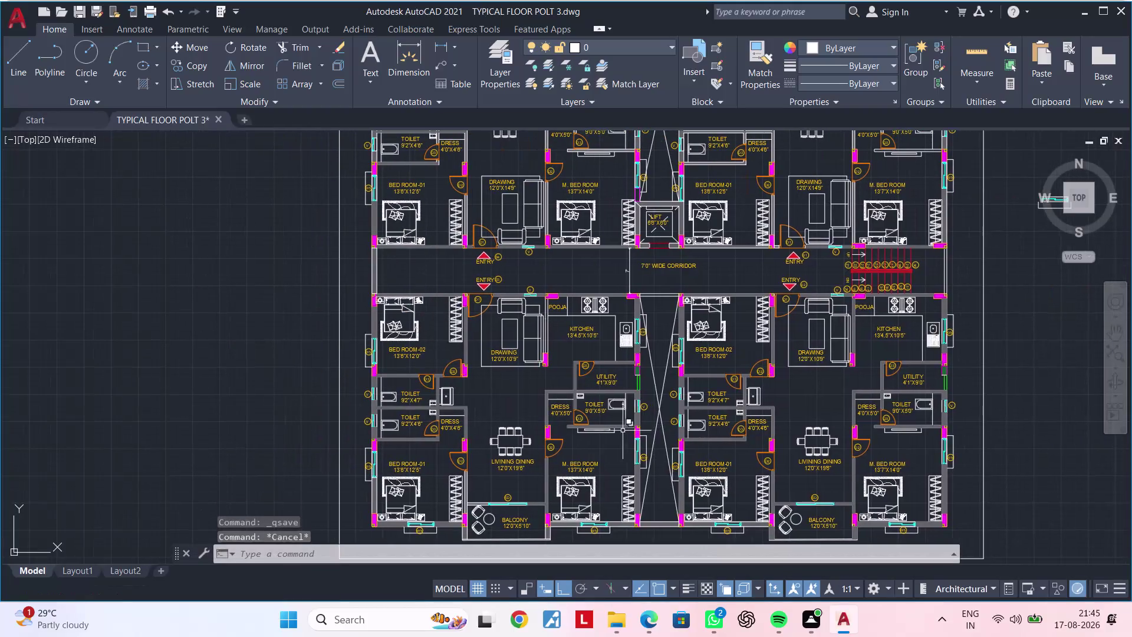
Copy the 7'0" WIDE CORRIDOR label into the empty area left of the plan.
key(Escape)
scroll(up, 3)
middle_drag(570, 430, 580, 412)
middle_drag(551, 411, 551, 406)
scroll(down, 3)
middle_drag(646, 395, 596, 429)
scroll(up, 3)
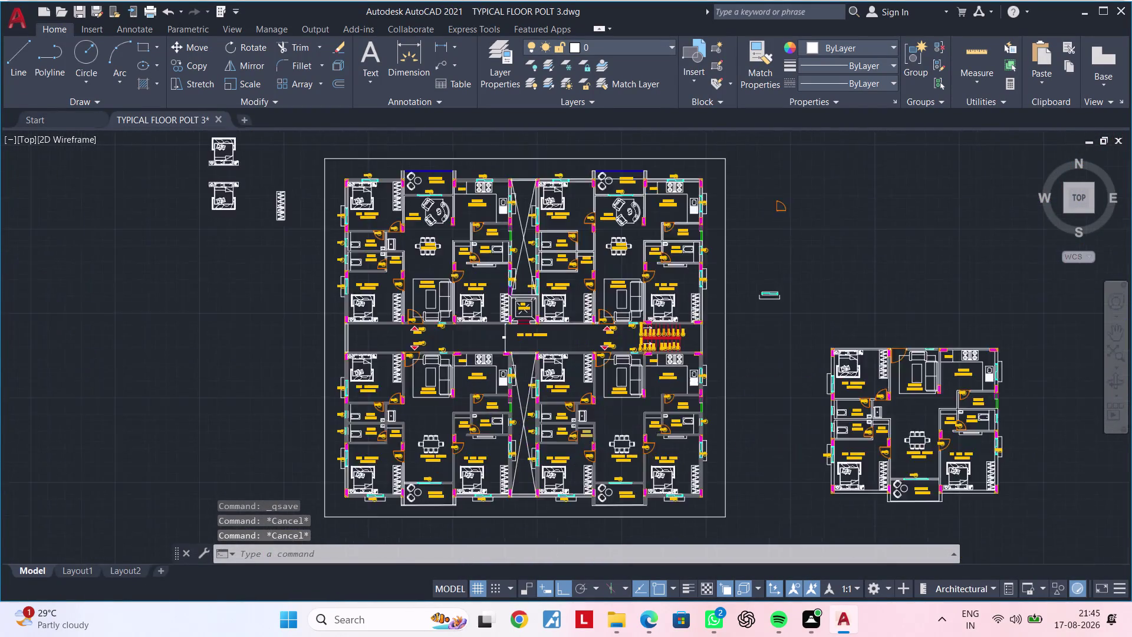
middle_drag(595, 428, 639, 452)
scroll(down, 3)
middle_drag(619, 451, 604, 451)
key(Escape)
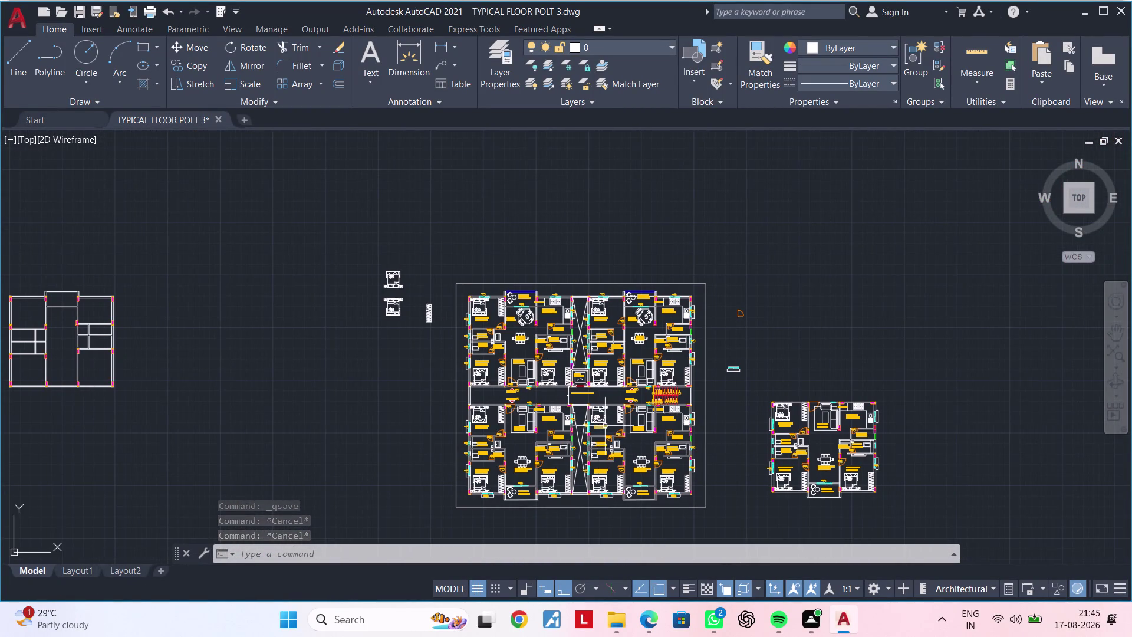
scroll(up, 3)
middle_drag(609, 412, 610, 389)
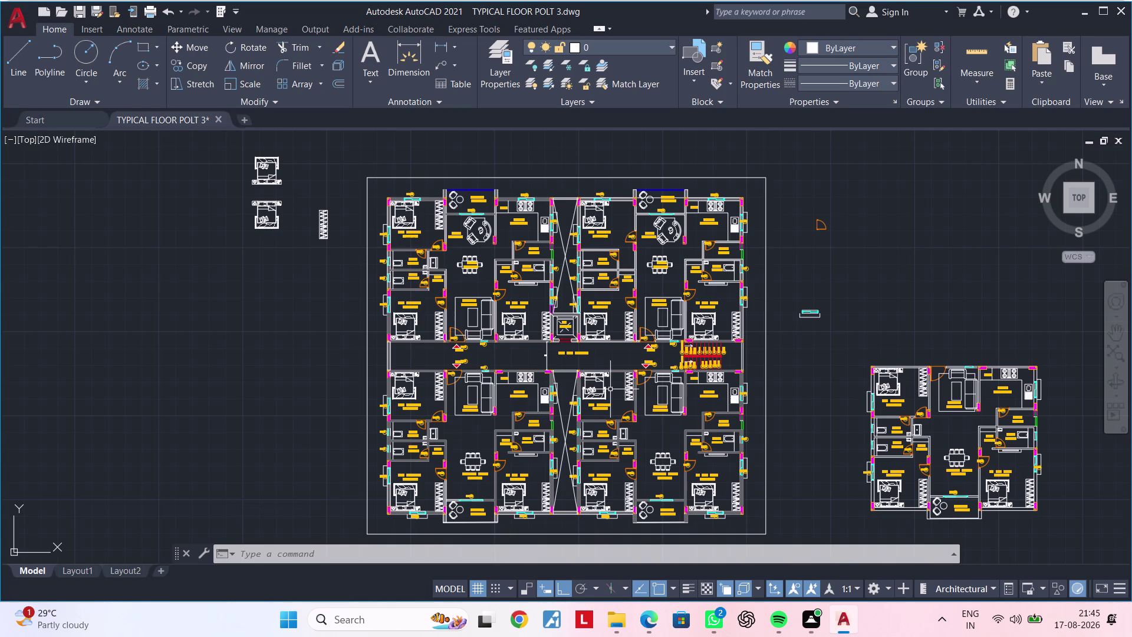
scroll(up, 3)
middle_drag(449, 465, 552, 347)
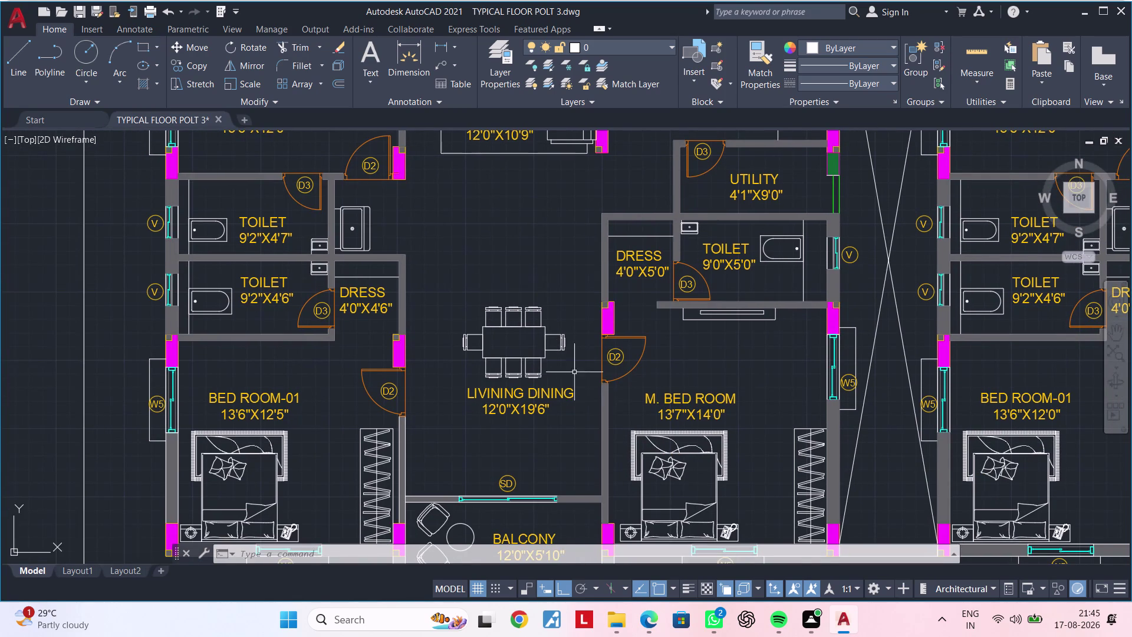
middle_drag(583, 414, 417, 452)
scroll(down, 3)
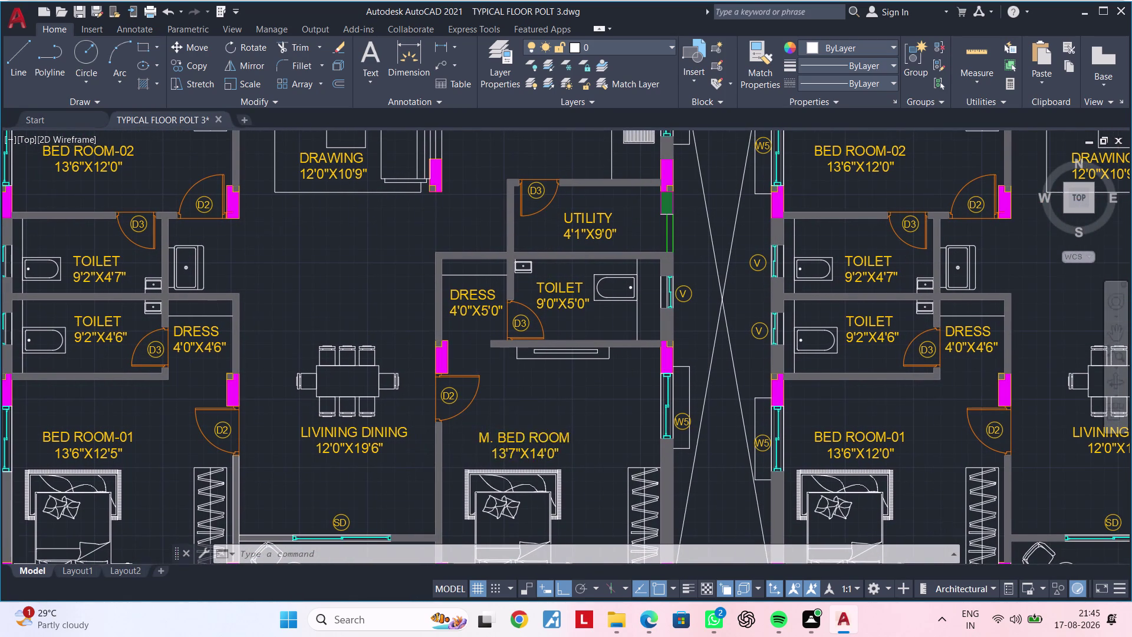
middle_drag(491, 453, 418, 546)
middle_drag(579, 263, 560, 300)
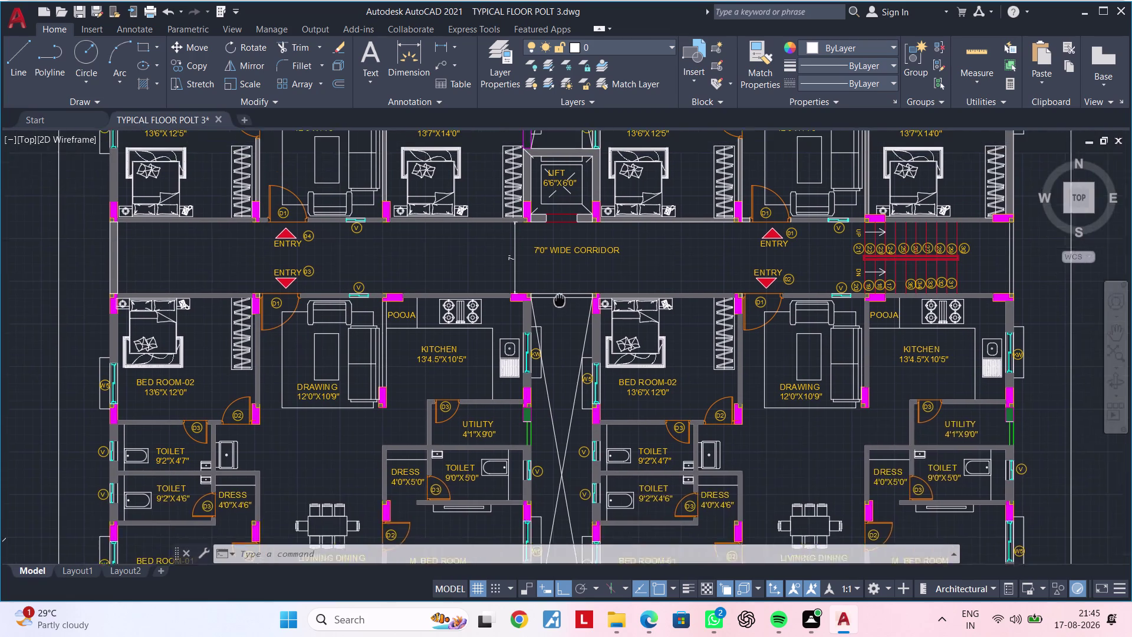
middle_drag(559, 300, 526, 359)
scroll(up, 3)
middle_drag(523, 360, 550, 372)
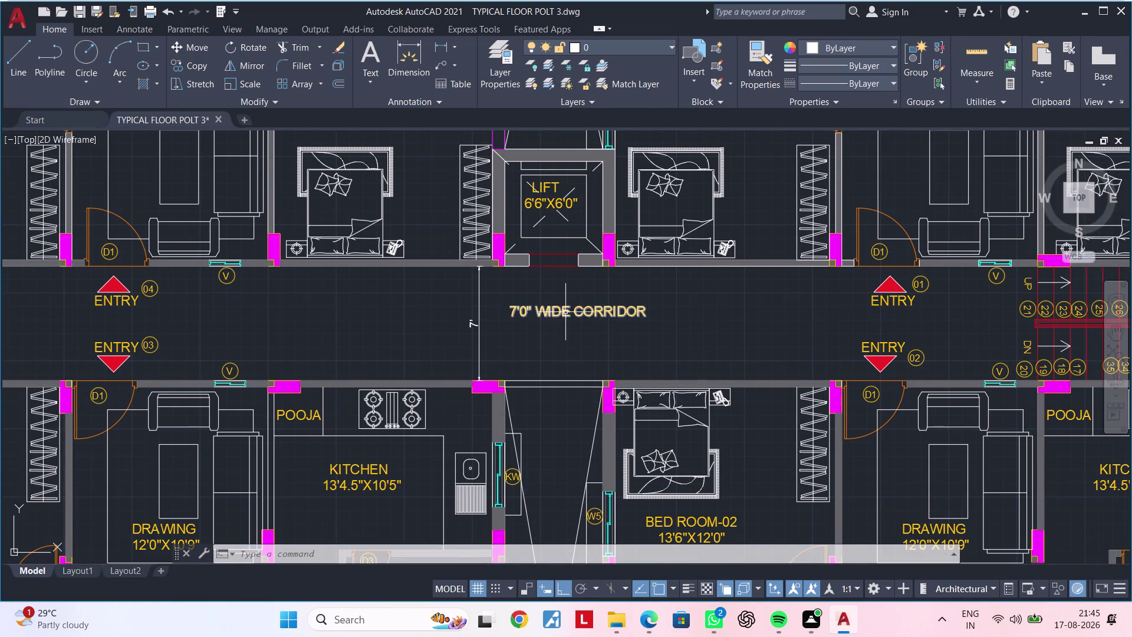
click(566, 310)
text(CO)
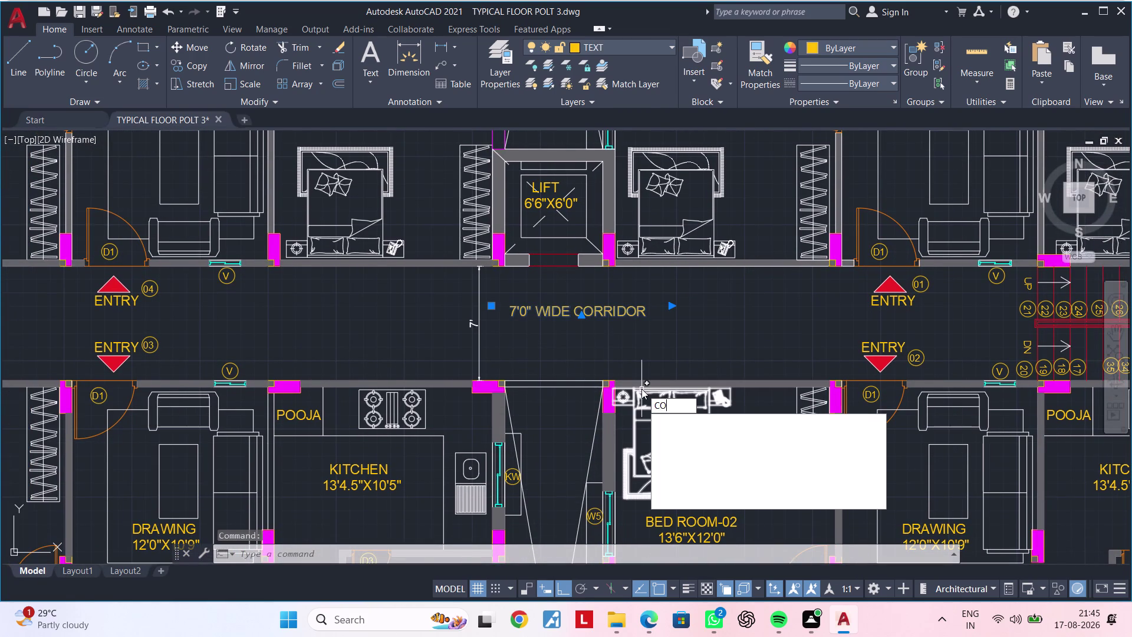
key(space)
click(605, 313)
scroll(down, 3)
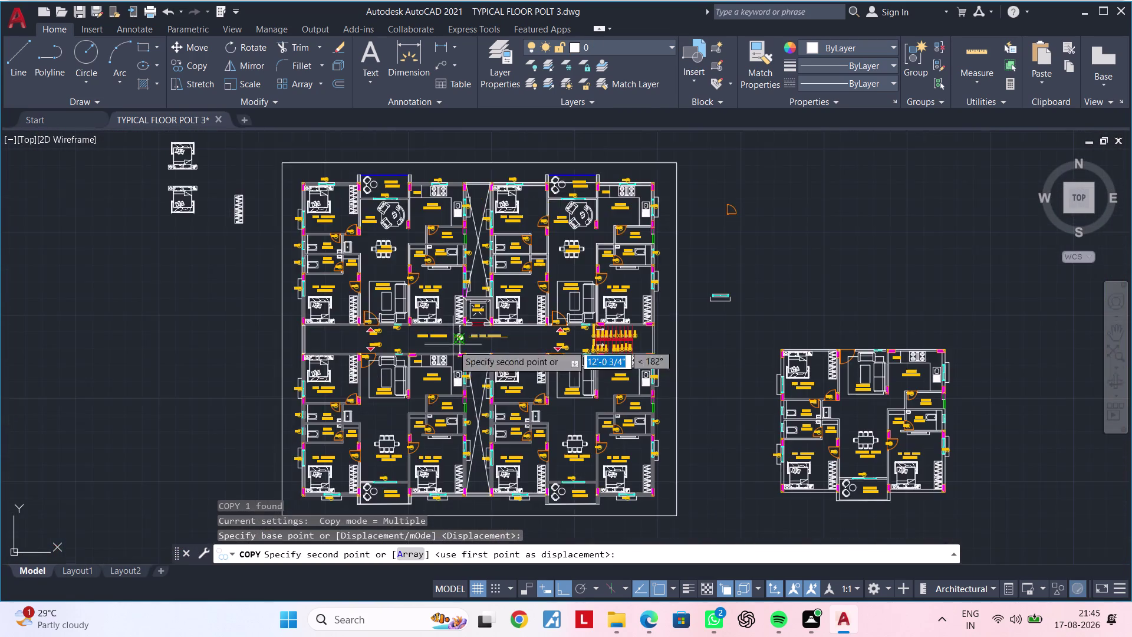
middle_drag(430, 346, 721, 346)
click(511, 328)
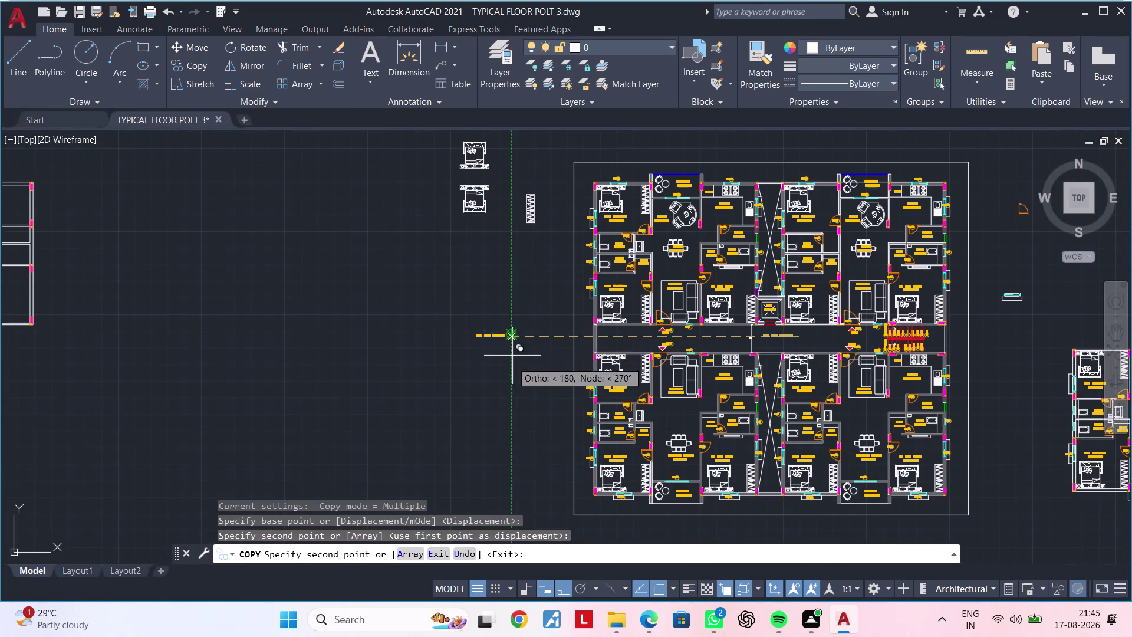
scroll(up, 3)
middle_drag(497, 364, 582, 360)
key(Escape)
key(Escape)
scroll(up, 3)
key(Escape)
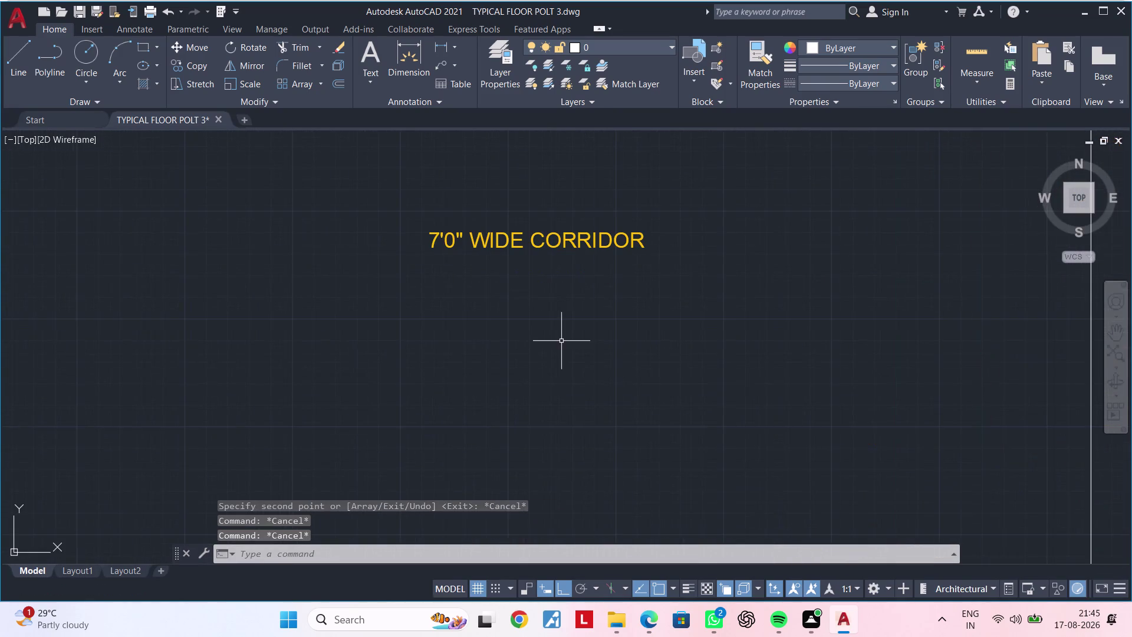
key(Escape)
key(Escape)
key(Escape)
key(Escape)
Rotate the copied corridor label 270° so it reads vertically.
click(409, 190)
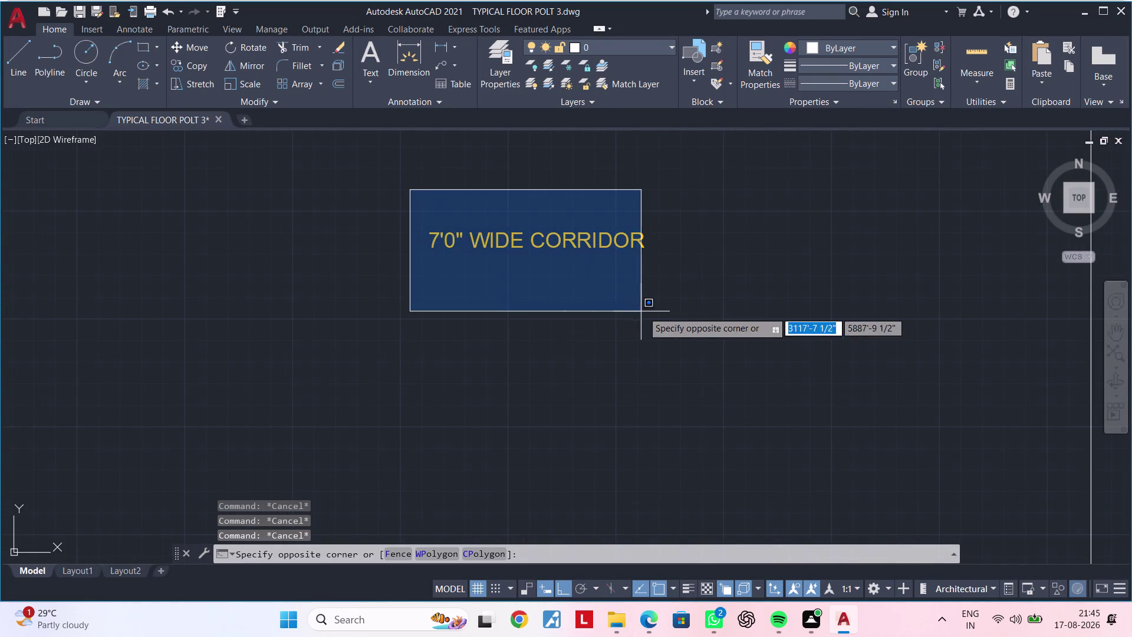
click(693, 311)
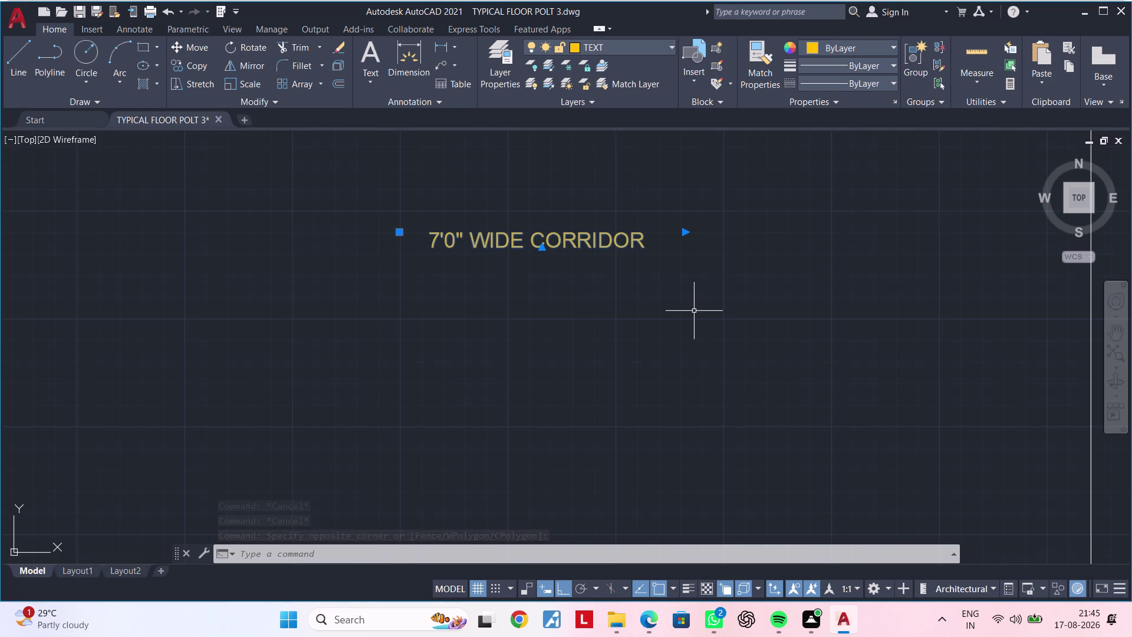
text(RO)
key(space)
drag(564, 306, 564, 307)
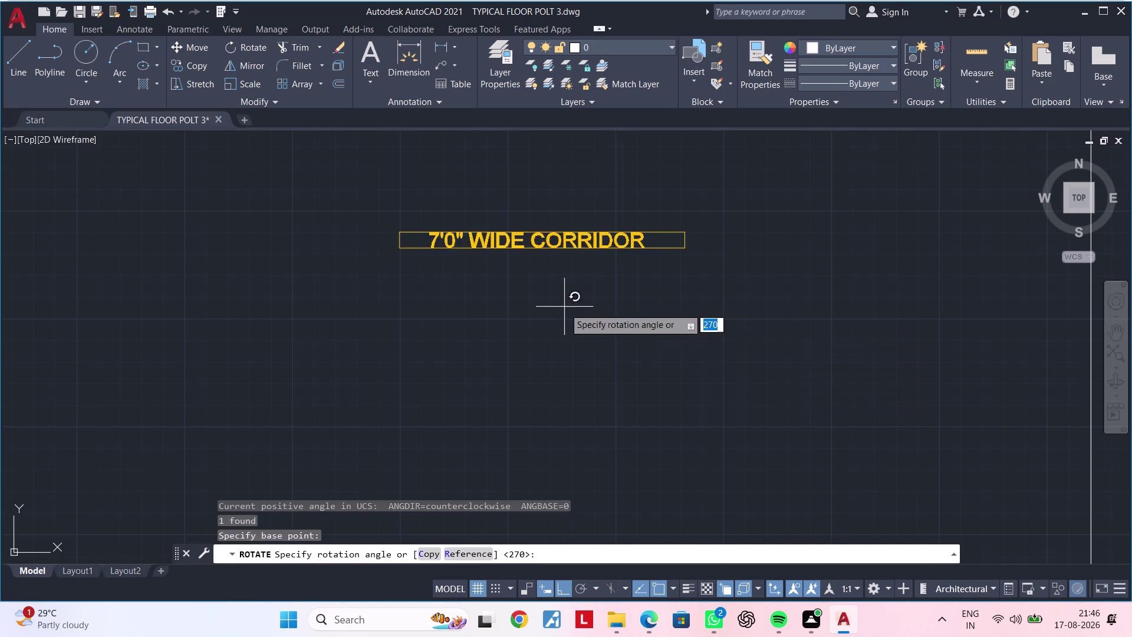
drag(564, 307, 563, 312)
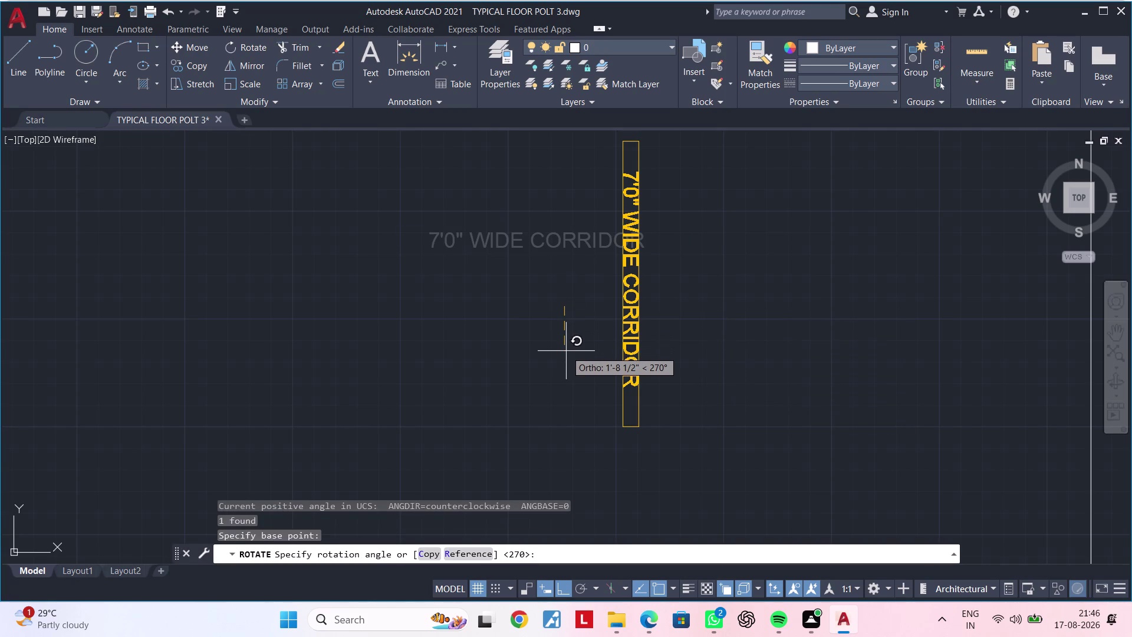
click(595, 205)
scroll(down, 3)
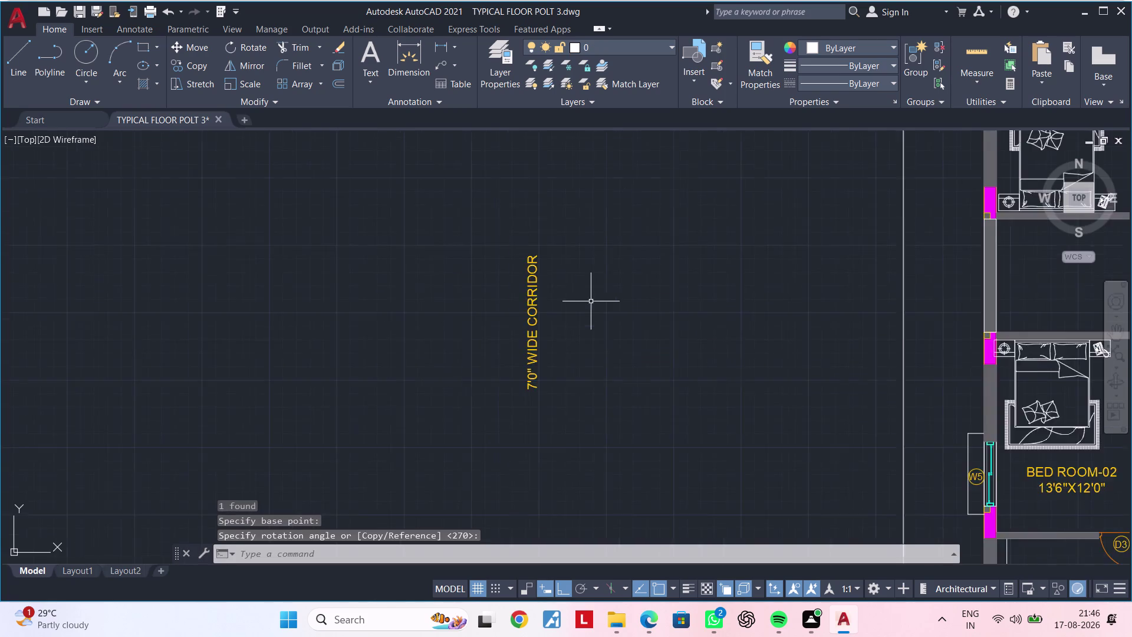
scroll(down, 3)
middle_drag(590, 312, 546, 334)
key(Escape)
Open the copied label in the Text Editor and delete the old corridor wording.
key(Escape)
double_click(510, 335)
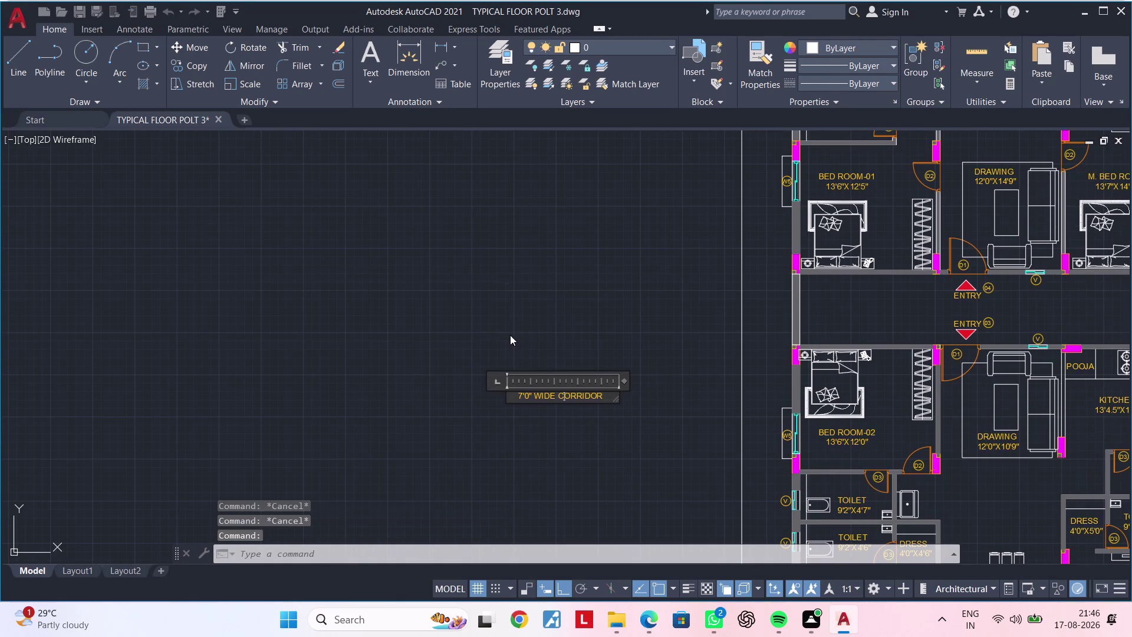
click(610, 394)
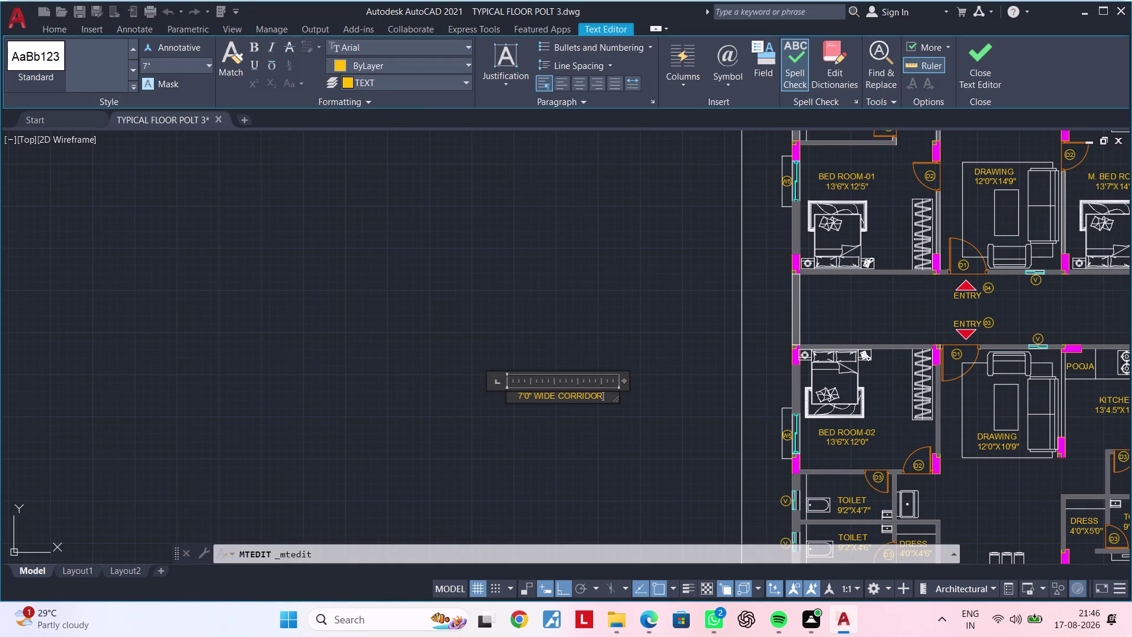
key(BackSpace)
key(BackSpace)
key(BackSpace)
key(BackSpace)
key(BackSpace)
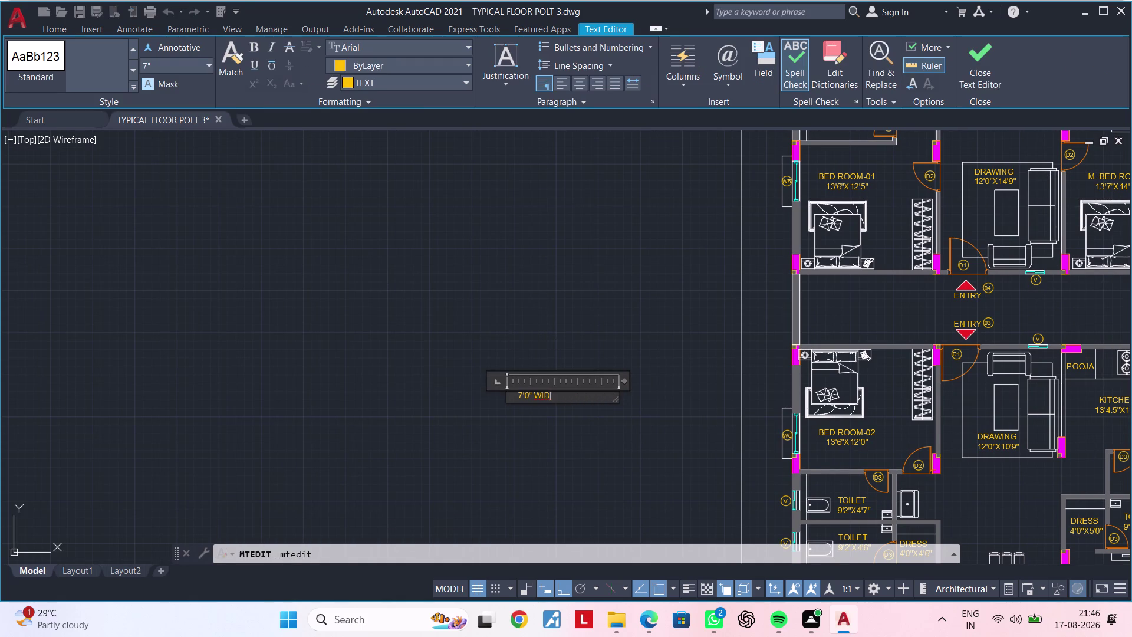
key(BackSpace)
key(BackSpace)
key(BackSpace)
key(BackSpace)
key(BackSpace)
key(BackSpace)
key(BackSpace)
key(BackSpace)
Type 'Salable area - 1905 Sft' as the new wording and close the editor.
key(s)
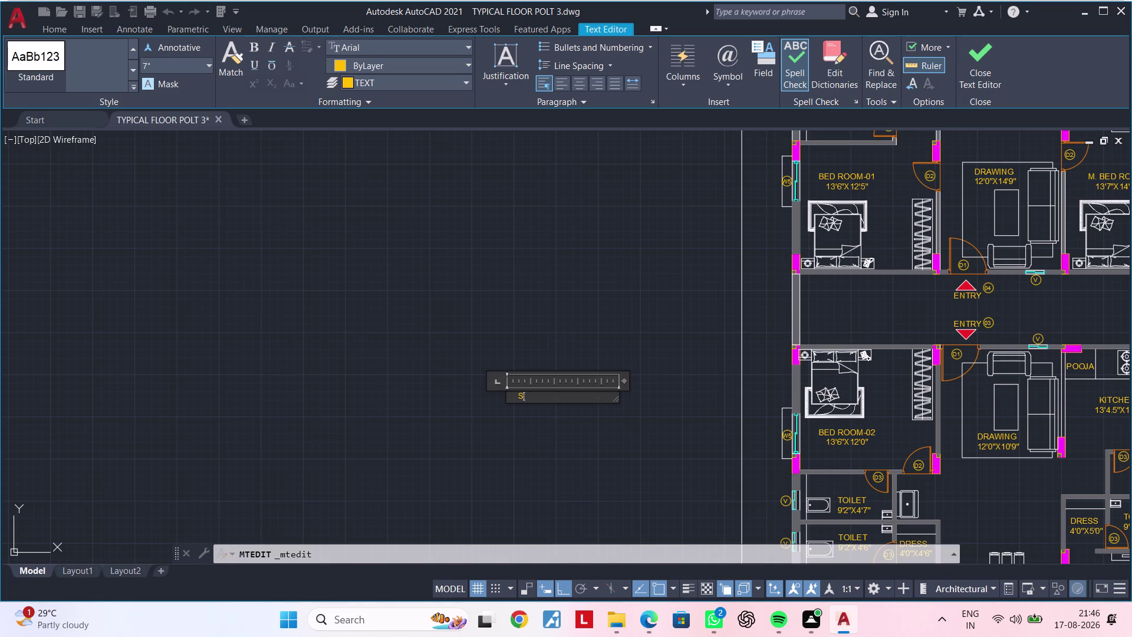
key(a)
text(la)
text(b)
text(le a)
text(rea)
key(space)
text(-)
key(space)
key(1)
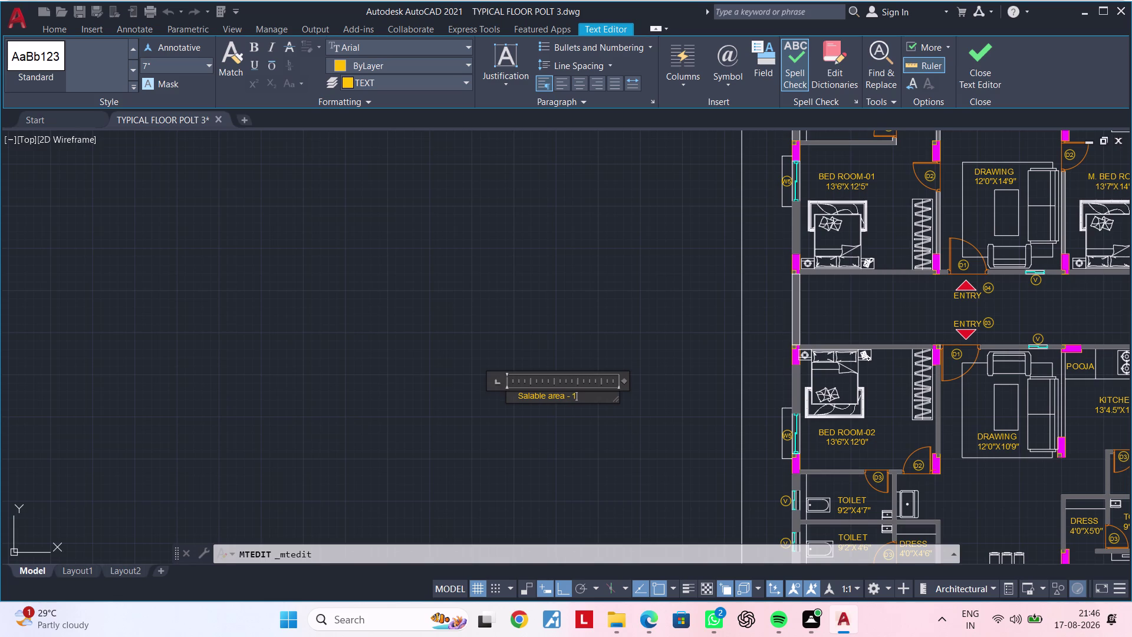
key(9)
key(5)
key(BackSpace)
text(0)
text(5)
key(space)
text(S)
text(ft)
scroll(up, 3)
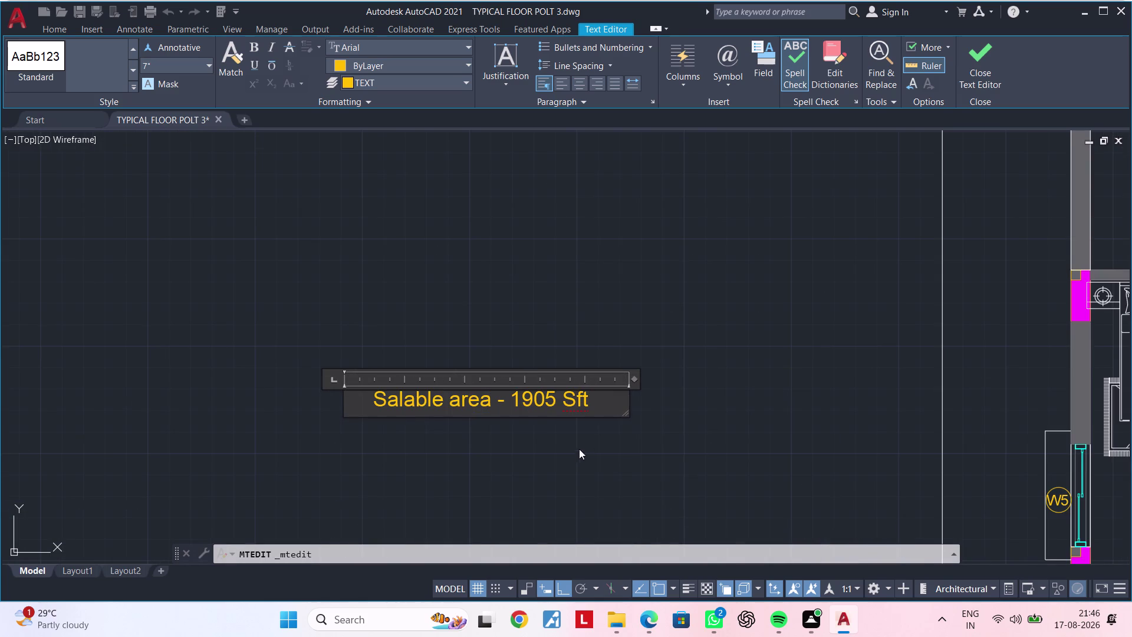
click(554, 436)
Select the 'Salable area - 1905 Sft' label and start a copy, then cancel it.
scroll(down, 3)
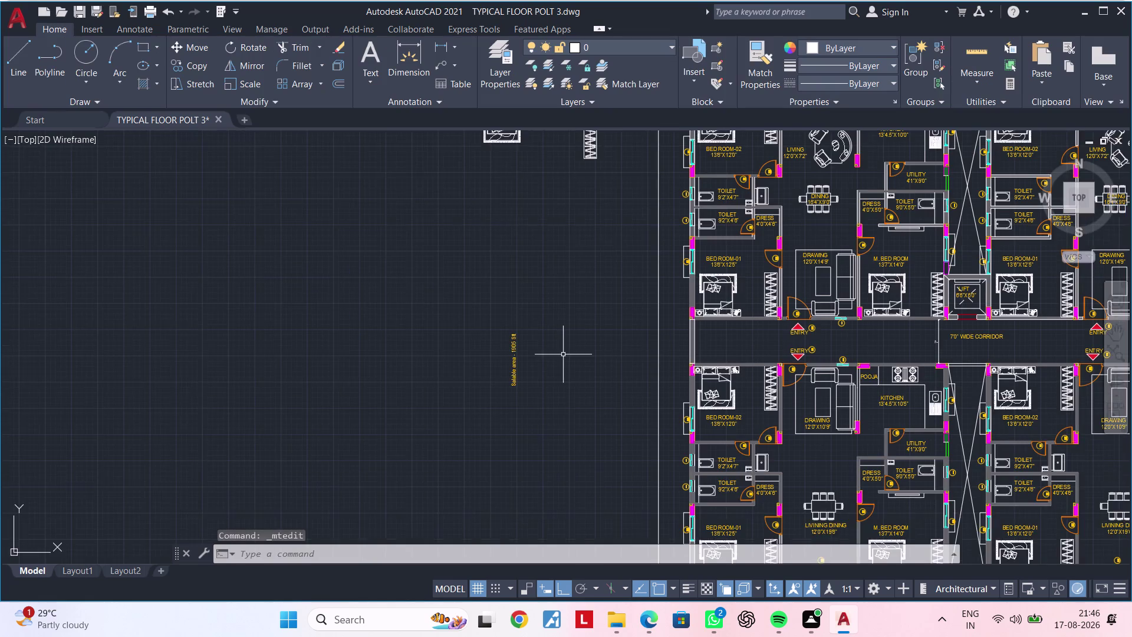
middle_drag(563, 353, 422, 397)
click(370, 409)
text(c)
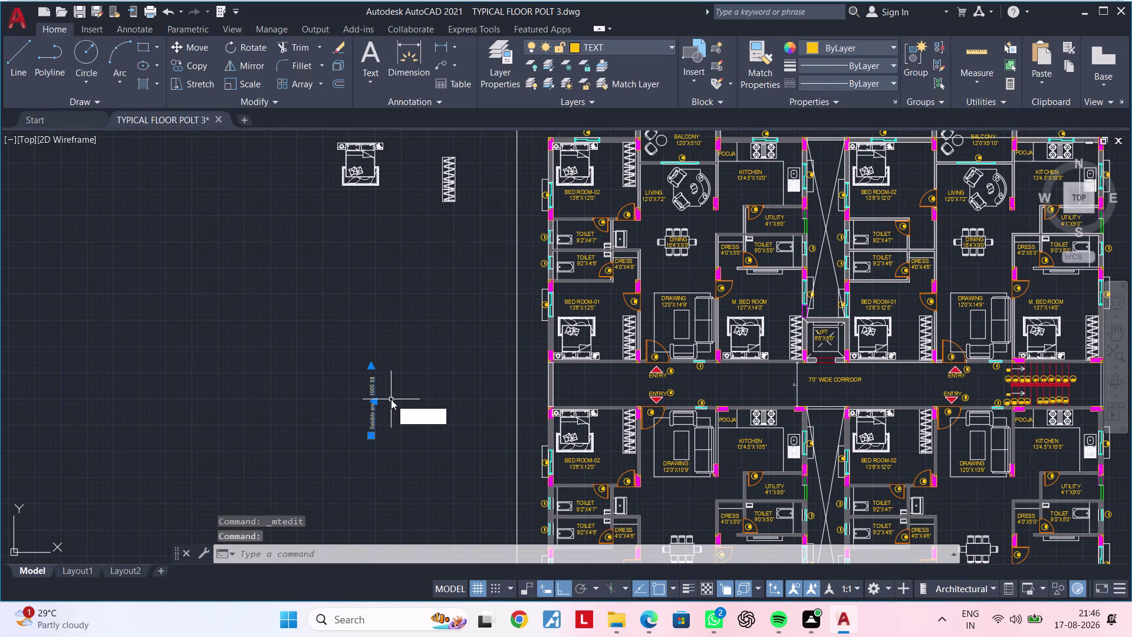
text(o)
key(space)
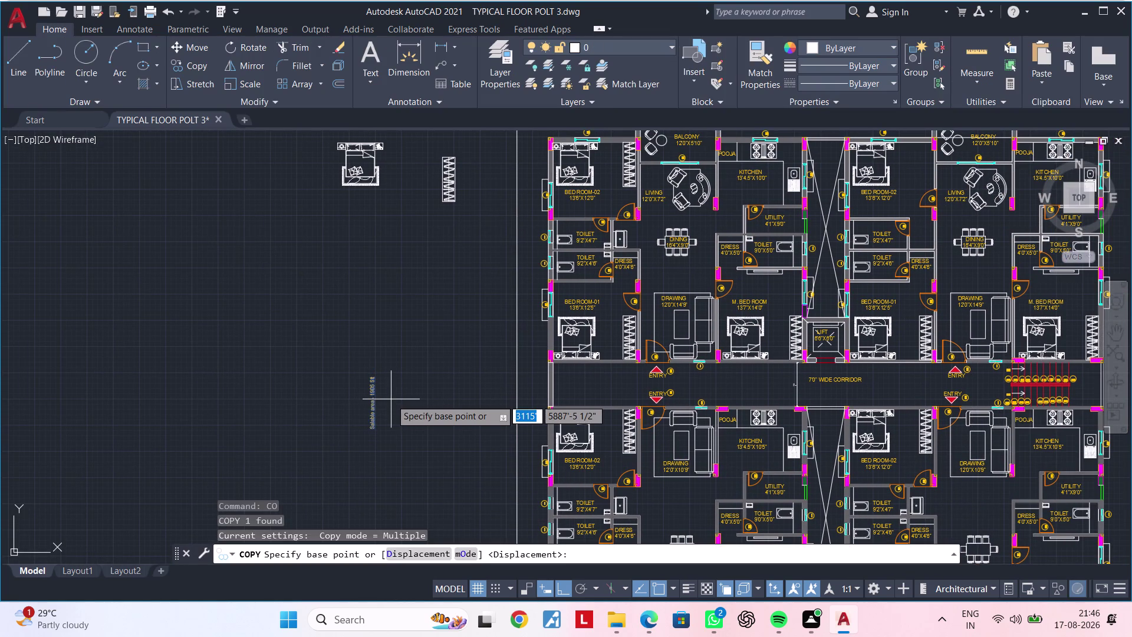
scroll(up, 3)
middle_drag(381, 405, 400, 365)
key(Escape)
key(Escape)
middle_drag(391, 370, 400, 353)
key(Escape)
key(Escape)
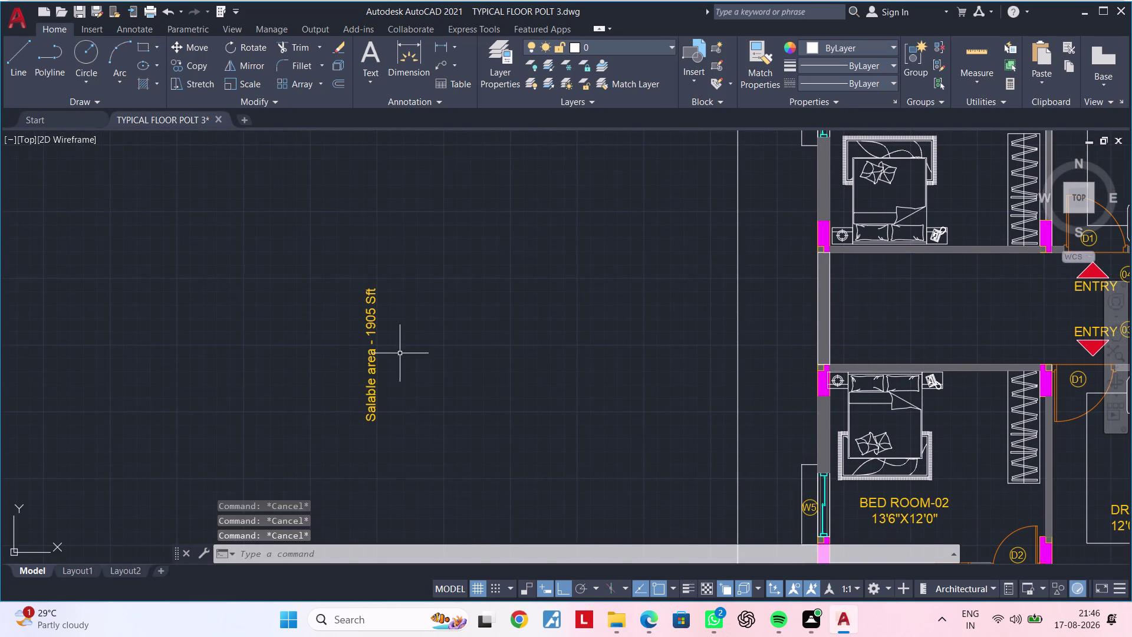
key(Escape)
Try starting a rectangle near the label with REC, cancelling the attempts.
text(rec)
key(space)
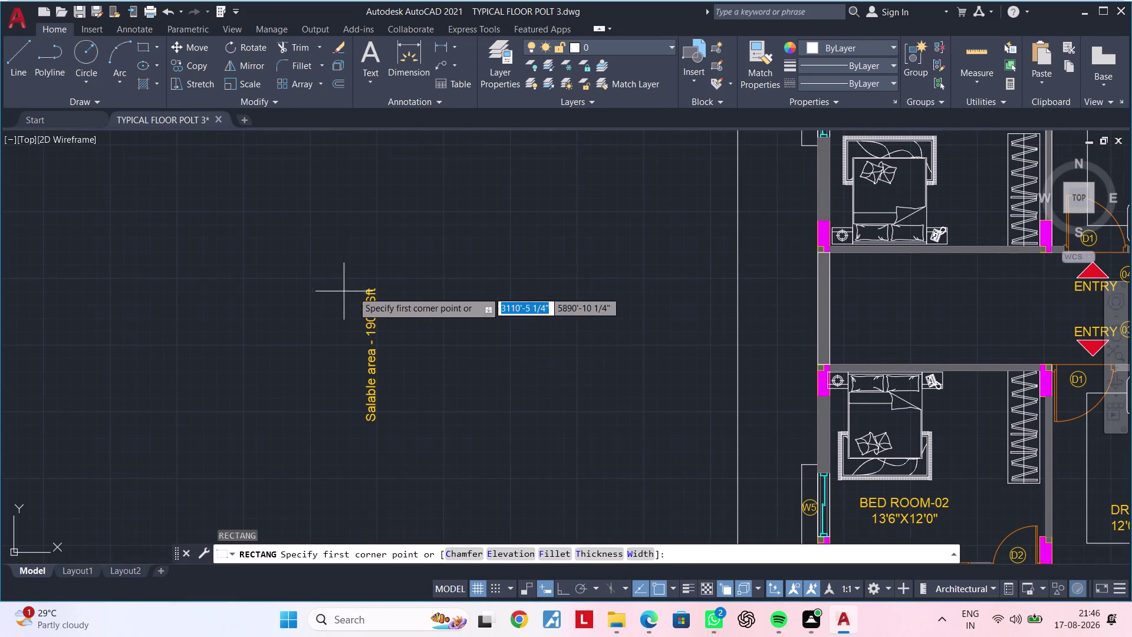
scroll(up, 3)
click(354, 298)
scroll(down, 3)
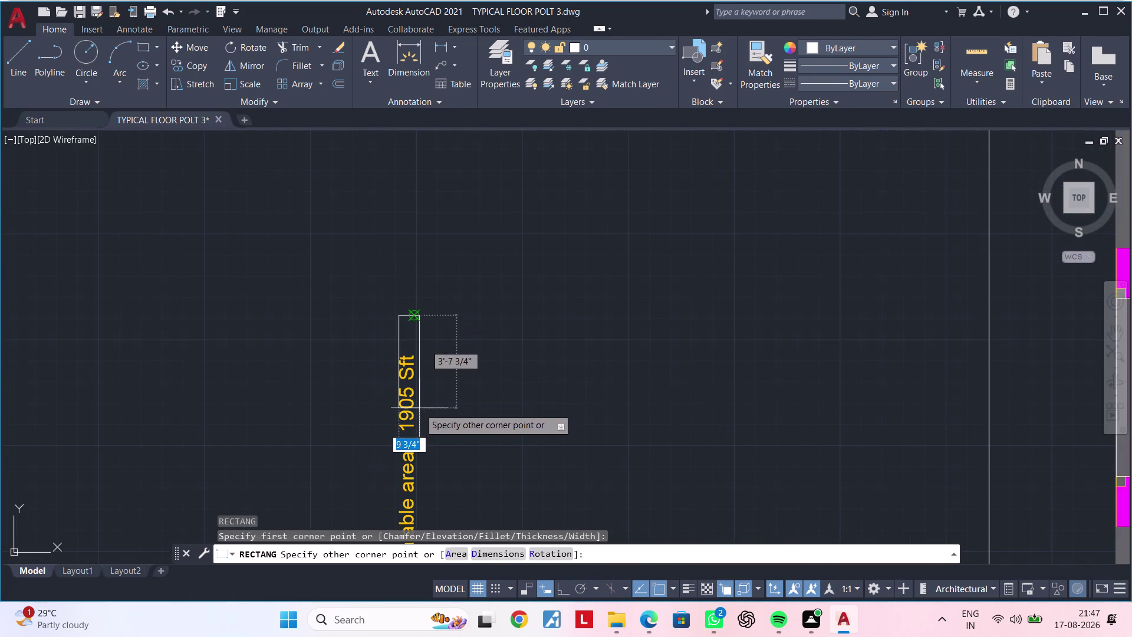
key(Escape)
key(Escape)
middle_drag(419, 410, 412, 320)
key(Escape)
key(Escape)
text(re)
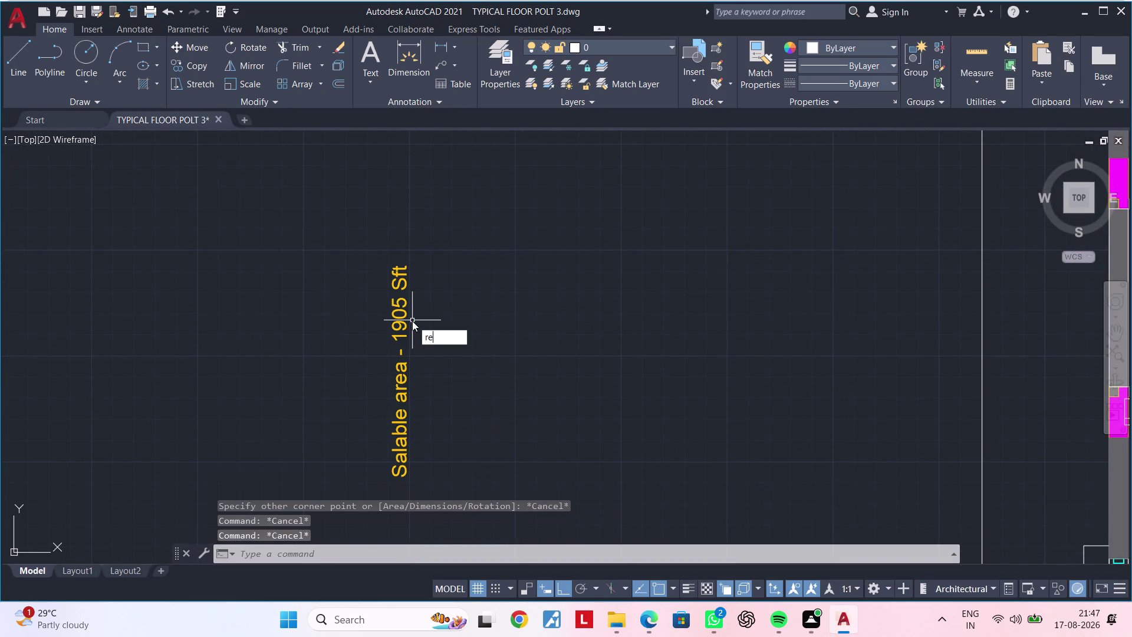
text(c)
key(space)
key(Escape)
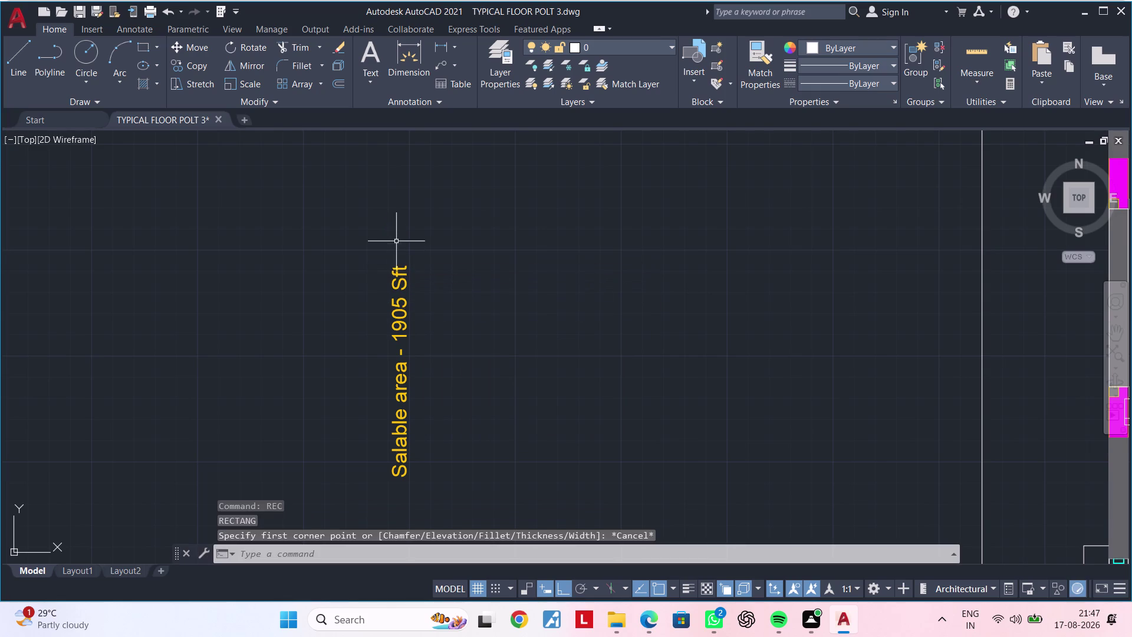
Select the label and try stretching its lower grip, then cancel the stretch.
click(404, 285)
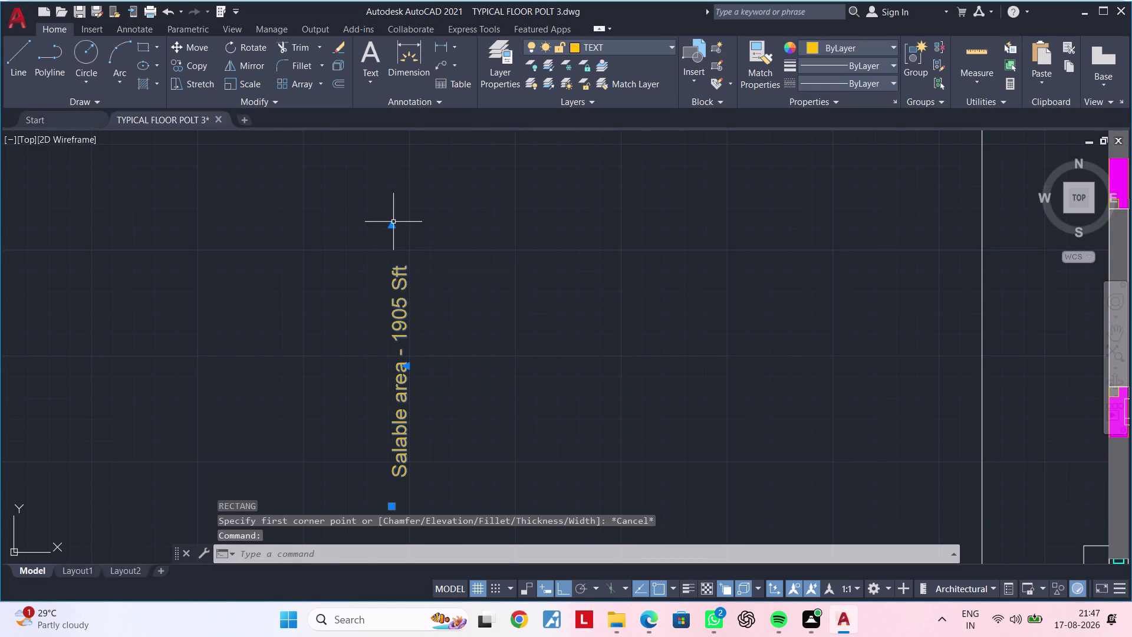
click(393, 221)
key(Escape)
click(393, 224)
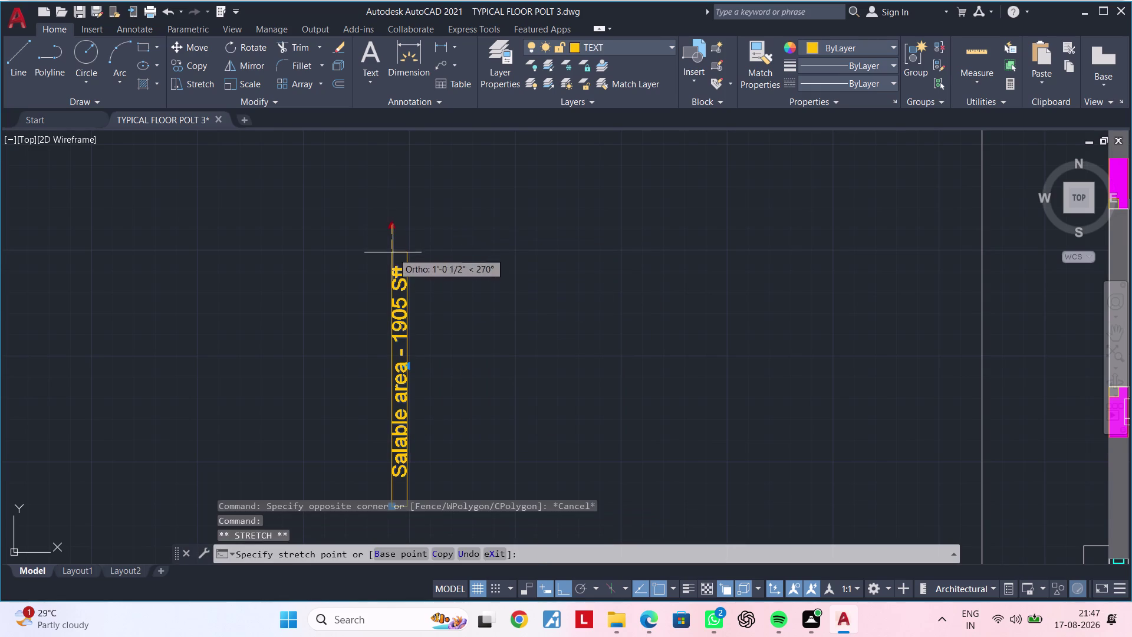
click(392, 262)
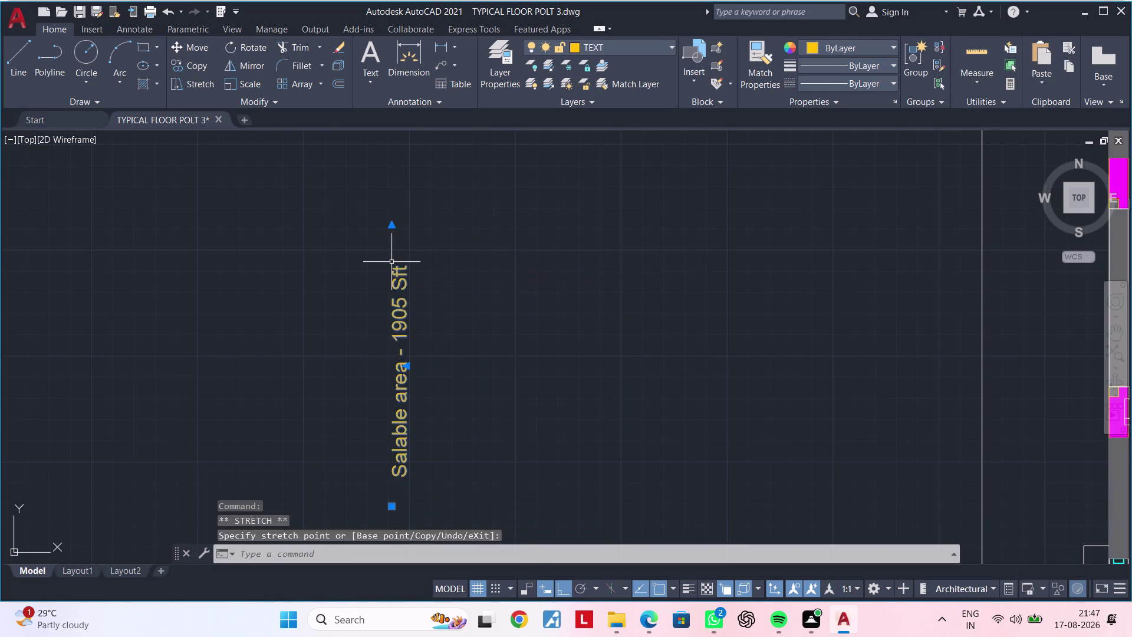
middle_drag(446, 362, 468, 262)
click(416, 406)
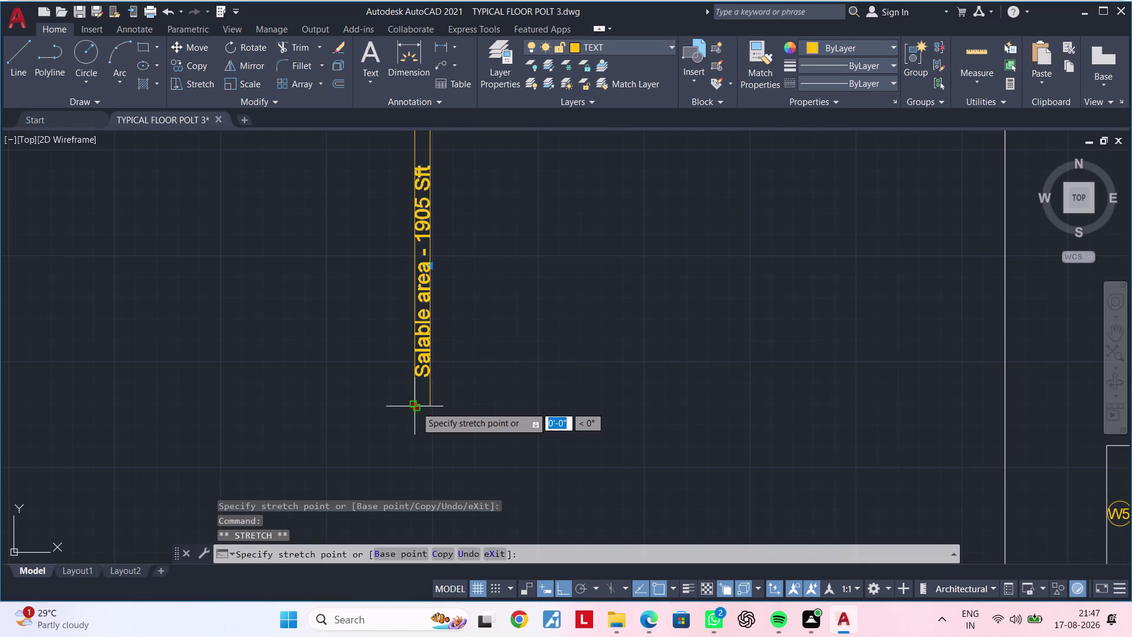
click(417, 407)
click(417, 409)
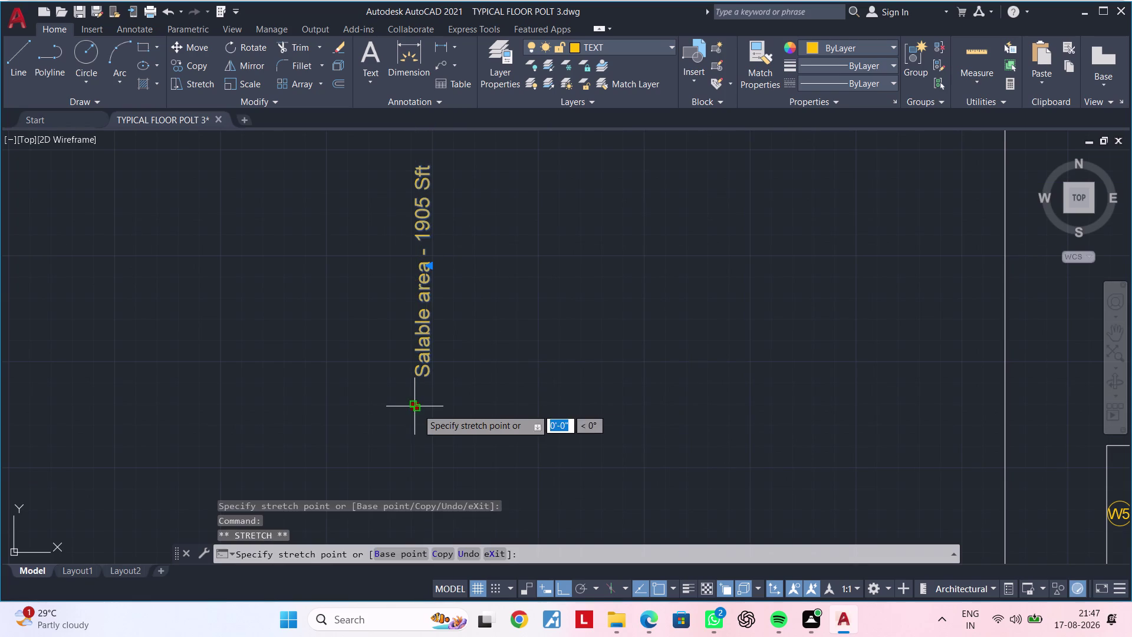
click(414, 409)
key(Escape)
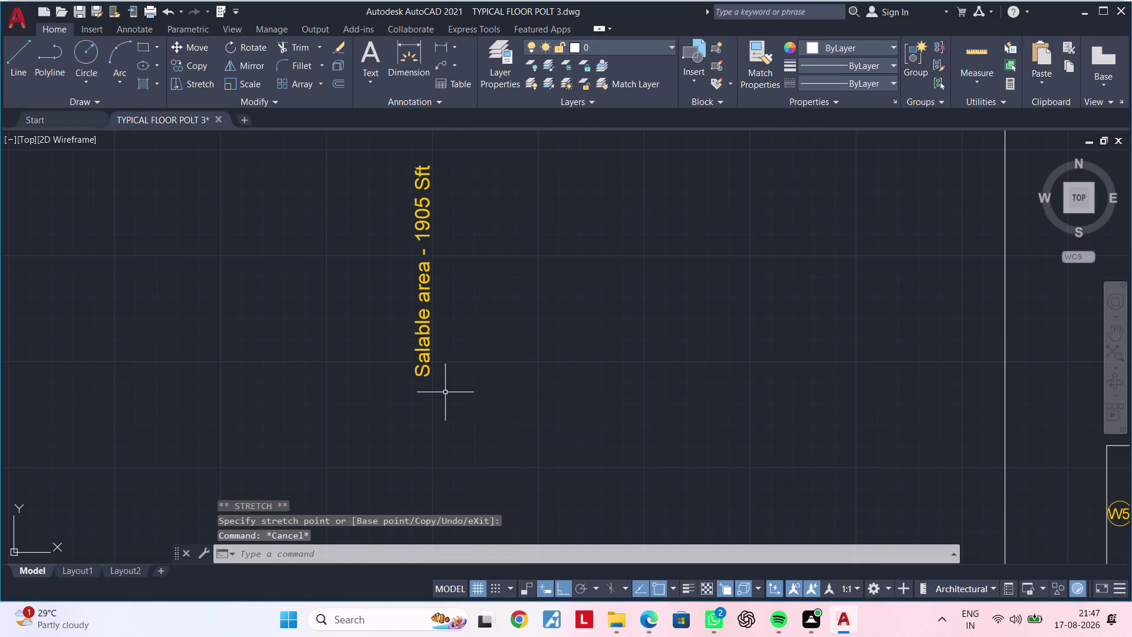
Draw a rectangle from below the label to its opposite corner, enclosing the vertical text.
scroll(down, 3)
middle_drag(447, 398, 423, 467)
key(Escape)
key(Escape)
text(r)
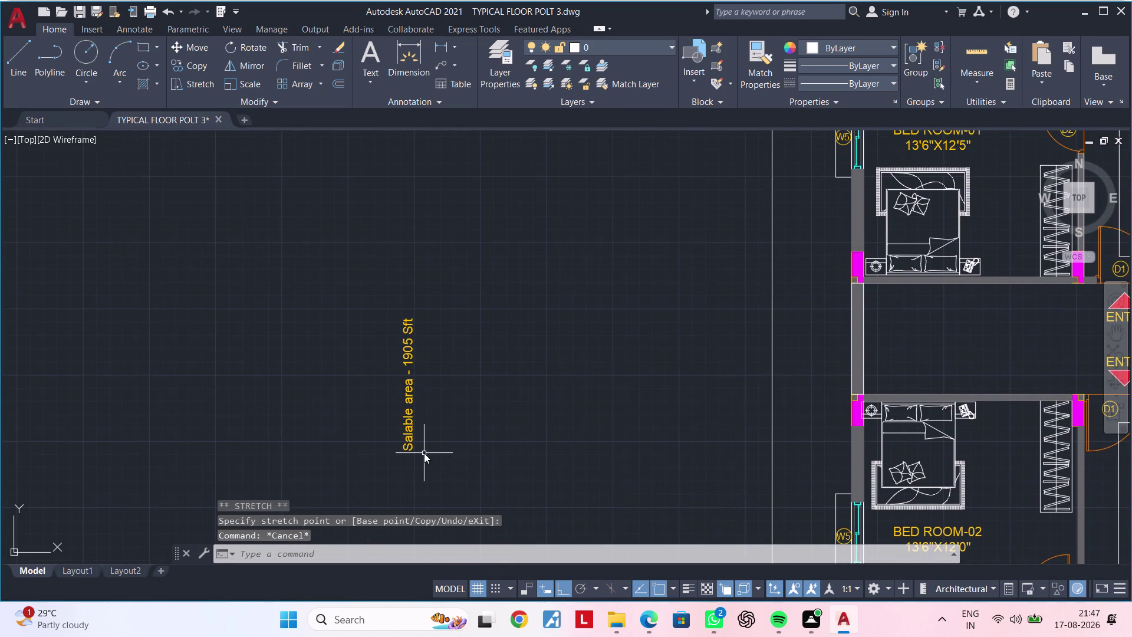
text(ec)
key(space)
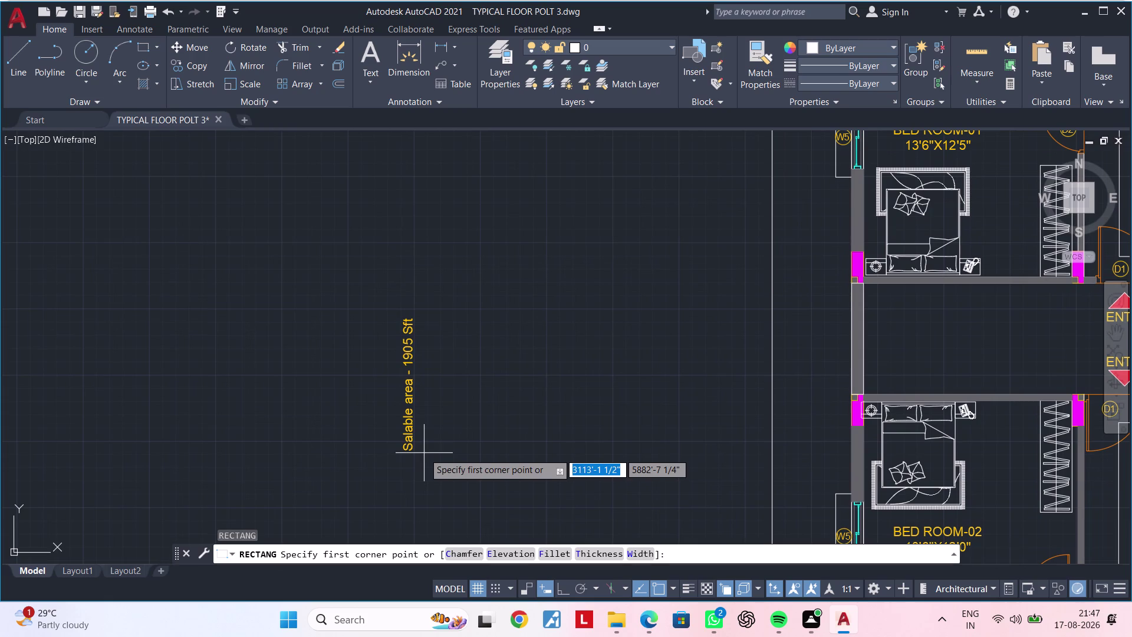
click(395, 310)
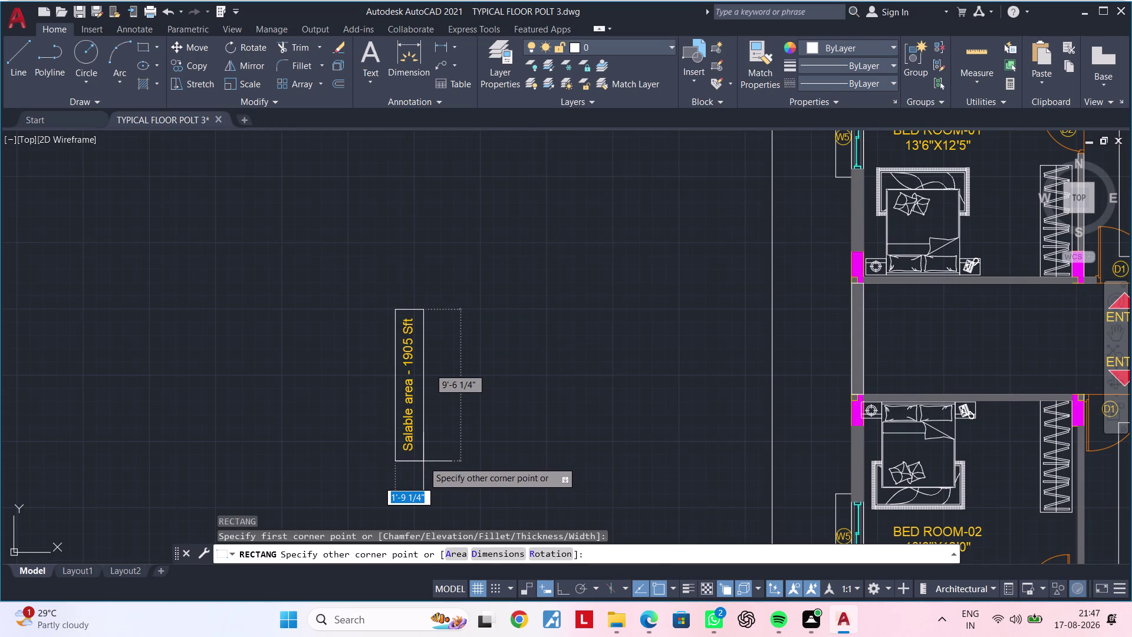
click(424, 461)
Center the boxed label in view, select the new border, then deselect it.
scroll(down, 3)
middle_drag(426, 461, 360, 457)
scroll(up, 3)
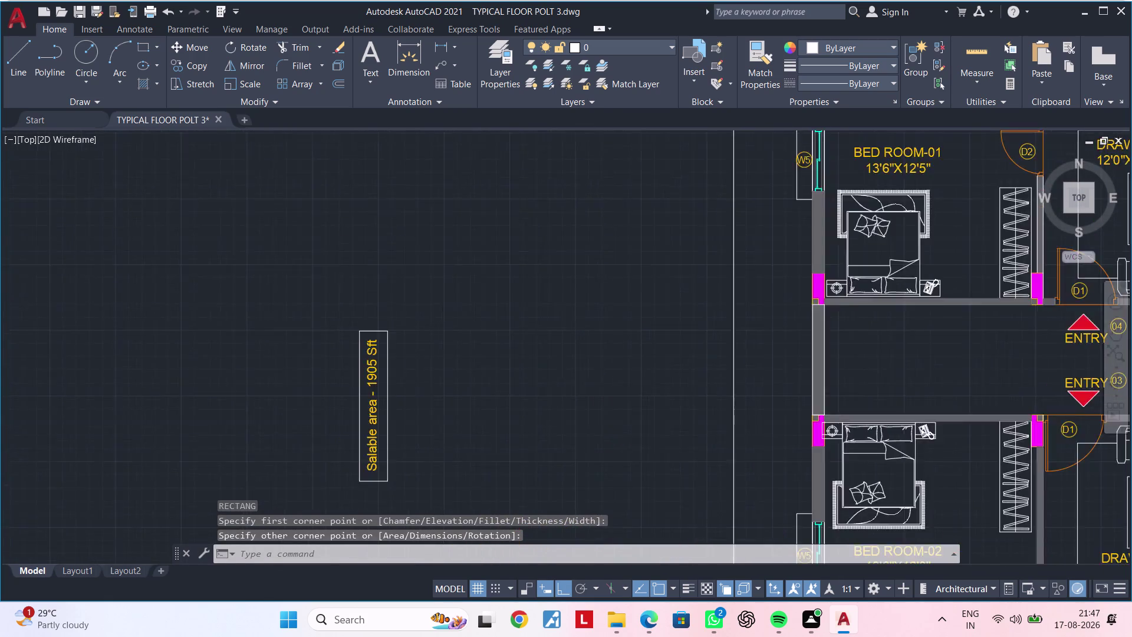
middle_drag(397, 463, 320, 441)
key(Escape)
key(Escape)
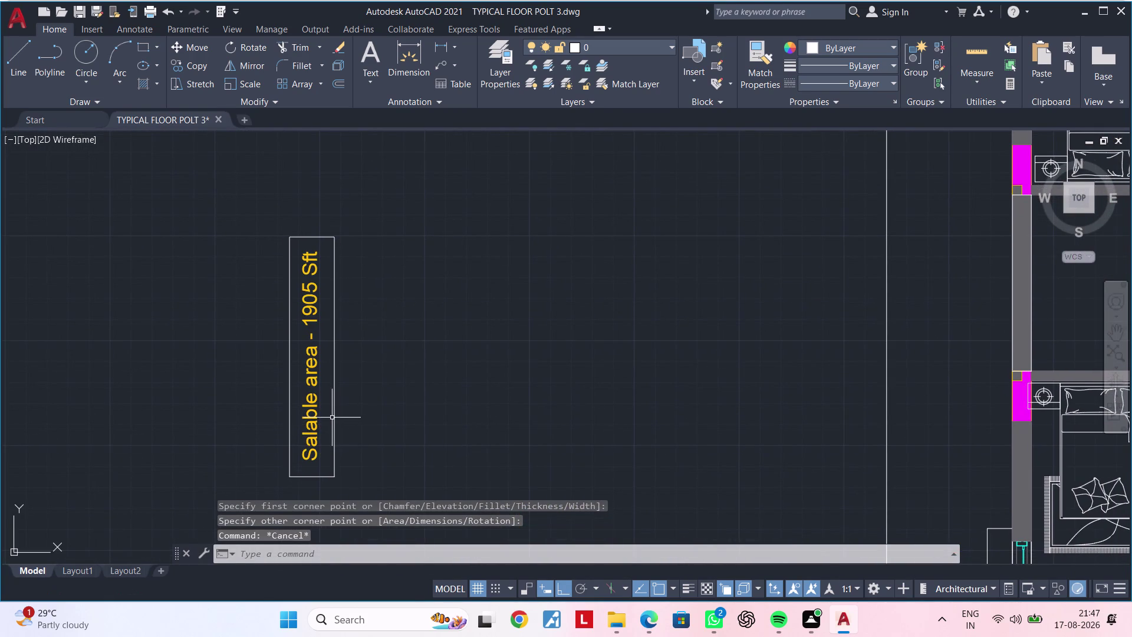
click(333, 416)
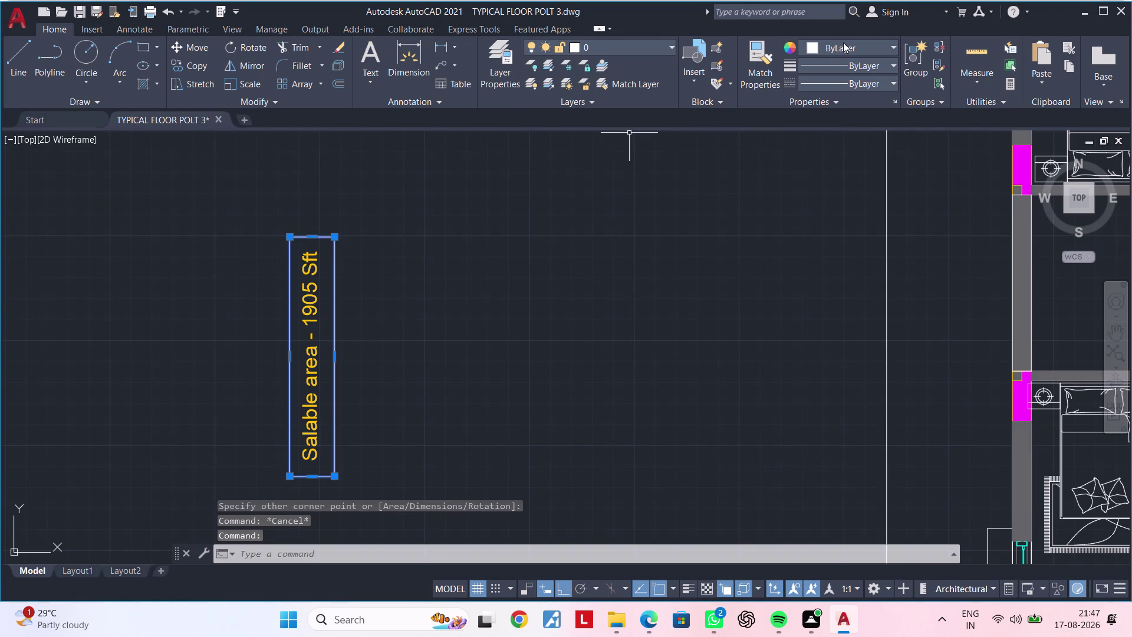
click(843, 42)
click(856, 108)
key(Escape)
Window-select the label together with its border and start COPY.
scroll(down, 3)
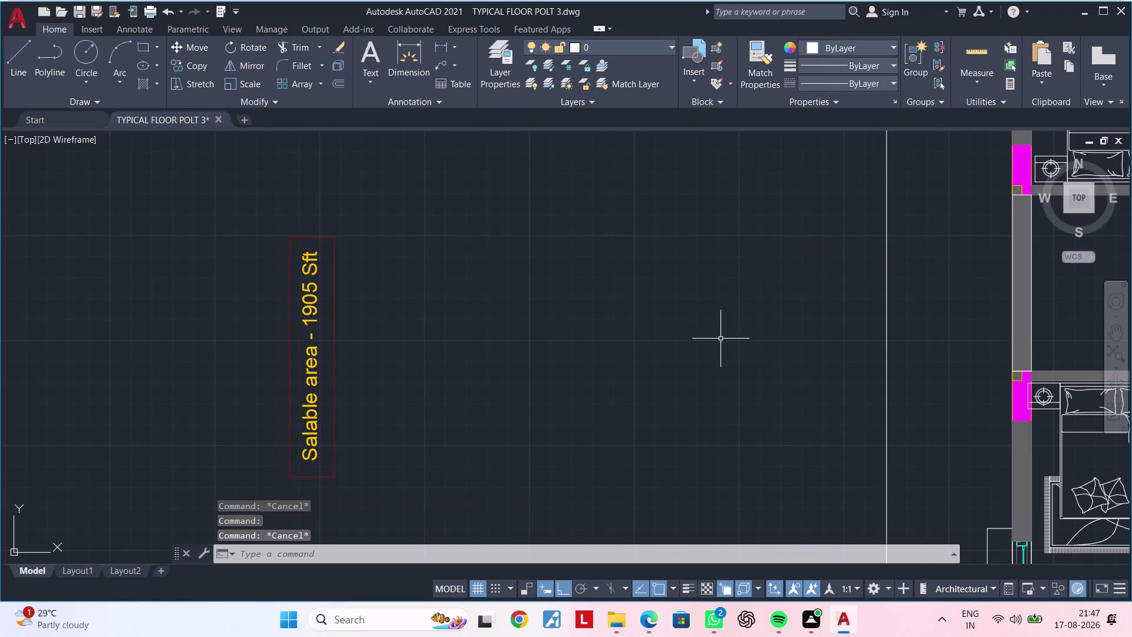
scroll(down, 3)
middle_drag(702, 340, 562, 329)
key(Escape)
drag(354, 245, 373, 267)
click(476, 398)
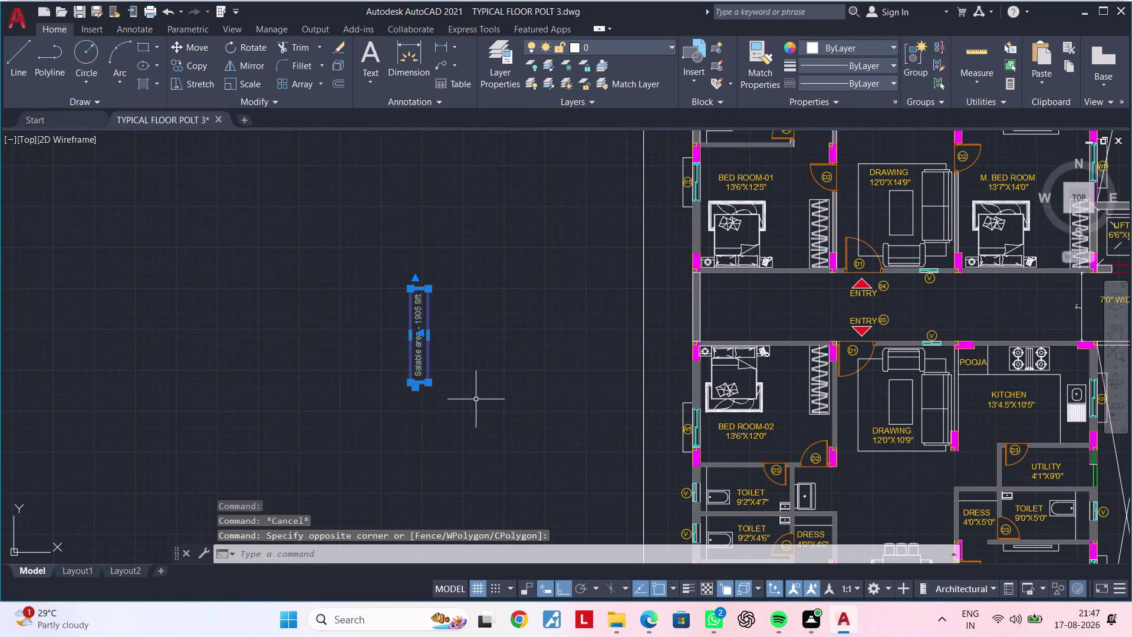
text(c)
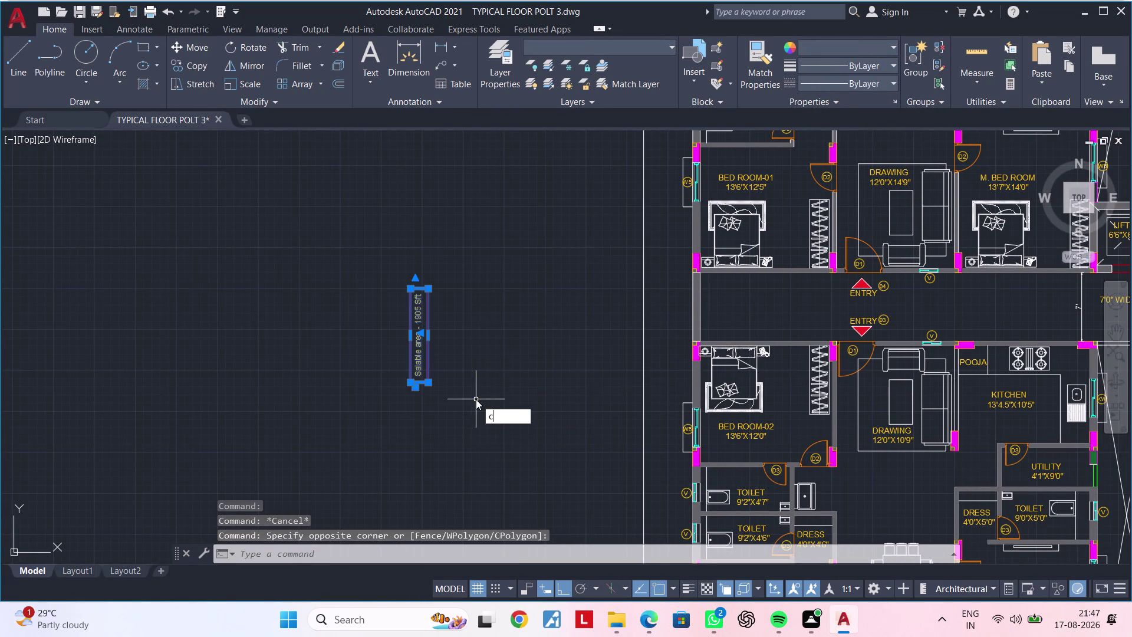
text(o)
key(space)
Pick the copy base point, turn Ortho off, and place a copy beside BED ROOM-02.
scroll(down, 3)
middle_drag(496, 395, 144, 456)
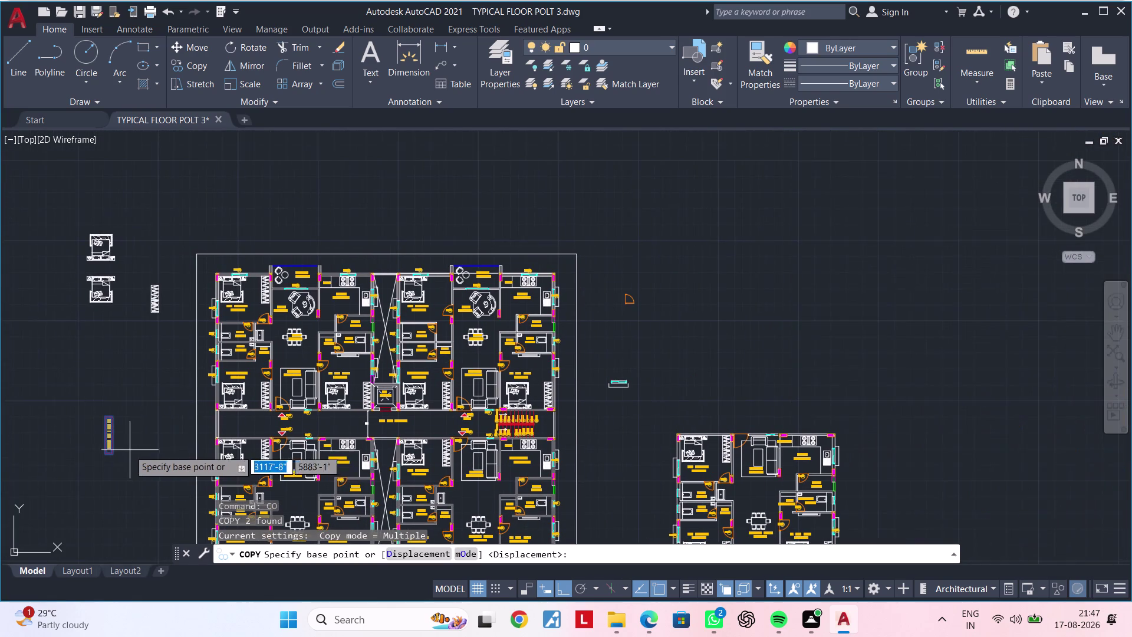
click(116, 443)
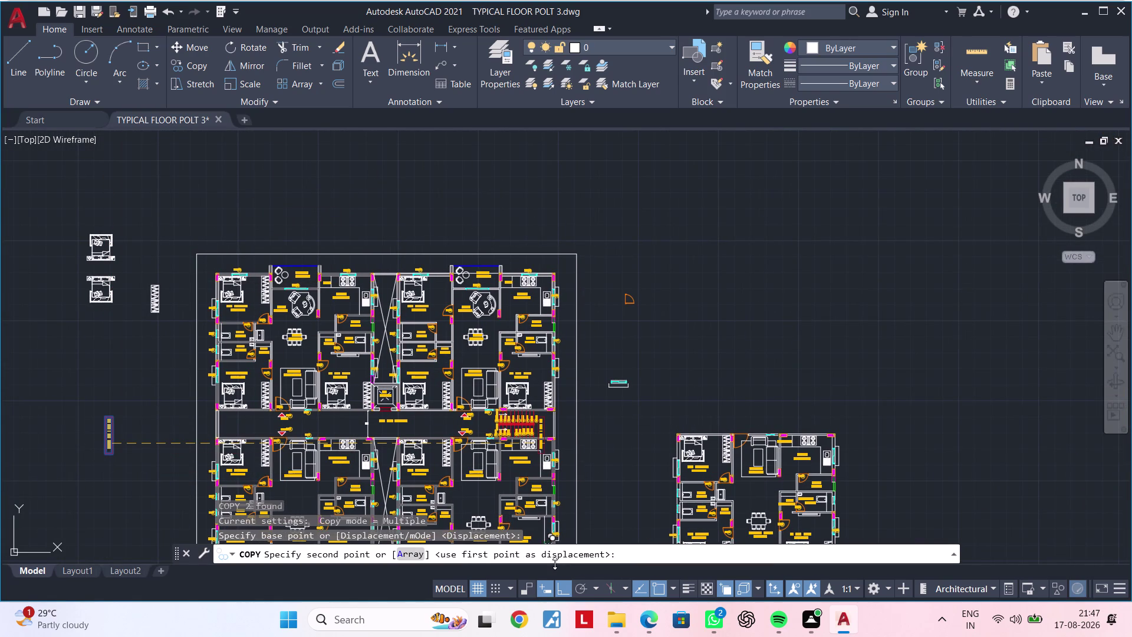
click(569, 585)
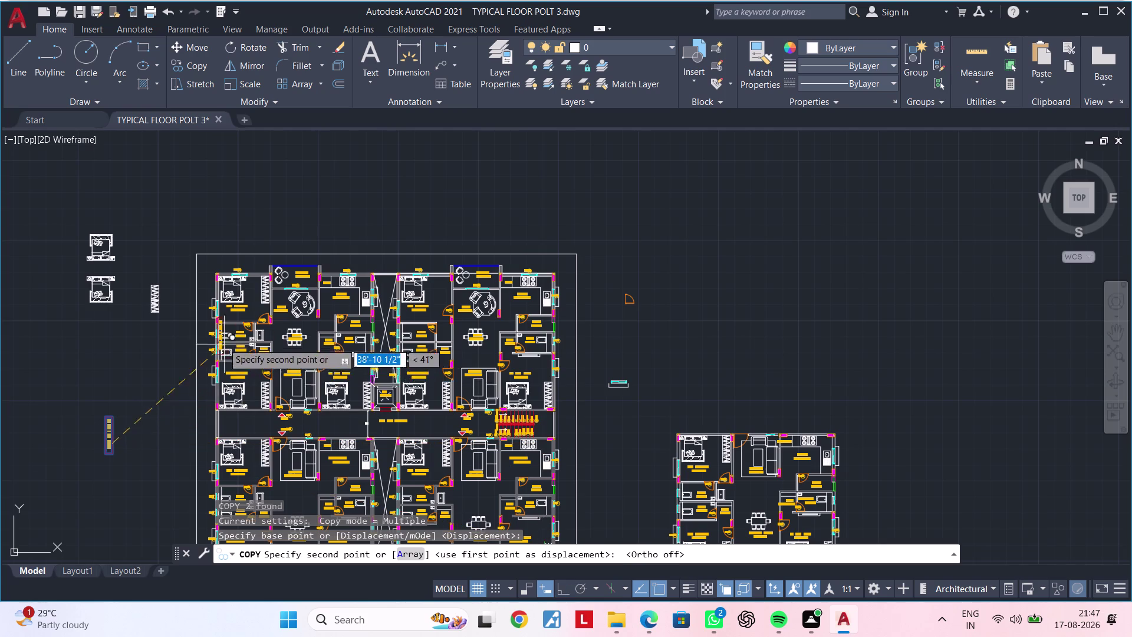
scroll(up, 3)
middle_drag(181, 275, 175, 346)
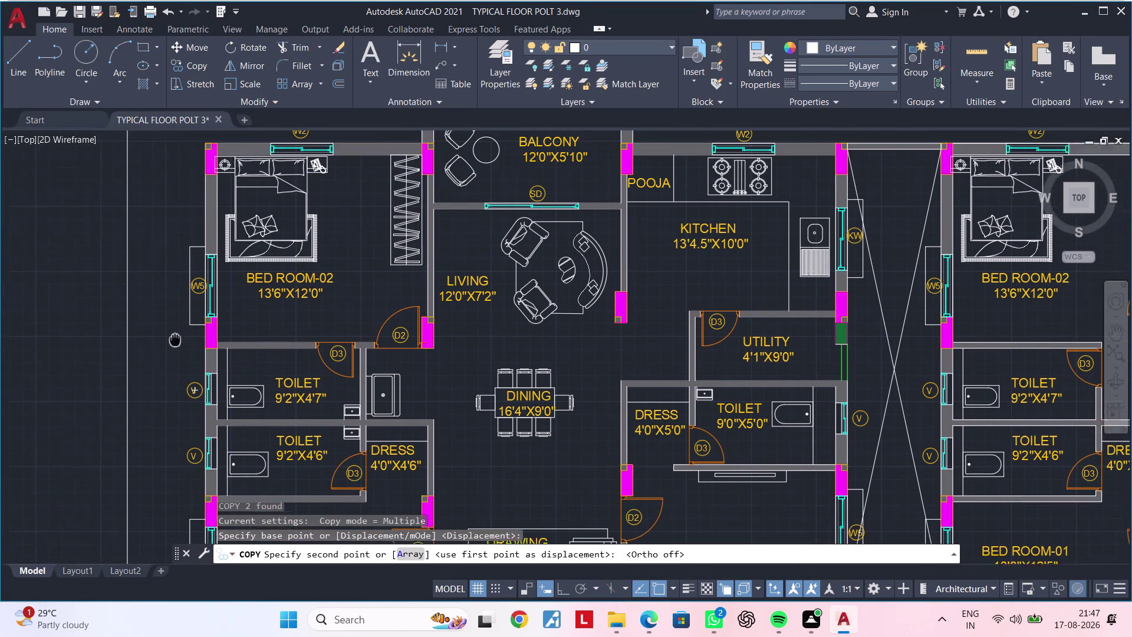
middle_drag(175, 346, 174, 362)
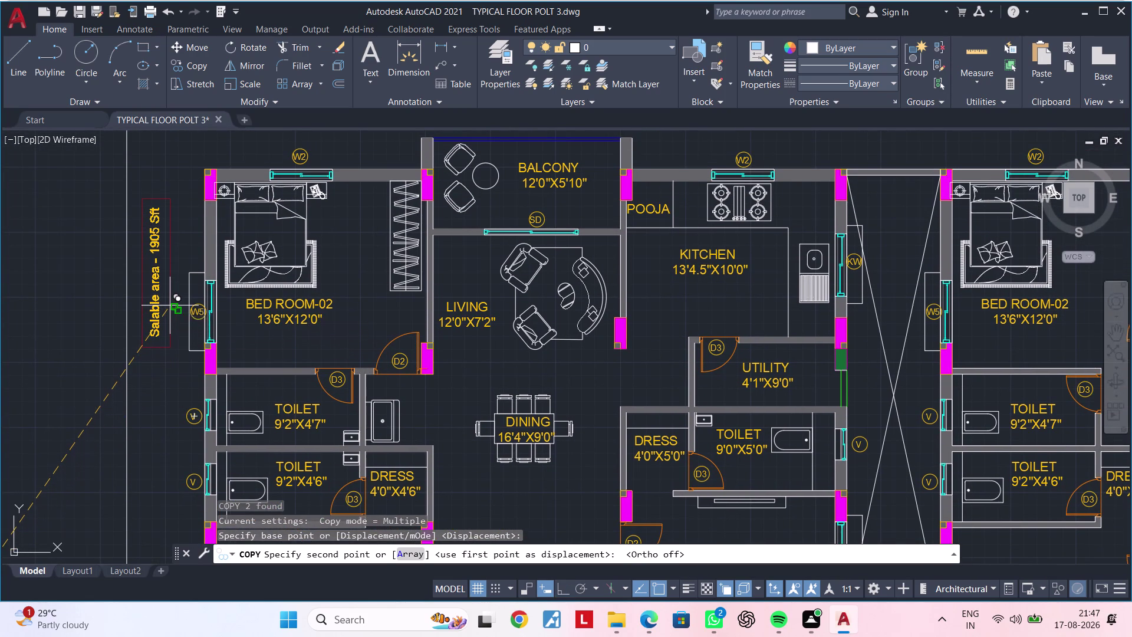
click(170, 299)
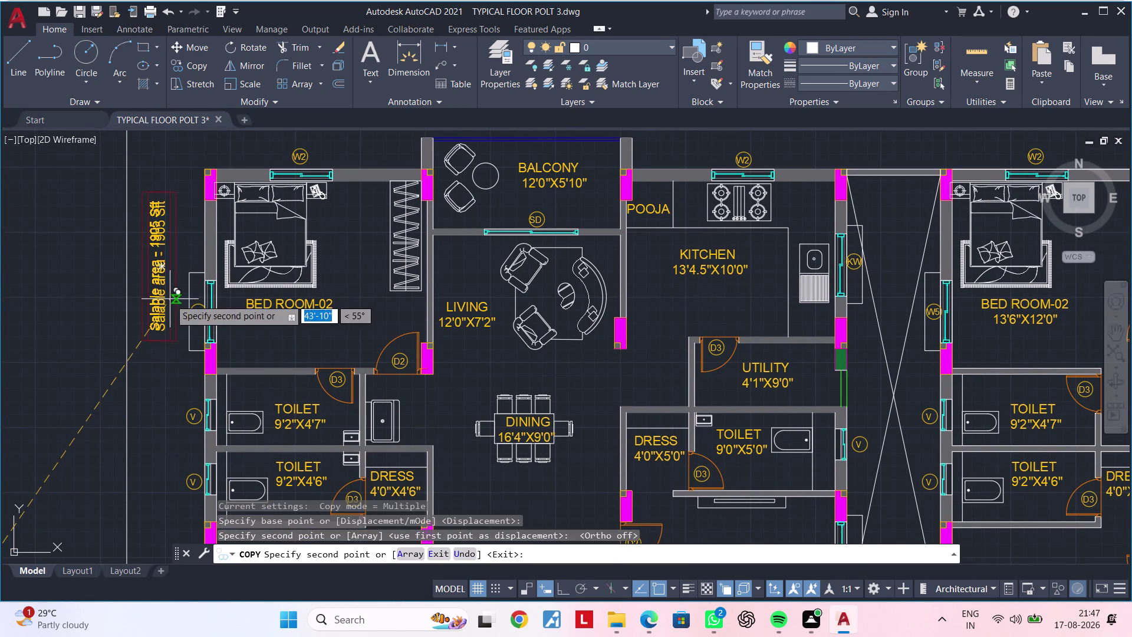
Place label copies beside the kitchen and utility and beside the M. BED ROOM.
scroll(down, 3)
middle_drag(454, 300, 219, 311)
scroll(up, 3)
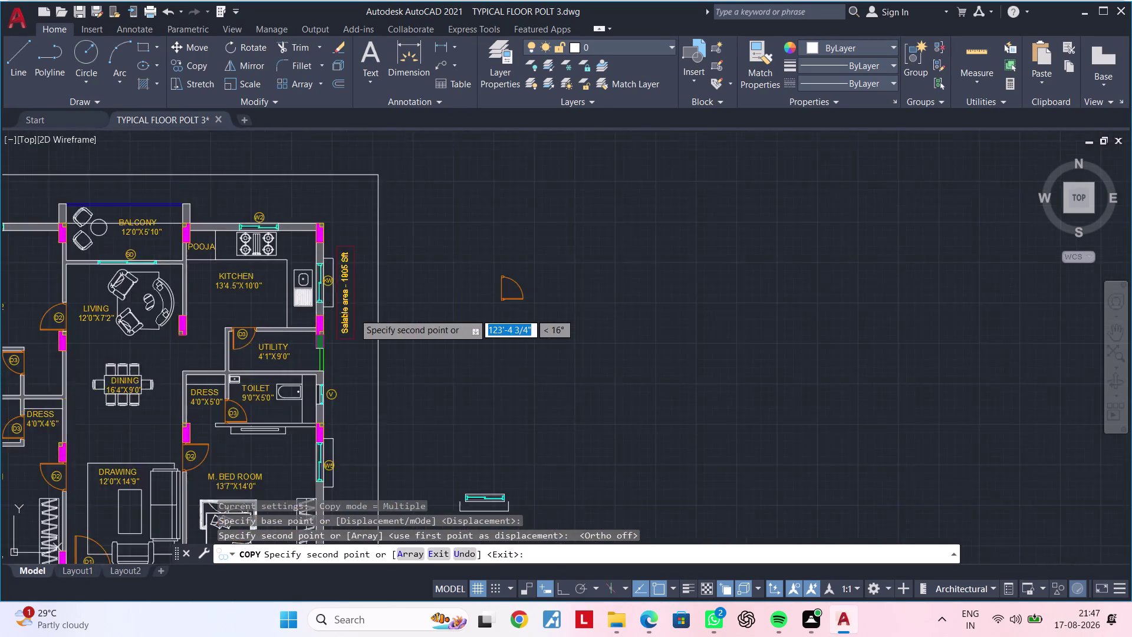
scroll(up, 3)
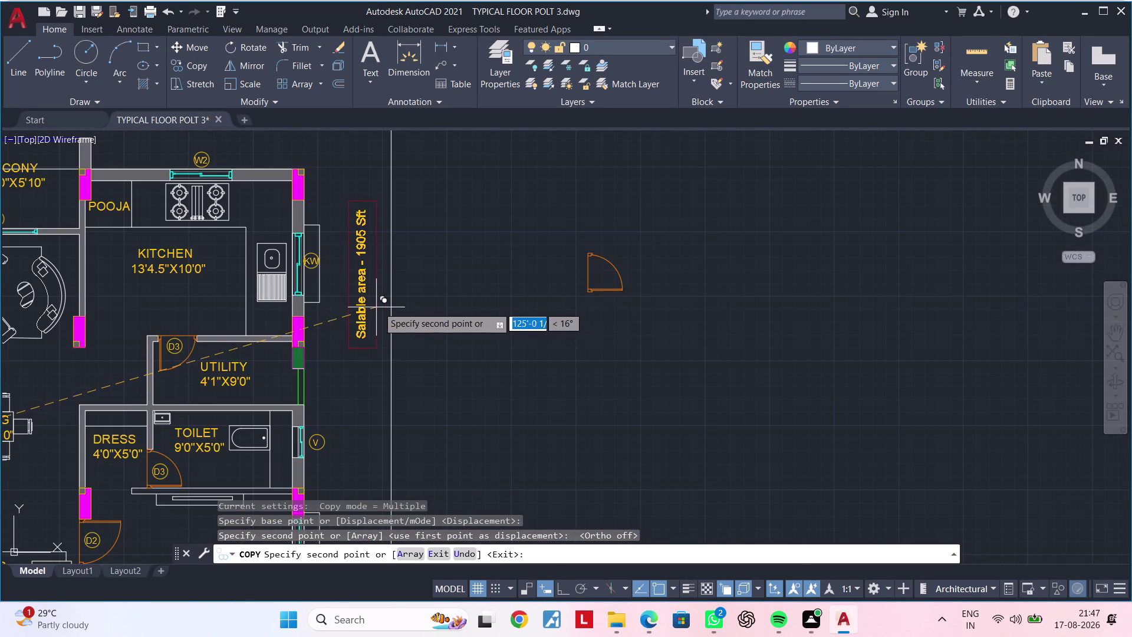
click(378, 304)
scroll(down, 3)
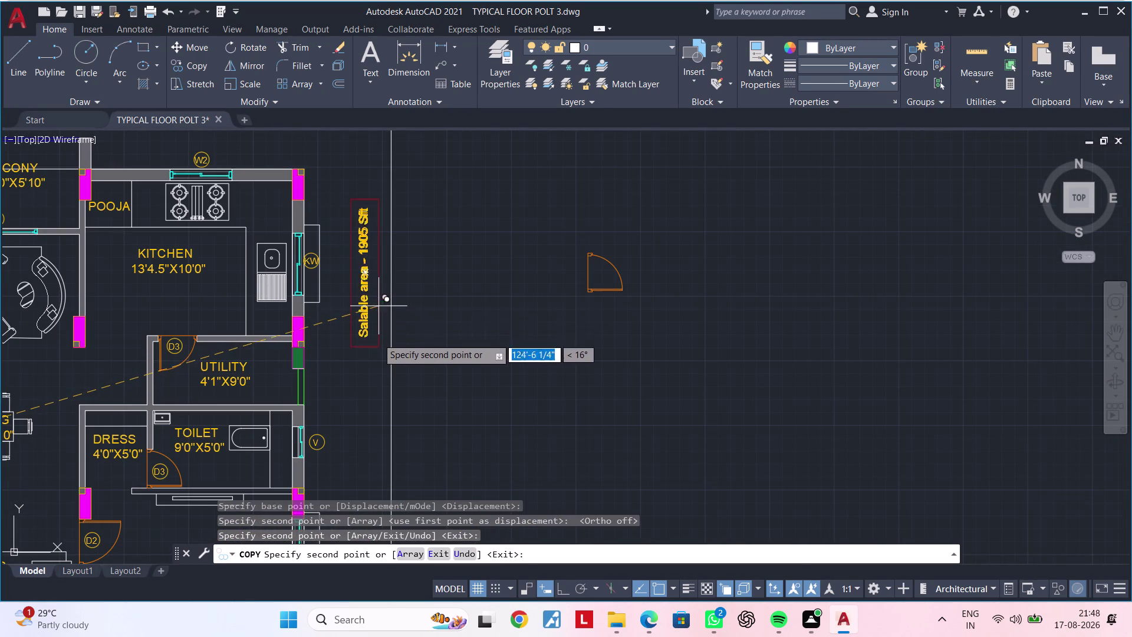
scroll(down, 3)
middle_drag(378, 353, 441, 70)
middle_drag(437, 192, 425, 252)
scroll(up, 3)
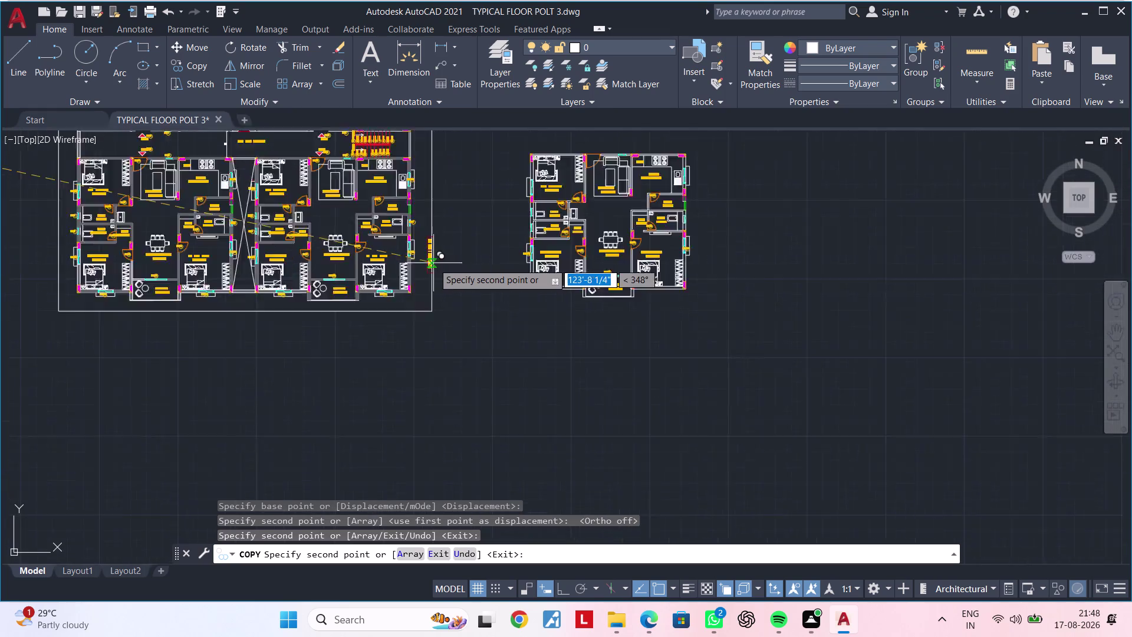
scroll(up, 3)
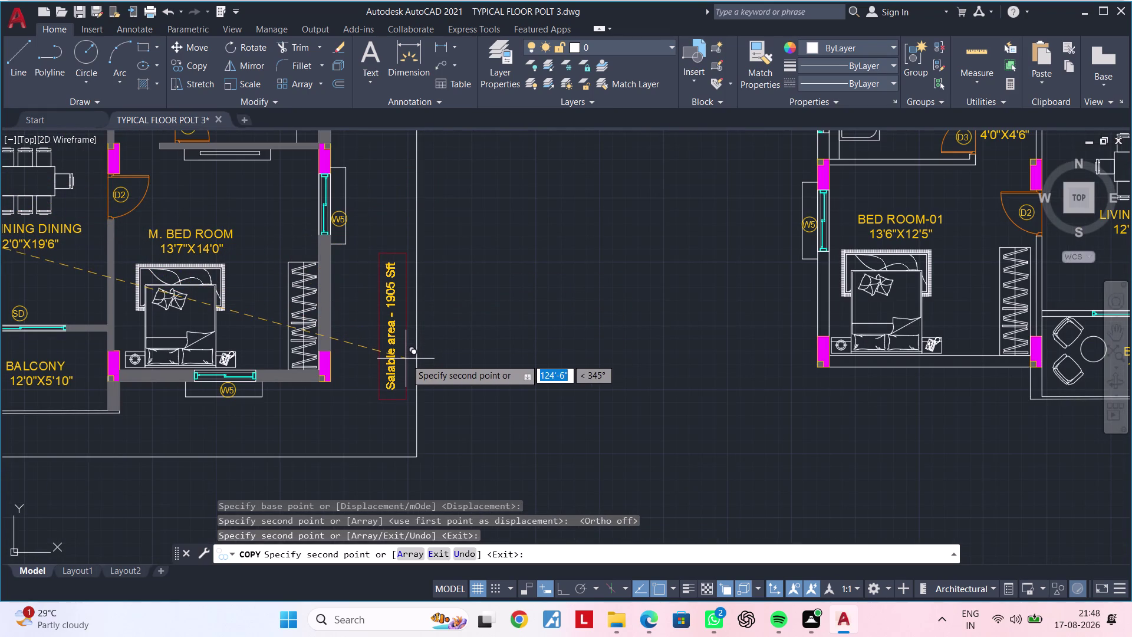
click(406, 356)
Place a last copy beside BED ROOM-01 and end the copy command.
scroll(down, 3)
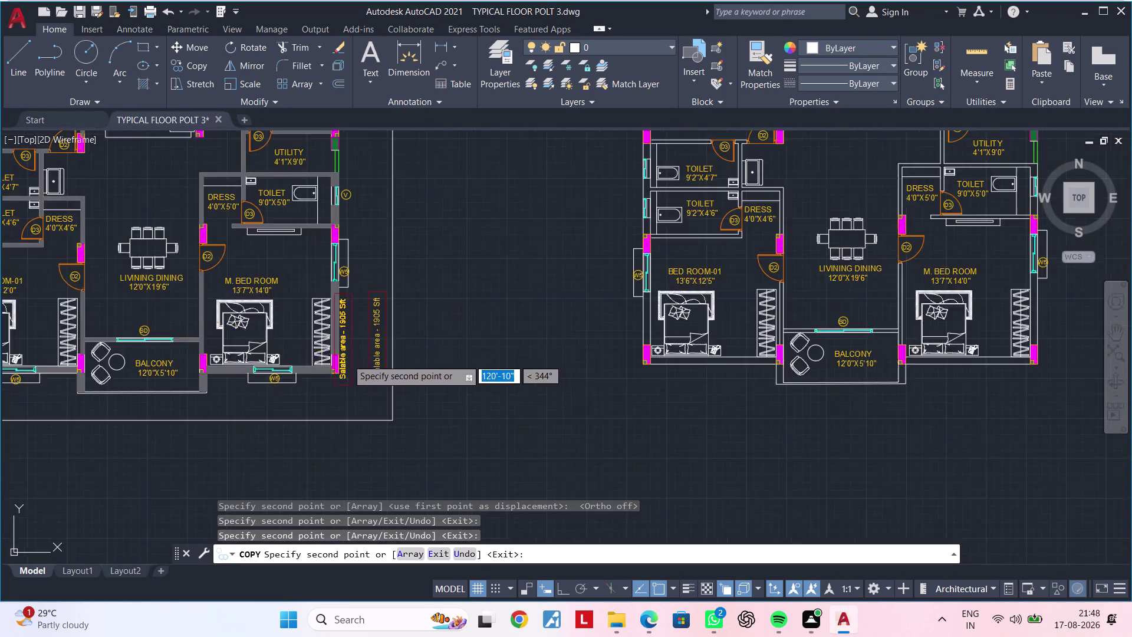
middle_drag(350, 359, 722, 345)
middle_drag(162, 338, 747, 340)
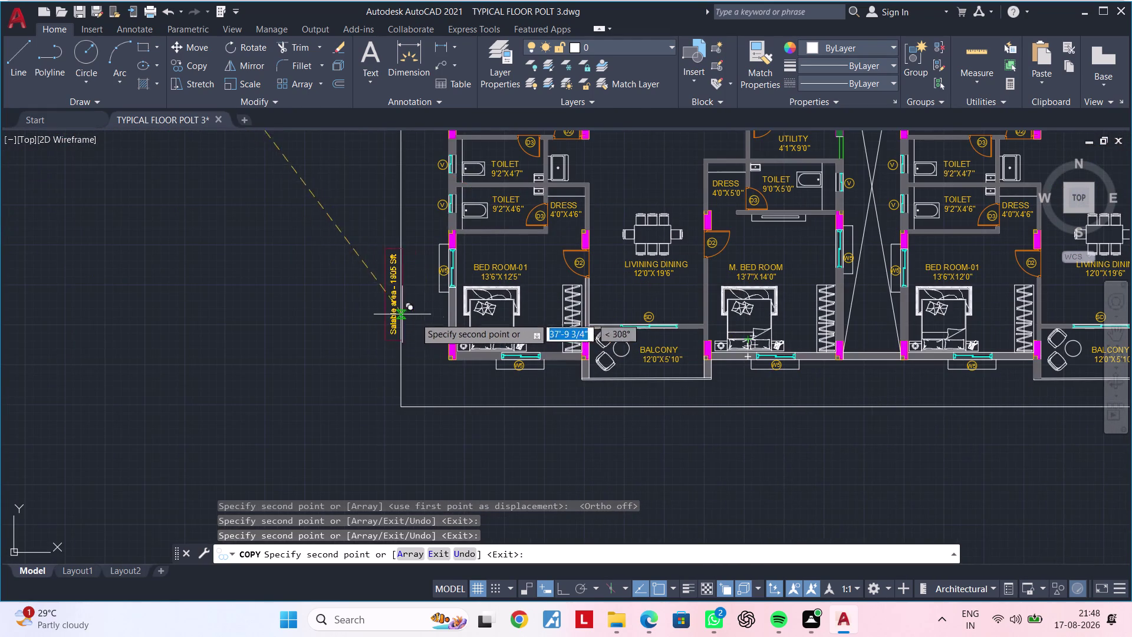
scroll(up, 3)
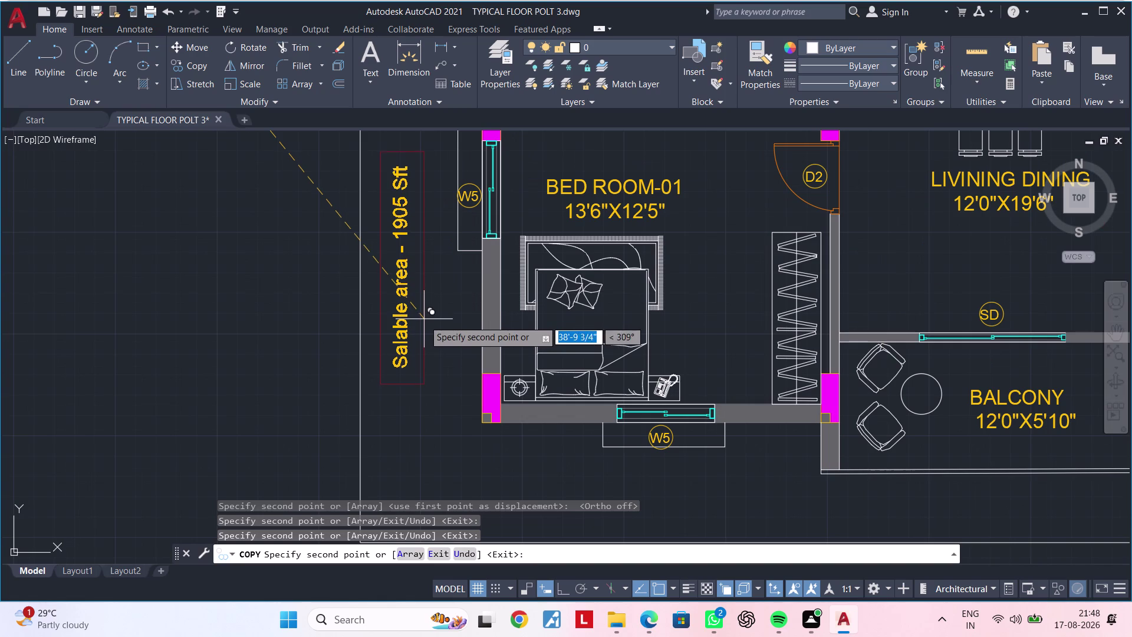
click(424, 323)
key(Escape)
scroll(down, 3)
middle_drag(430, 325, 317, 339)
key(Escape)
key(Escape)
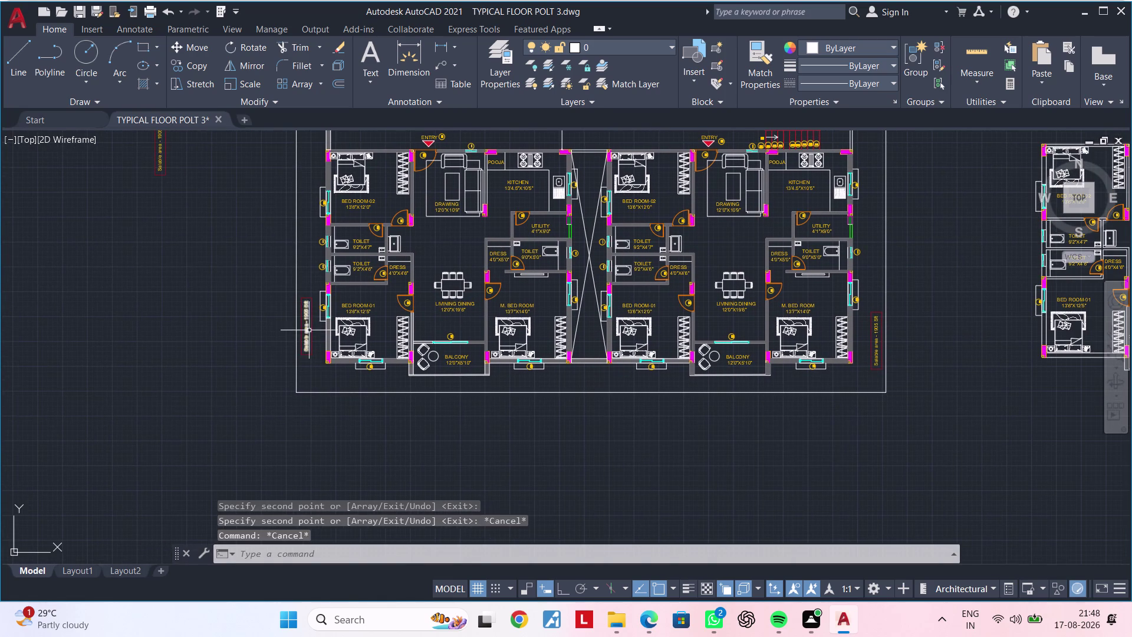
Clear active commands and zoom in on the boxed label near BED ROOM-01.
key(Escape)
key(Escape)
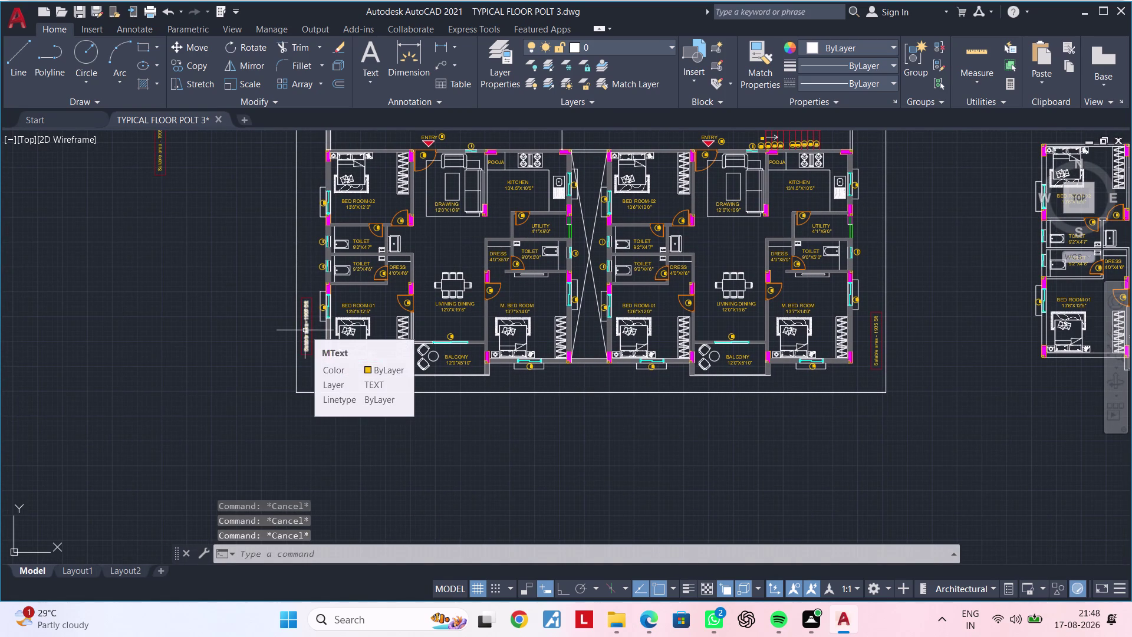
key(Escape)
key(Escape)
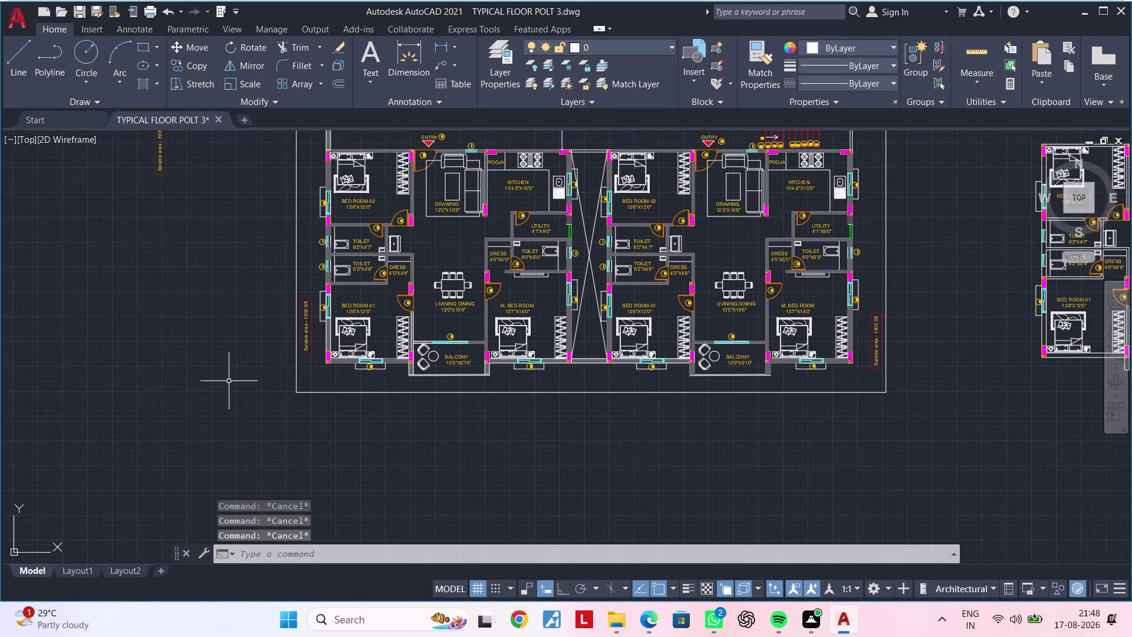
scroll(up, 3)
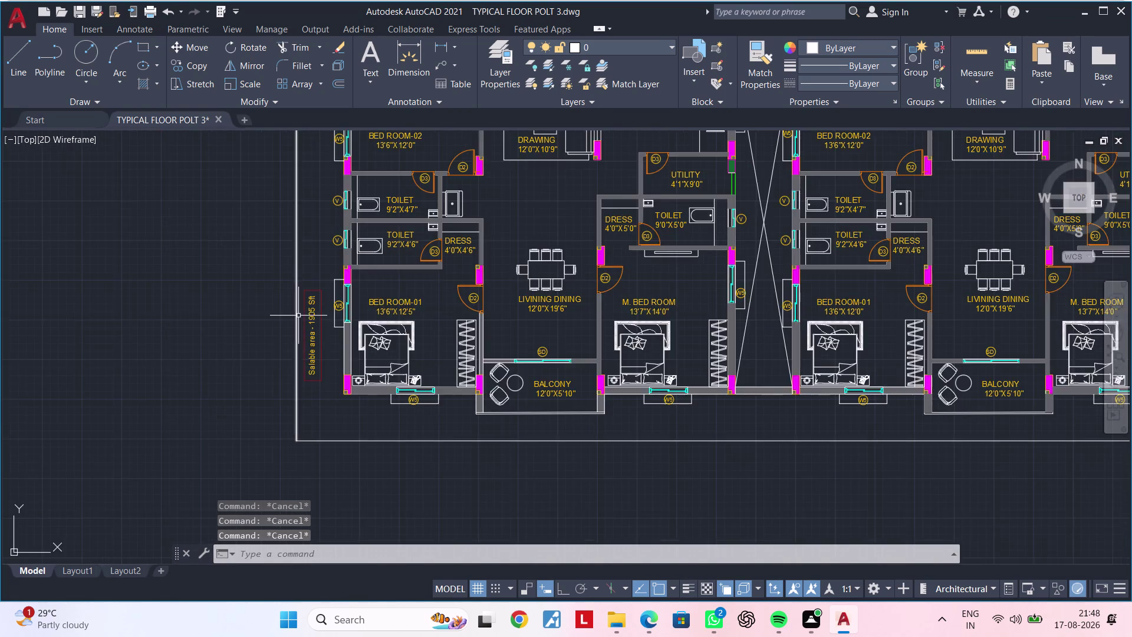
scroll(up, 3)
scroll(down, 3)
scroll(up, 3)
middle_click(311, 336)
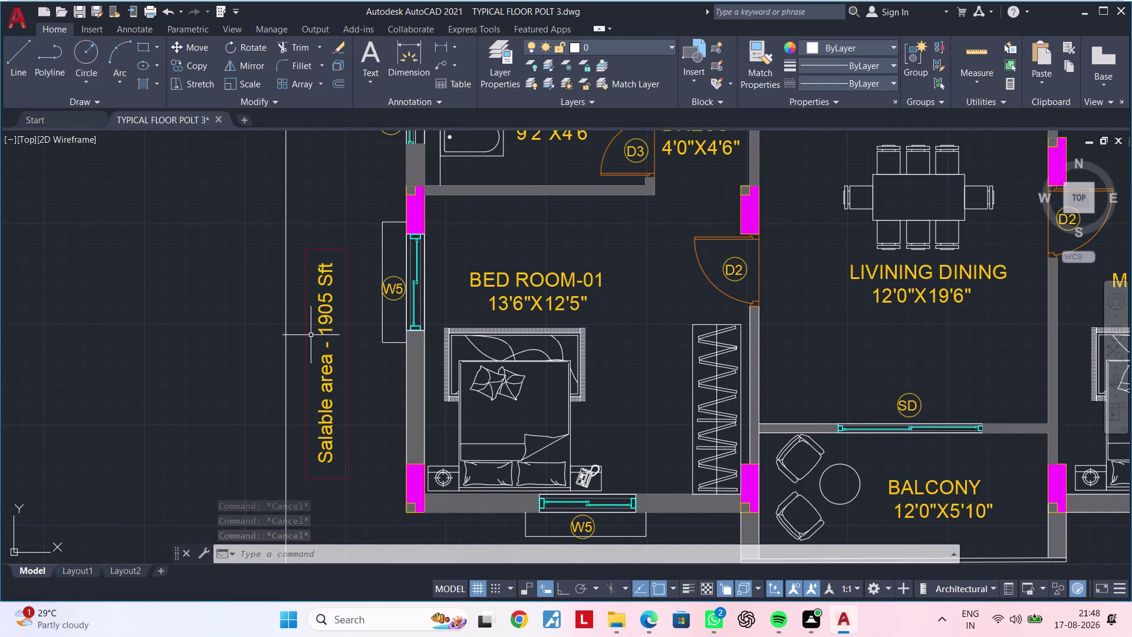
Move the Salable area label and its frame slightly right, toward the bedroom wall.
click(307, 335)
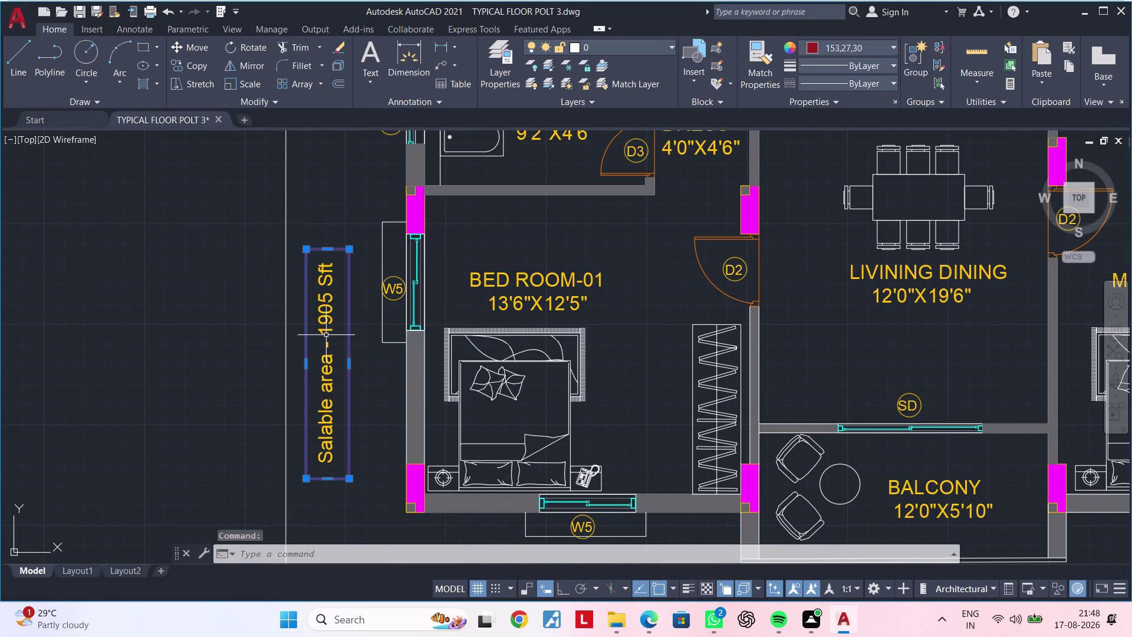
click(328, 321)
text(m)
key(space)
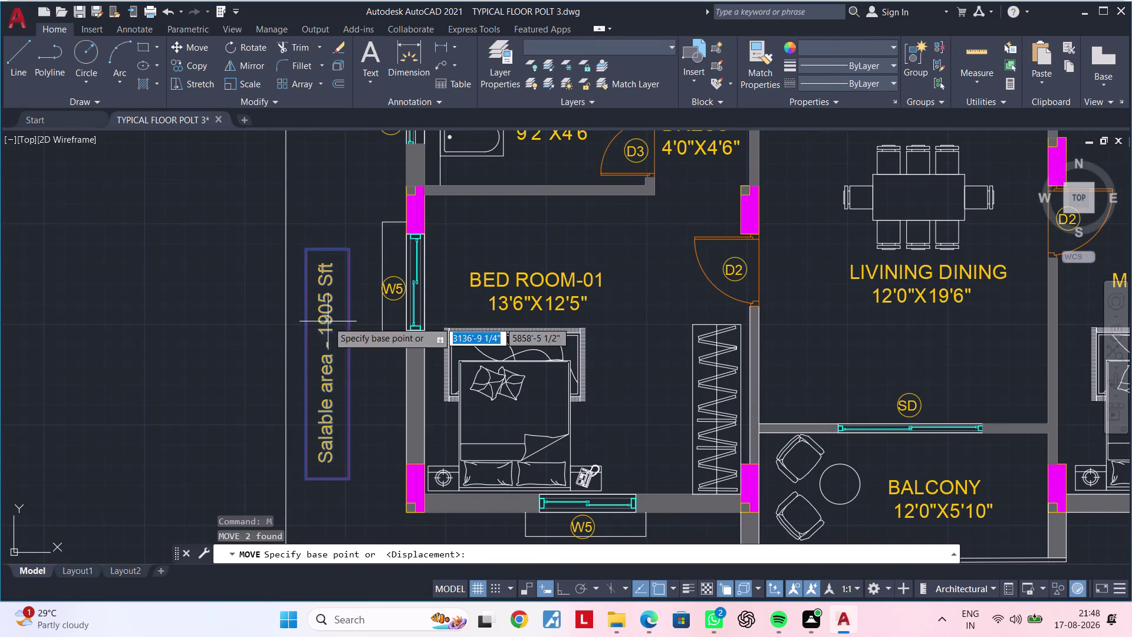
click(327, 322)
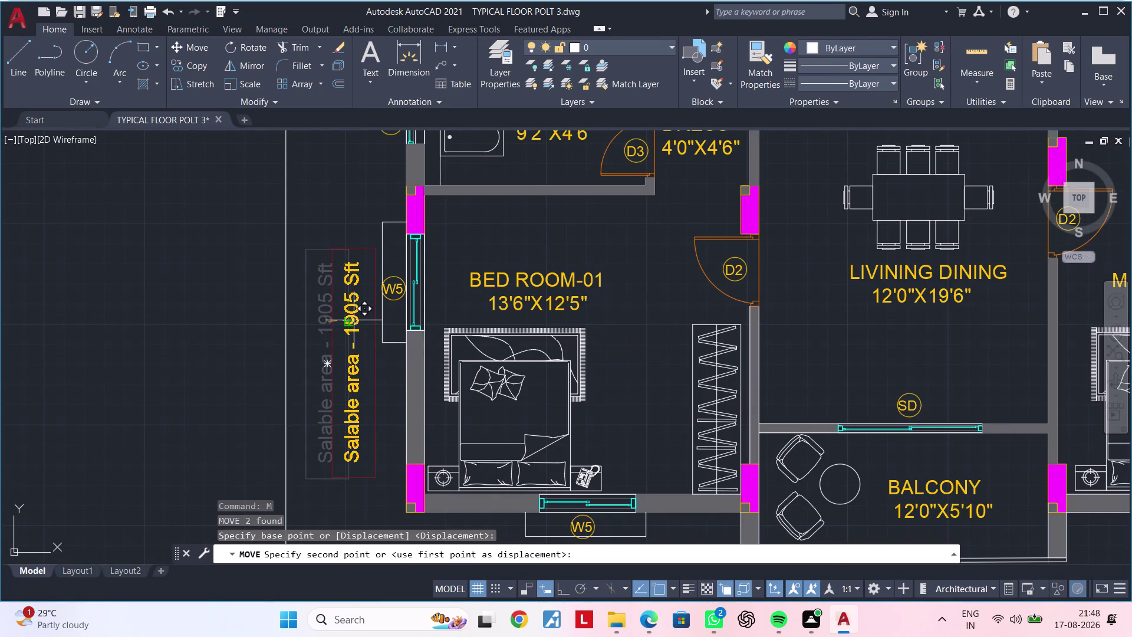
click(354, 320)
key(Escape)
Pan to the upper part of the plan and select the POOJA label.
scroll(down, 3)
middle_drag(353, 323, 293, 331)
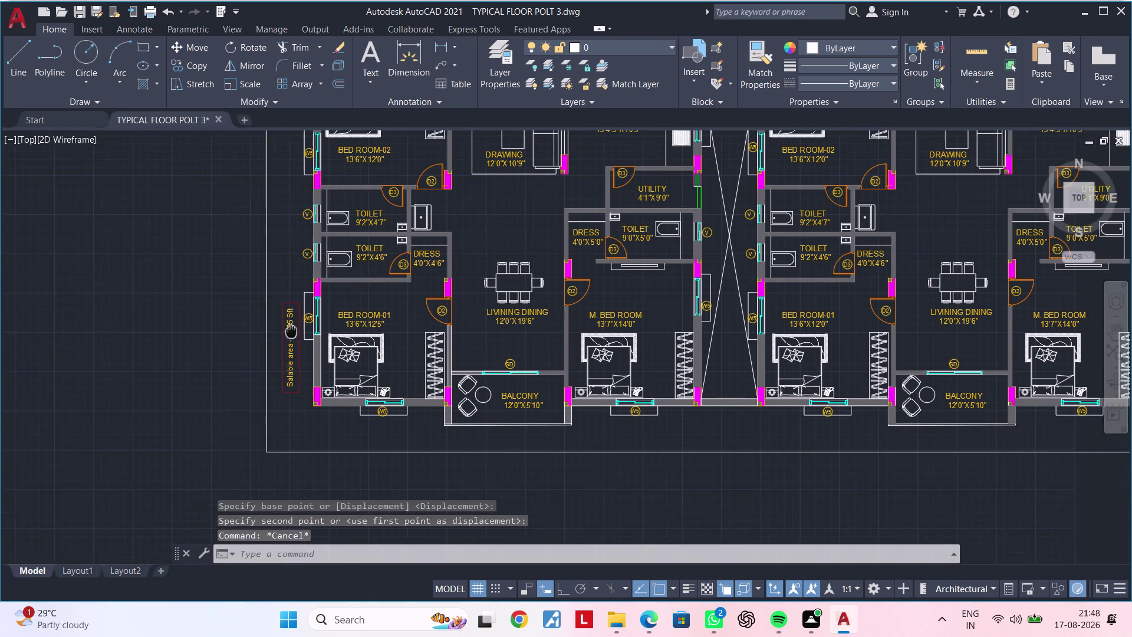
middle_drag(294, 331, 287, 331)
key(Escape)
middle_drag(496, 338, 357, 470)
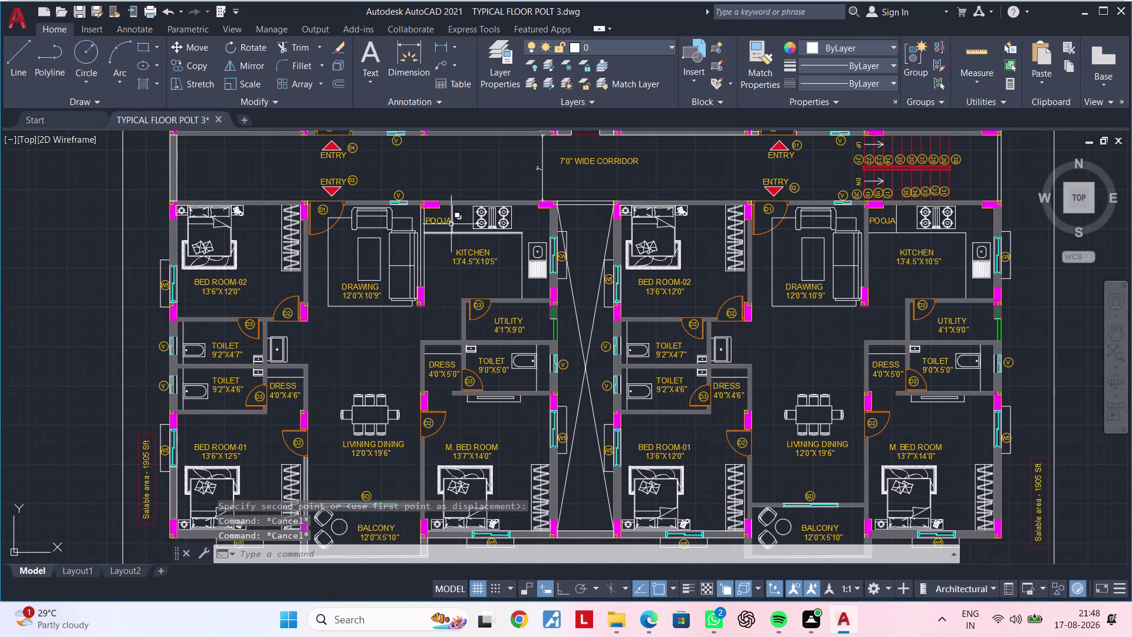
scroll(up, 3)
click(445, 221)
Copy the POOJA label to the empty area left of the building.
text(c)
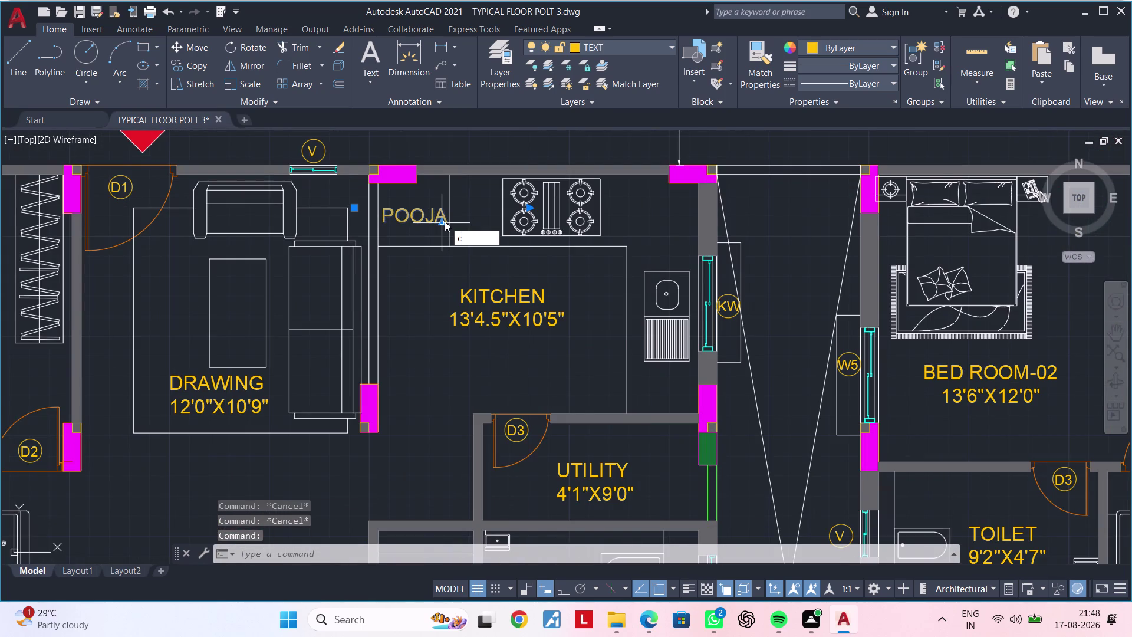
text(o)
key(space)
click(434, 224)
scroll(down, 3)
middle_drag(397, 328, 476, 160)
scroll(up, 3)
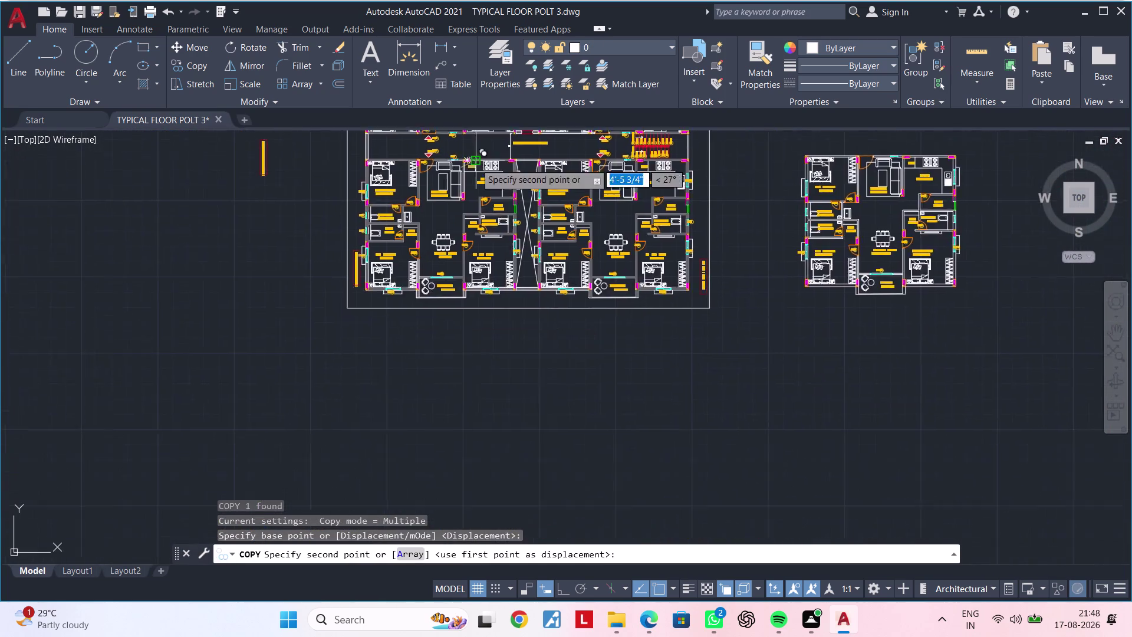
click(191, 331)
key(Escape)
scroll(up, 3)
key(Escape)
Rotate the POOJA copy 90 degrees with Ortho on, then open it for editing.
drag(219, 258, 212, 263)
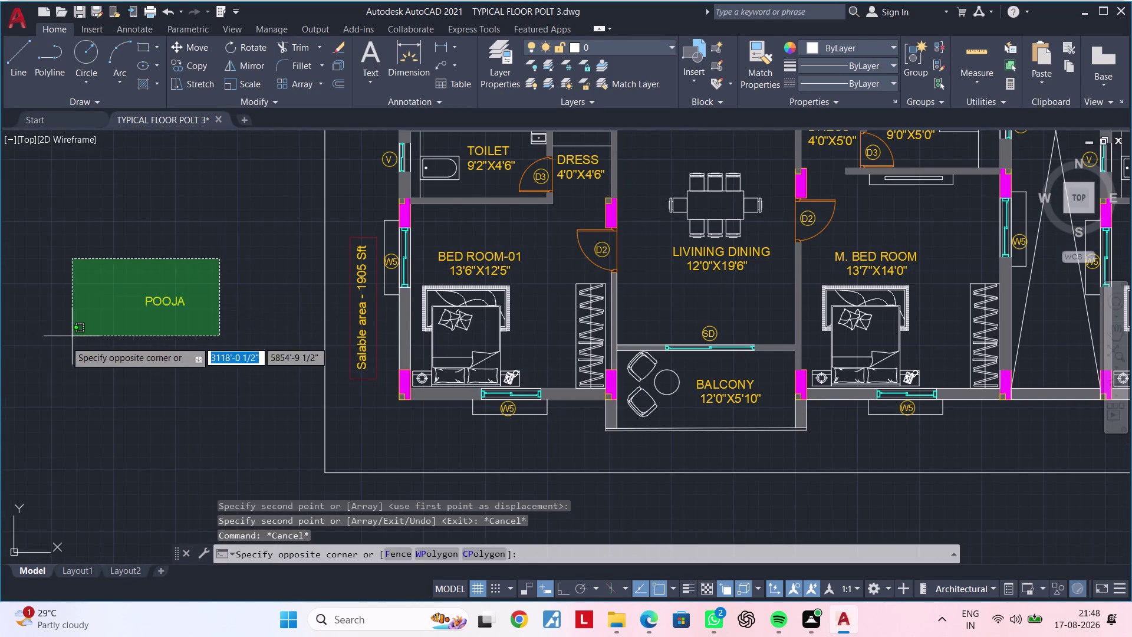
drag(49, 373, 58, 374)
key(r)
key(o)
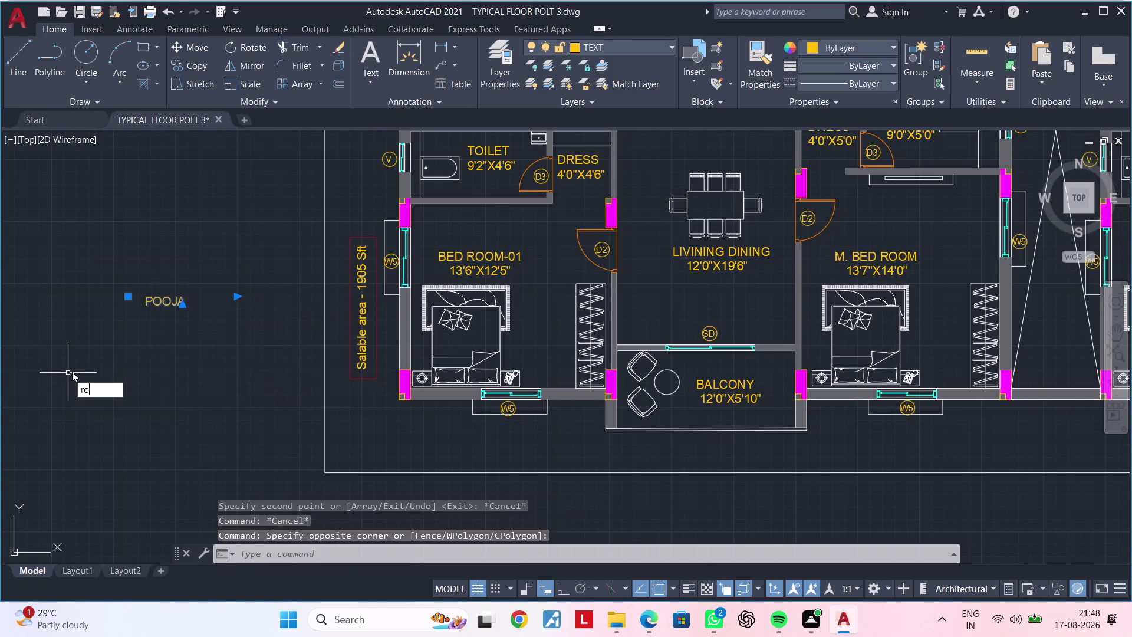
key(space)
double_click(162, 338)
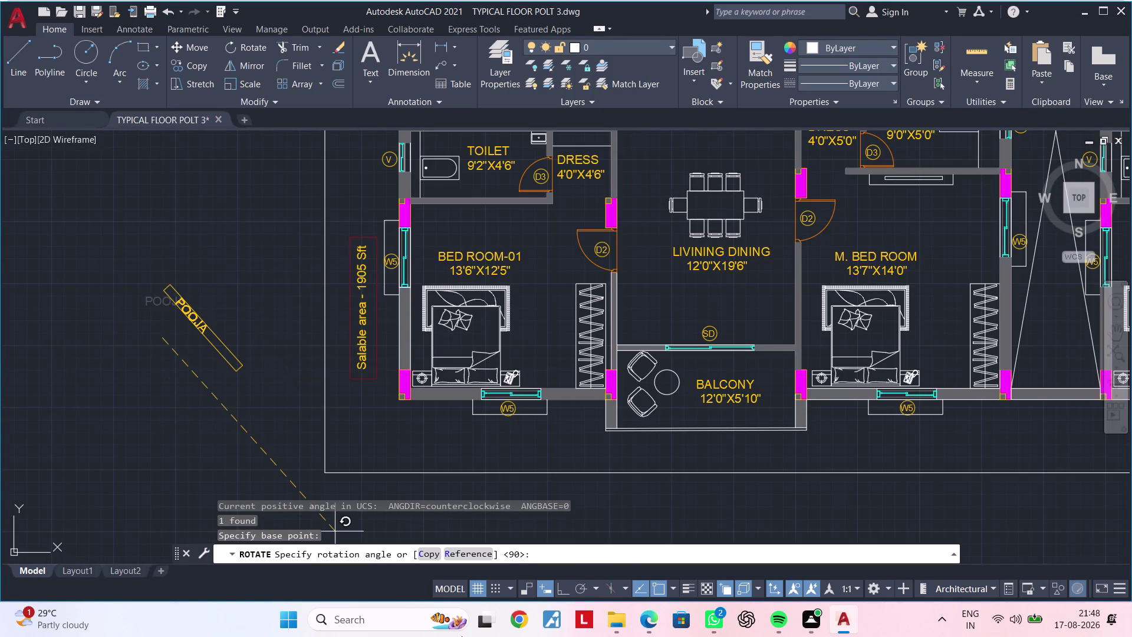
click(565, 586)
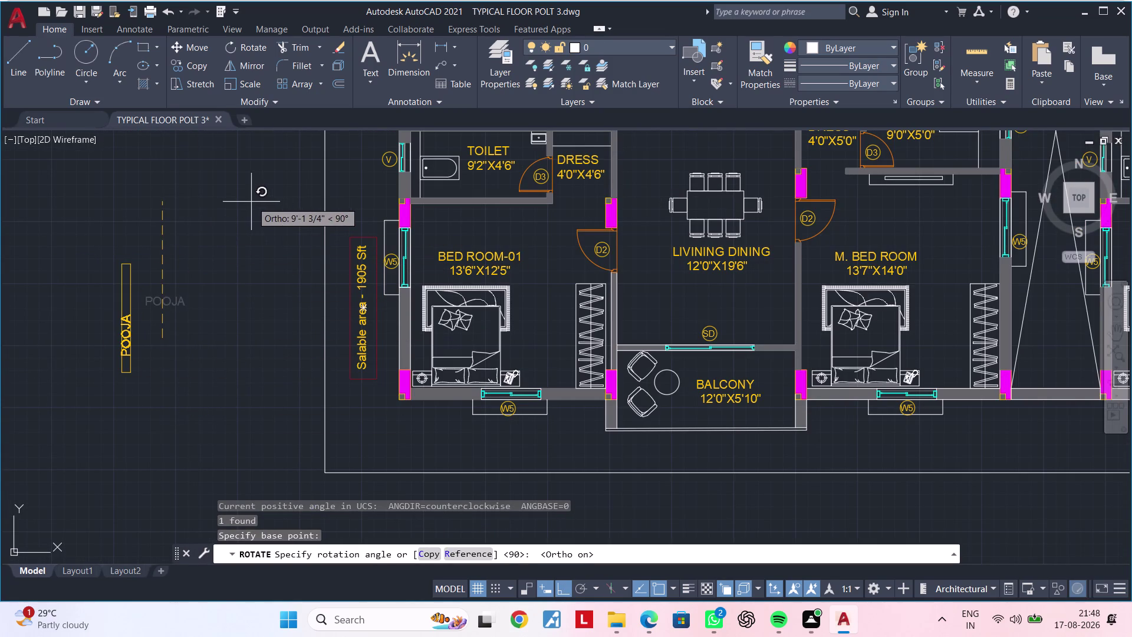
click(247, 202)
middle_drag(163, 314, 276, 293)
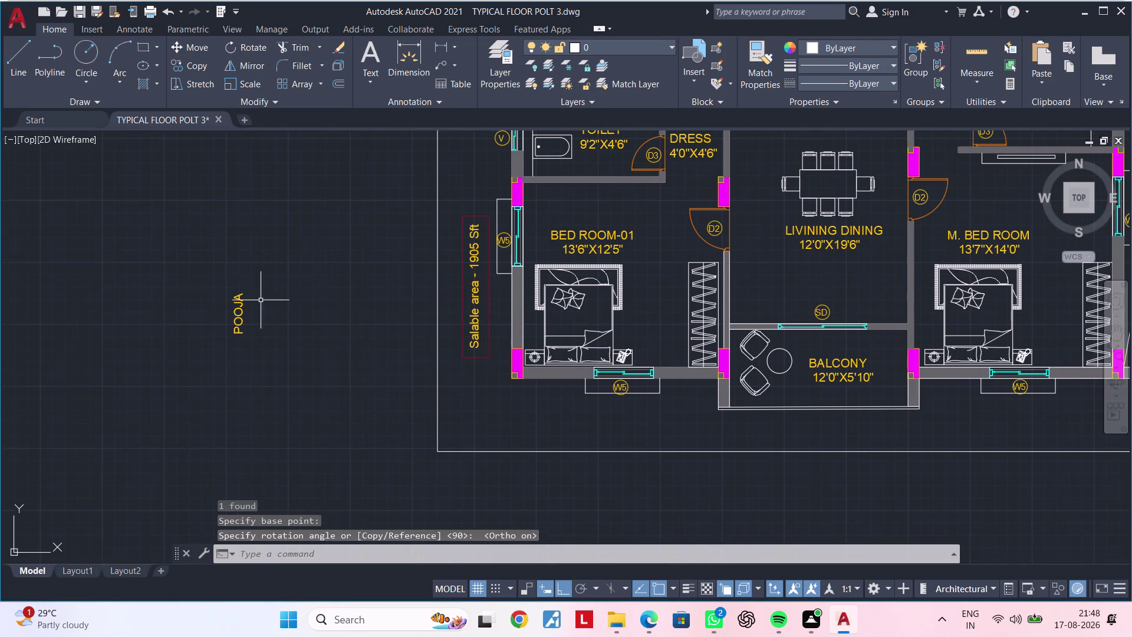
scroll(up, 3)
scroll(up, 3)
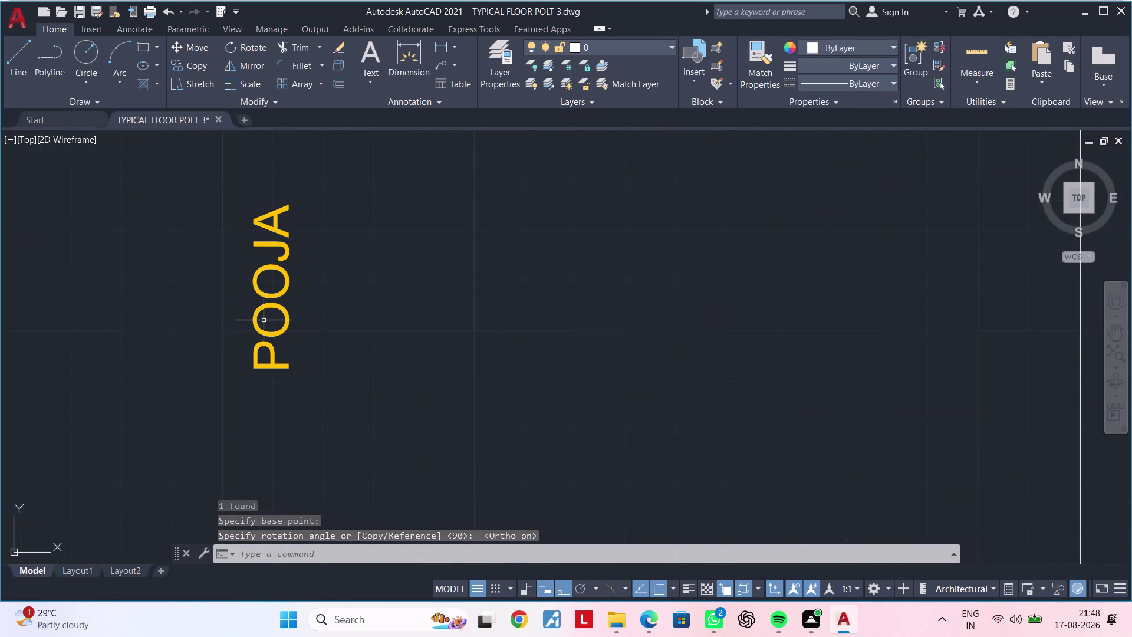
double_click(263, 320)
Replace the copied label's text POOJA with EAST and close the text editor.
double_click(255, 320)
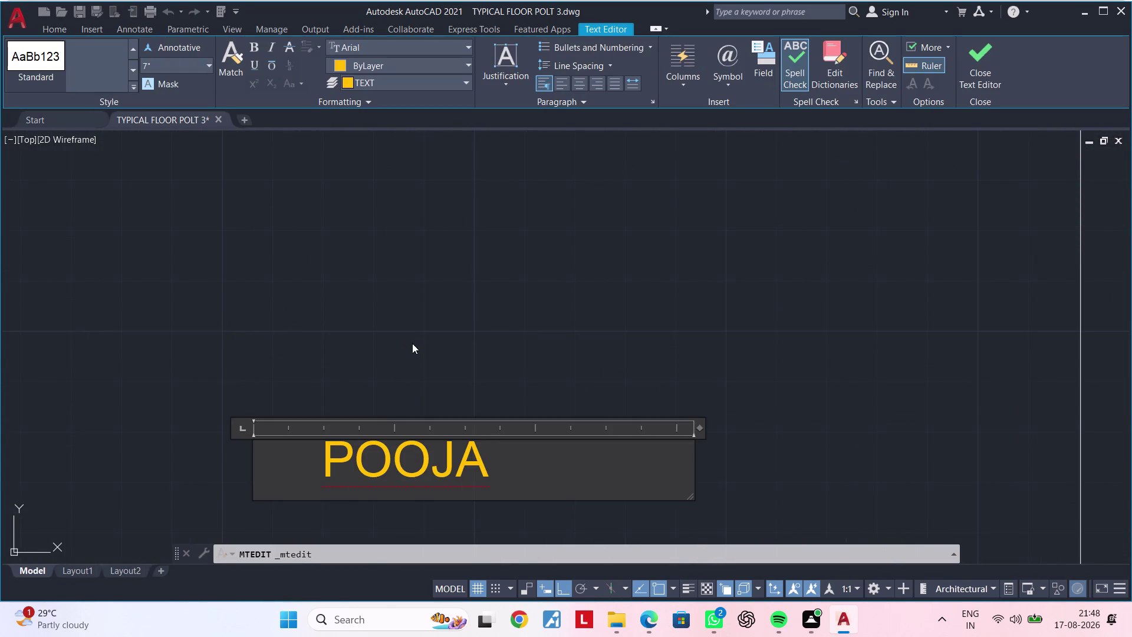
click(536, 455)
key(BackSpace)
key(BackSpace)
key(BackSpace)
key(BackSpace)
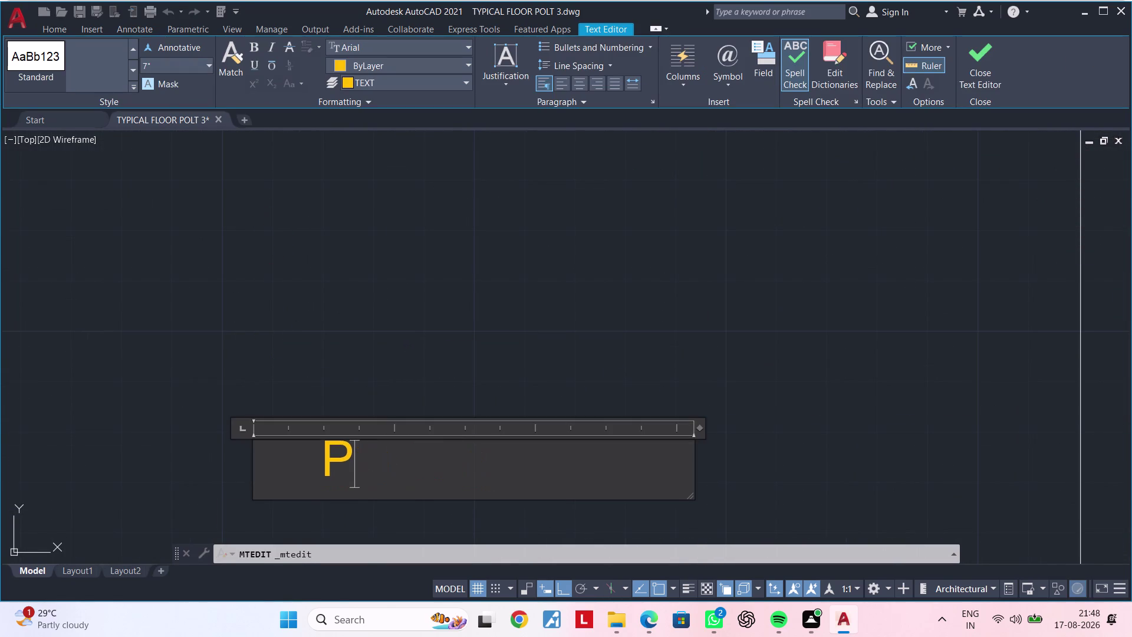
key(BackSpace)
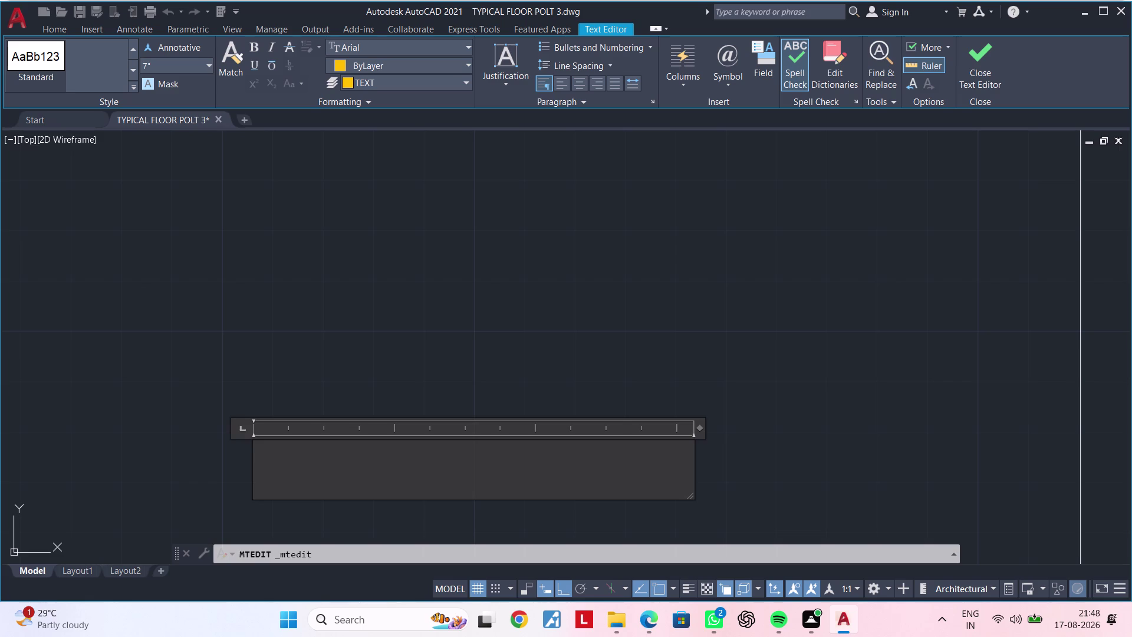
key(e)
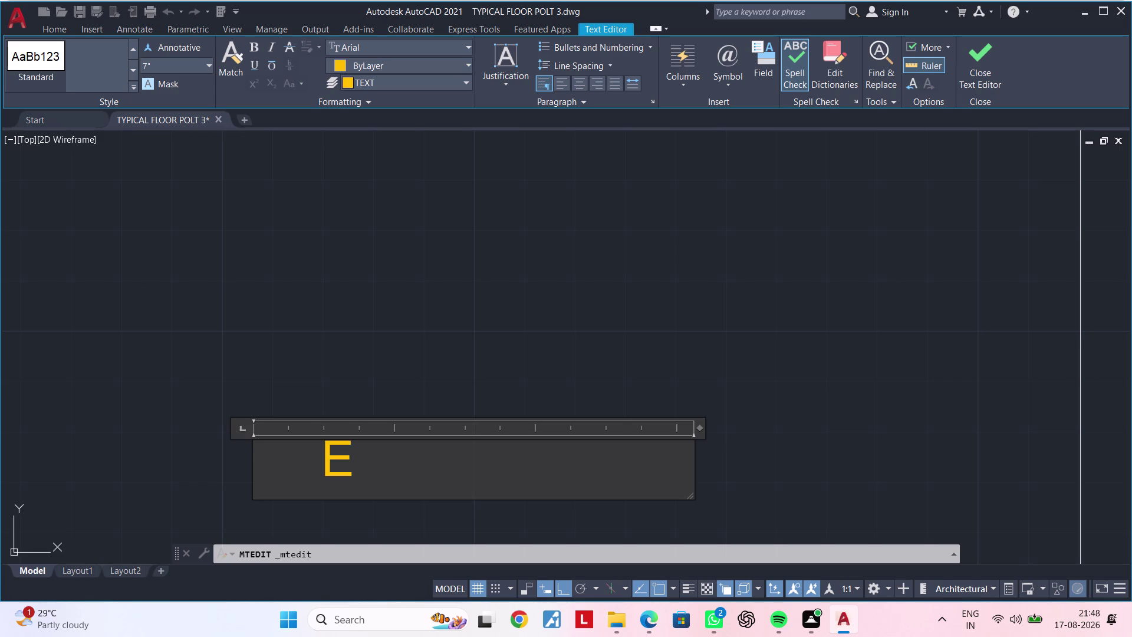
text(AST)
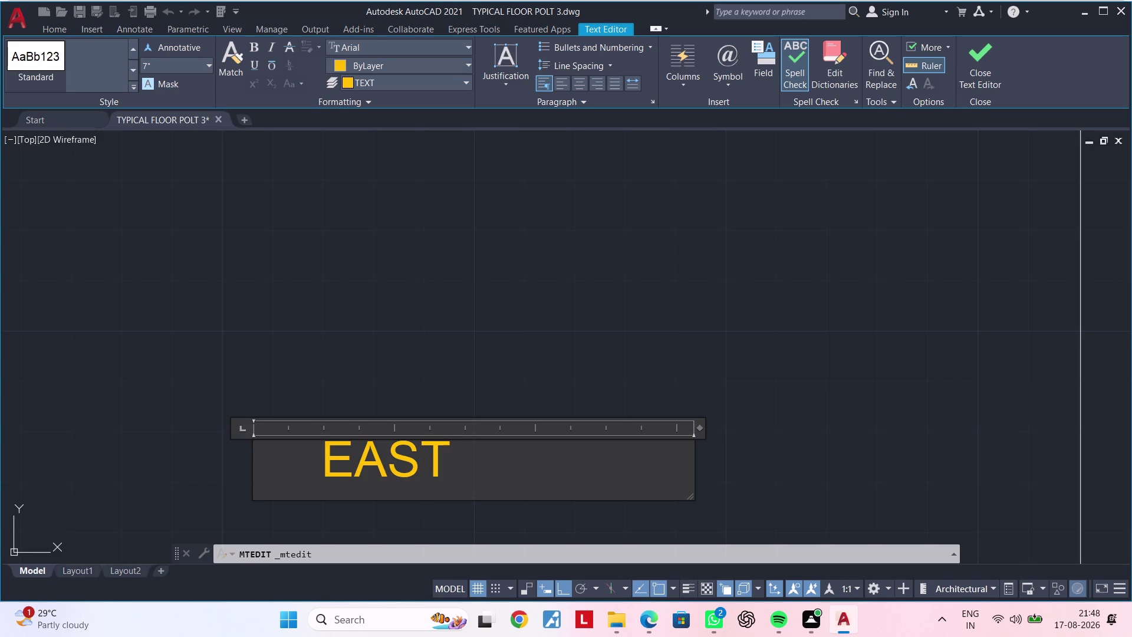
click(452, 520)
scroll(down, 3)
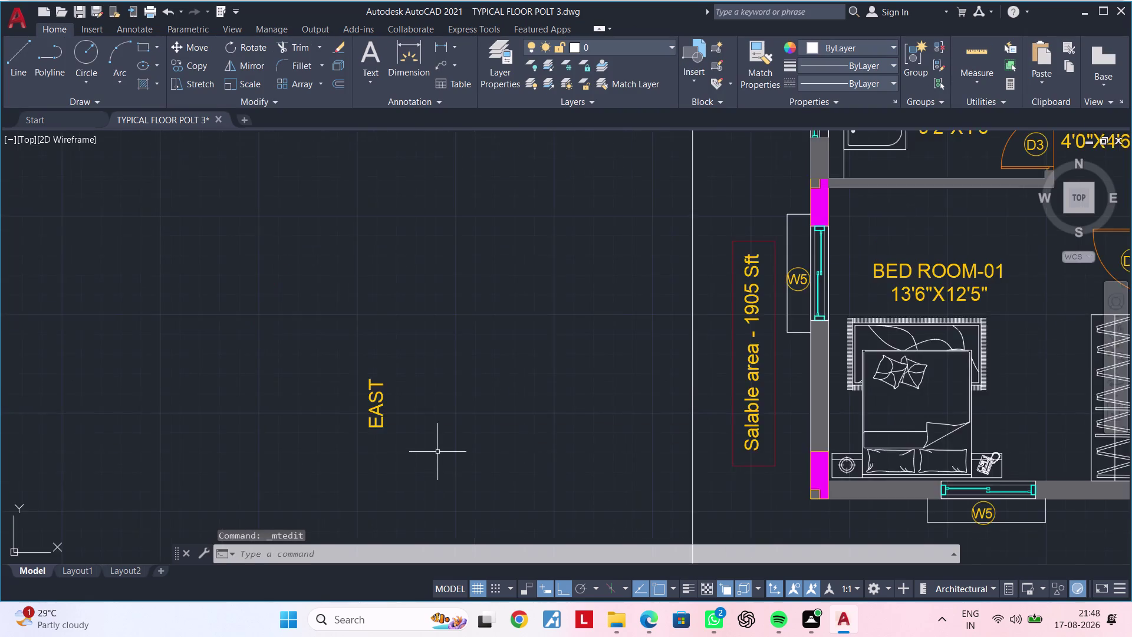
Copy the EAST label, with Ortho off, beside the first Salable area label.
scroll(down, 3)
middle_drag(433, 449, 306, 431)
click(275, 403)
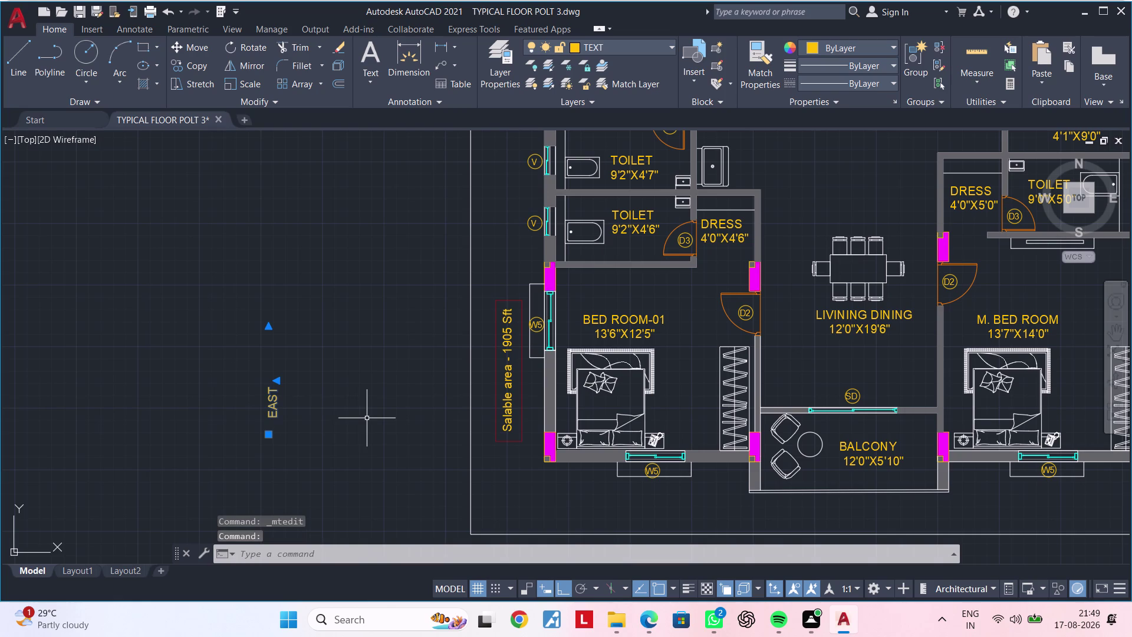
key(c)
key(o)
key(space)
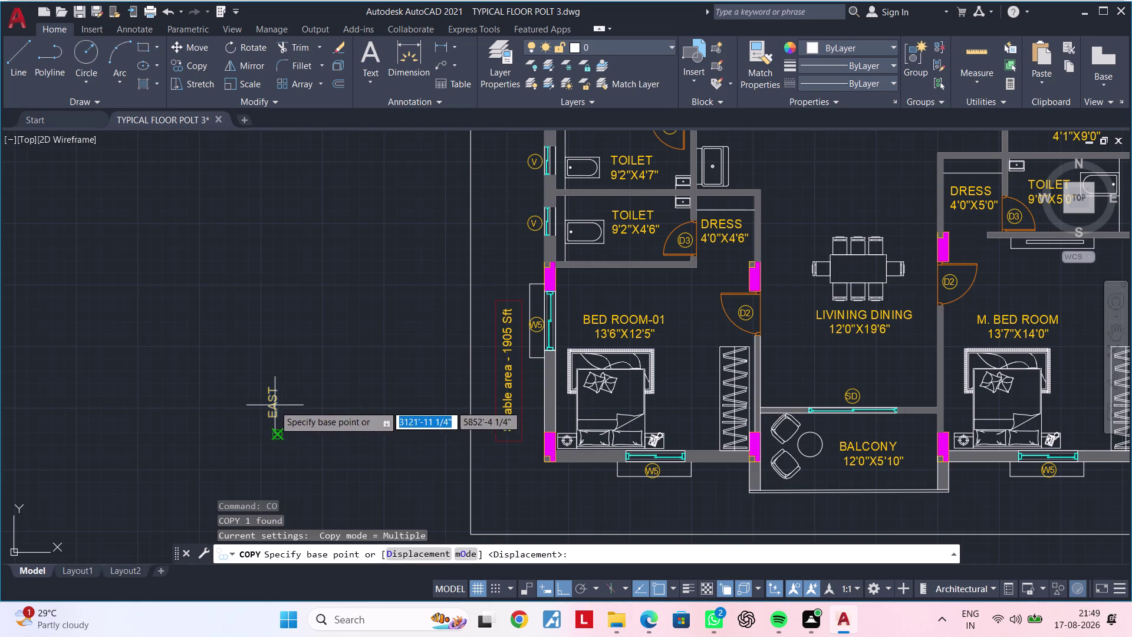
click(274, 405)
scroll(up, 3)
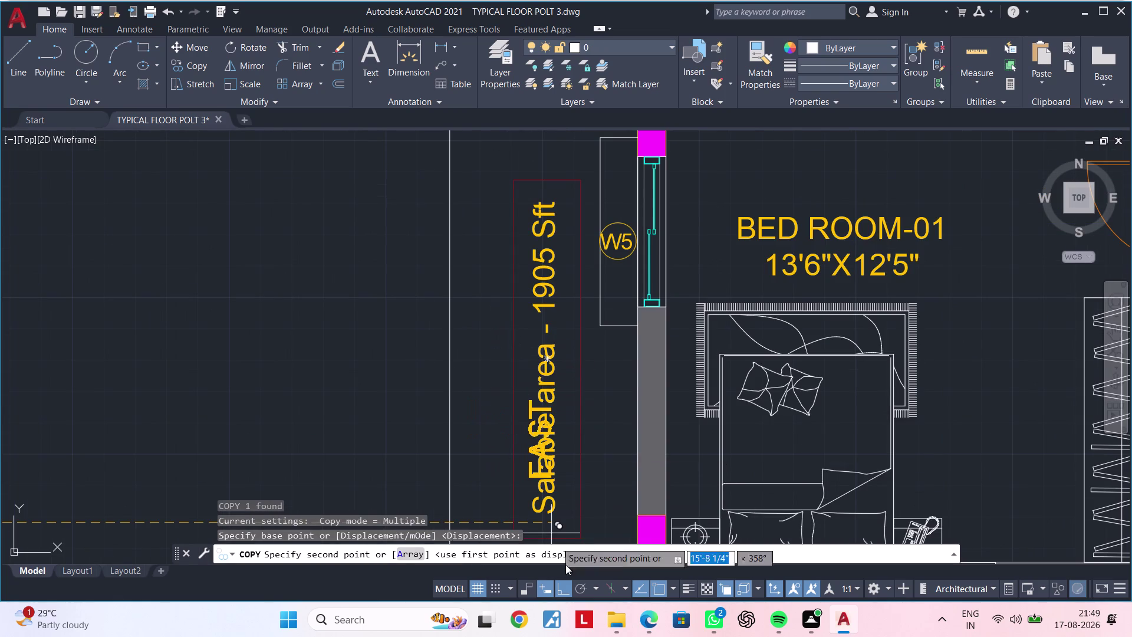
click(560, 586)
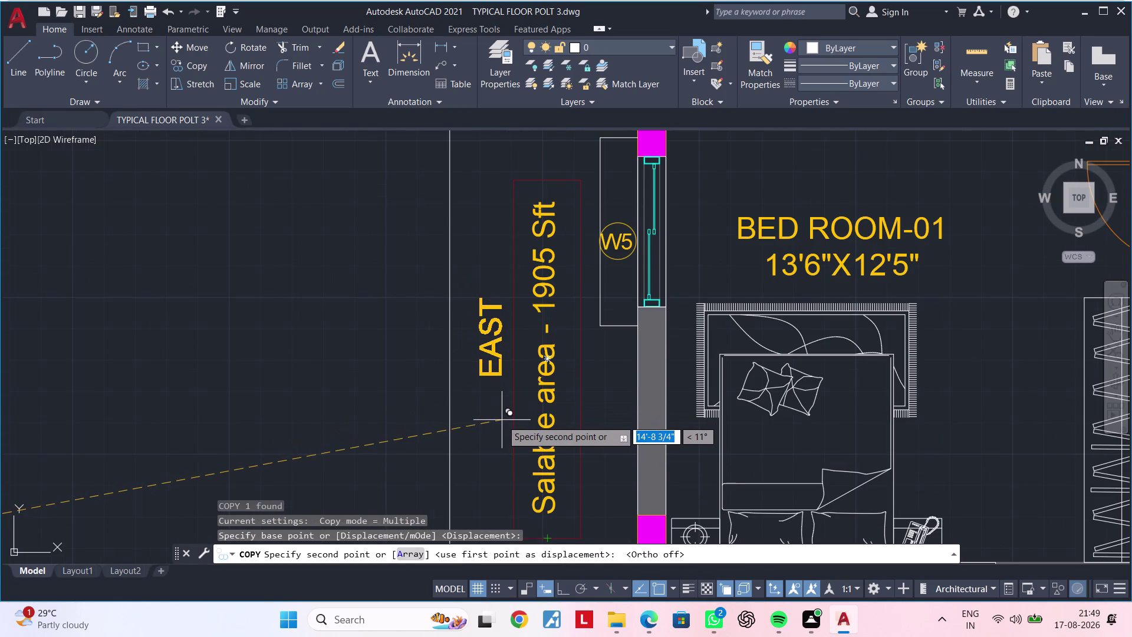
click(502, 420)
Place two more EAST copies beside Salable area labels, including one near the kitchen.
scroll(down, 3)
middle_drag(831, 433, 7, 442)
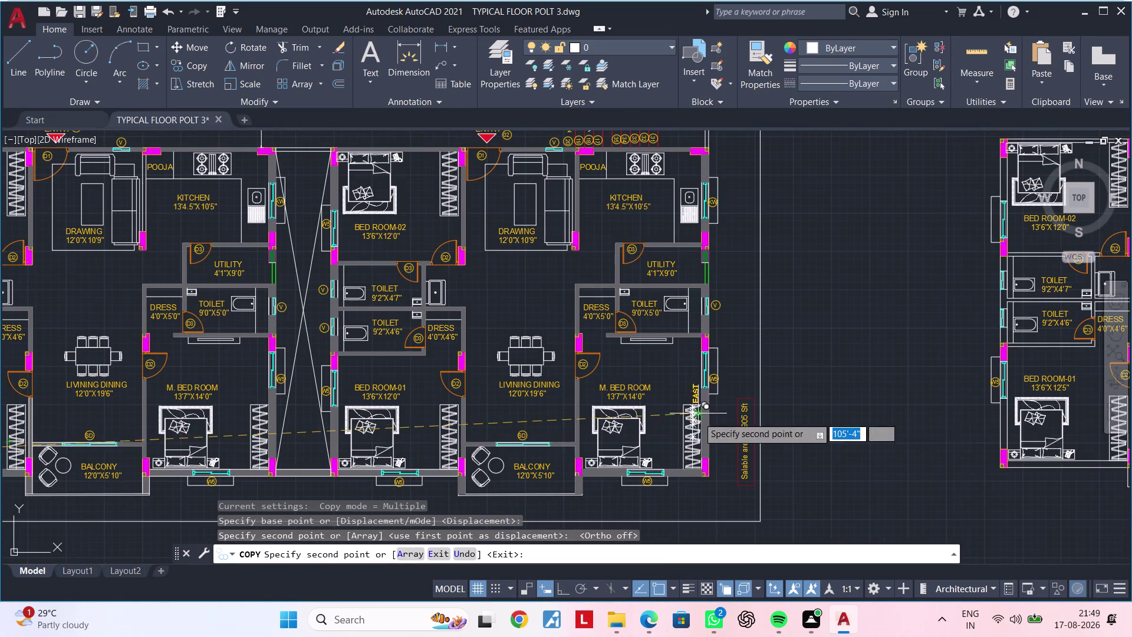
scroll(up, 3)
scroll(up, 3)
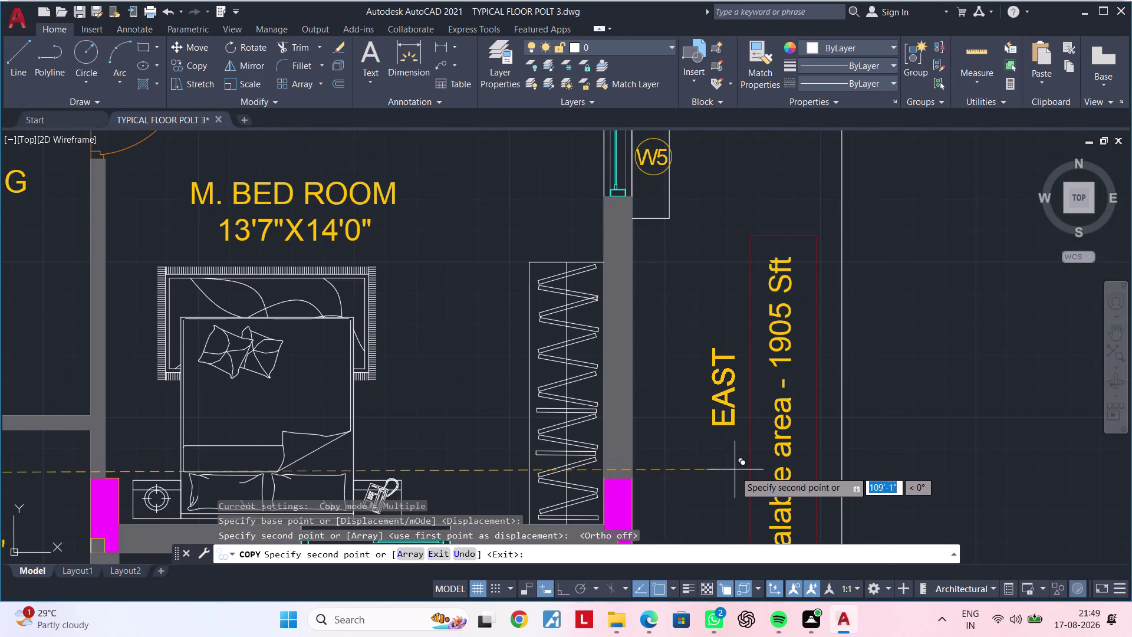
click(738, 493)
scroll(down, 3)
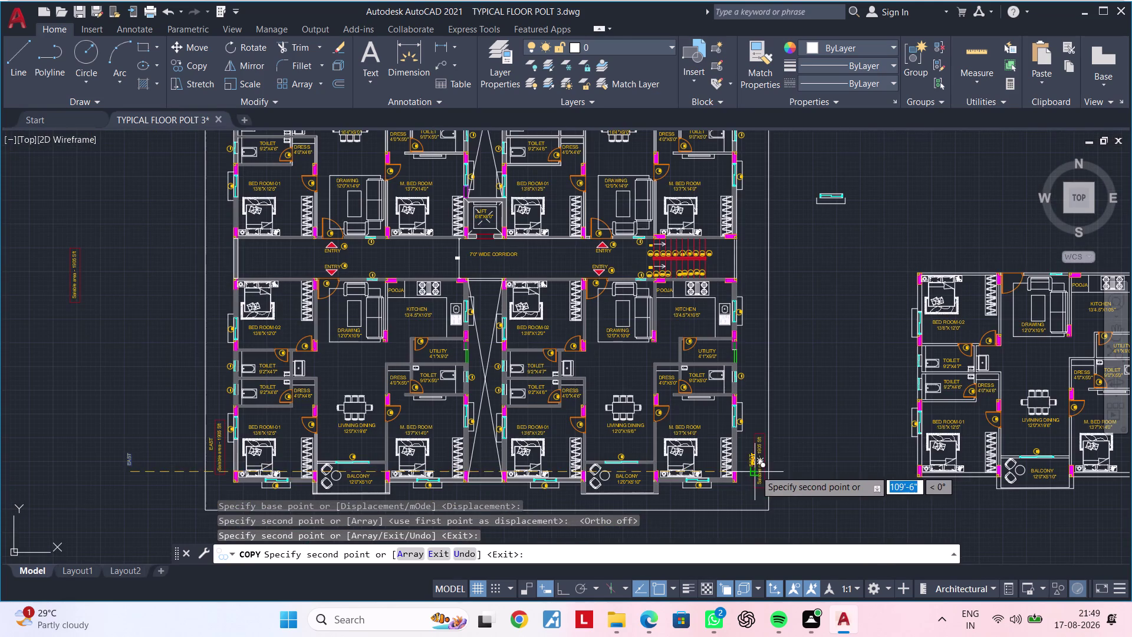
middle_drag(725, 413, 692, 614)
scroll(up, 3)
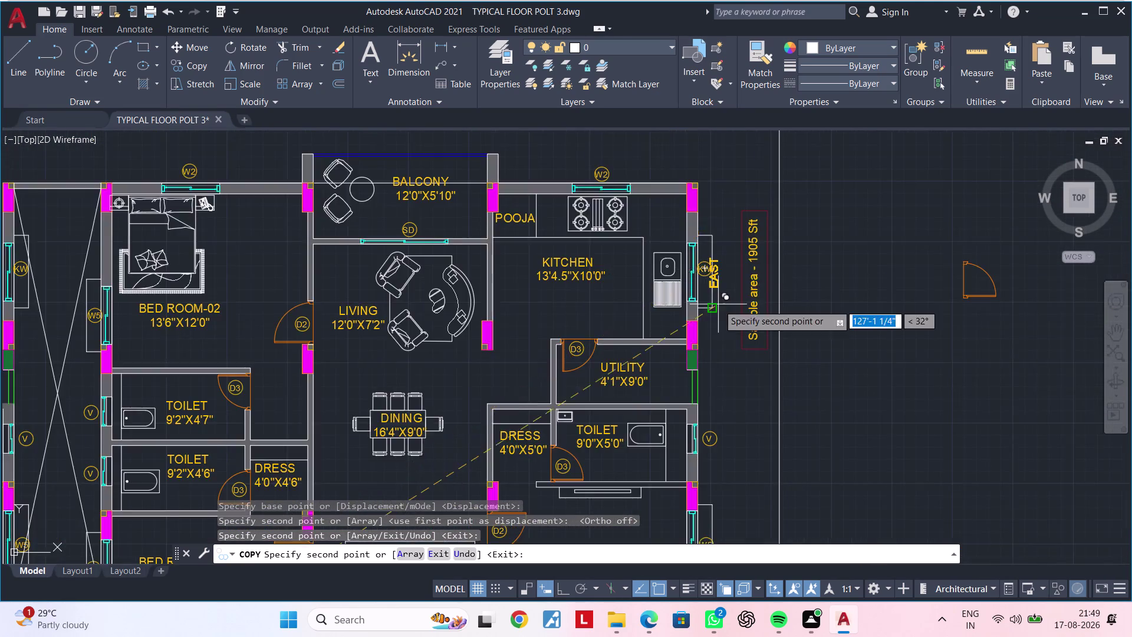
scroll(up, 3)
click(758, 308)
Change the EAST label near the kitchen to read WEST.
key(Escape)
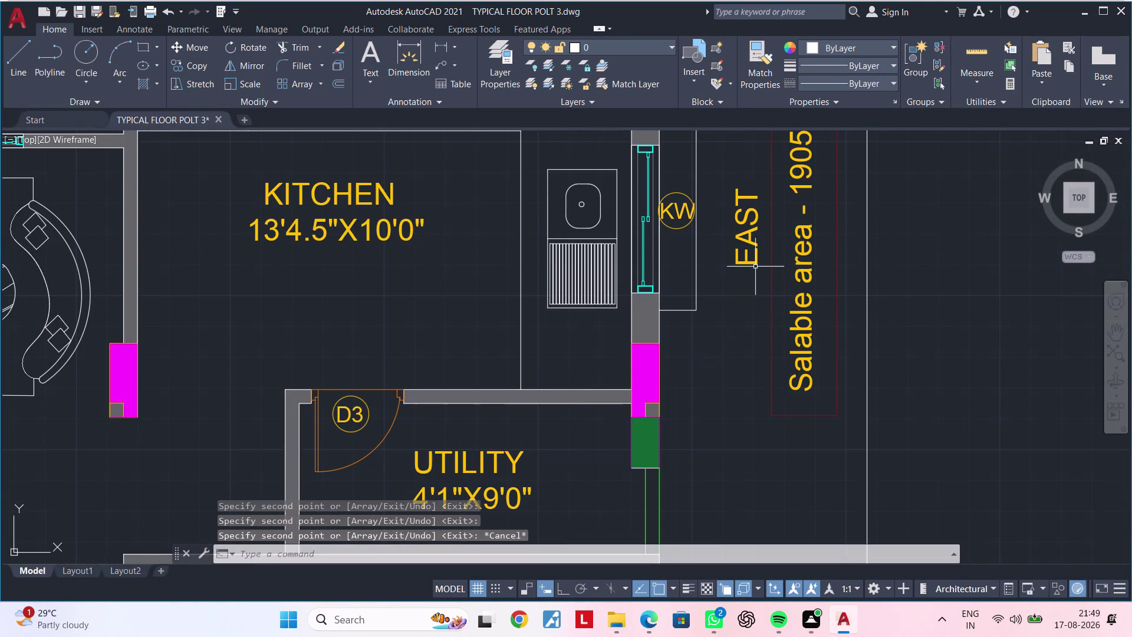
double_click(751, 259)
click(862, 307)
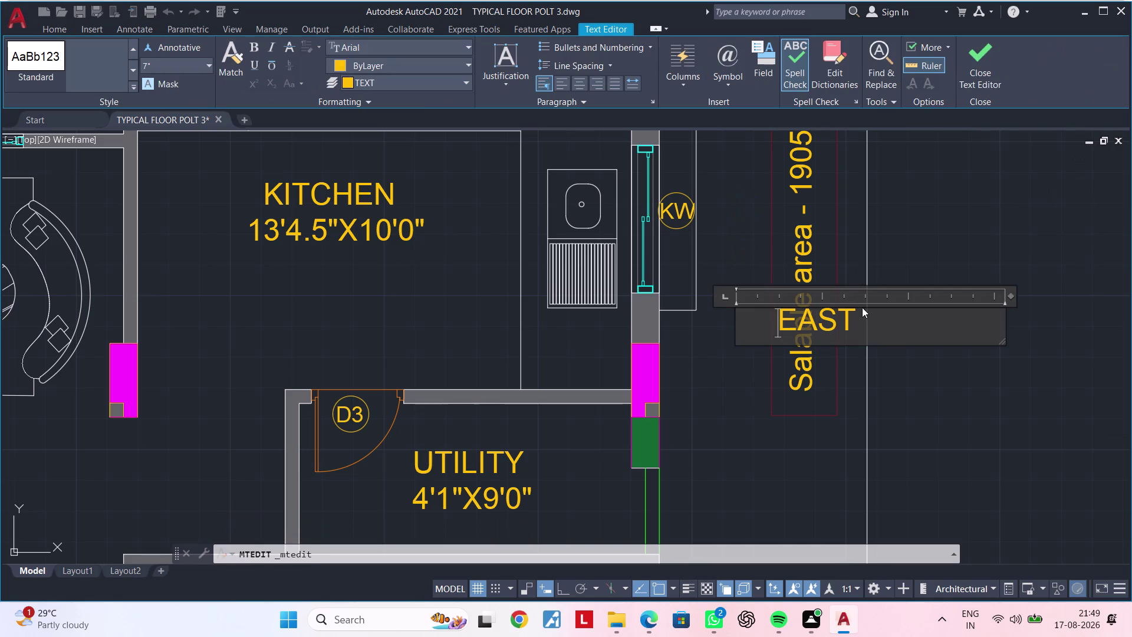
click(862, 325)
key(BackSpace)
key(BackSpace)
key(BackSpace)
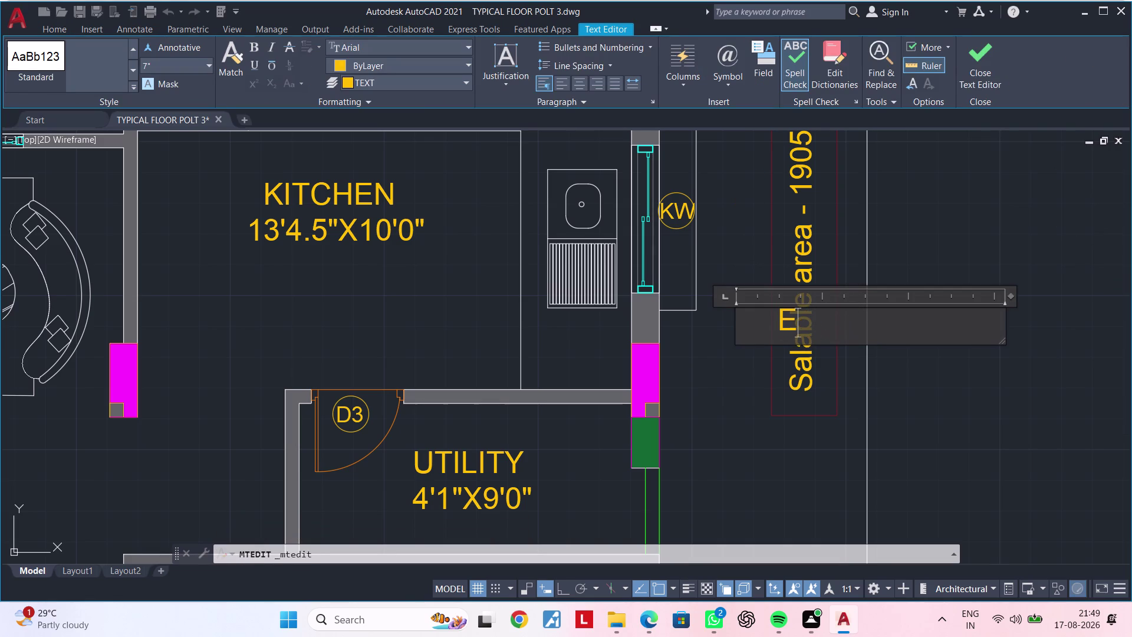
key(BackSpace)
text(WES)
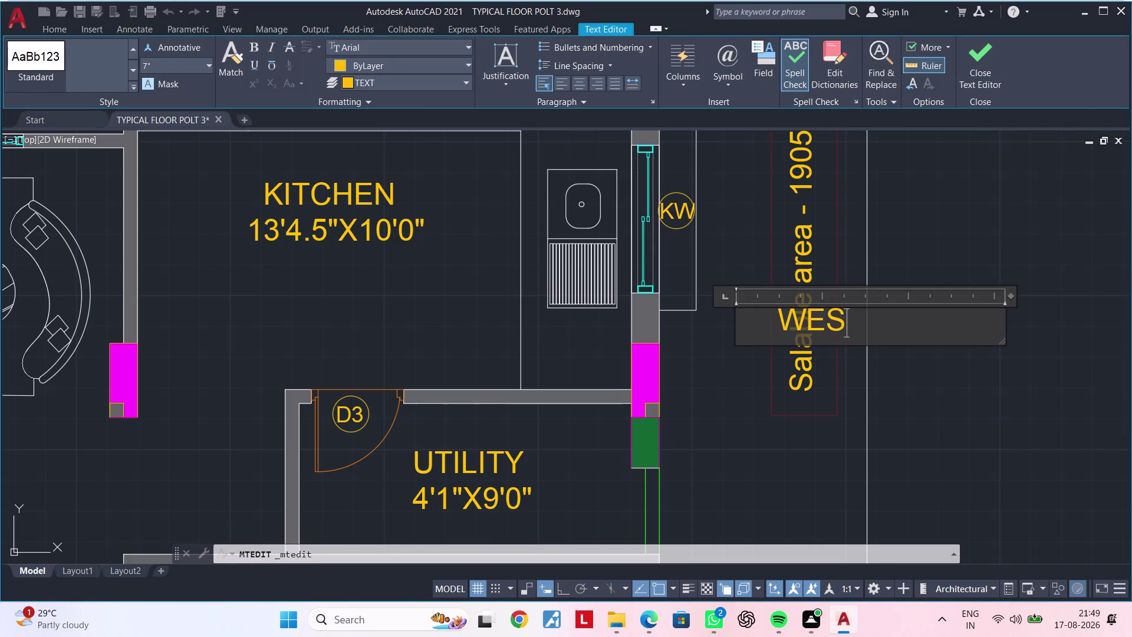
key(t)
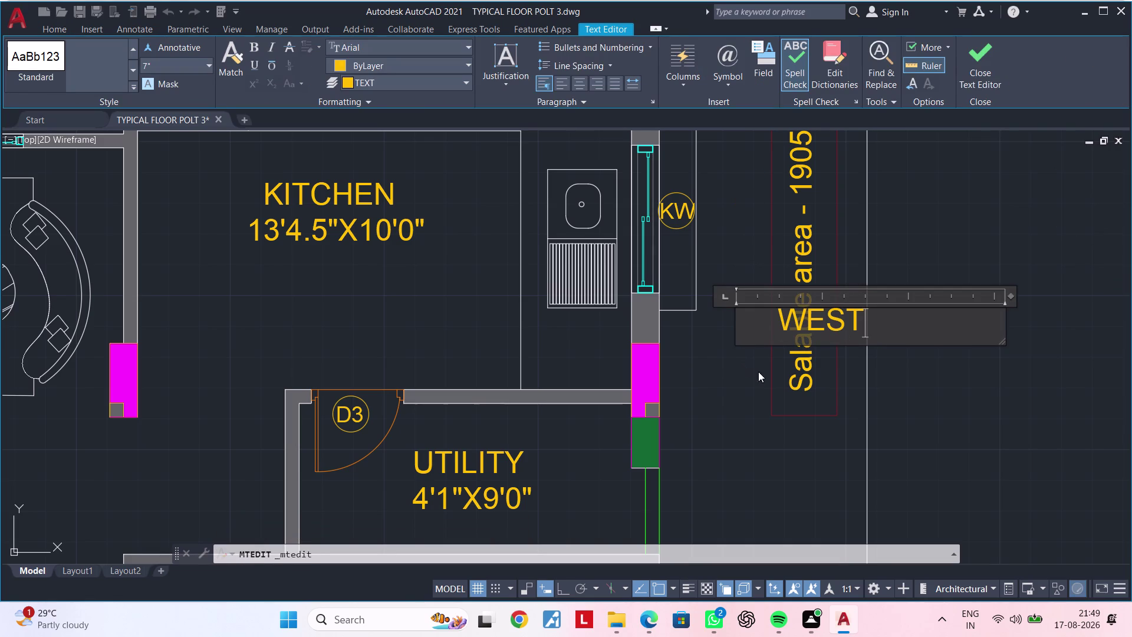
click(757, 377)
Copy the direction and salable area labels beside the left outer wall.
click(746, 234)
text(C)
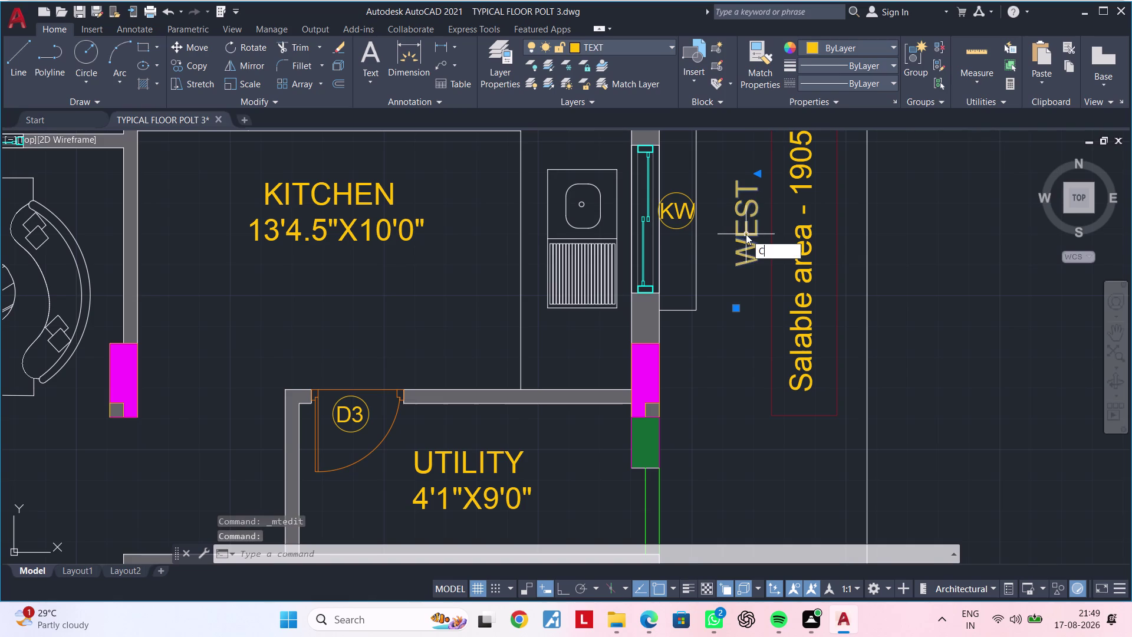
text(O)
key(space)
scroll(down, 3)
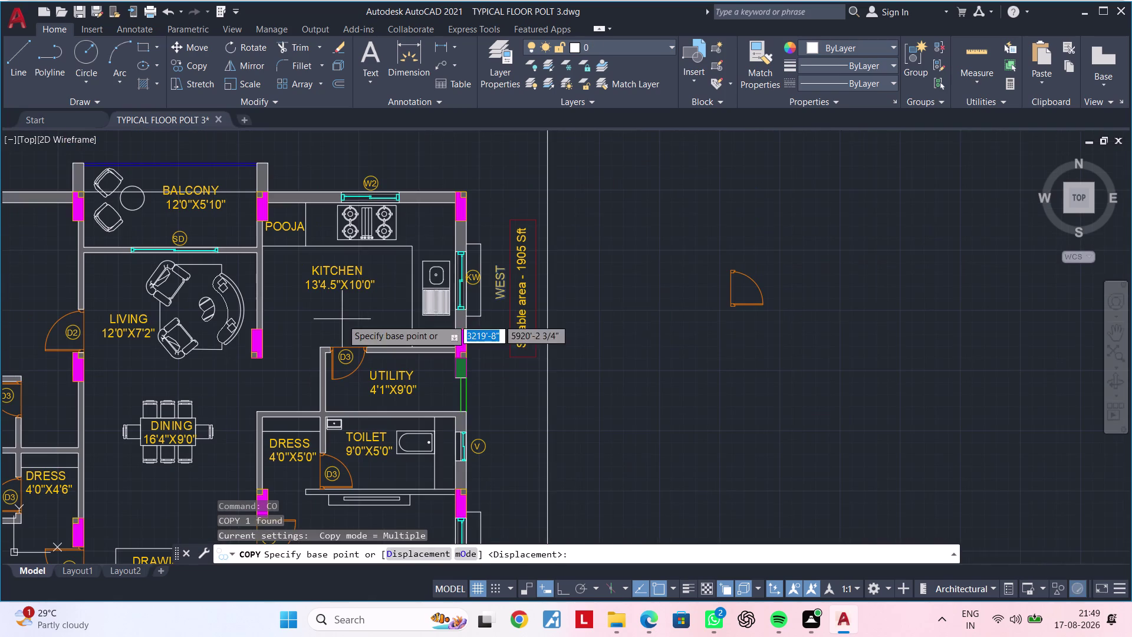
click(498, 286)
scroll(down, 3)
middle_drag(213, 298, 928, 299)
scroll(up, 3)
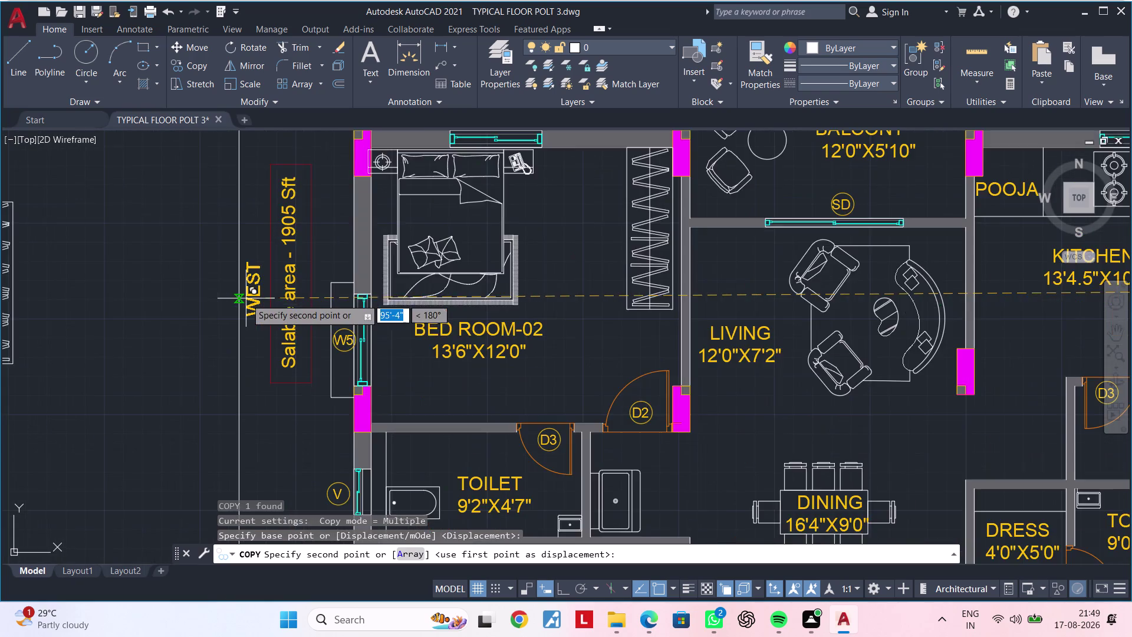
scroll(up, 3)
click(245, 273)
scroll(down, 3)
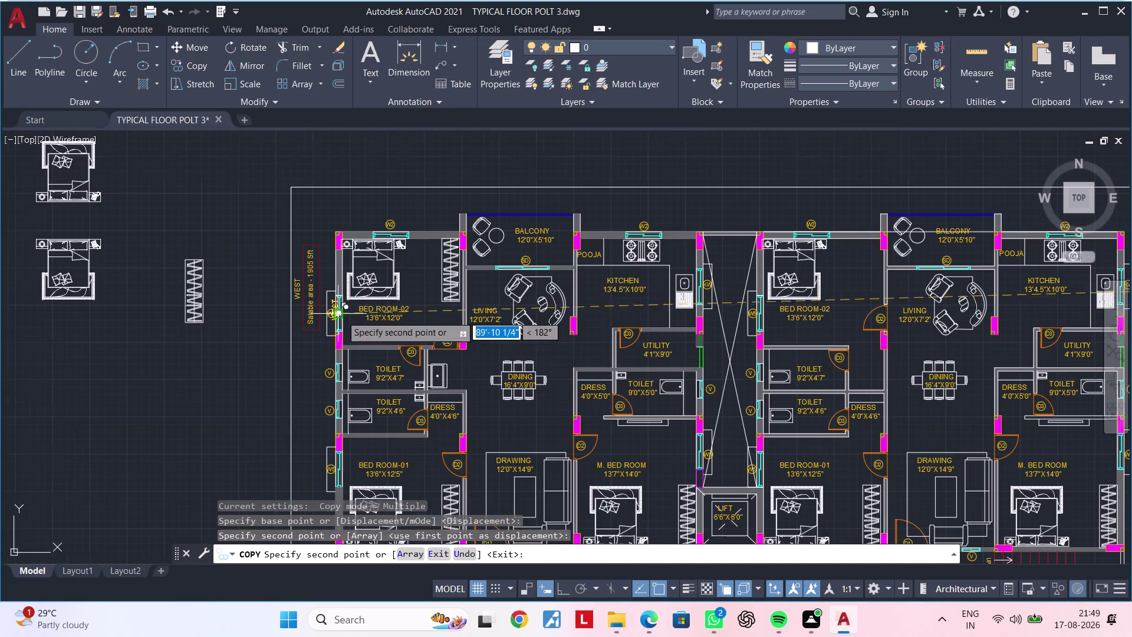
key(Escape)
Pan over the copied WEST label and the EAST label by BED ROOM-01.
key(Escape)
key(Escape)
key(Escape)
scroll(down, 3)
scroll(down, 3)
scroll(up, 3)
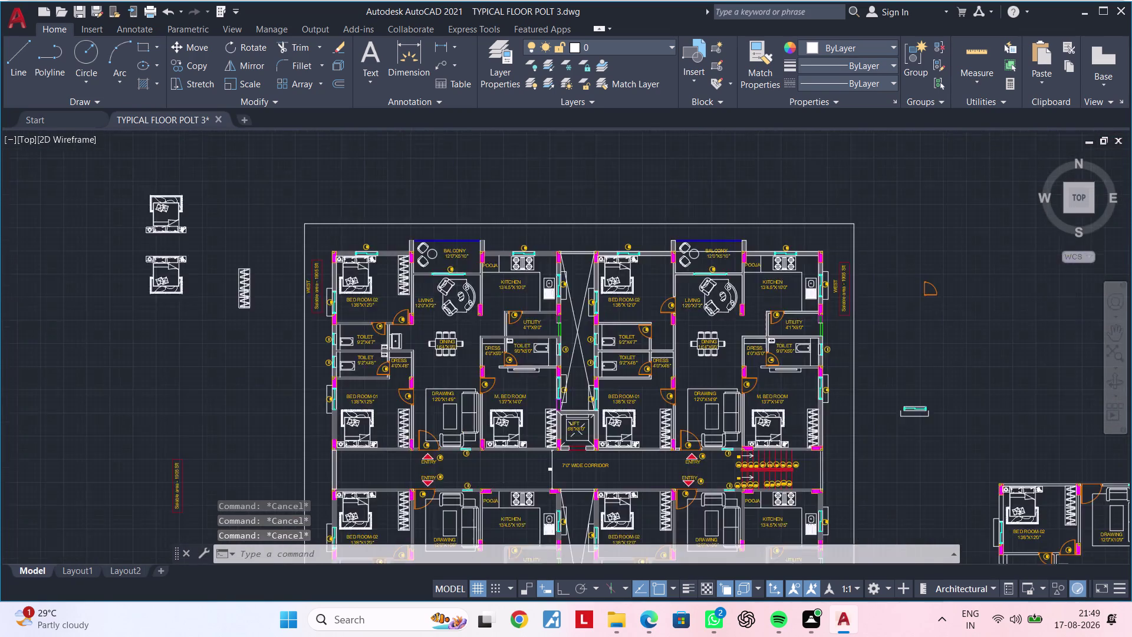
middle_drag(390, 343, 318, 375)
scroll(up, 3)
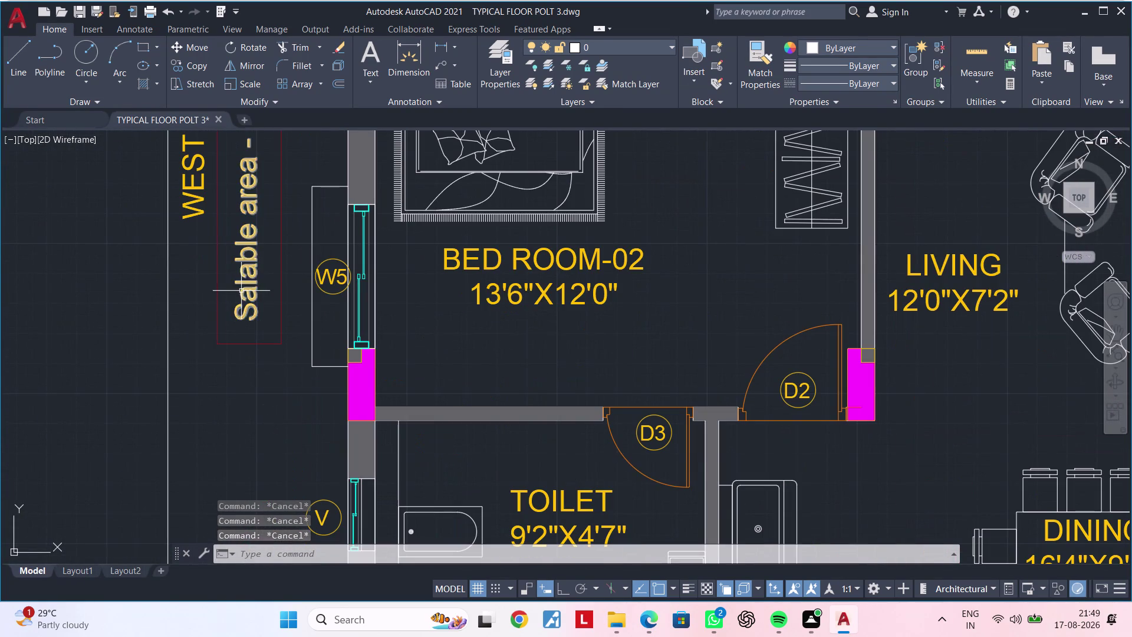
click(242, 289)
scroll(down, 3)
middle_drag(277, 348, 299, 238)
middle_drag(310, 434, 354, 267)
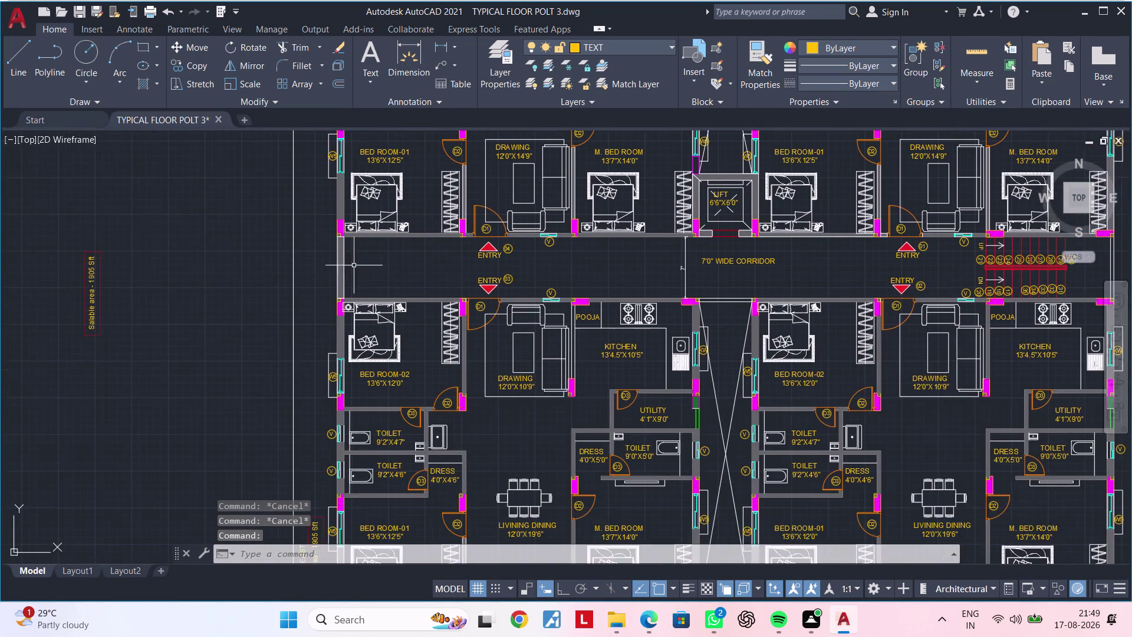
middle_drag(358, 397, 399, 238)
scroll(up, 3)
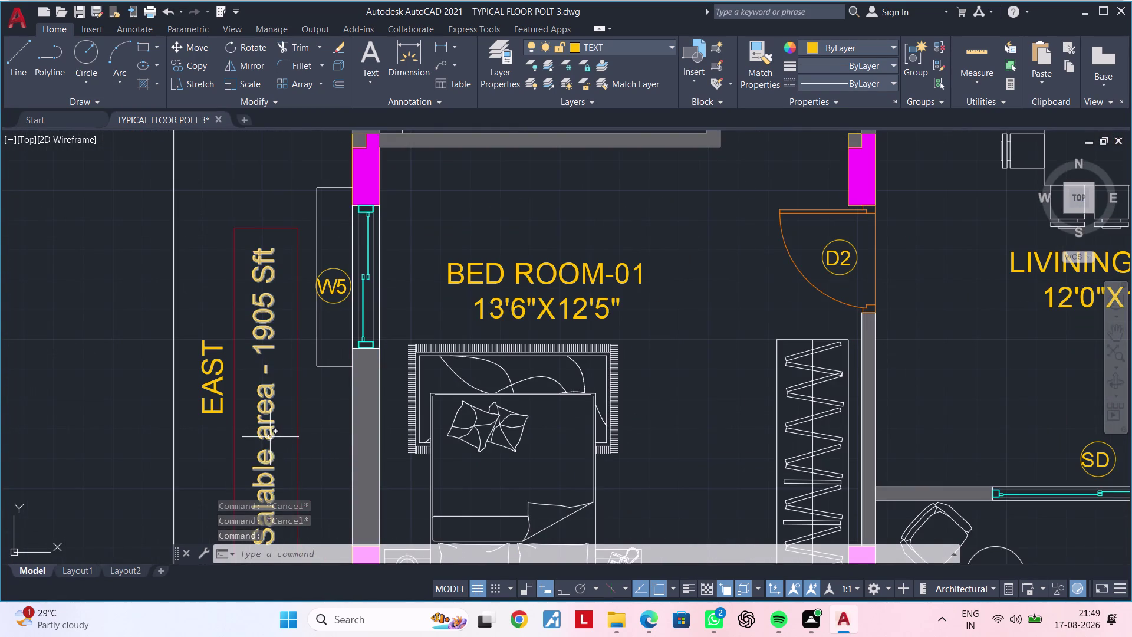
click(270, 437)
Make the salable area note beside the kitchen red.
scroll(down, 3)
middle_drag(692, 413, 246, 418)
scroll(up, 3)
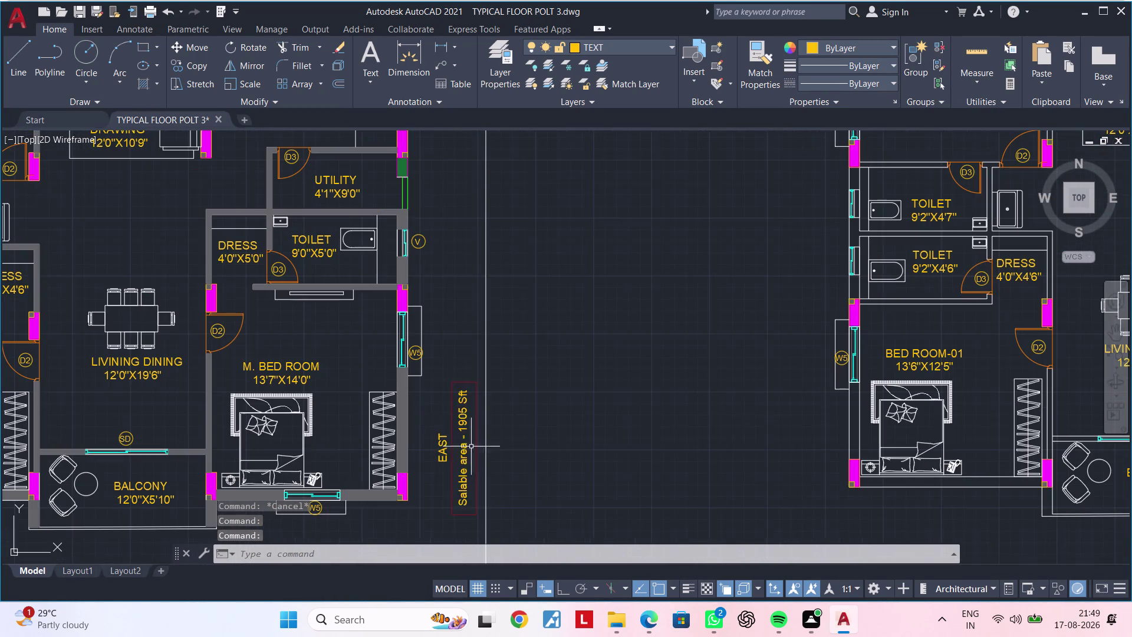
click(464, 450)
middle_drag(474, 360, 504, 636)
scroll(down, 3)
scroll(up, 3)
middle_drag(487, 294, 498, 455)
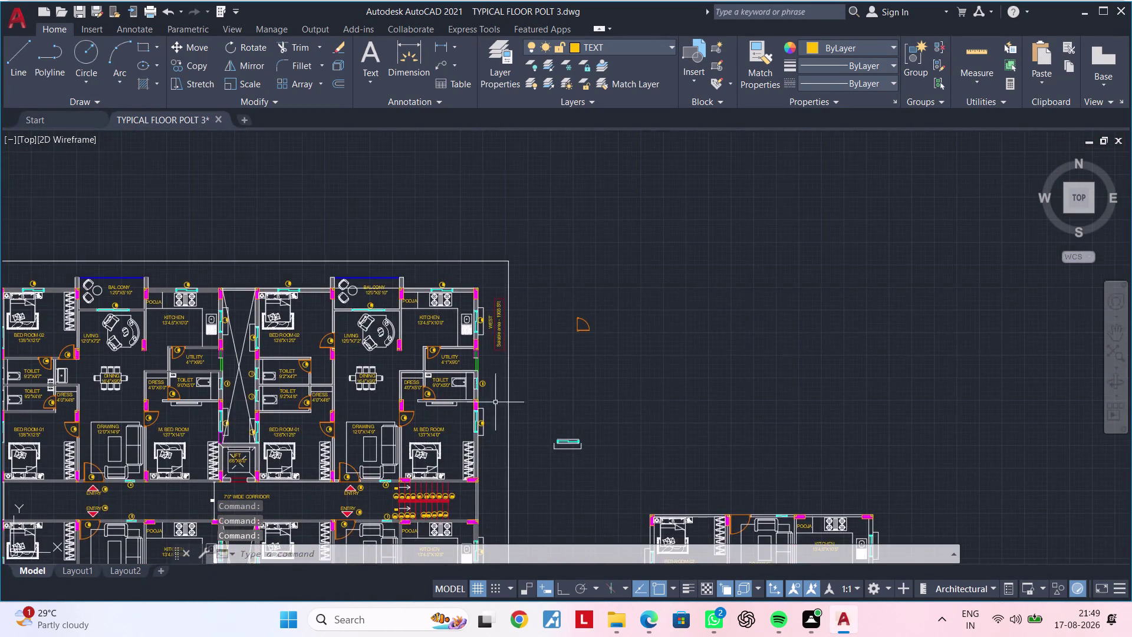
scroll(up, 3)
click(528, 313)
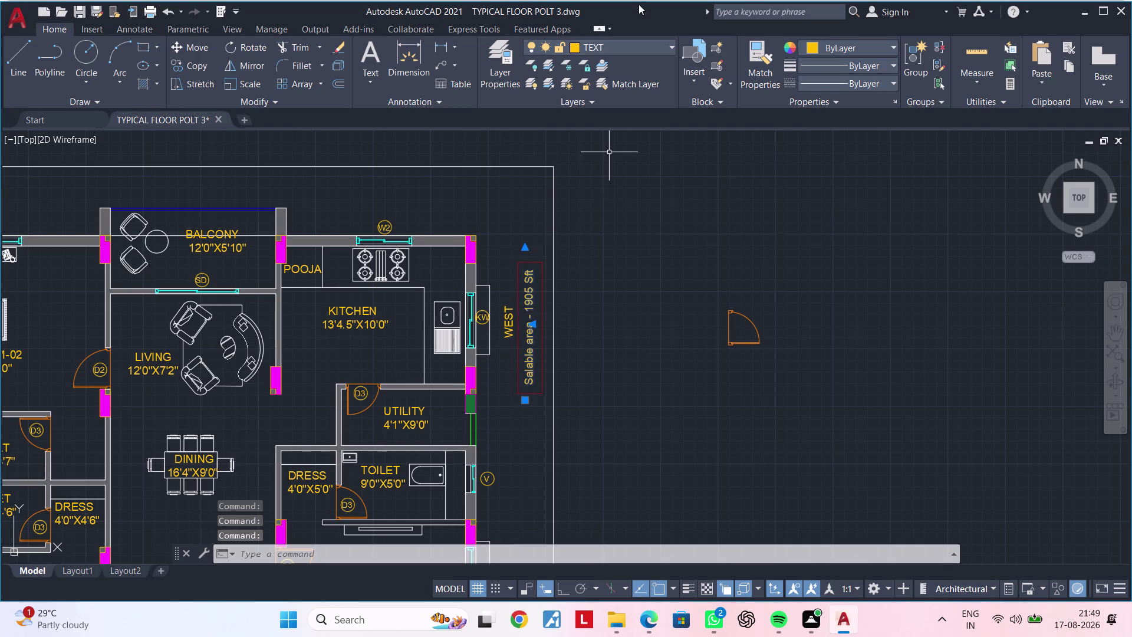
click(832, 47)
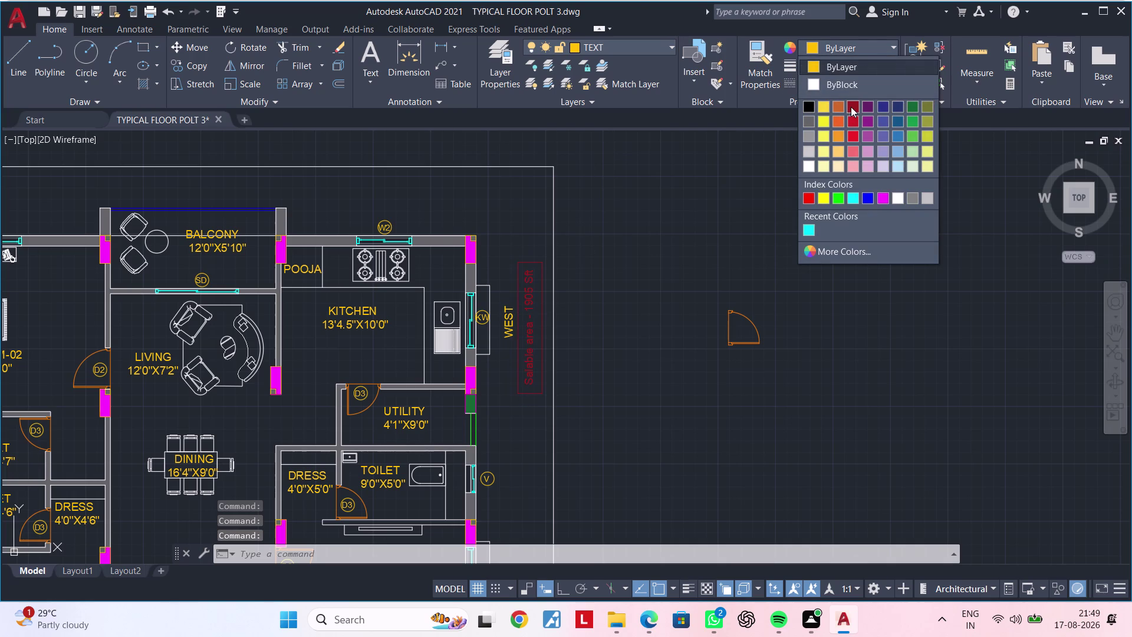
click(854, 136)
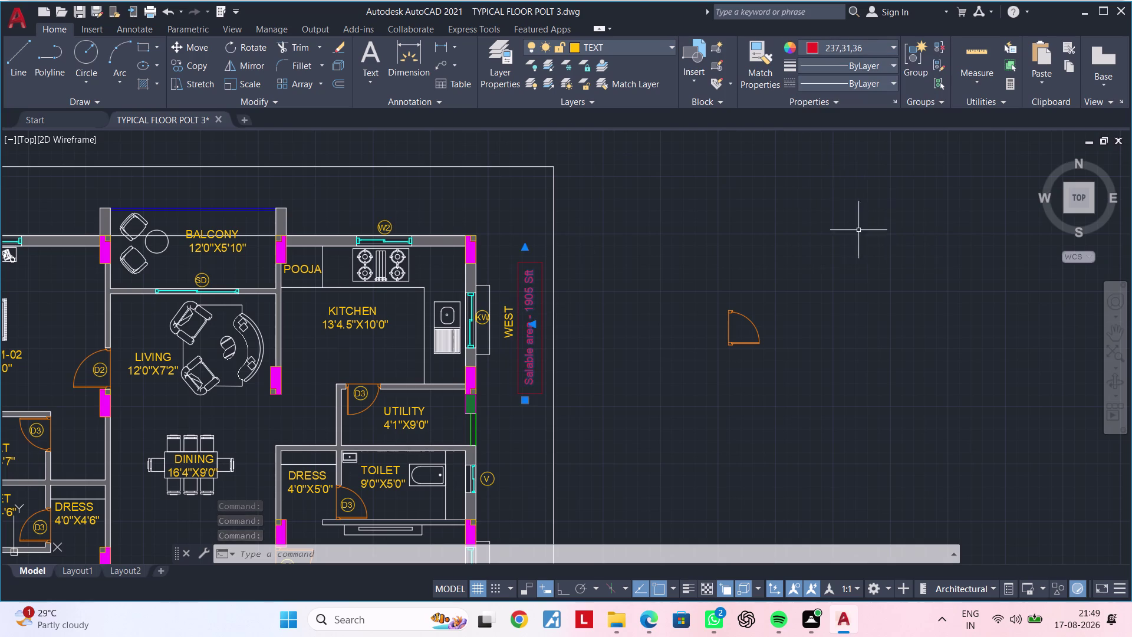
Pan along the corridor and across the middle of the plan, clearing any selection.
key(Escape)
scroll(down, 3)
scroll(up, 3)
scroll(down, 3)
middle_drag(718, 338, 397, 206)
middle_drag(311, 305, 459, 301)
scroll(up, 3)
middle_drag(356, 282, 496, 289)
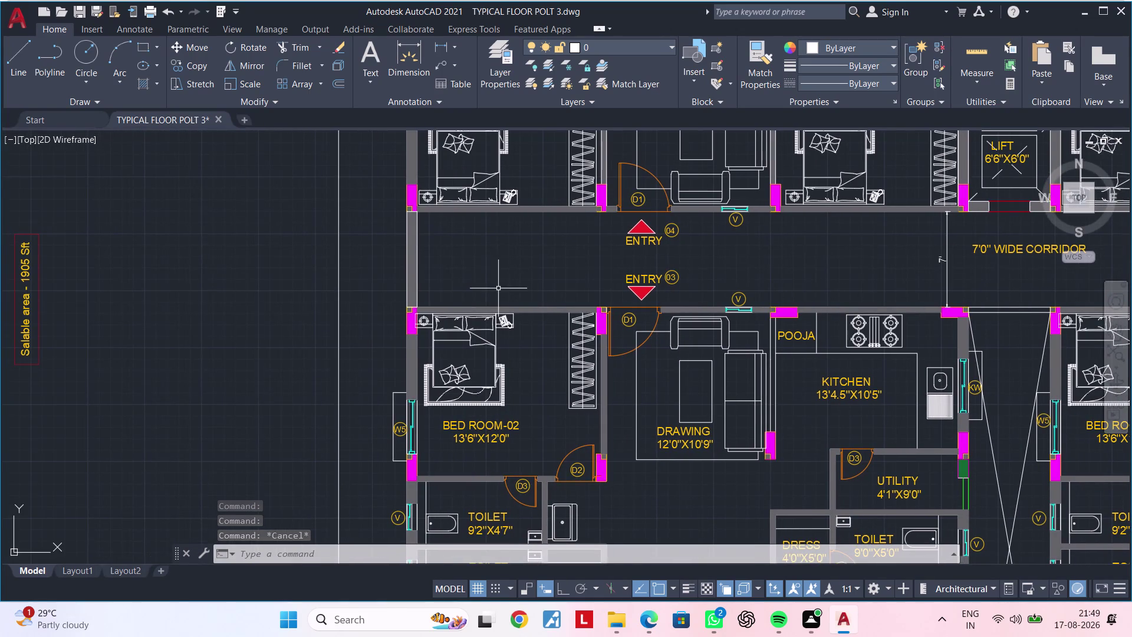
key(Escape)
key(Escape)
scroll(up, 3)
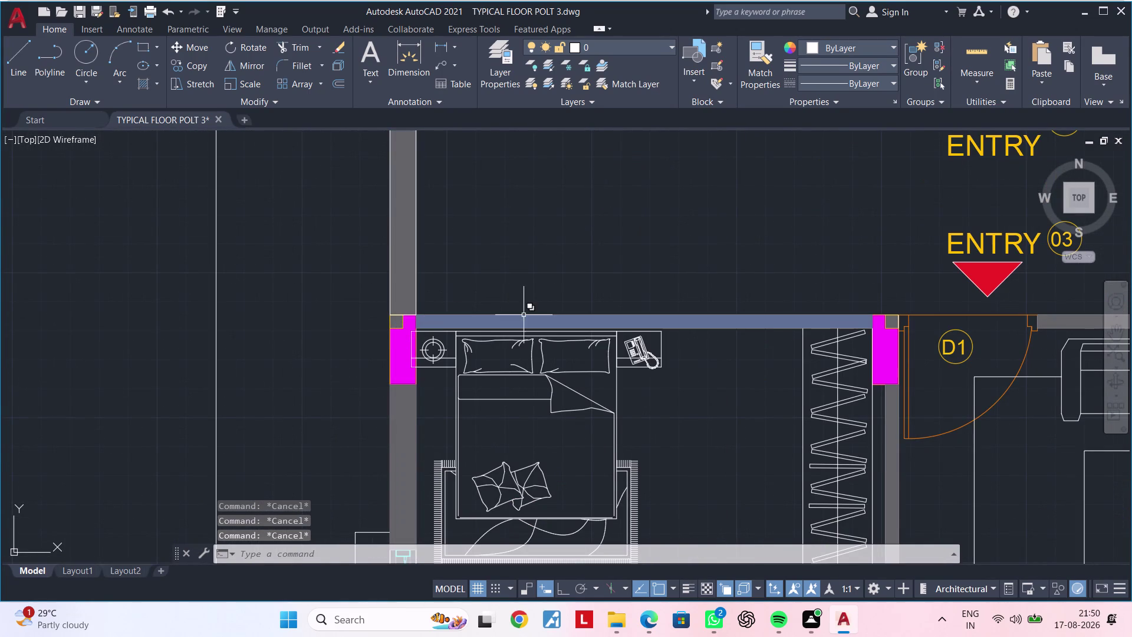
middle_drag(764, 252, 447, 268)
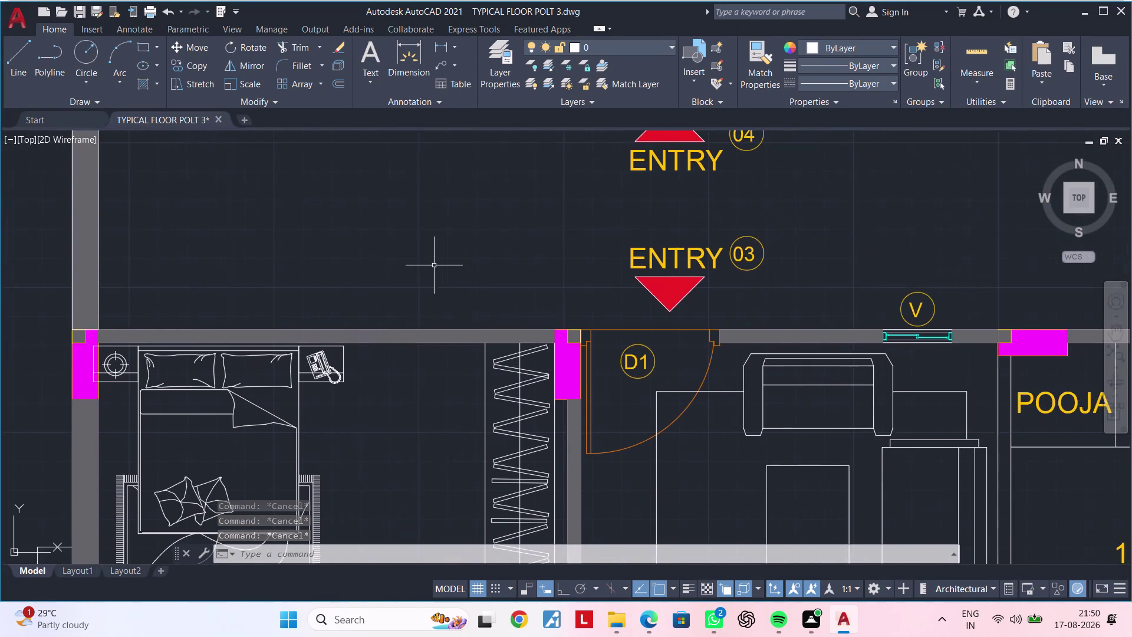
scroll(down, 3)
middle_drag(438, 265, 503, 253)
scroll(down, 3)
middle_drag(509, 256, 277, 320)
key(Escape)
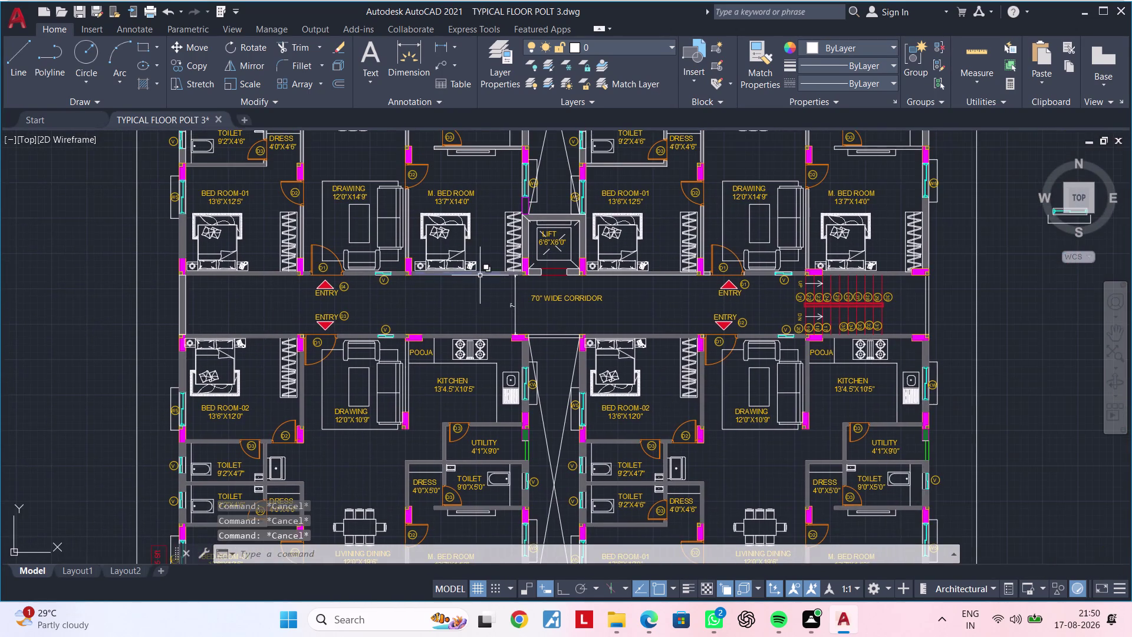
middle_drag(466, 284, 674, 260)
middle_drag(645, 277, 412, 311)
key(Escape)
key(Escape)
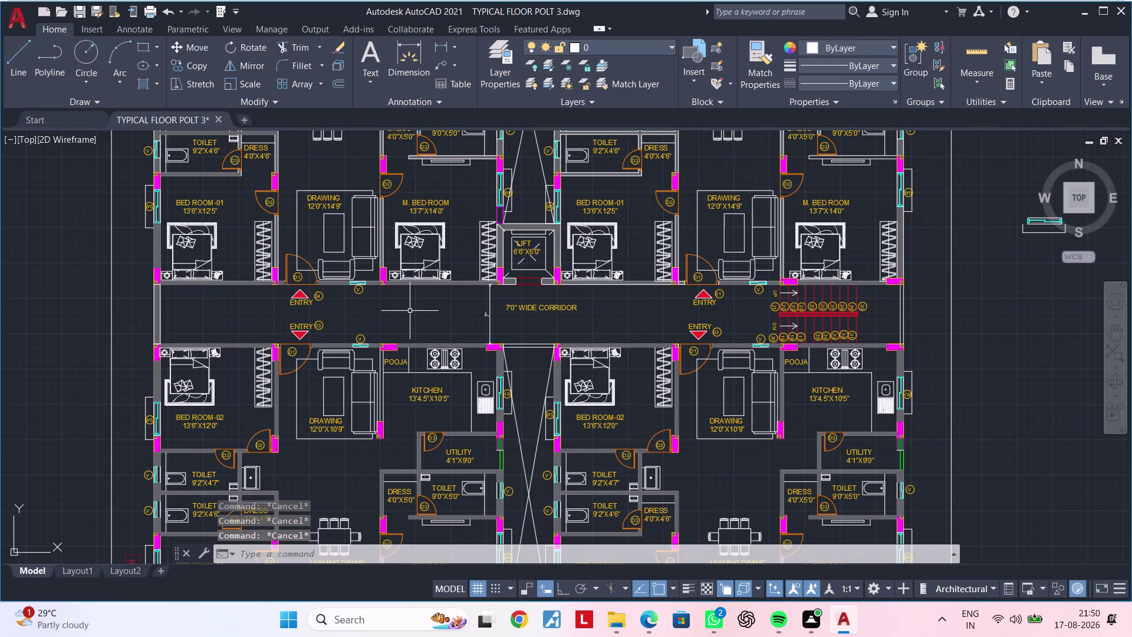
key(Escape)
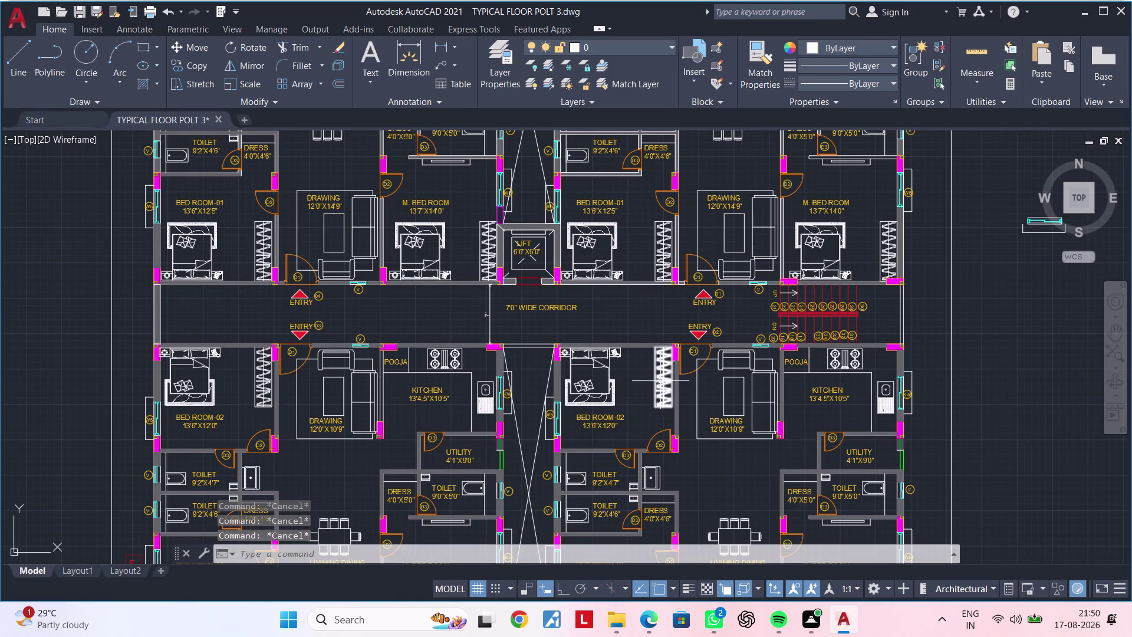
Select the right, top, bottom and left boundary lines around the plan.
click(952, 353)
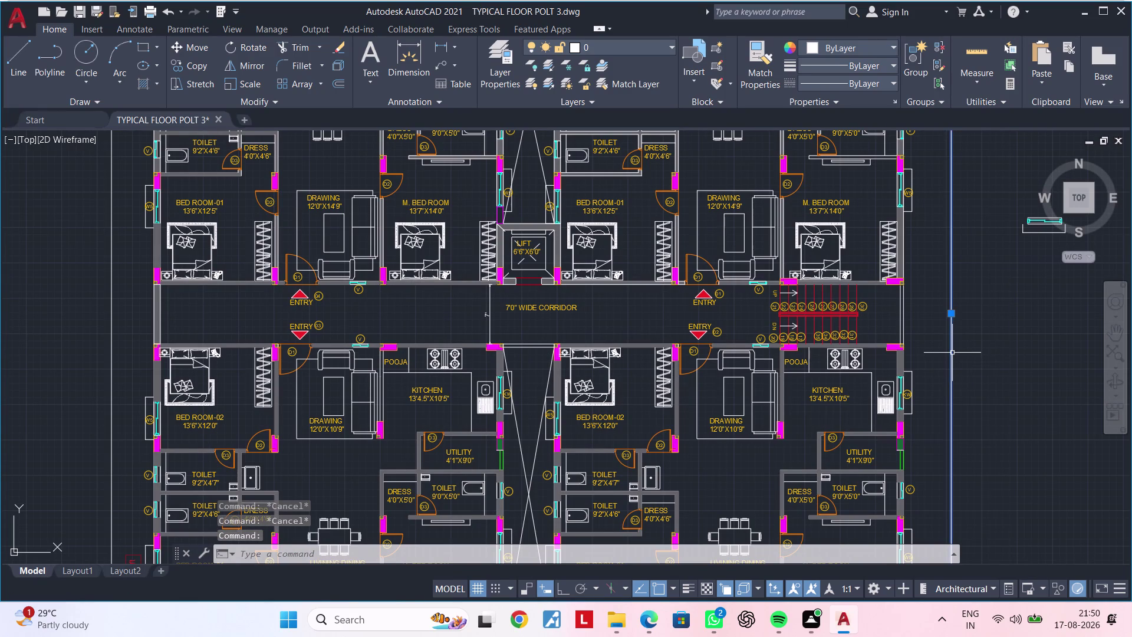
scroll(down, 3)
scroll(up, 3)
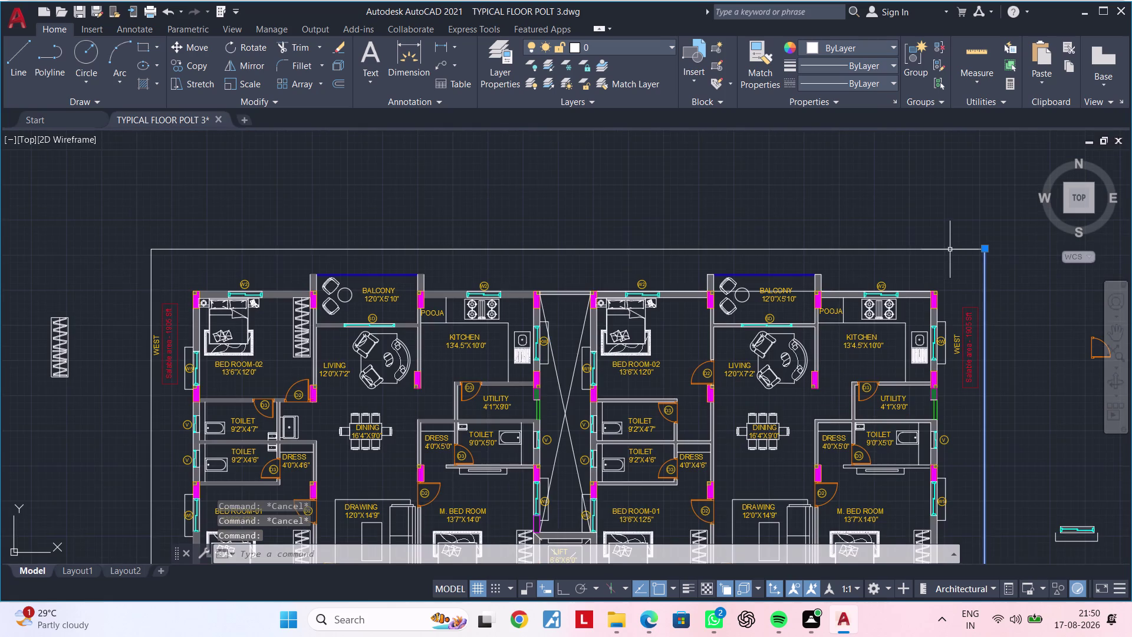
click(949, 249)
scroll(down, 3)
middle_drag(1050, 332, 998, 158)
scroll(up, 3)
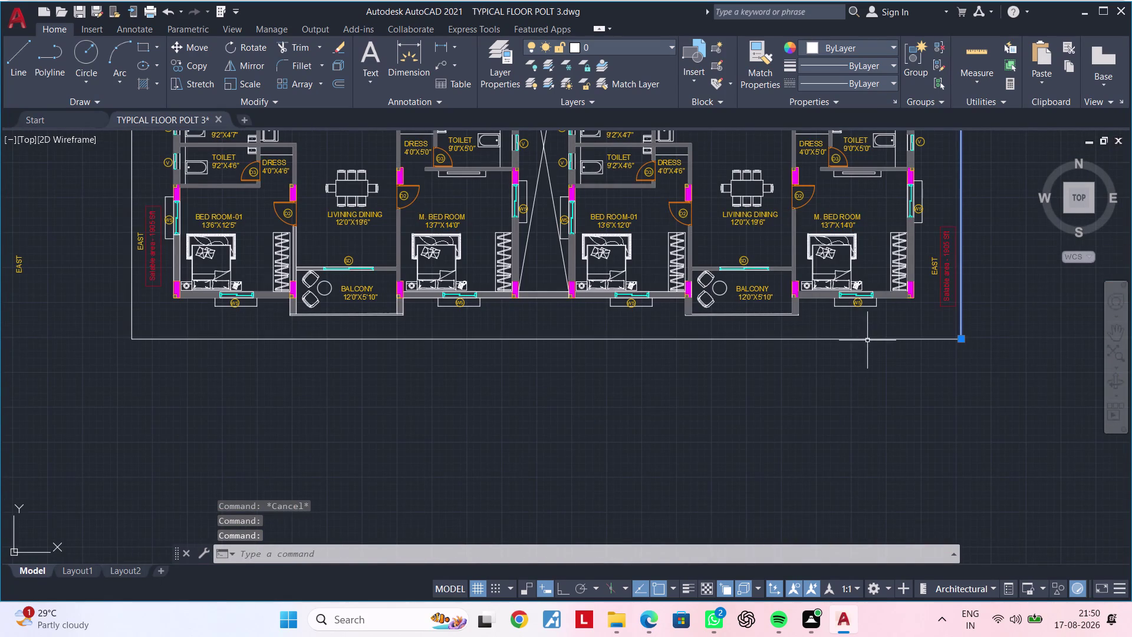
click(867, 341)
scroll(down, 3)
middle_drag(925, 418, 1054, 439)
scroll(up, 3)
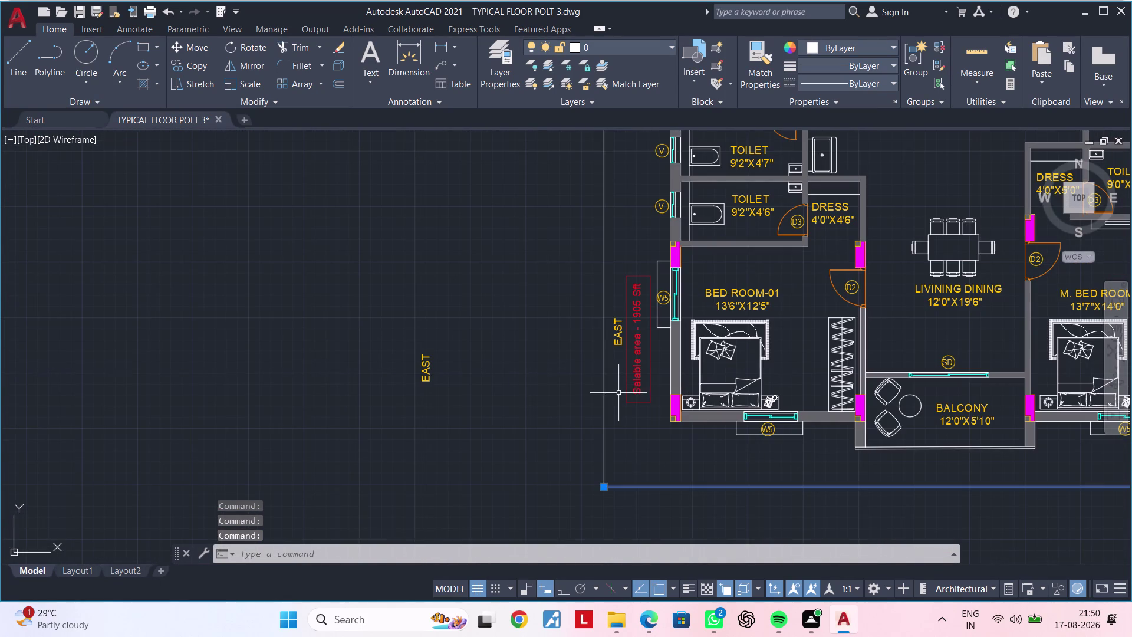
click(606, 401)
Join the four selected boundary lines into one polyline with J.
key(j)
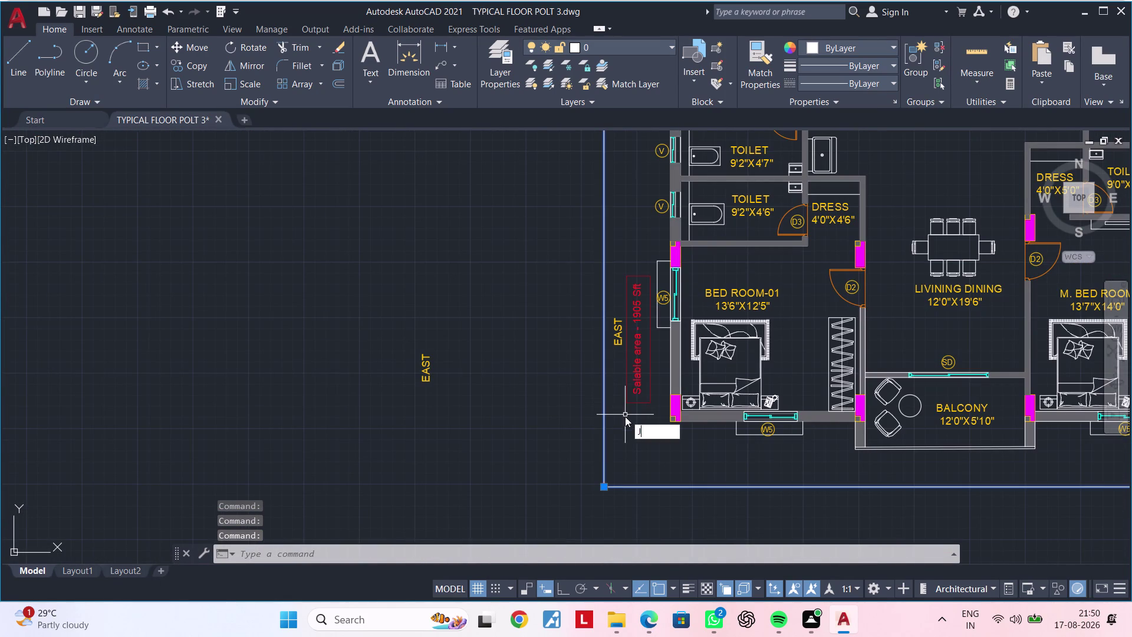
key(space)
scroll(down, 3)
middle_drag(774, 471, 671, 479)
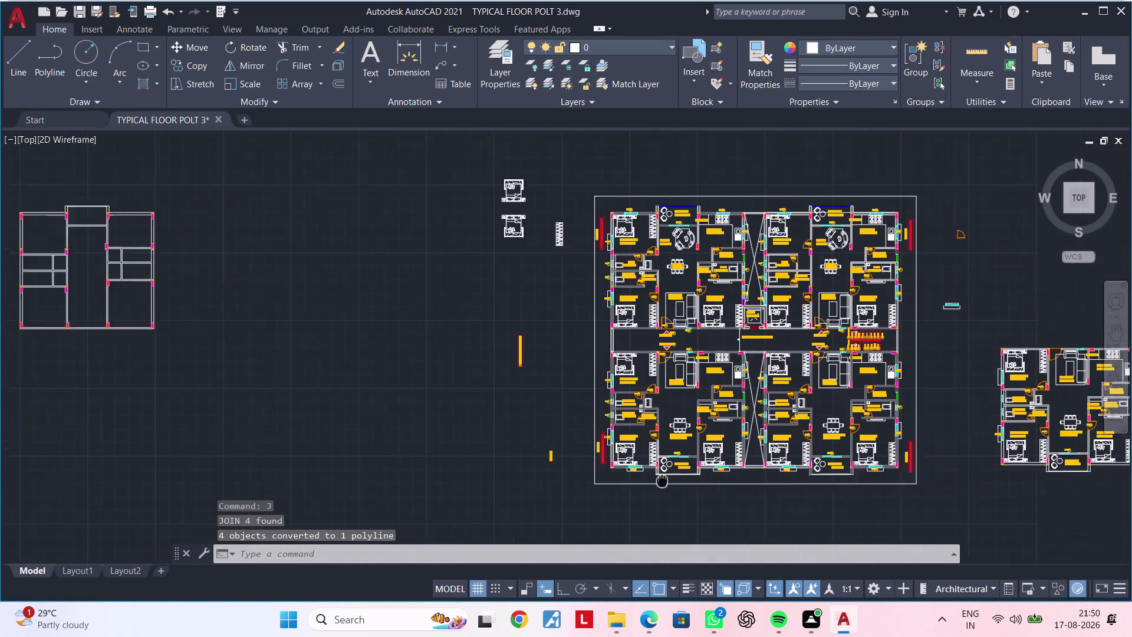
middle_drag(670, 479, 516, 496)
scroll(up, 3)
Create a new layer named 'Dimension' in the layer manager.
click(502, 63)
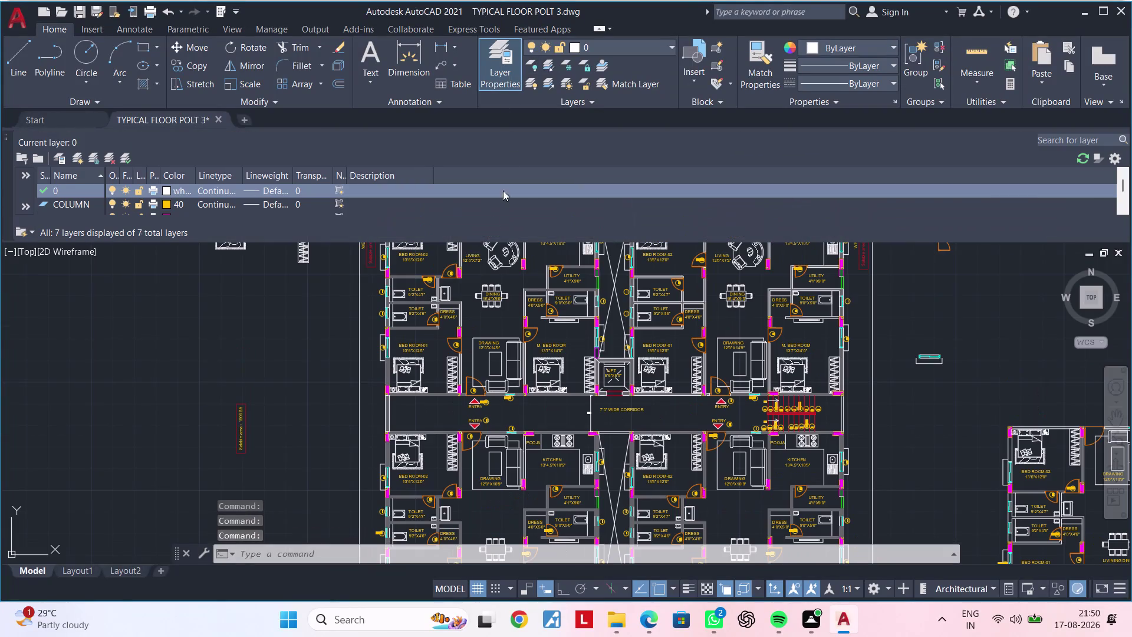
click(83, 156)
drag(97, 201, 38, 210)
key(BackSpace)
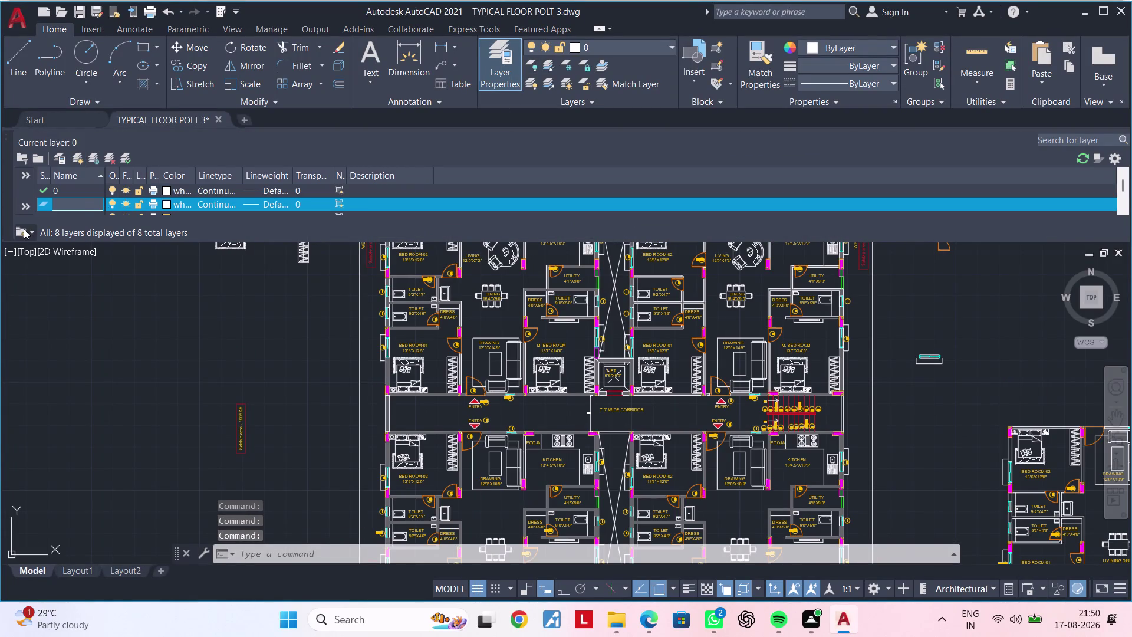
key(d)
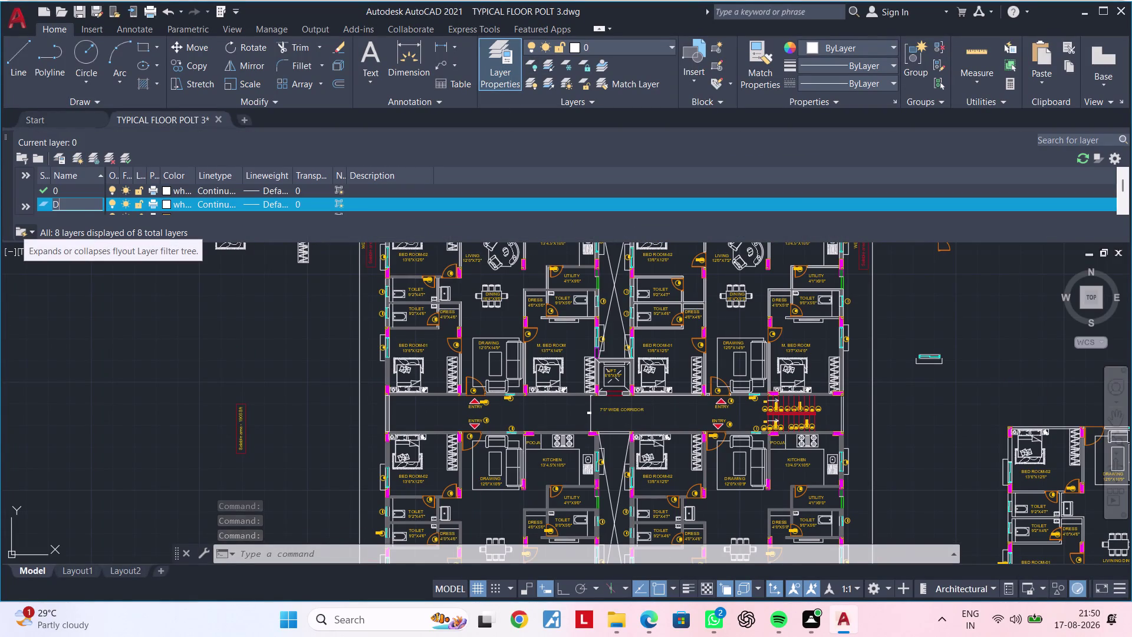
text(ime)
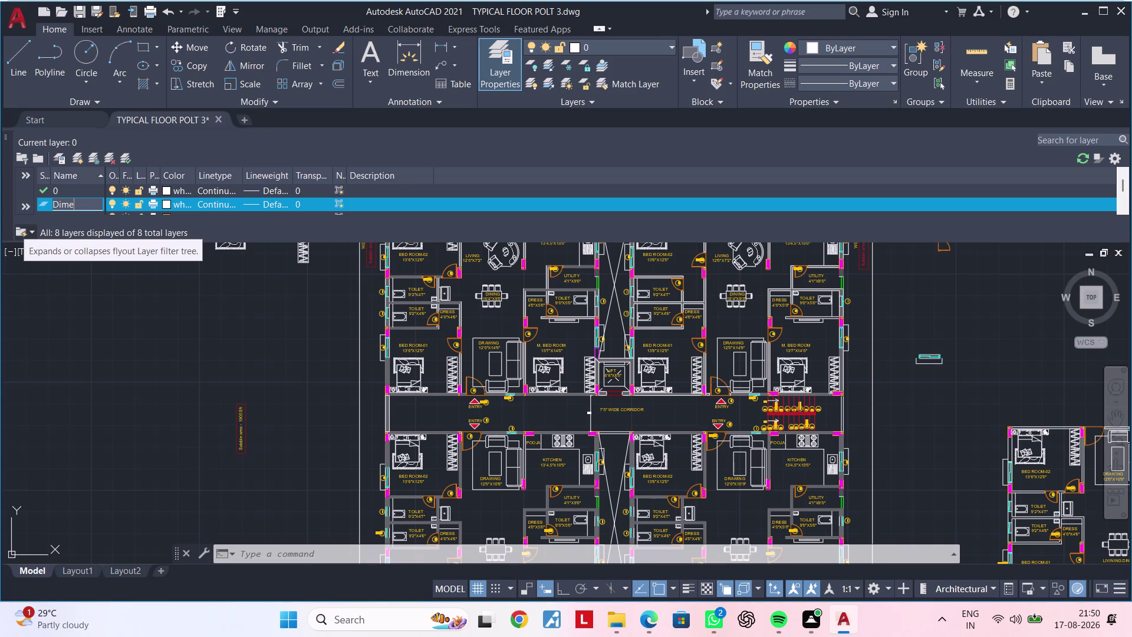
text(nsio)
text(n)
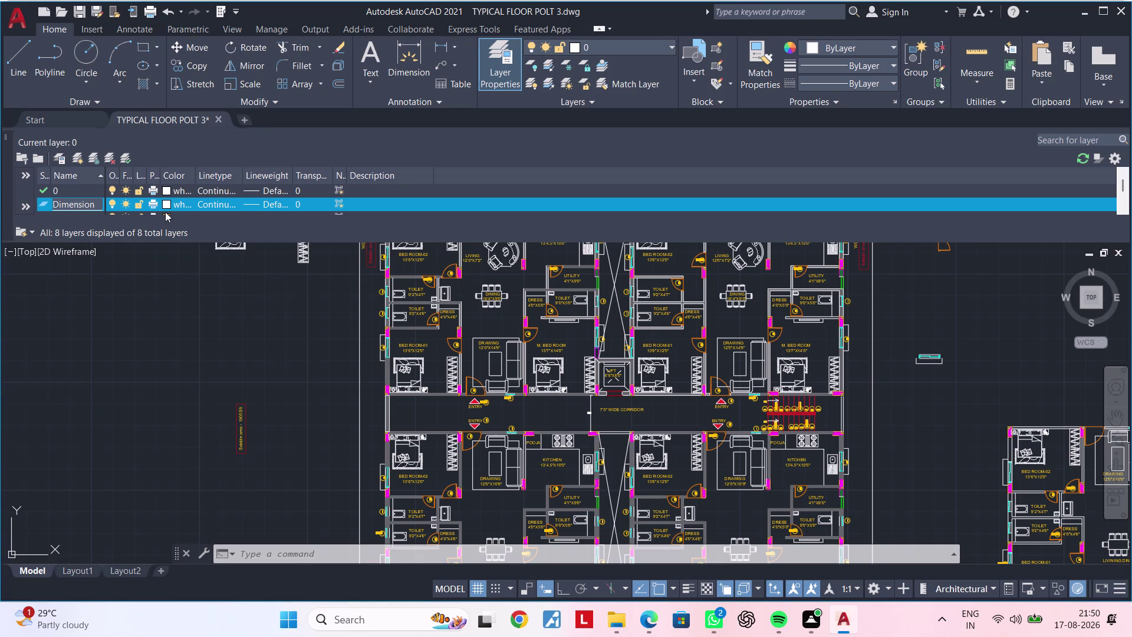
Set the Dimension layer's colour to green 100.
click(166, 204)
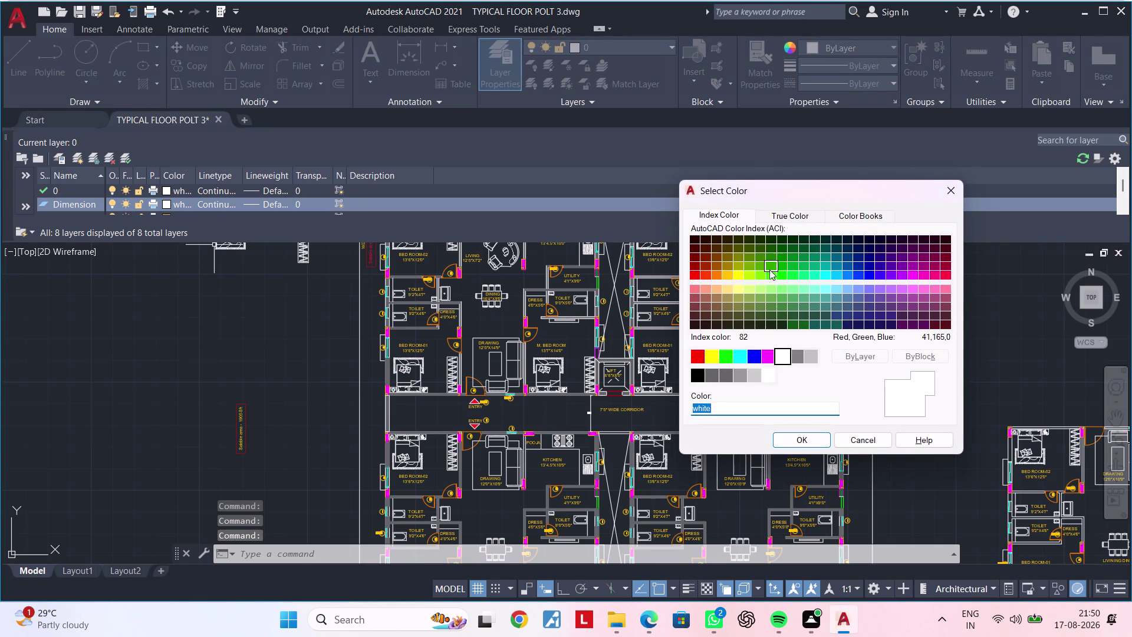
click(794, 274)
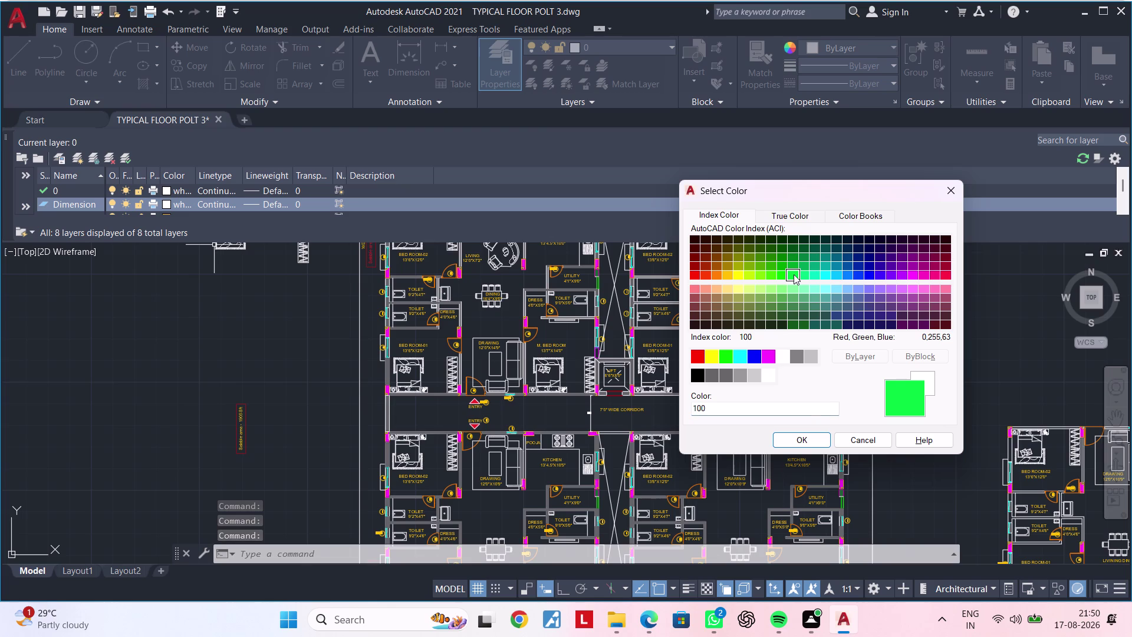
click(802, 434)
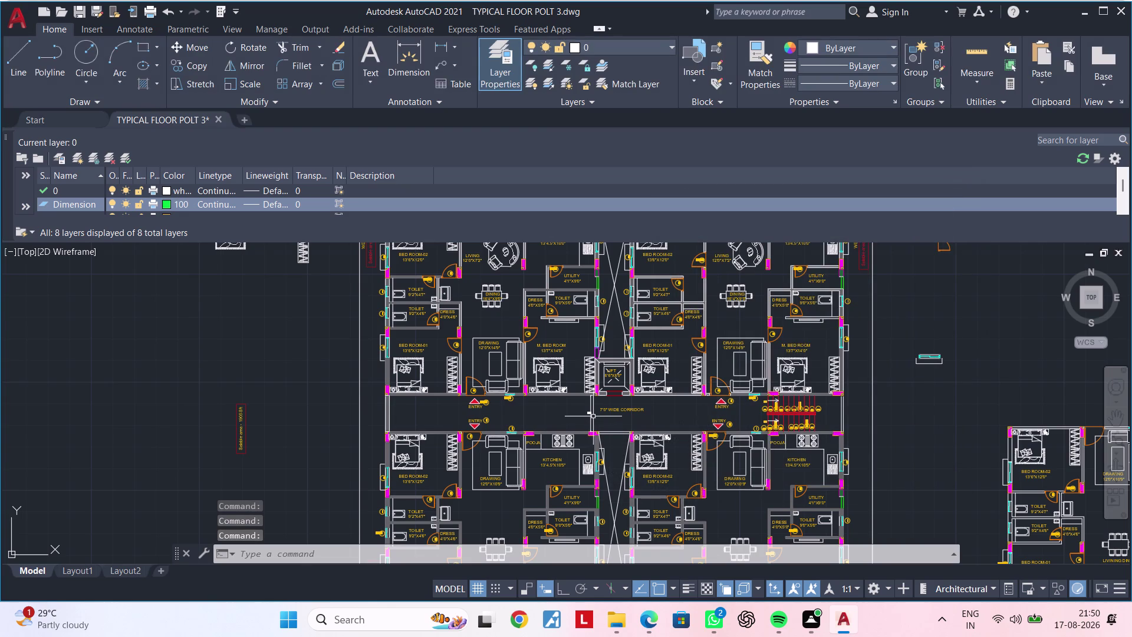
scroll(up, 3)
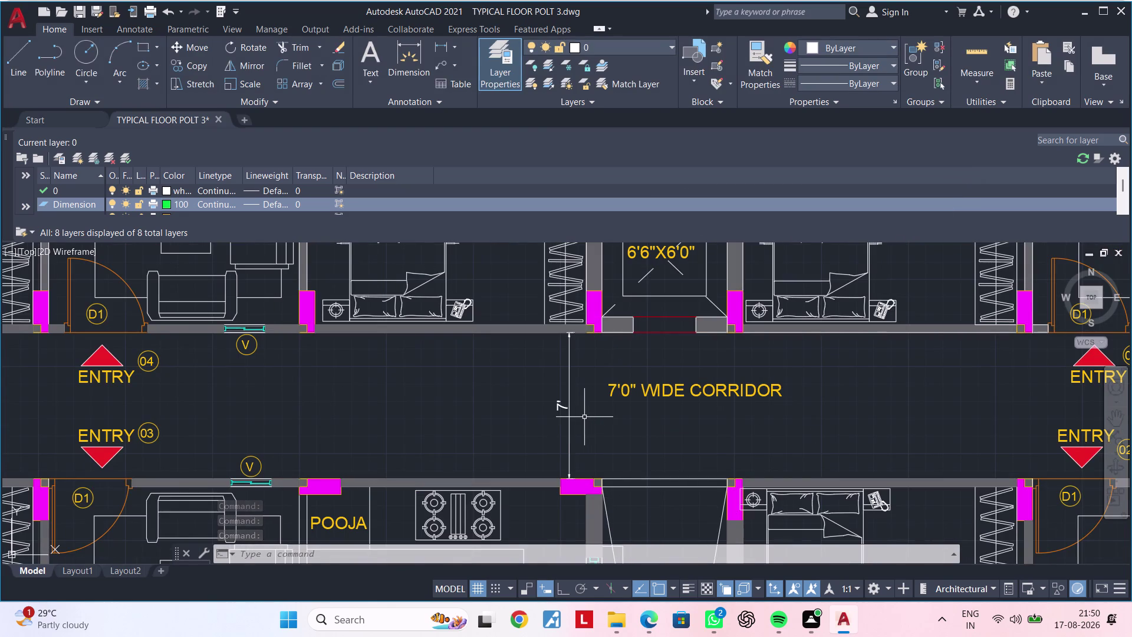
Move the corridor dimension onto the Dimension layer.
click(567, 416)
click(642, 43)
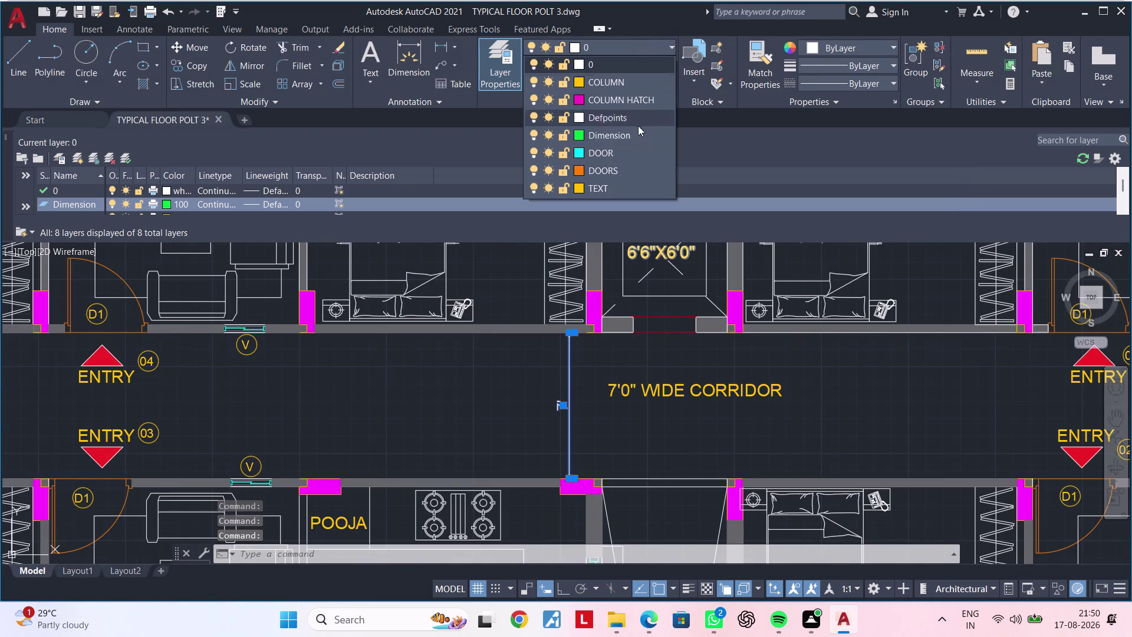
click(627, 137)
key(Escape)
scroll(down, 3)
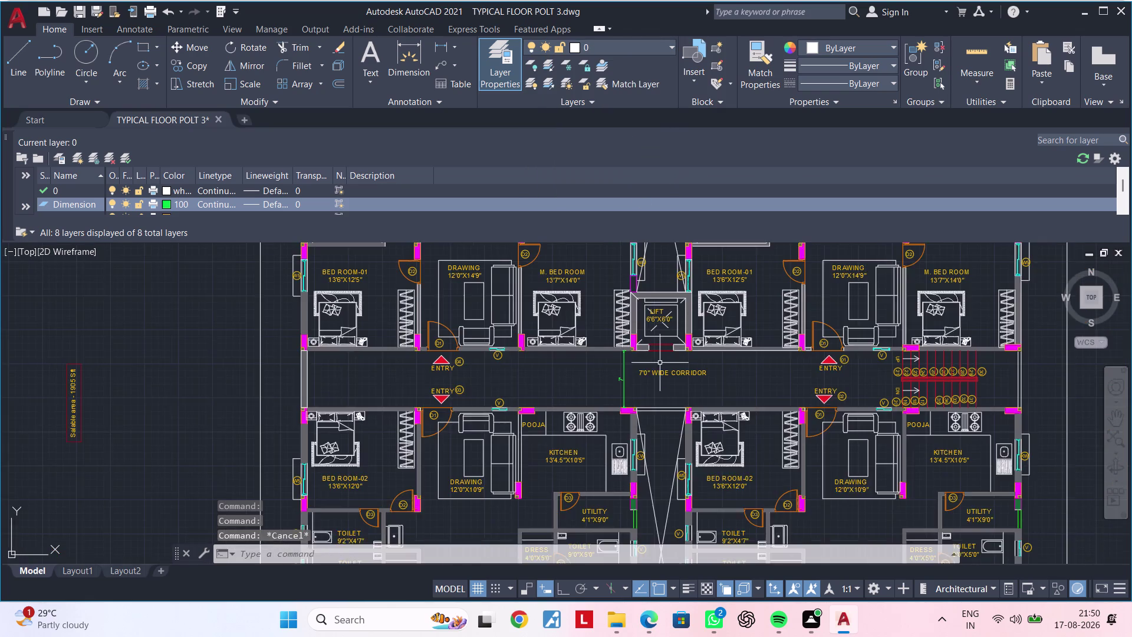
middle_drag(659, 362, 439, 464)
key(Escape)
key(Escape)
key(Escape)
scroll(down, 3)
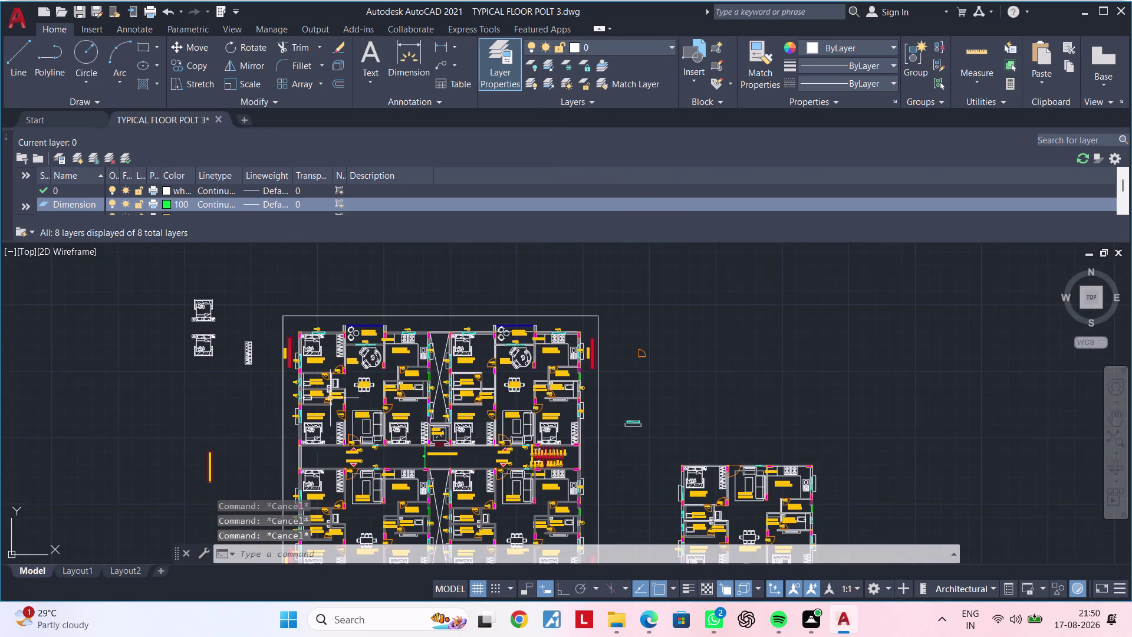
scroll(up, 3)
middle_drag(285, 334, 277, 454)
key(Escape)
key(Escape)
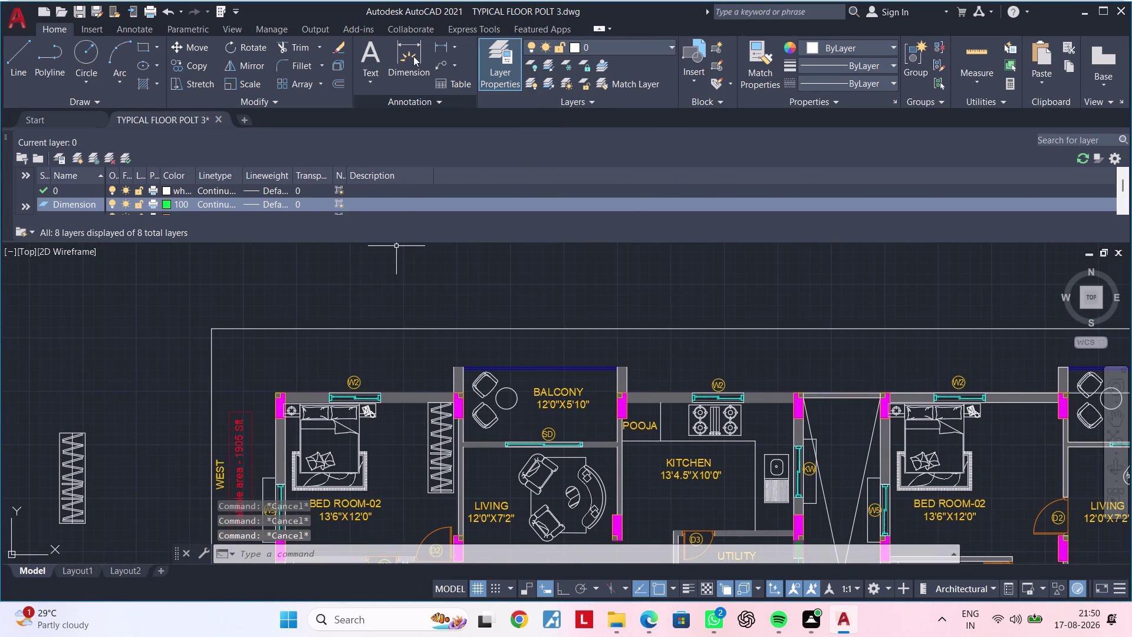
With Ortho on, dimension 5' from the outer wall corner to the plot boundary.
click(440, 46)
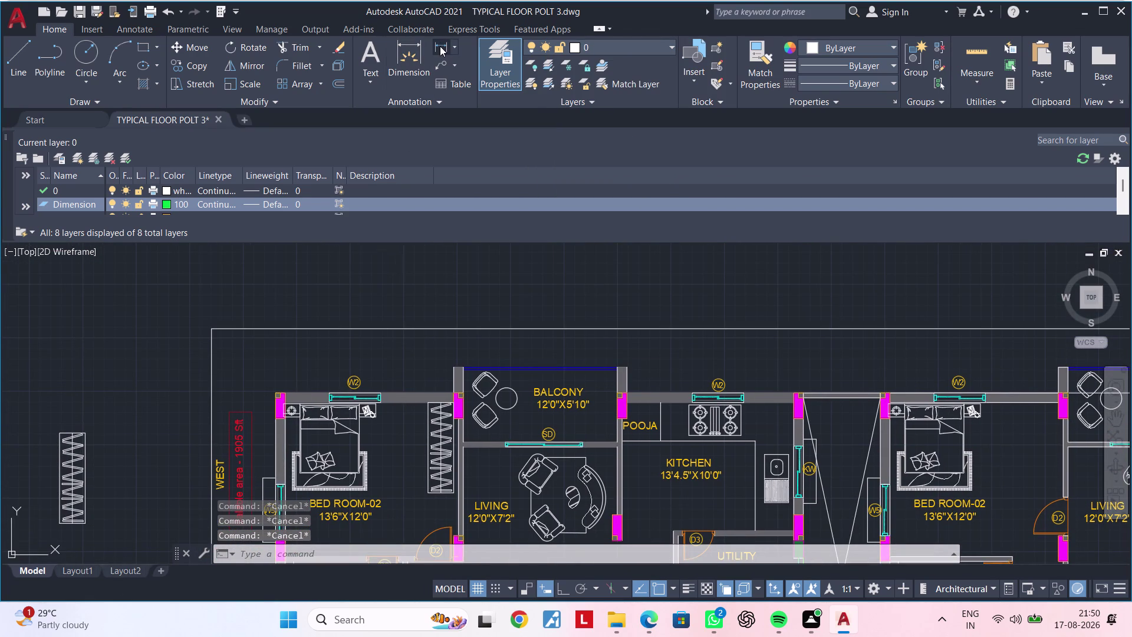
scroll(up, 3)
click(246, 390)
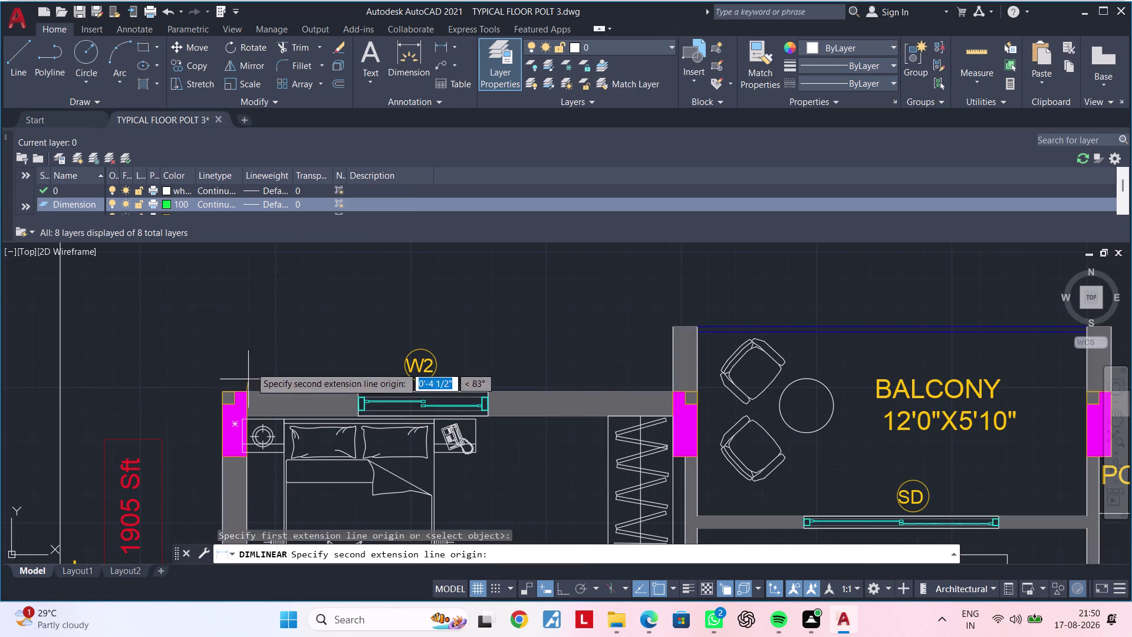
scroll(down, 3)
middle_drag(255, 296, 268, 424)
scroll(up, 3)
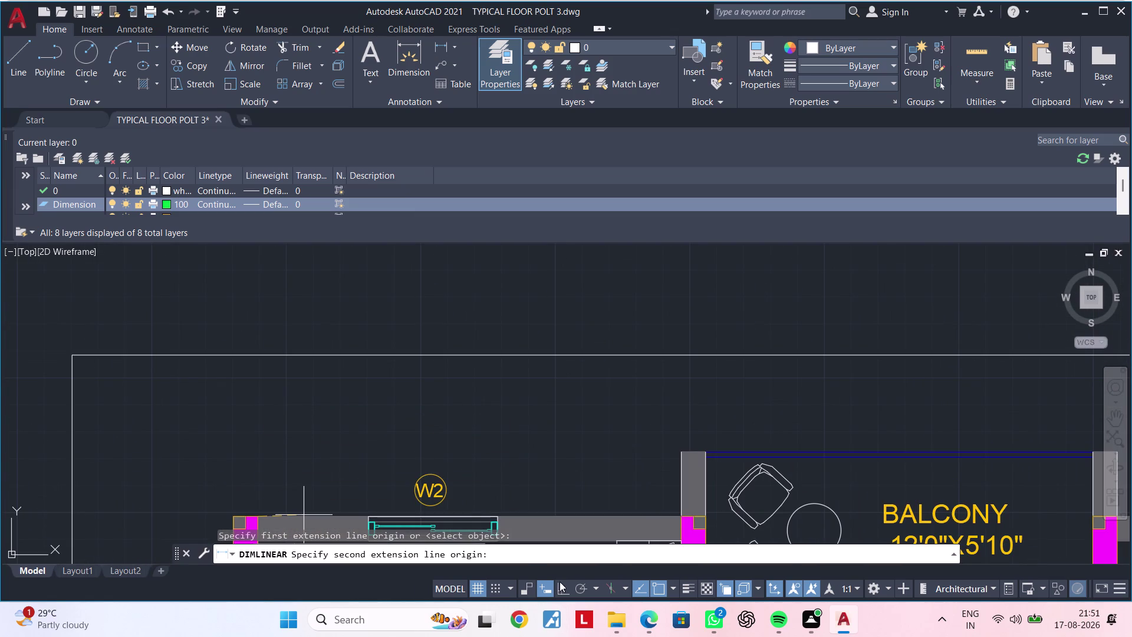
click(560, 581)
click(258, 352)
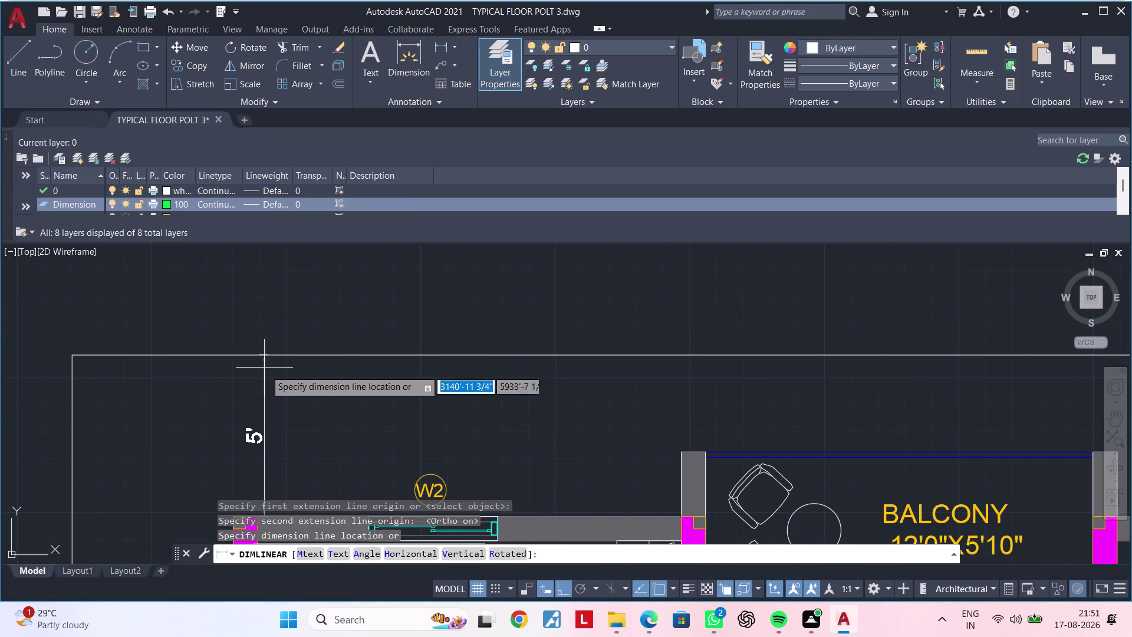
click(266, 375)
scroll(down, 3)
middle_drag(279, 387, 292, 328)
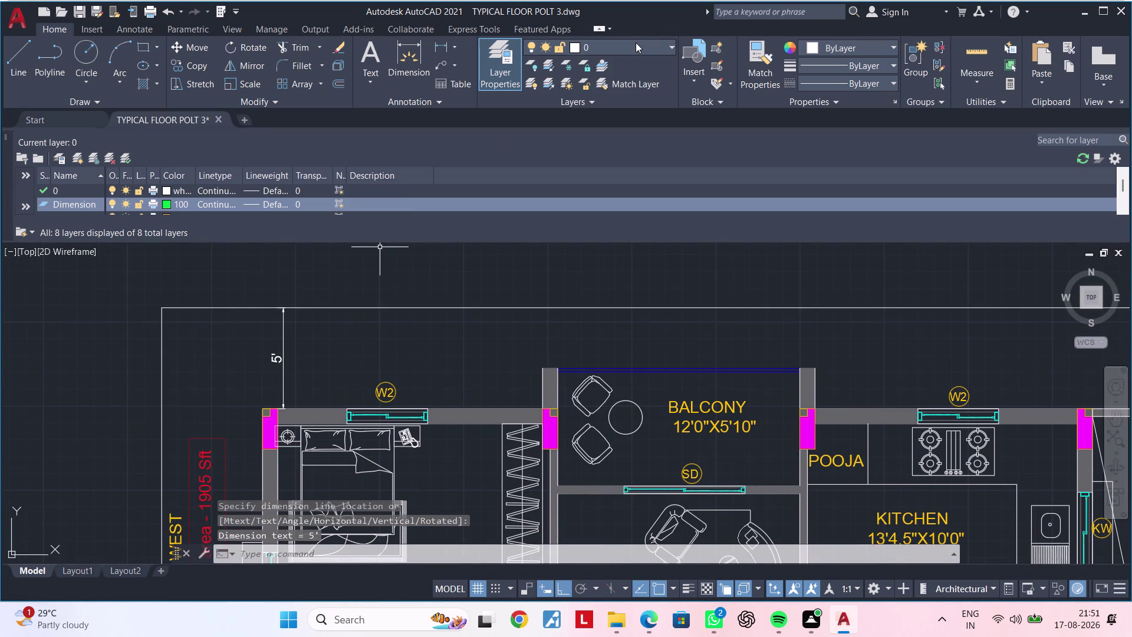
Make Dimension the current layer and move the new 5' dimension onto it.
click(636, 43)
click(627, 141)
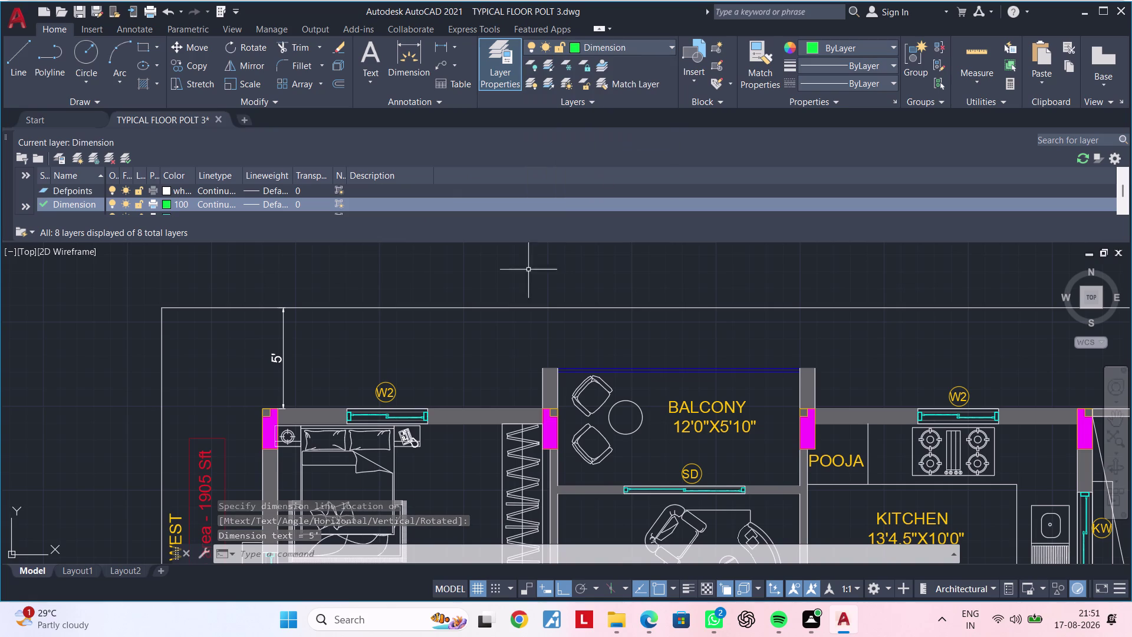
click(282, 348)
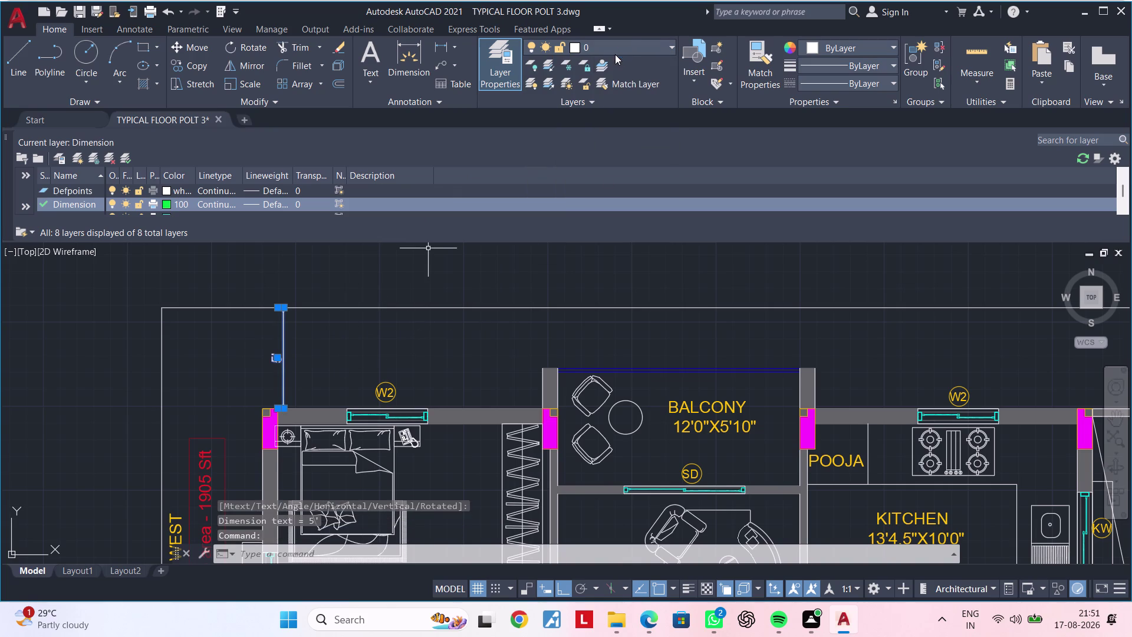
click(615, 54)
click(612, 135)
key(Escape)
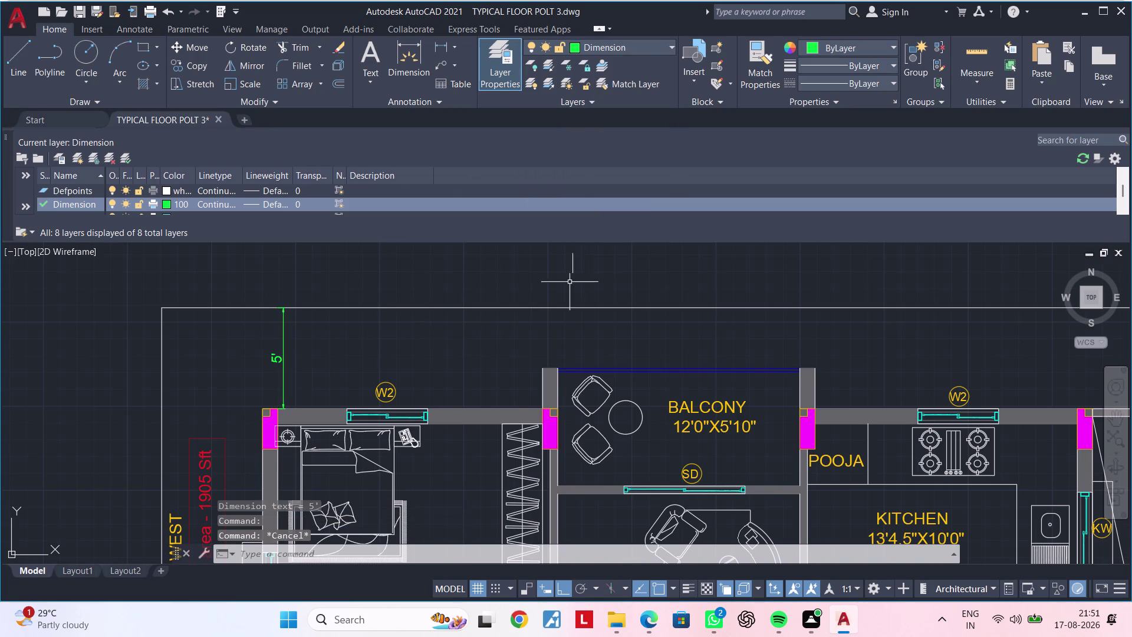
Add a horizontal 5' dimension from the left wall corner to the plot boundary.
scroll(down, 3)
middle_drag(536, 283, 544, 260)
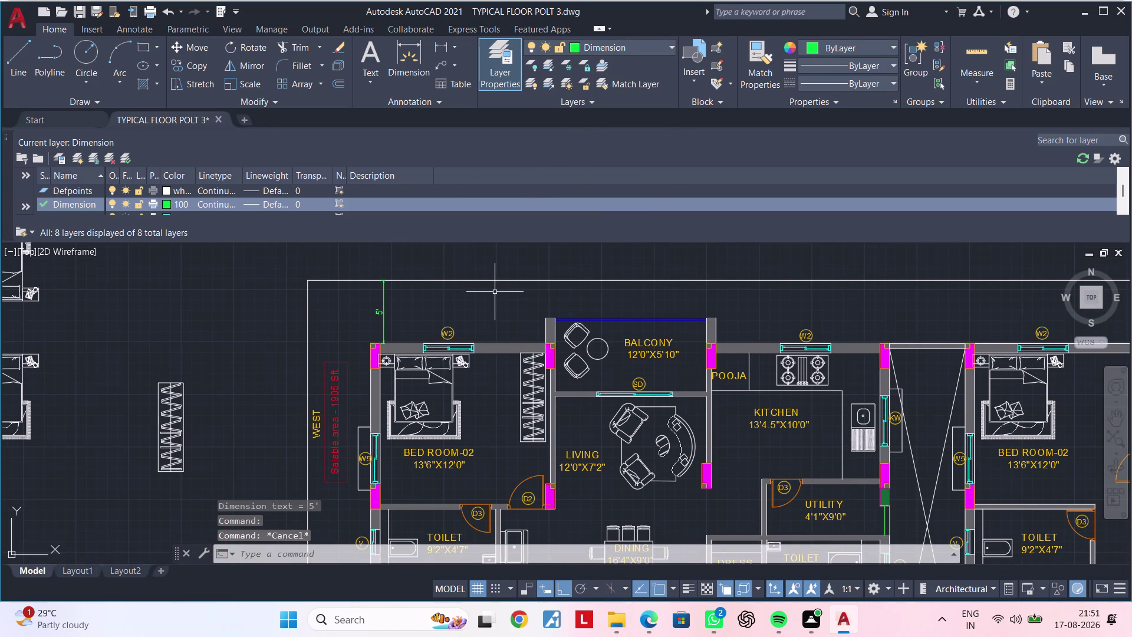
key(space)
middle_drag(426, 298, 447, 269)
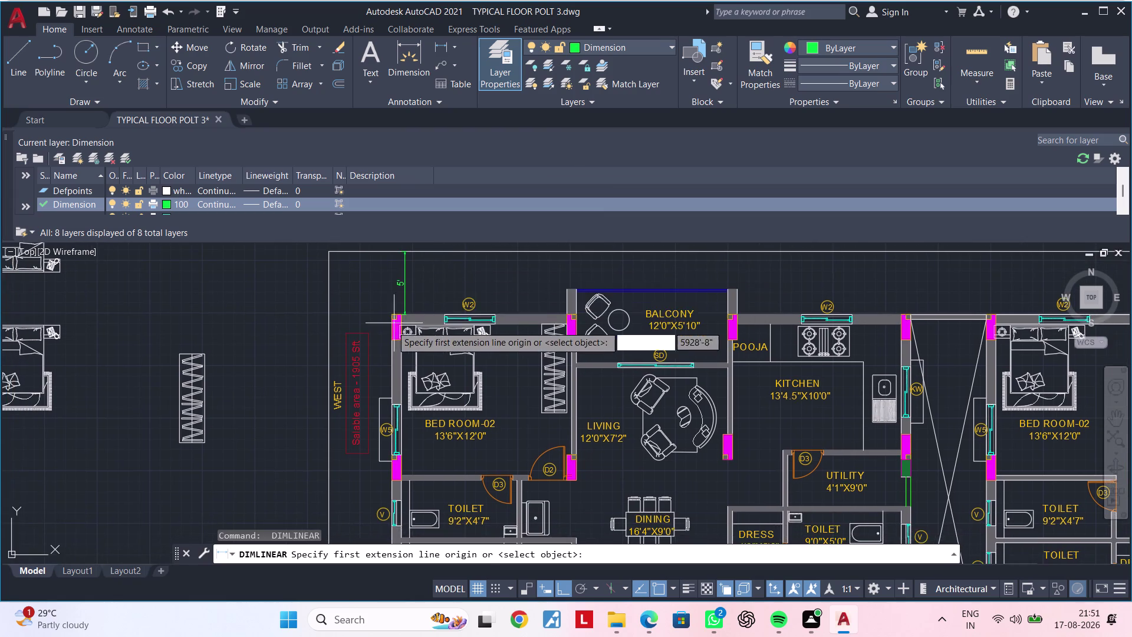
scroll(up, 3)
scroll(up, 3)
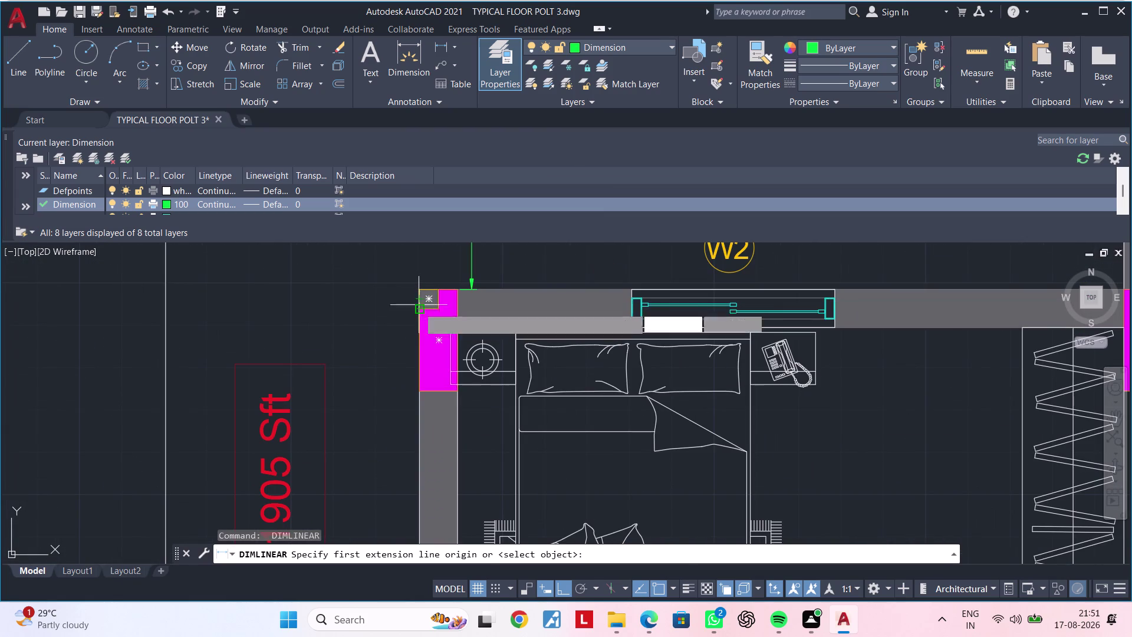
click(420, 317)
click(168, 314)
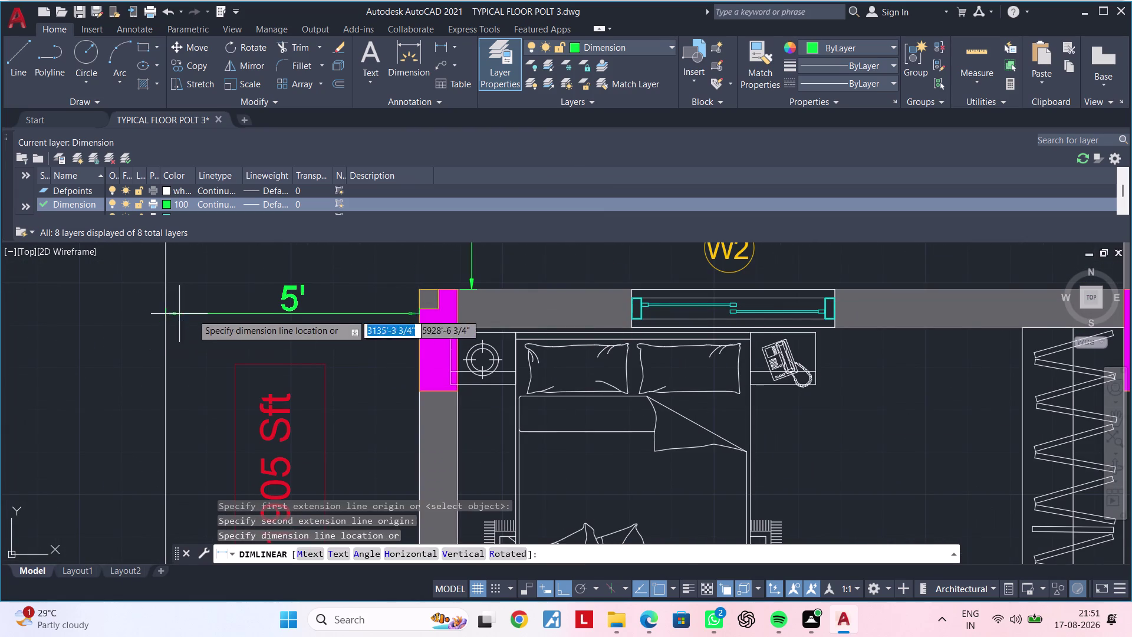
click(250, 317)
Add a vertical 5' dimension from the kitchen wall corner to the top boundary.
scroll(down, 3)
middle_drag(836, 313, 827, 313)
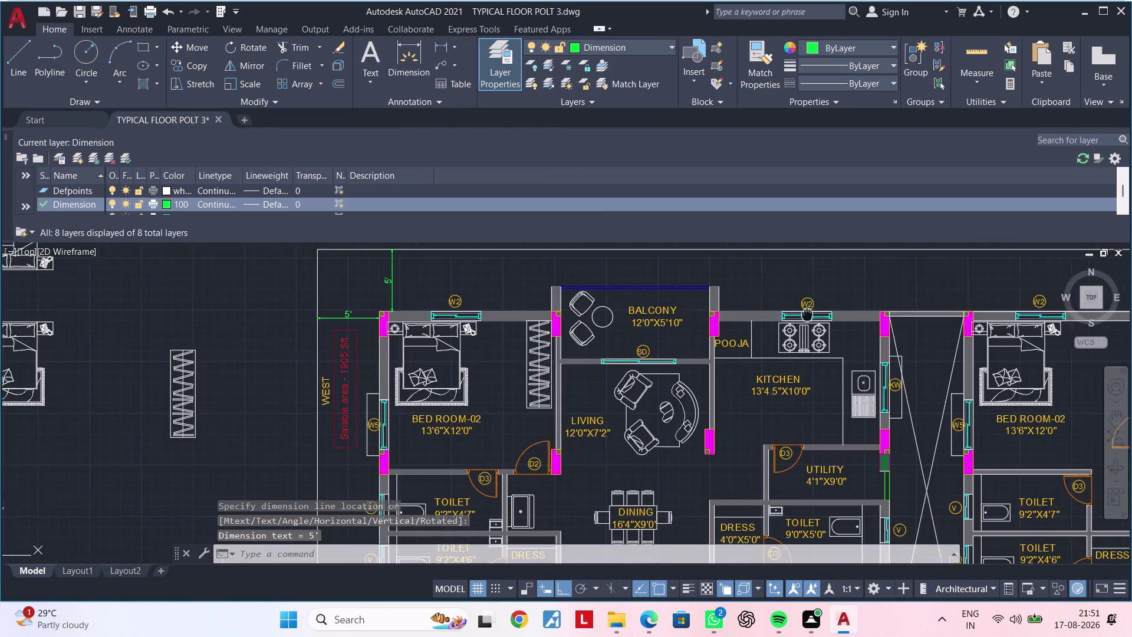
middle_drag(827, 313, 21, 317)
middle_drag(697, 302, 519, 301)
key(space)
middle_drag(529, 328, 530, 353)
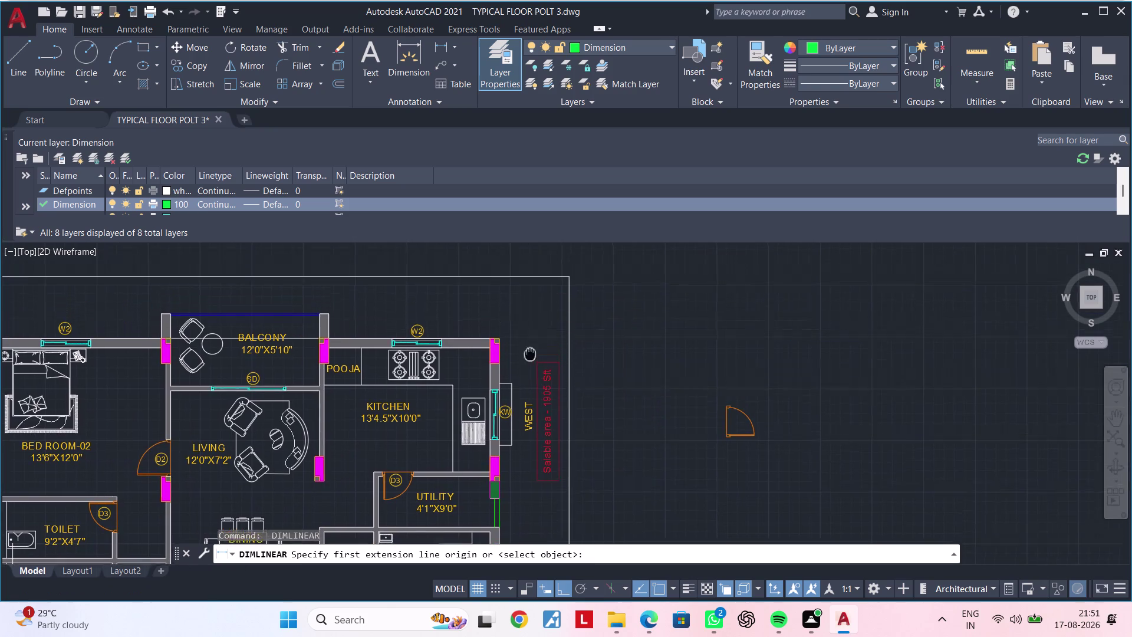
middle_drag(530, 353, 531, 354)
scroll(up, 3)
click(470, 322)
middle_drag(471, 316, 469, 432)
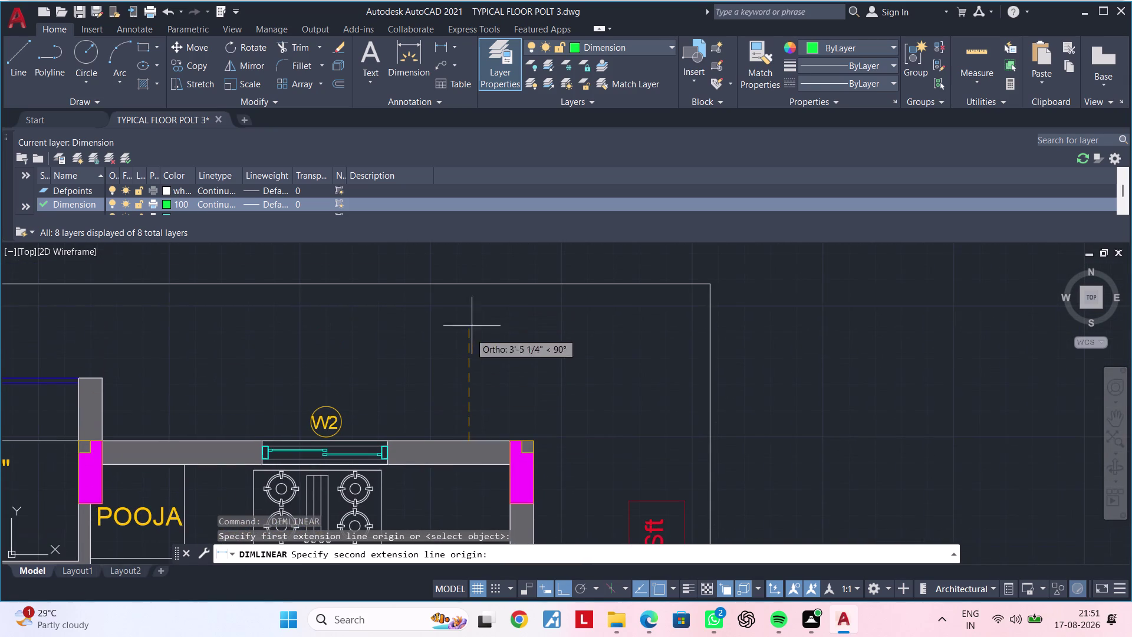
click(463, 282)
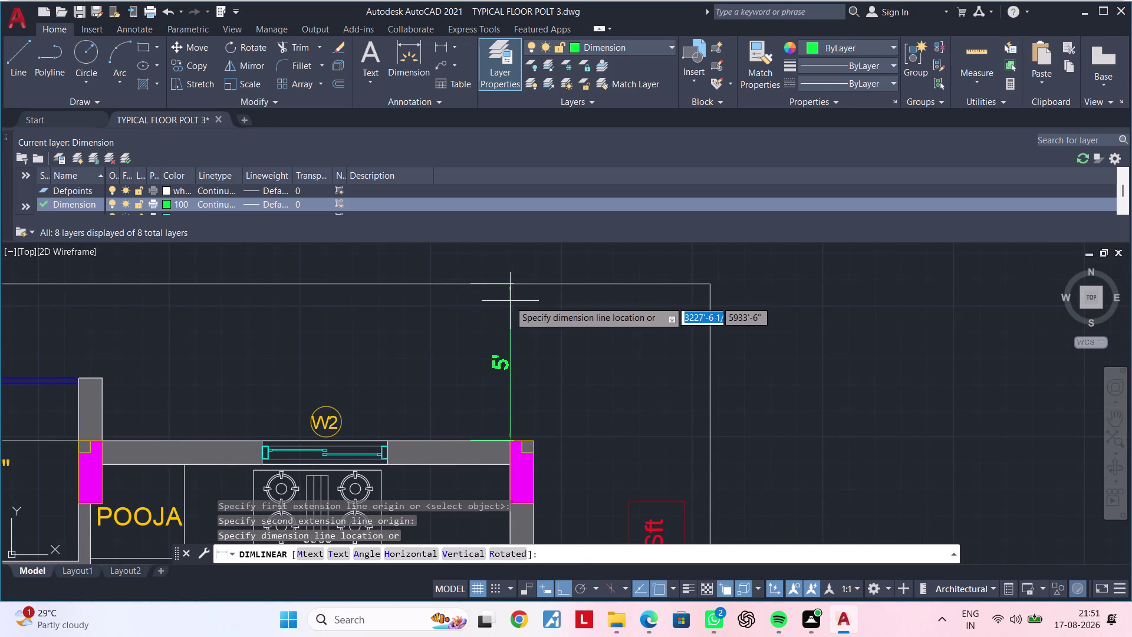
click(488, 300)
Add a 5'-7 1/2" dimension from the right wall corner to the right boundary.
key(space)
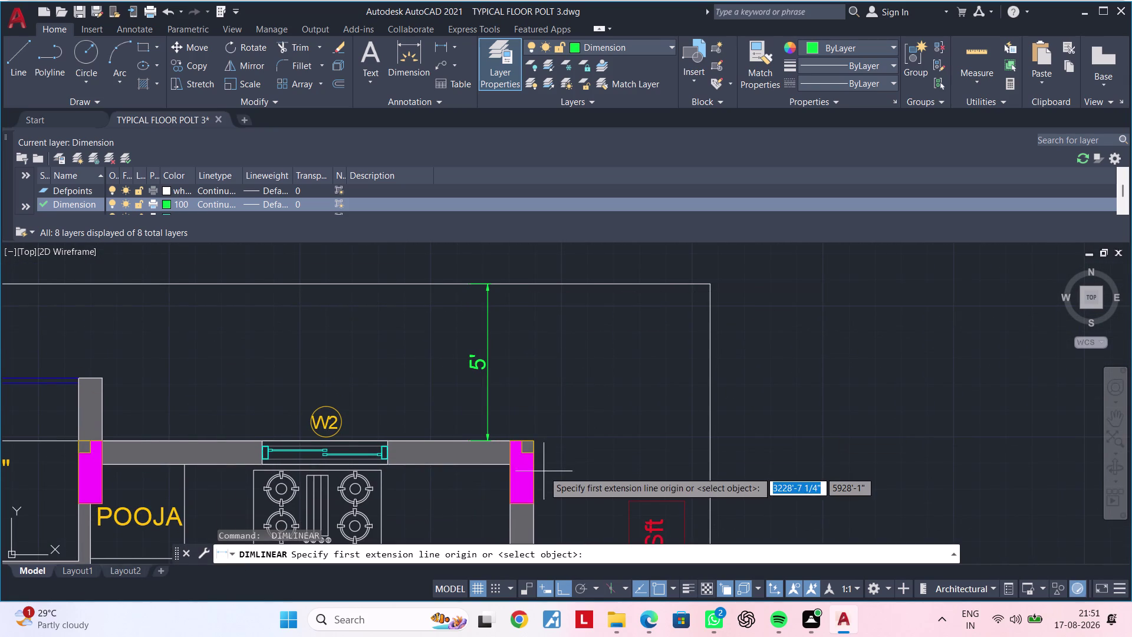
click(529, 472)
click(711, 469)
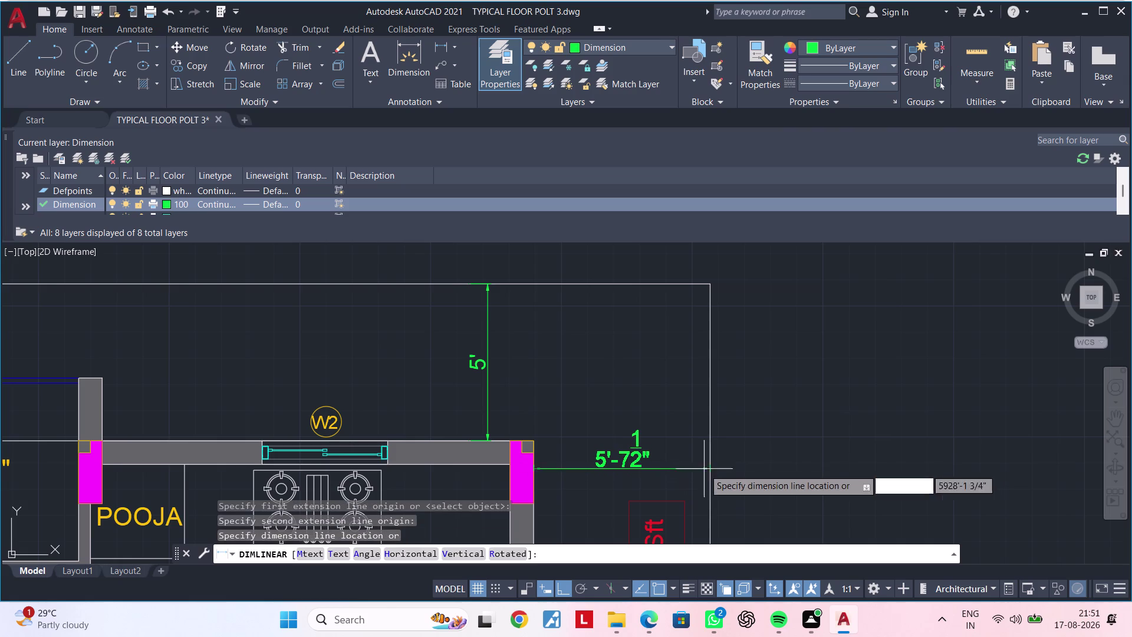
scroll(down, 3)
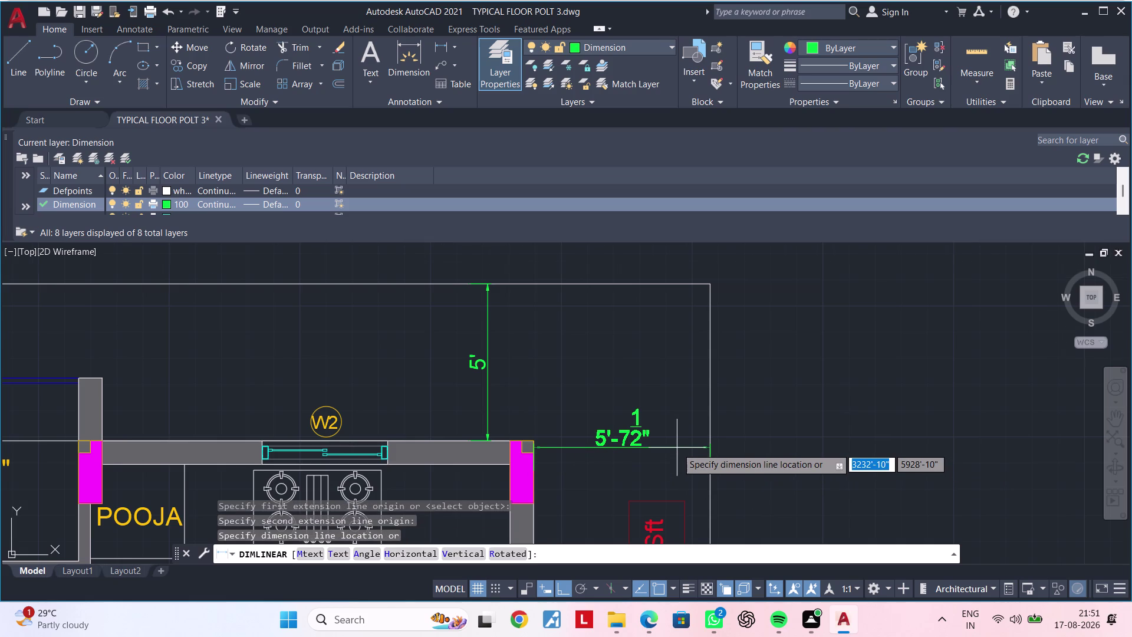
scroll(down, 3)
middle_drag(681, 423, 682, 321)
scroll(down, 3)
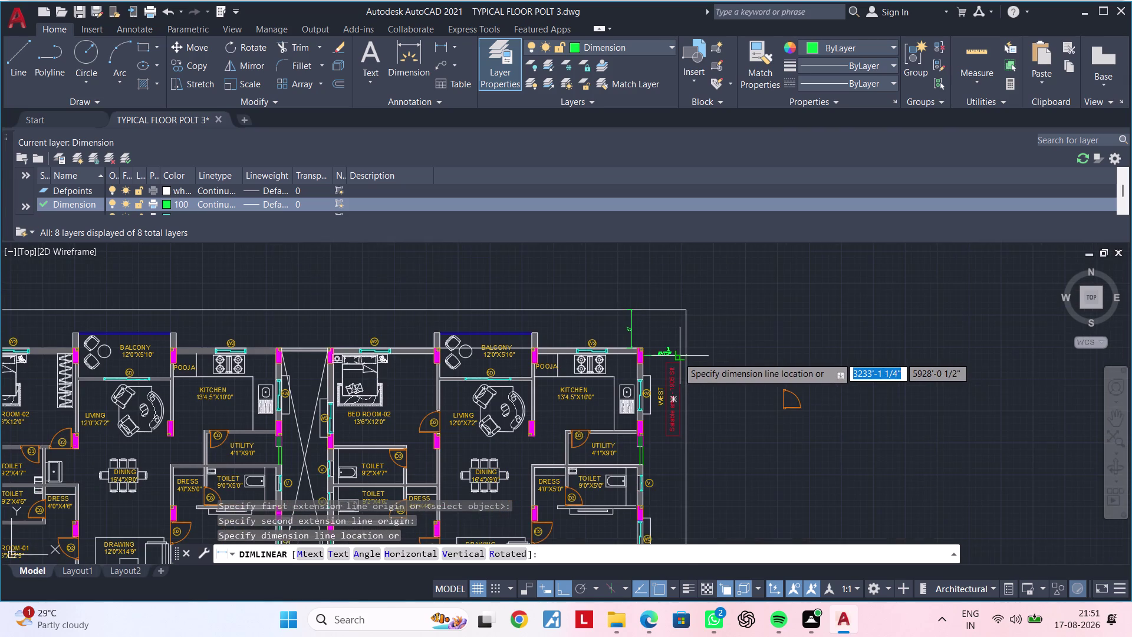
middle_drag(681, 353, 698, 326)
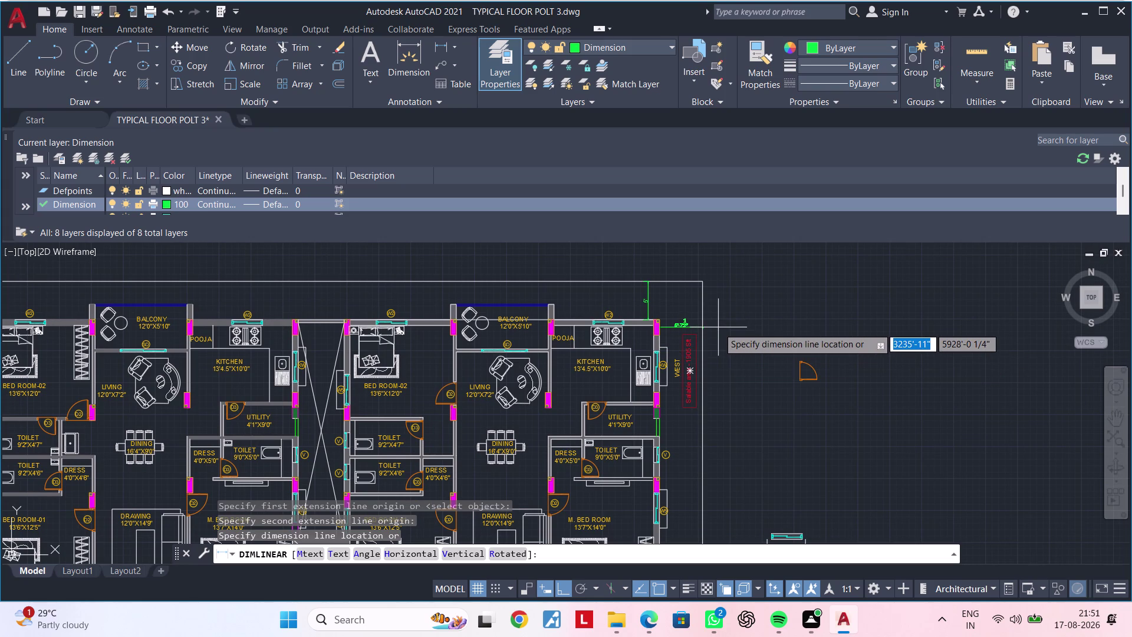
click(718, 327)
scroll(up, 3)
middle_drag(689, 329, 719, 270)
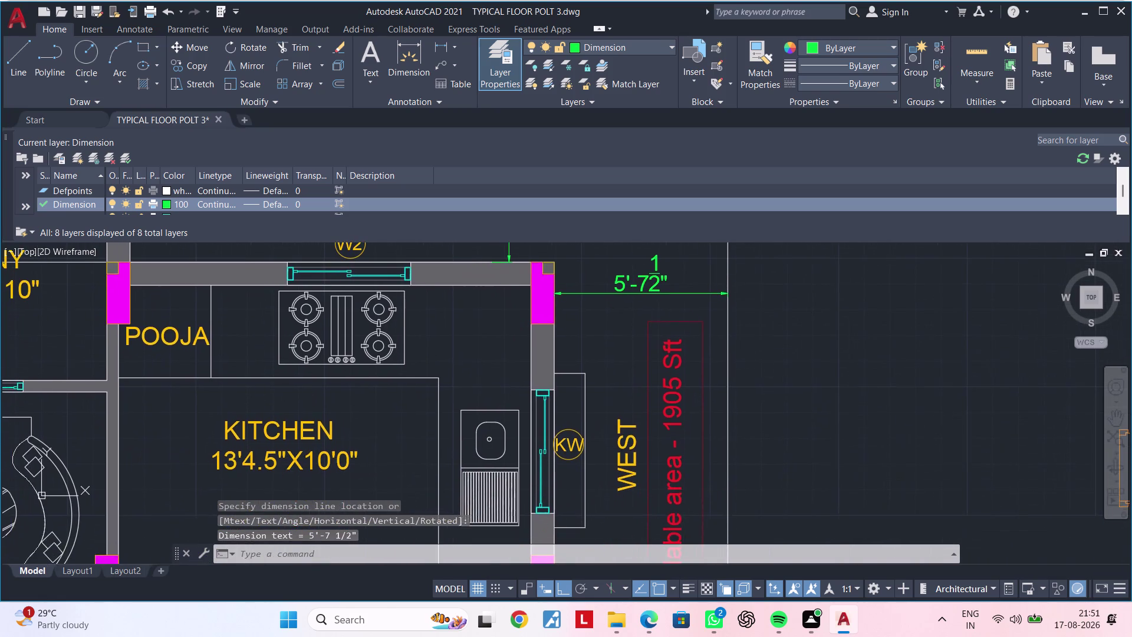
key(Escape)
scroll(down, 3)
middle_drag(721, 334, 688, 182)
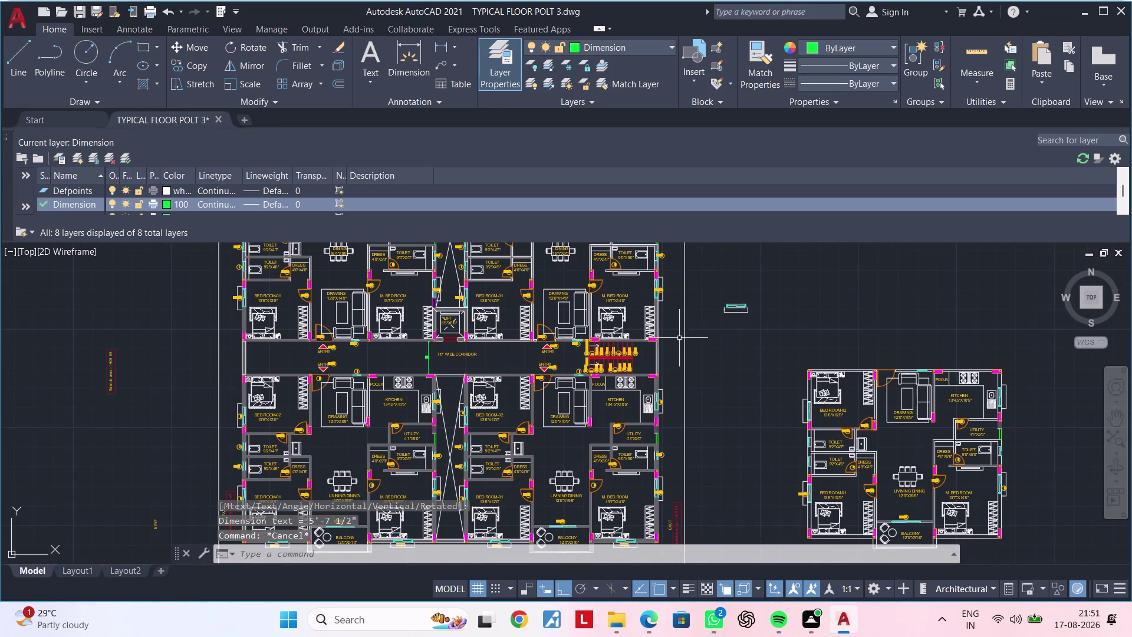
Zoom in on the plan's top-right corner and erase the stray dimension there.
click(686, 339)
scroll(up, 3)
middle_drag(717, 362, 722, 406)
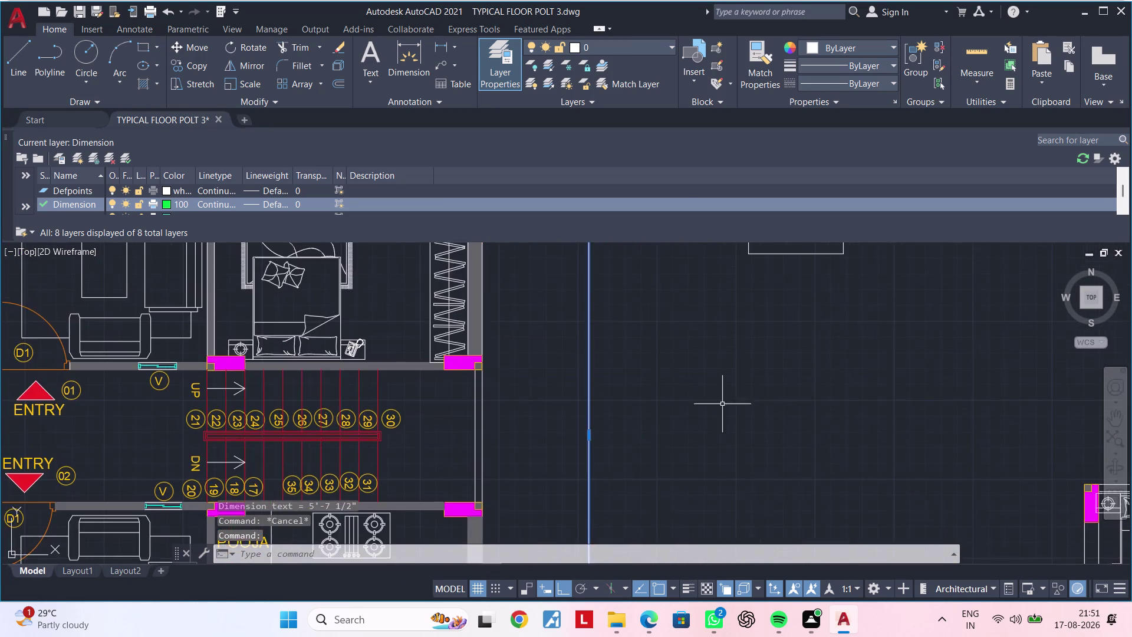
scroll(down, 3)
middle_drag(685, 345, 729, 498)
scroll(up, 3)
scroll(down, 3)
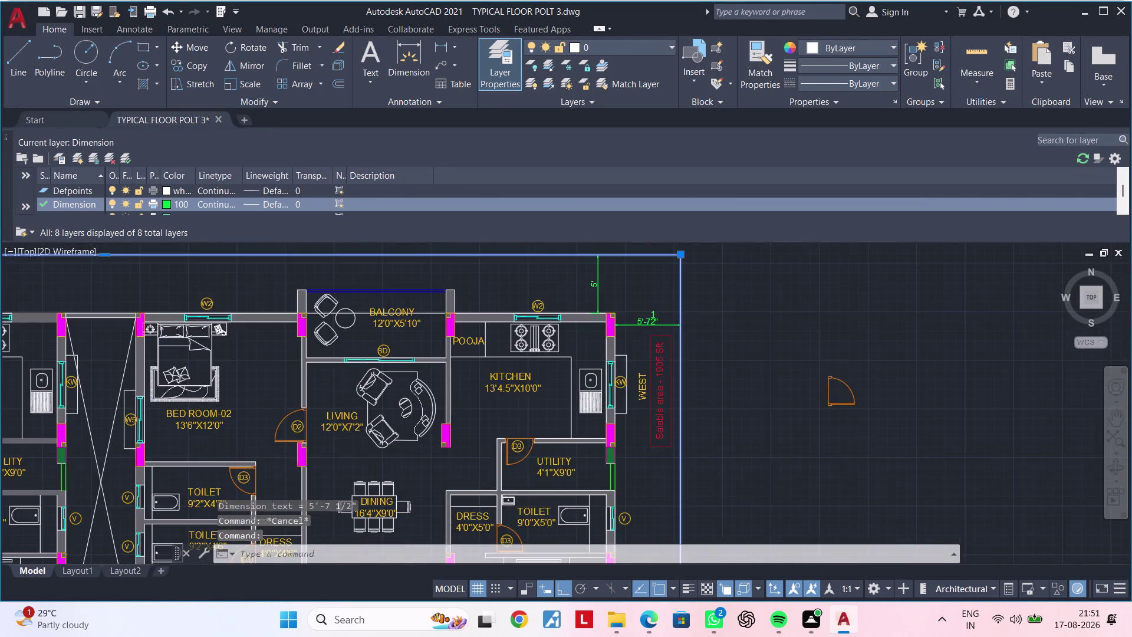
middle_drag(716, 337, 737, 319)
scroll(up, 3)
scroll(down, 3)
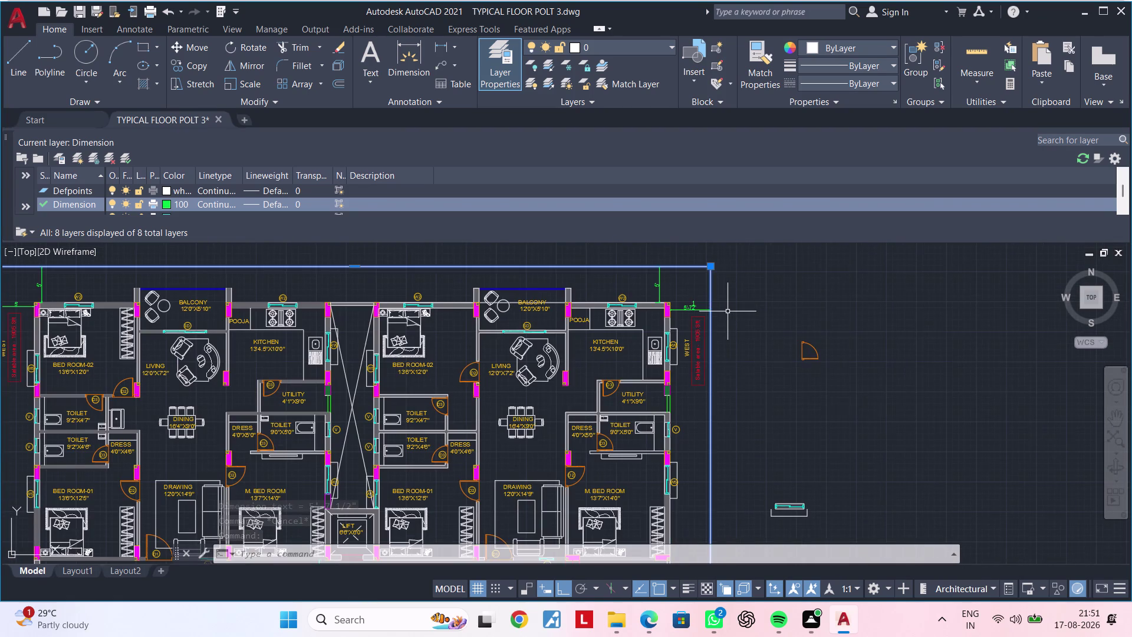
key(Escape)
click(696, 309)
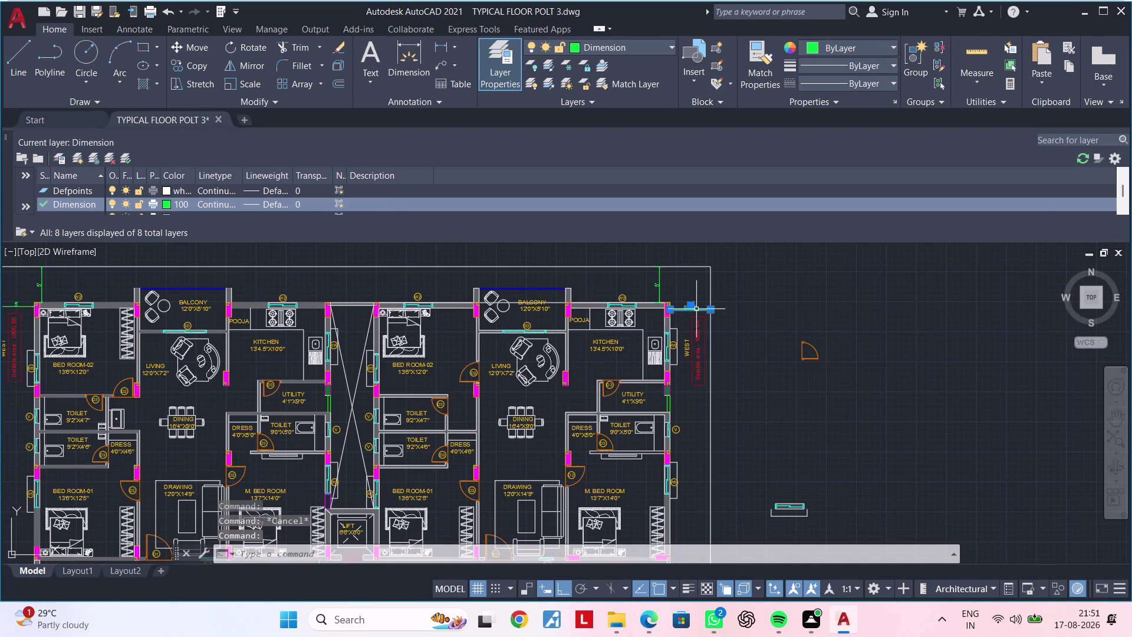
key(Delete)
Pan and zoom across the apartment units until the whole floor plan is in view.
scroll(down, 3)
middle_drag(698, 309, 694, 271)
key(Escape)
key(Escape)
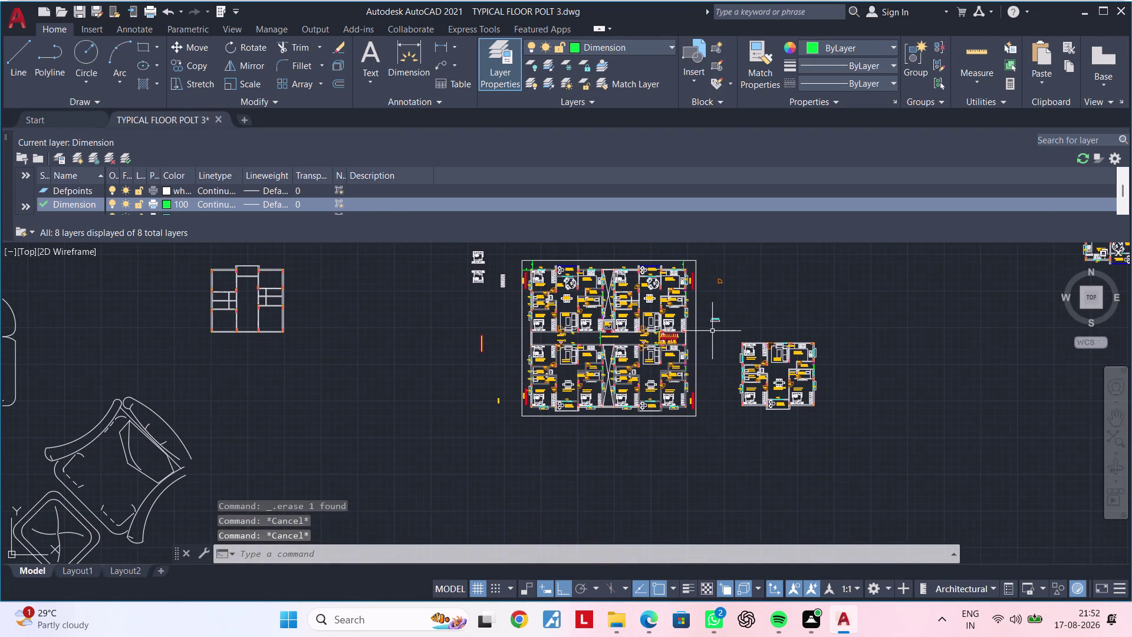
key(Escape)
key(Escape)
scroll(up, 3)
middle_drag(694, 382, 652, 385)
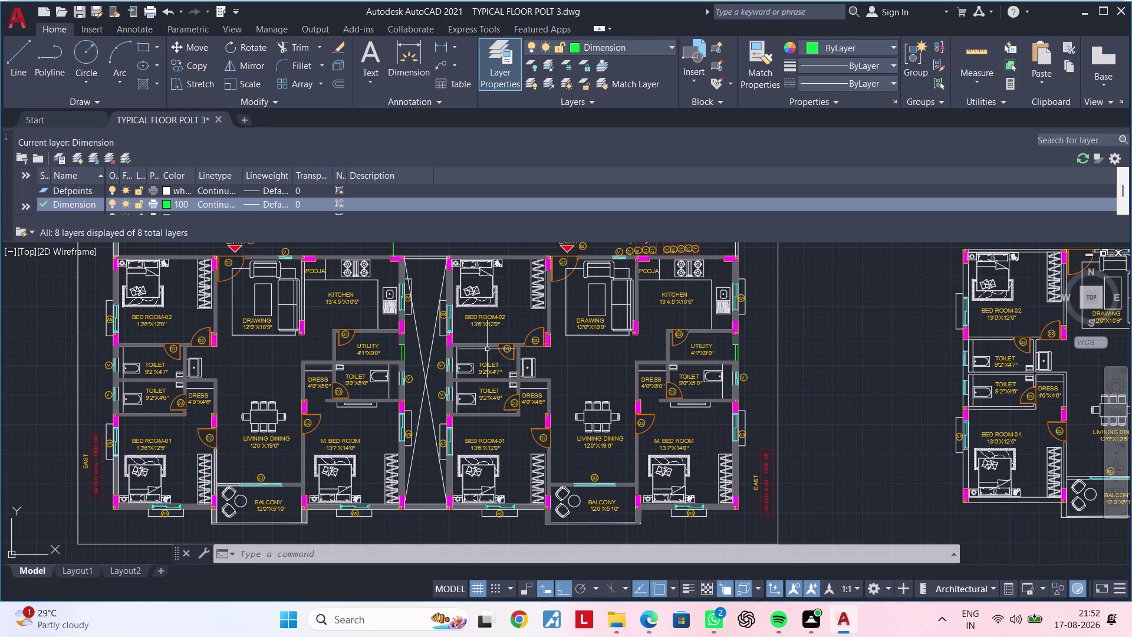
middle_drag(322, 417, 412, 381)
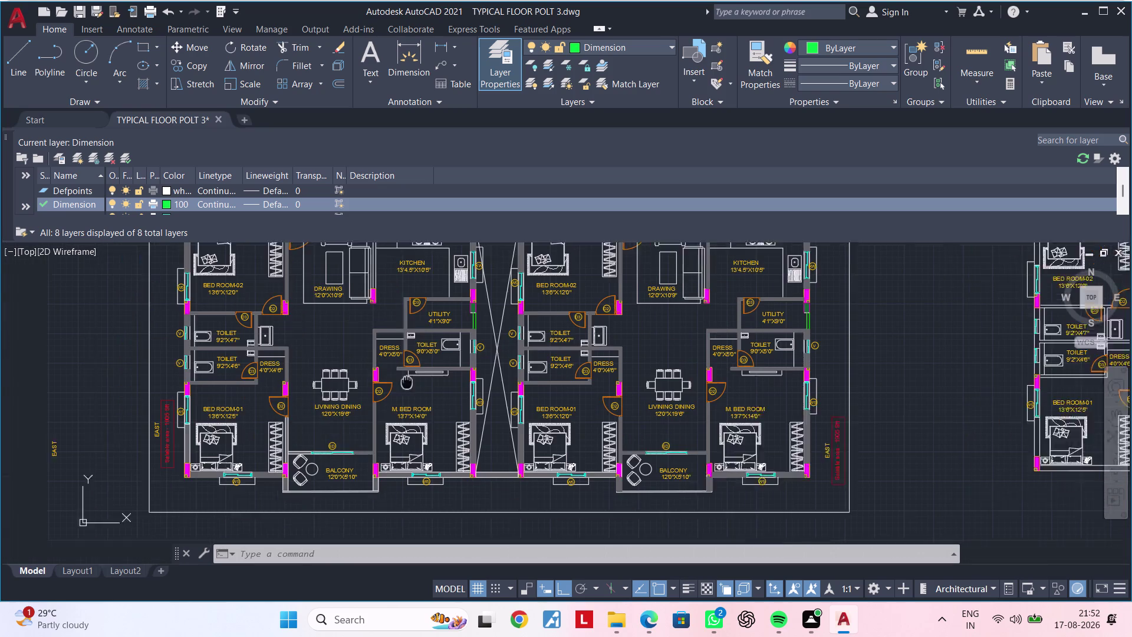
middle_drag(412, 381, 447, 373)
scroll(down, 3)
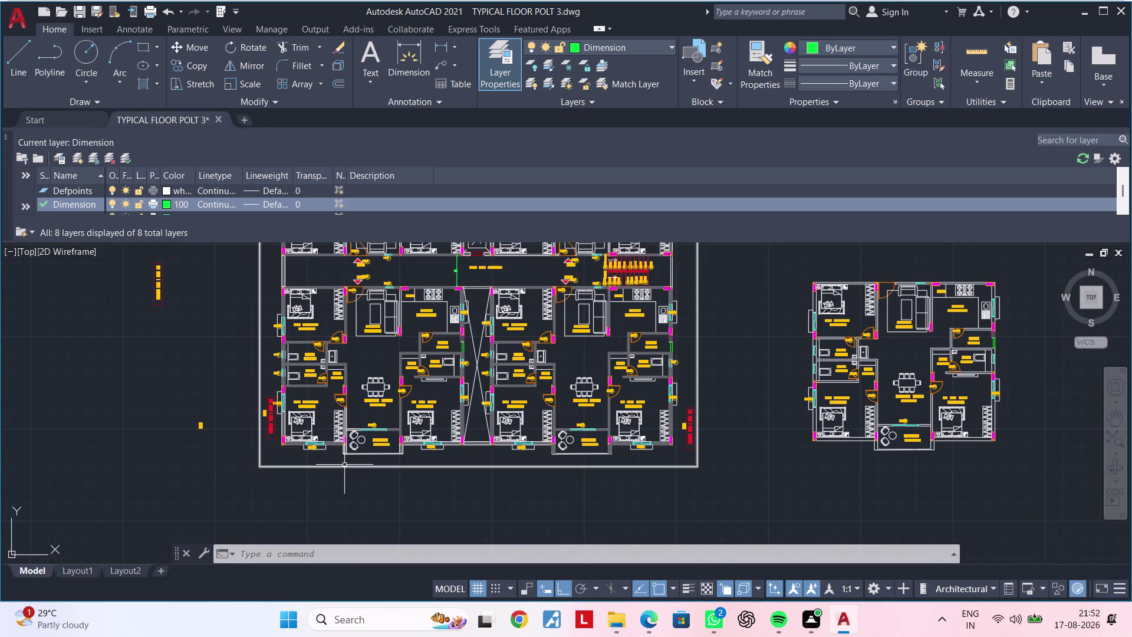
click(344, 466)
middle_drag(752, 379, 691, 508)
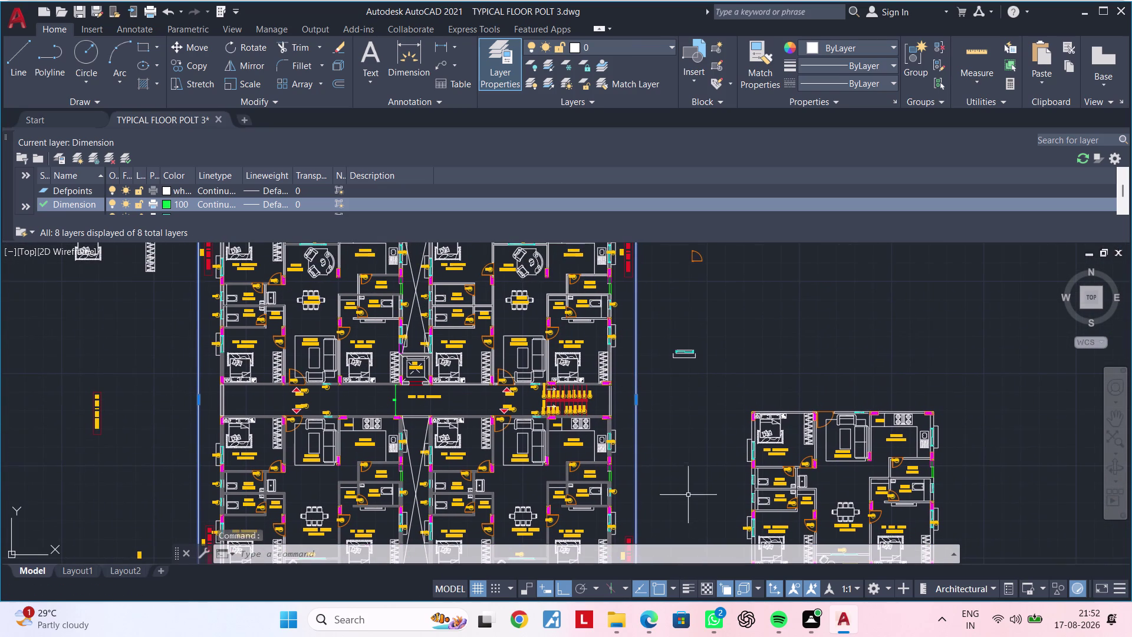
scroll(down, 3)
middle_drag(680, 440, 656, 461)
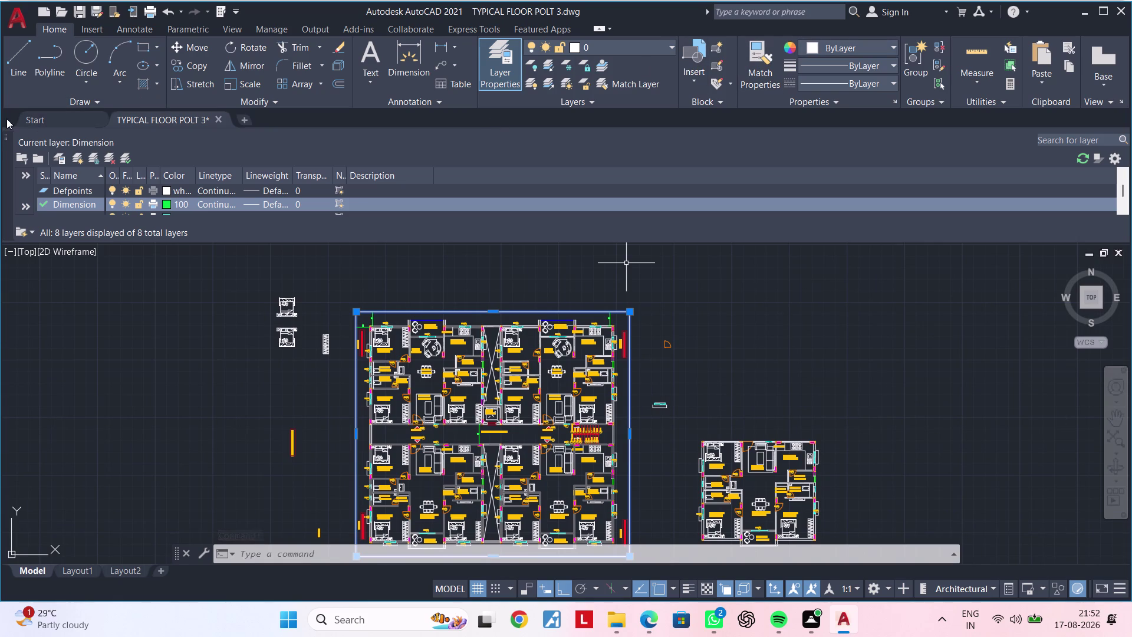
Close Layer Properties and make the rectangle framing the floor plan cyan.
click(6, 138)
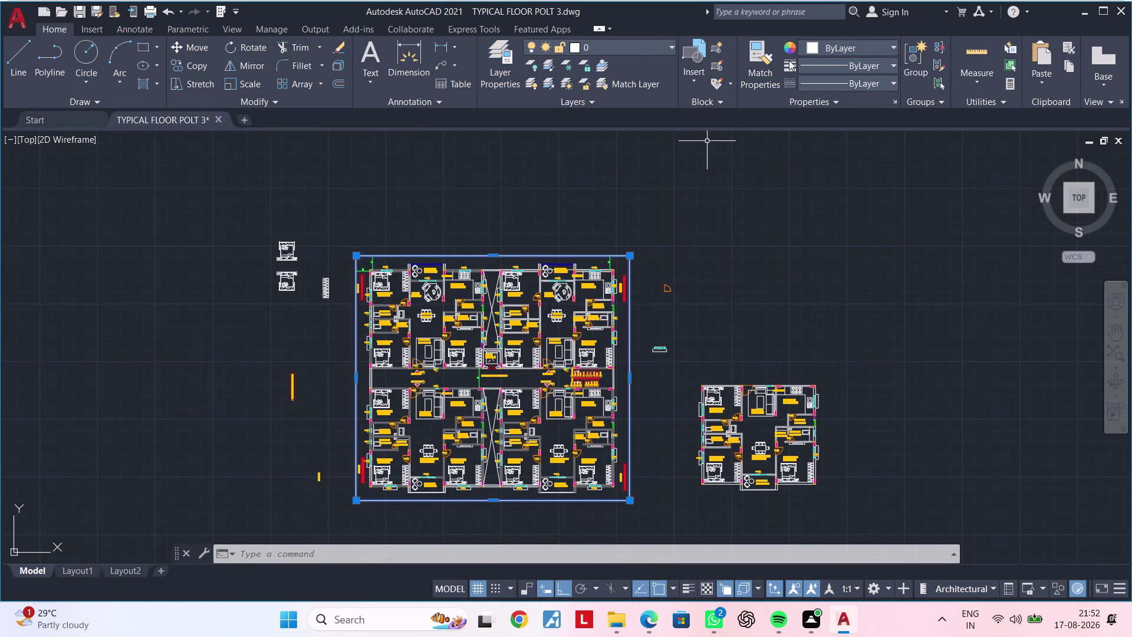
click(853, 49)
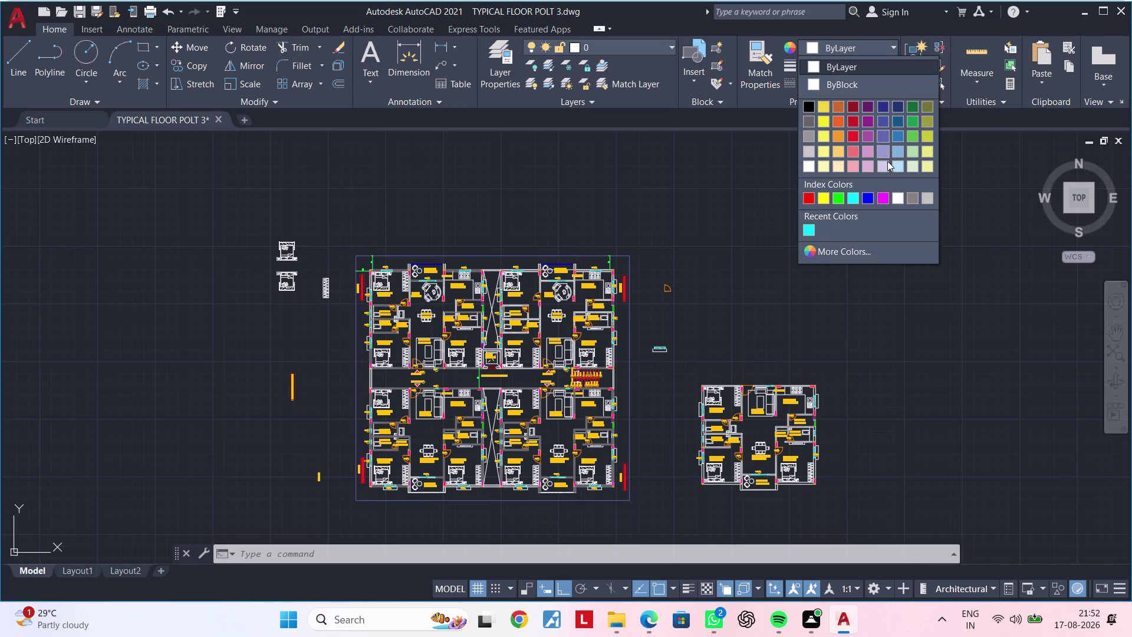
click(852, 202)
key(Escape)
Give the cyan border rectangle the BORDERX2 linetype.
scroll(down, 3)
middle_drag(734, 310, 758, 258)
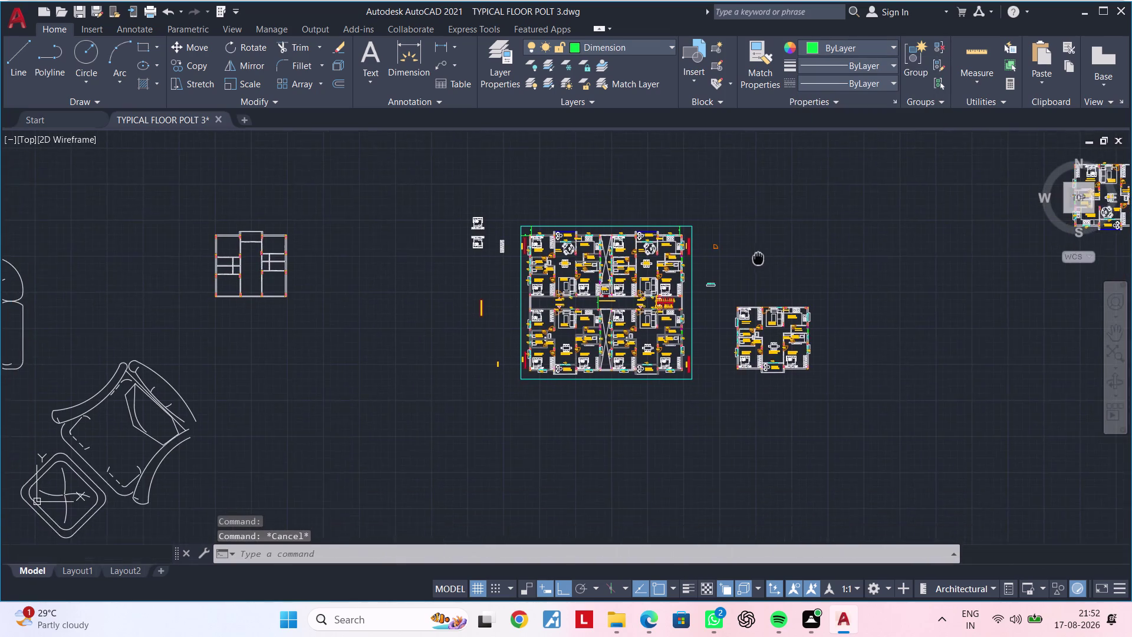
scroll(up, 3)
click(699, 264)
scroll(down, 3)
middle_drag(728, 257, 712, 273)
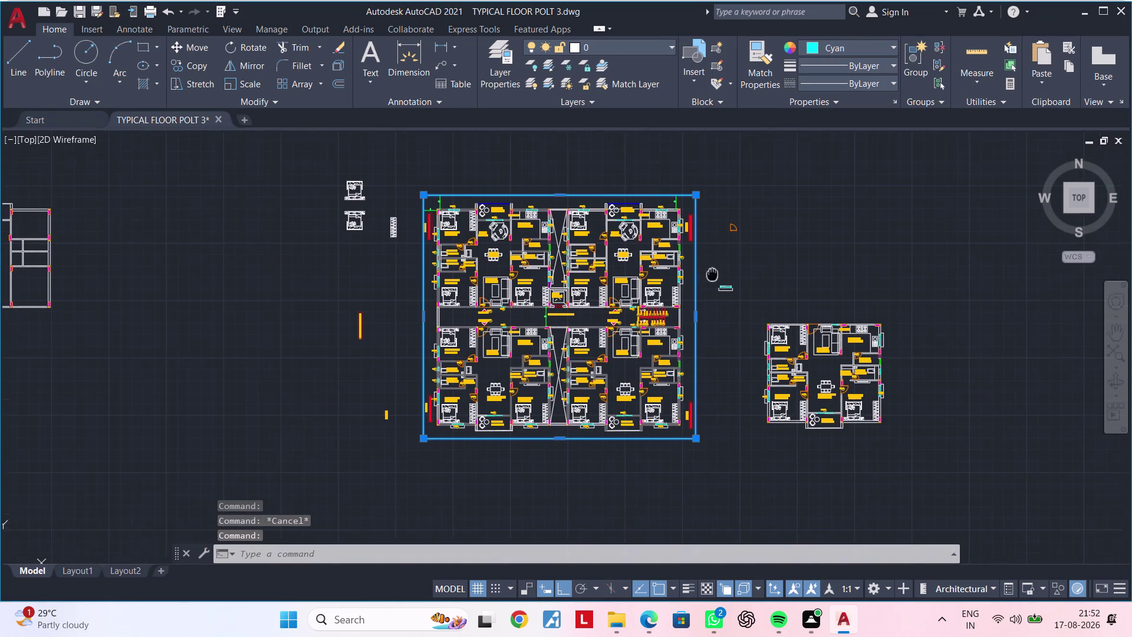
middle_drag(712, 272, 707, 278)
click(854, 81)
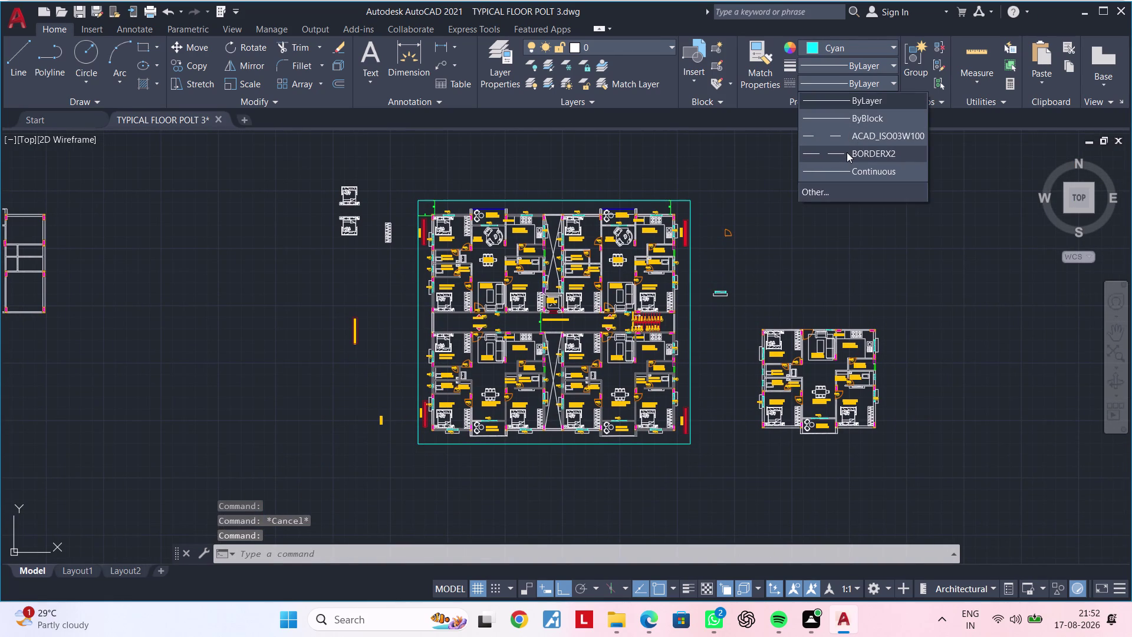
click(846, 152)
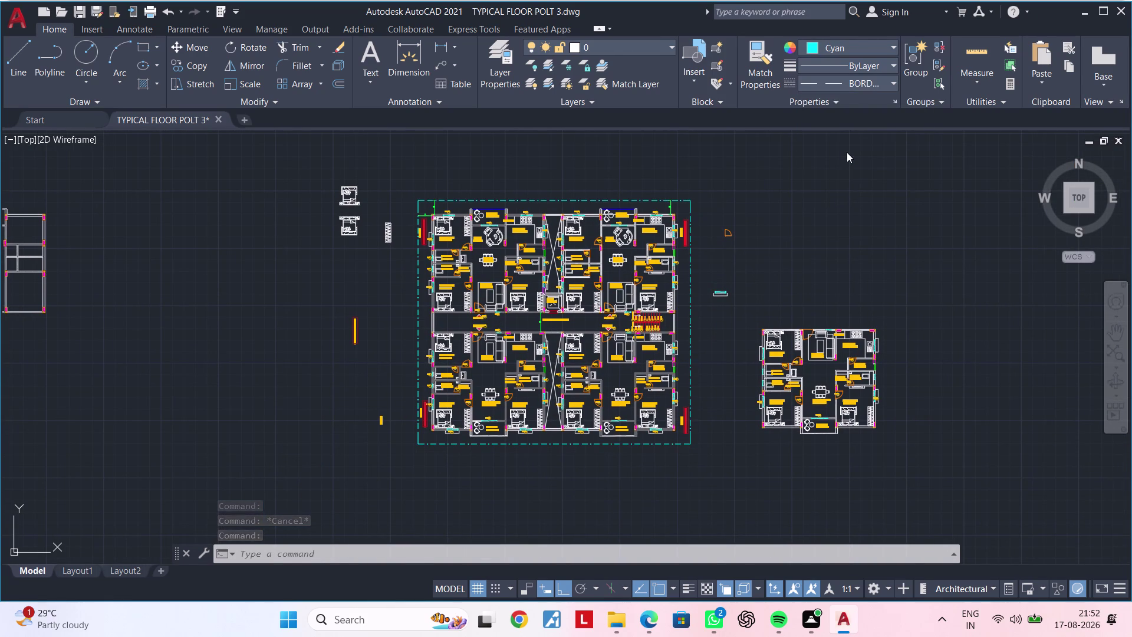
key(Escape)
key(Escape)
Switch the border rectangle's linetype to ACAD_ISO03W100 and preview the dashes.
scroll(up, 3)
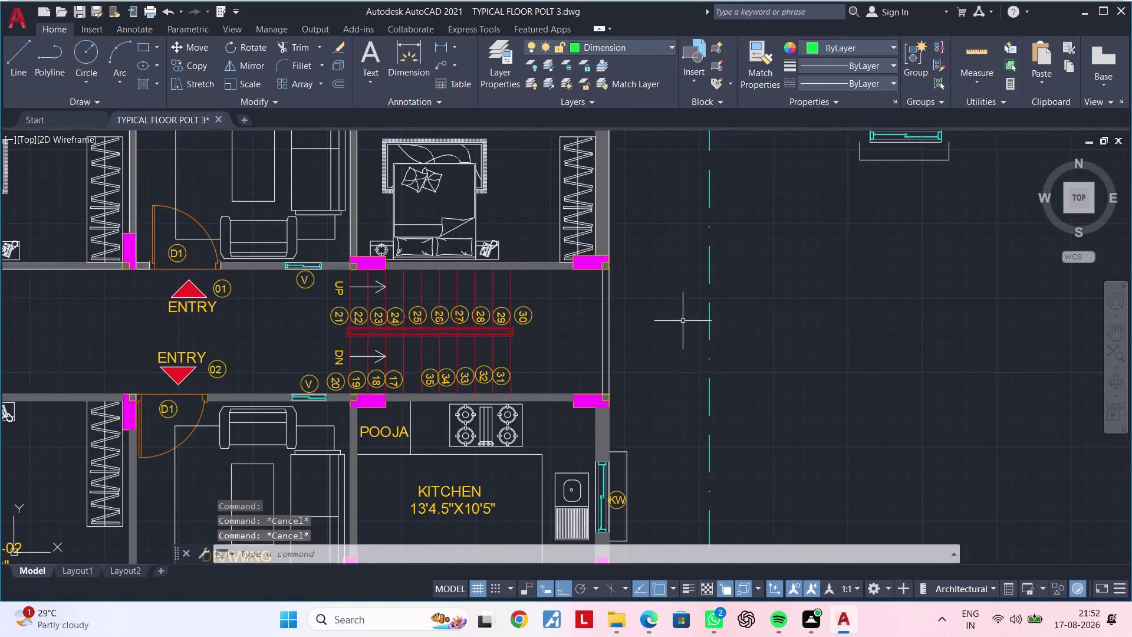
scroll(down, 3)
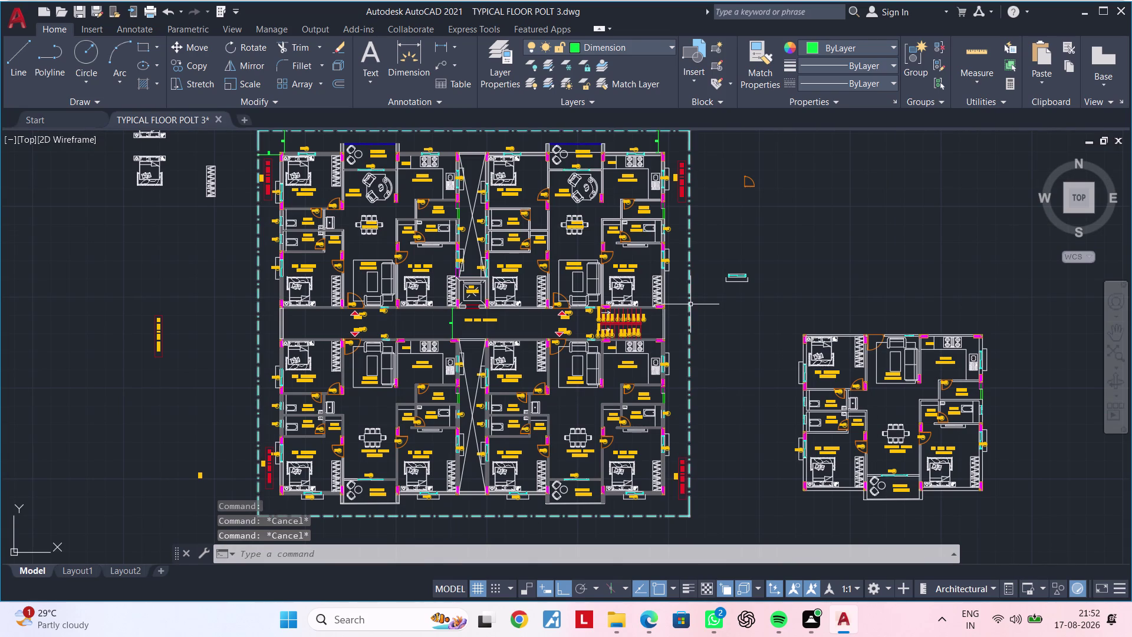
click(691, 304)
click(870, 87)
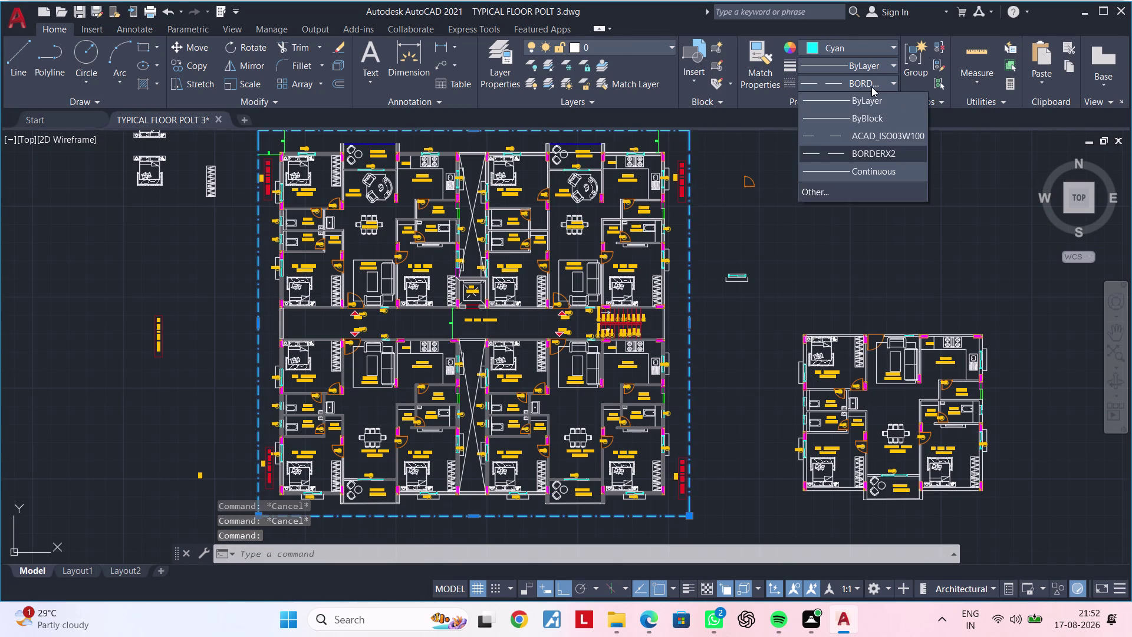
click(864, 134)
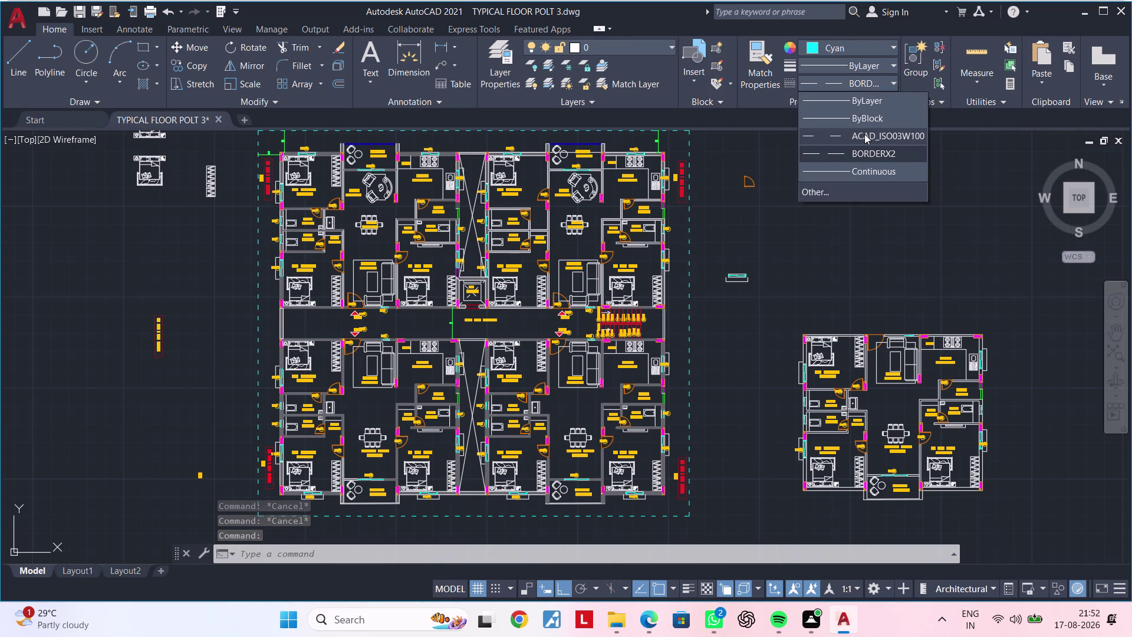
key(Escape)
scroll(down, 3)
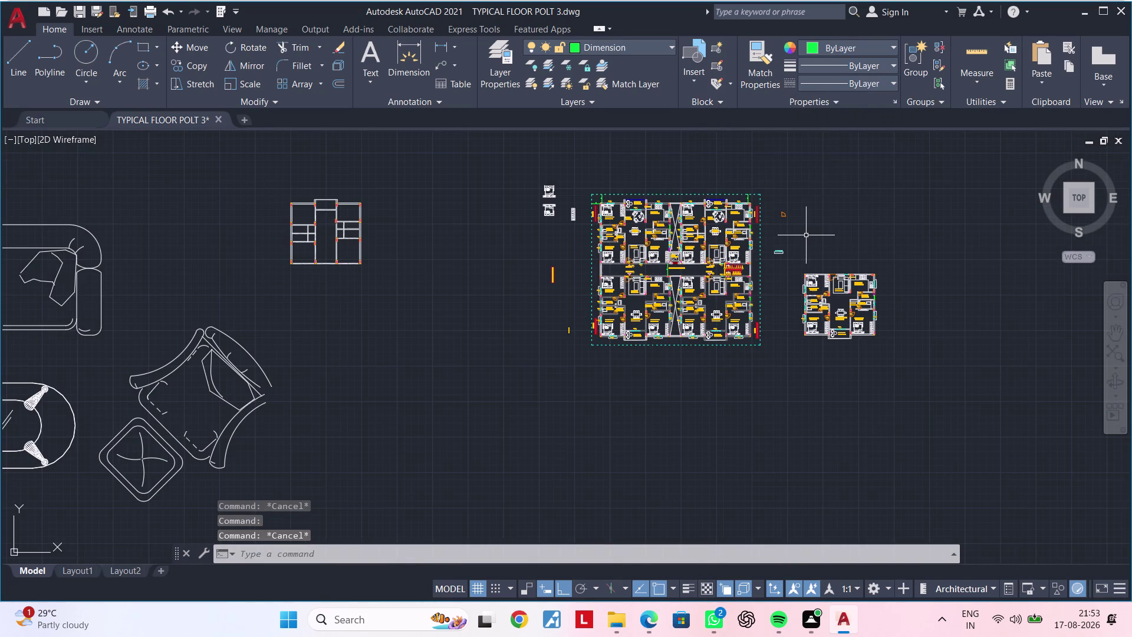
scroll(up, 3)
scroll(up, 3)
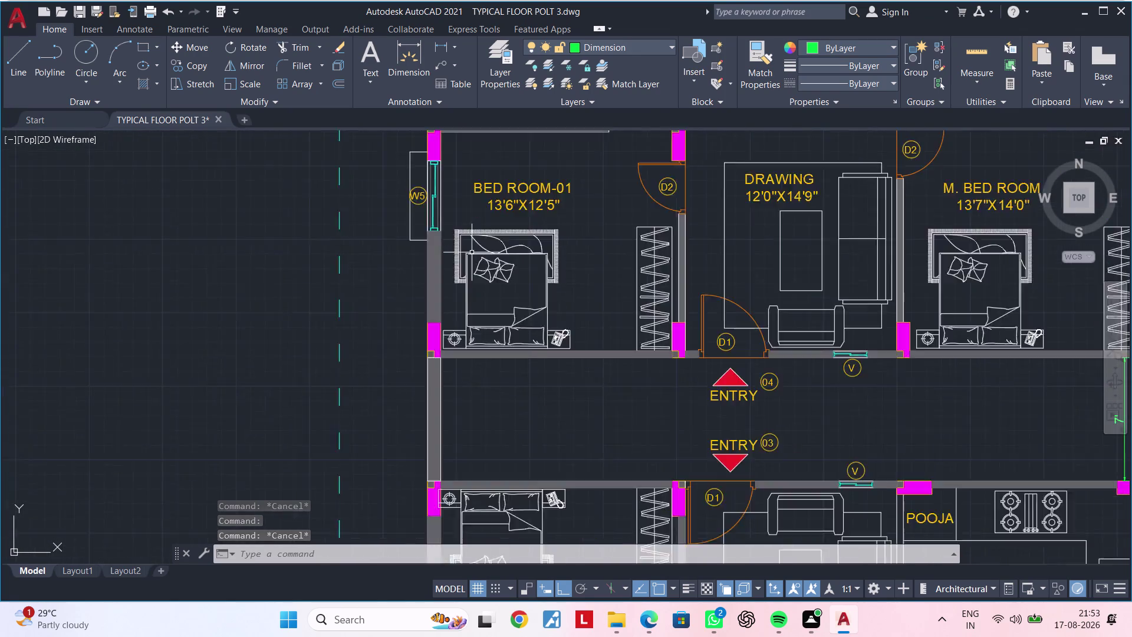
scroll(up, 3)
scroll(down, 3)
scroll(up, 3)
scroll(down, 3)
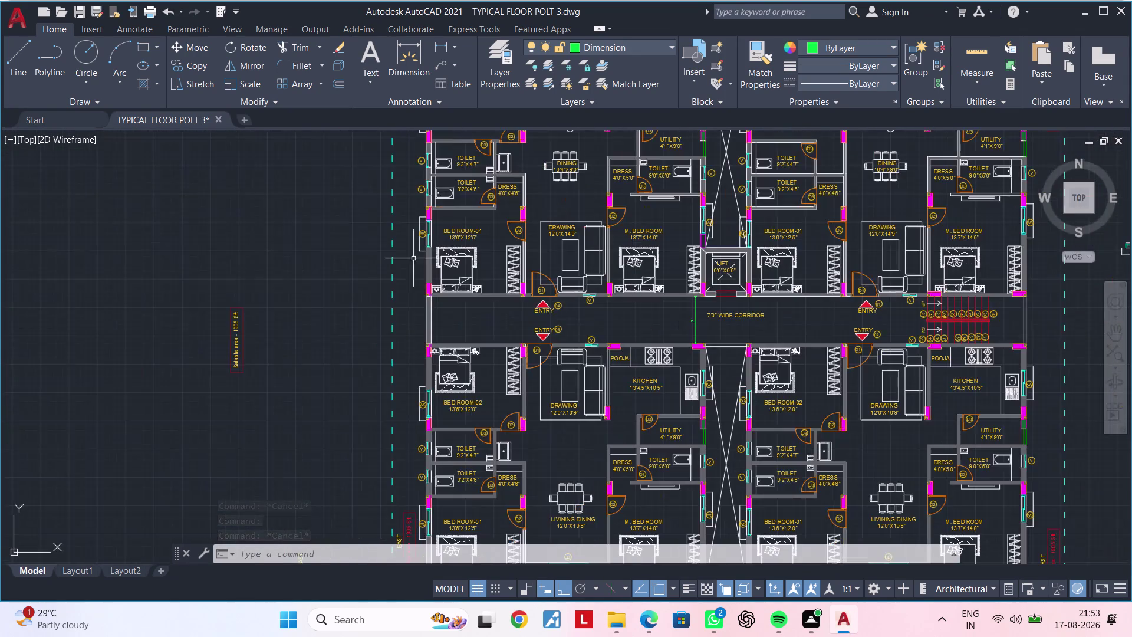
click(393, 261)
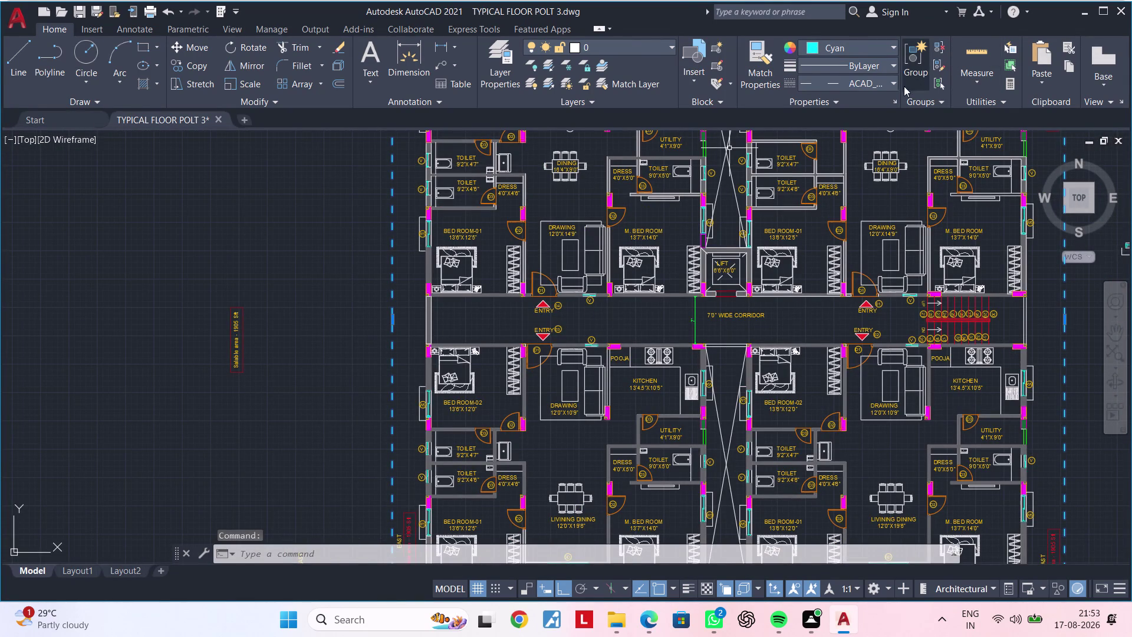
Open the Linetype Manager from the Properties linetype list and browse available patterns.
click(856, 84)
click(848, 185)
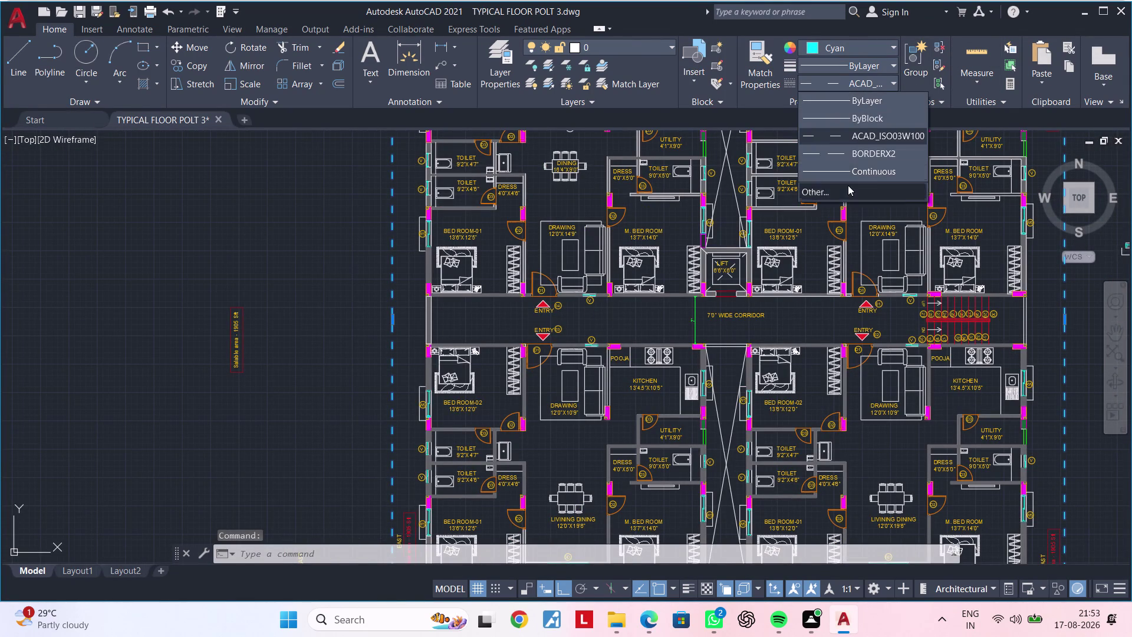
click(685, 186)
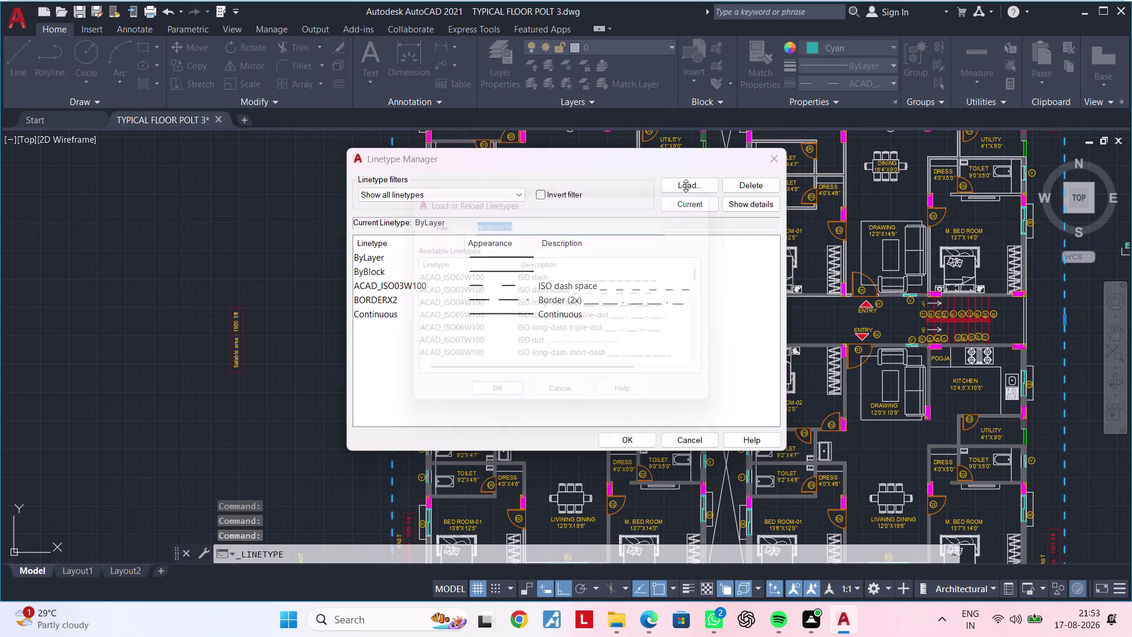
scroll(down, 3)
scroll(up, 3)
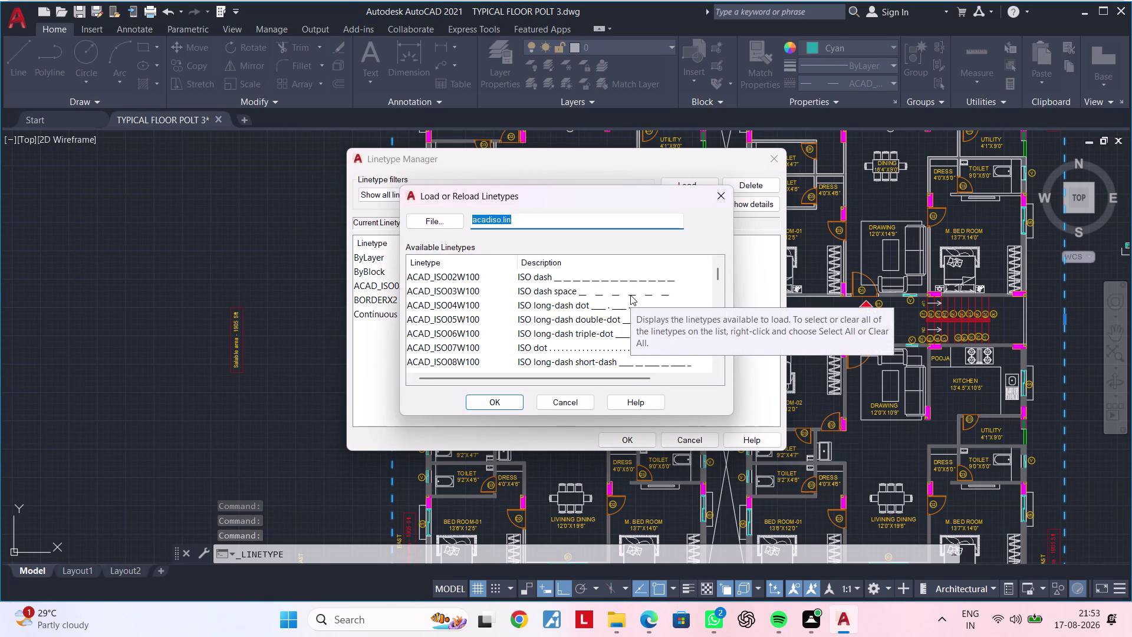
scroll(up, 3)
scroll(down, 3)
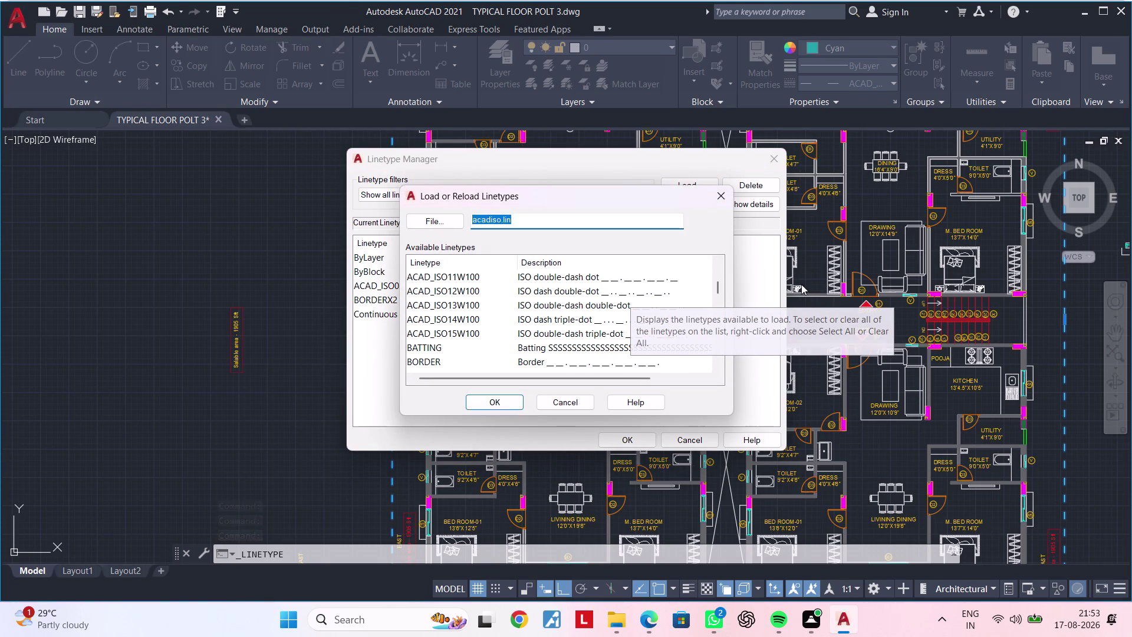
scroll(down, 3)
scroll(down, 3)
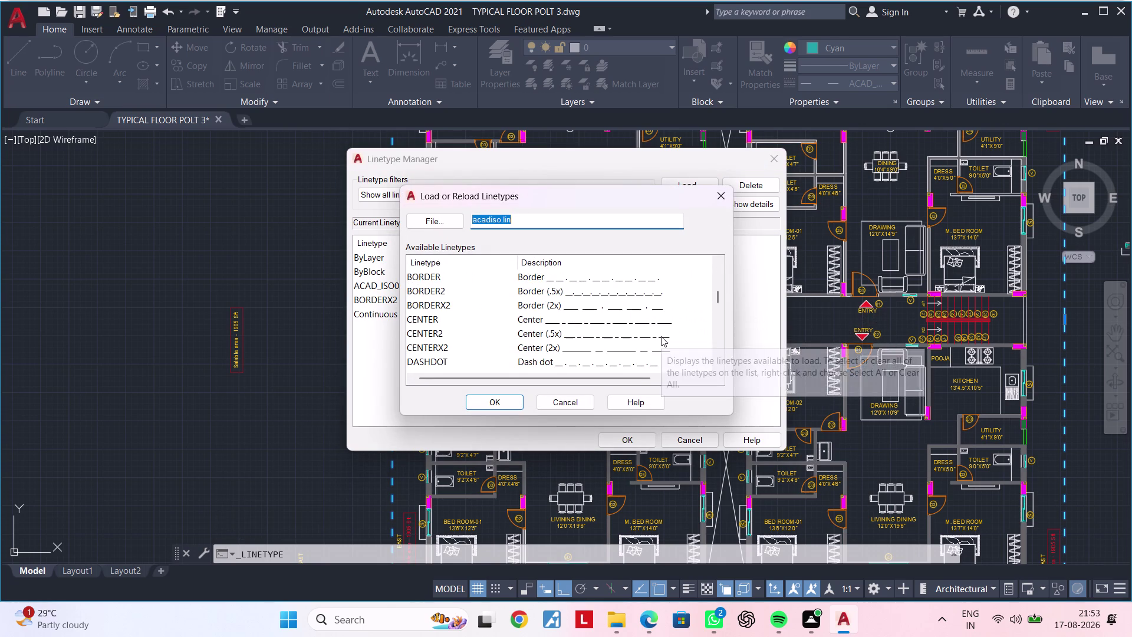
scroll(down, 3)
scroll(down, 3)
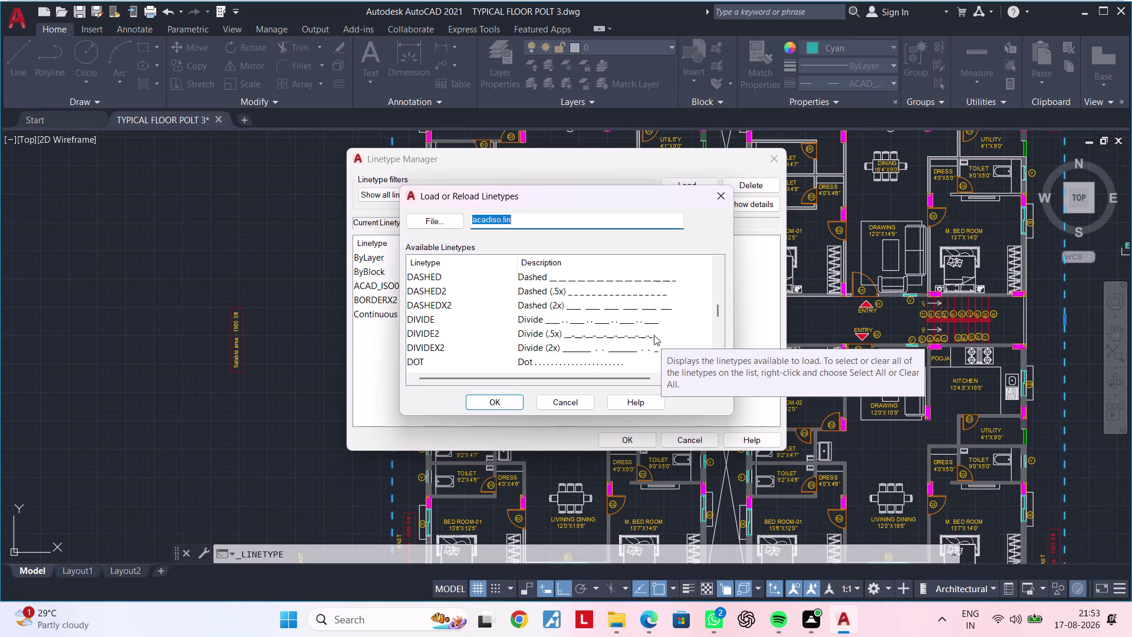
scroll(down, 3)
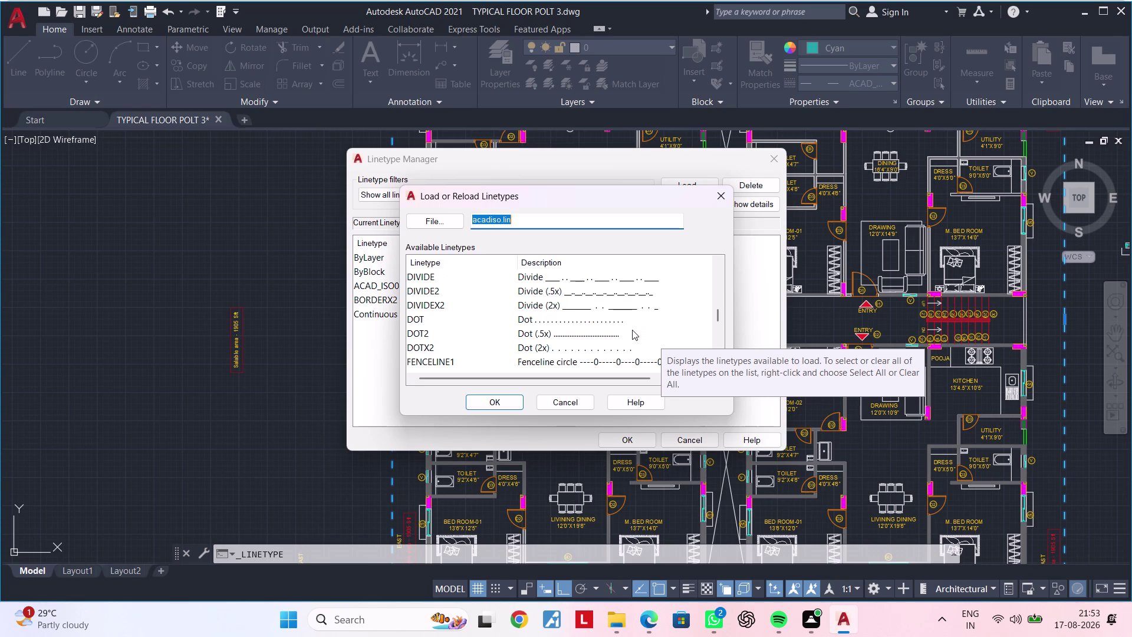
scroll(down, 3)
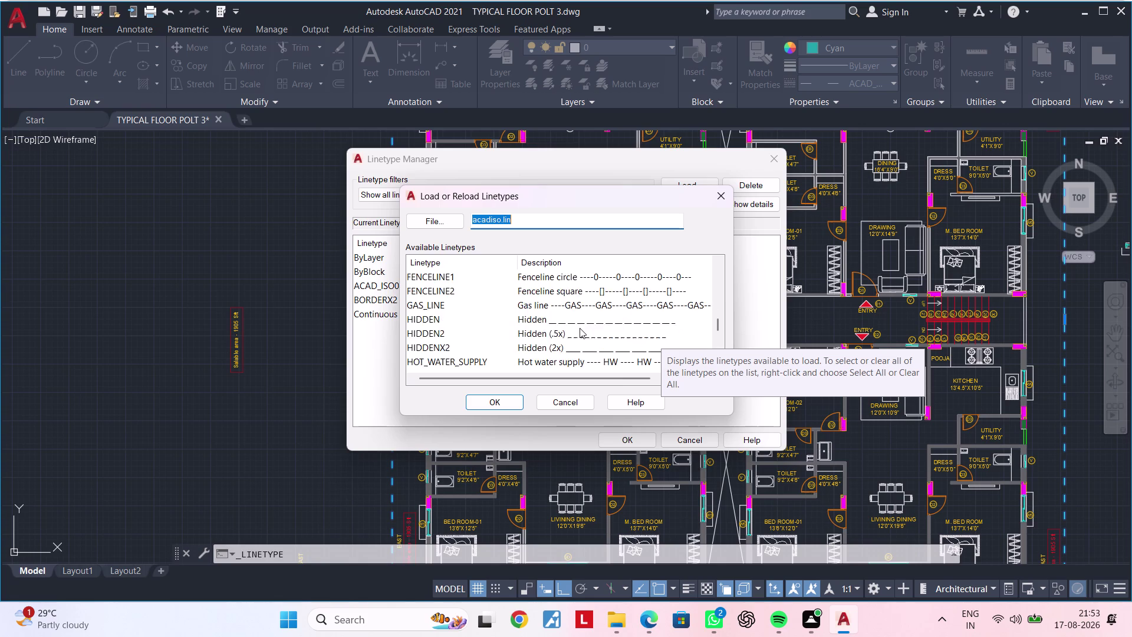
scroll(down, 3)
scroll(up, 3)
scroll(down, 3)
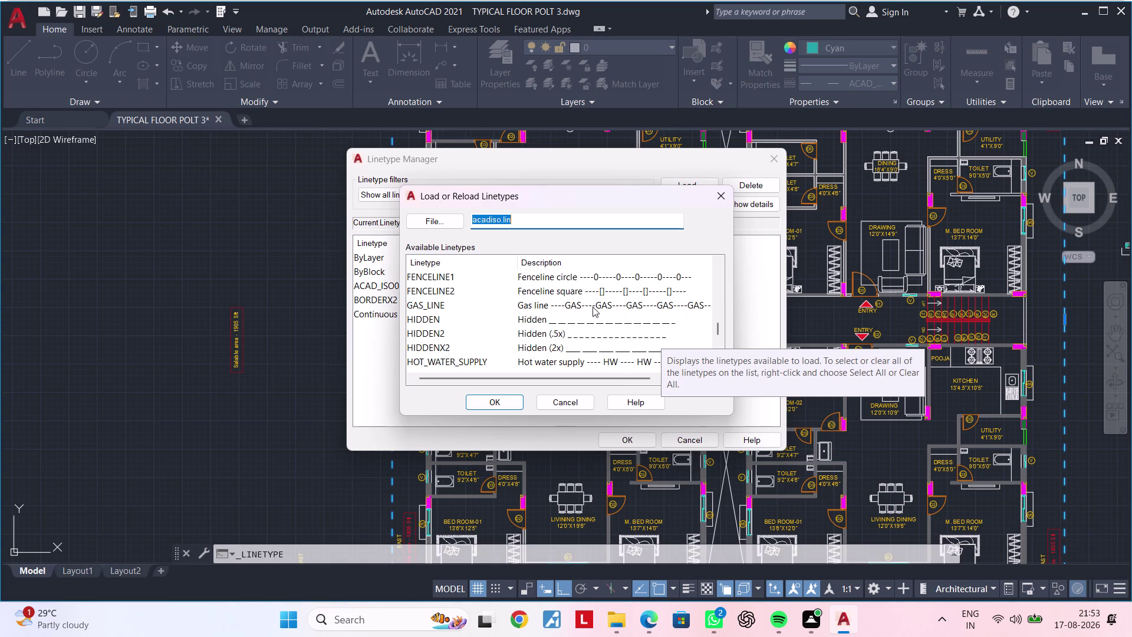
Load ACAD_ISO03W100, BORDERX2 and JIS_02_1.0 and confirm with OK.
click(592, 294)
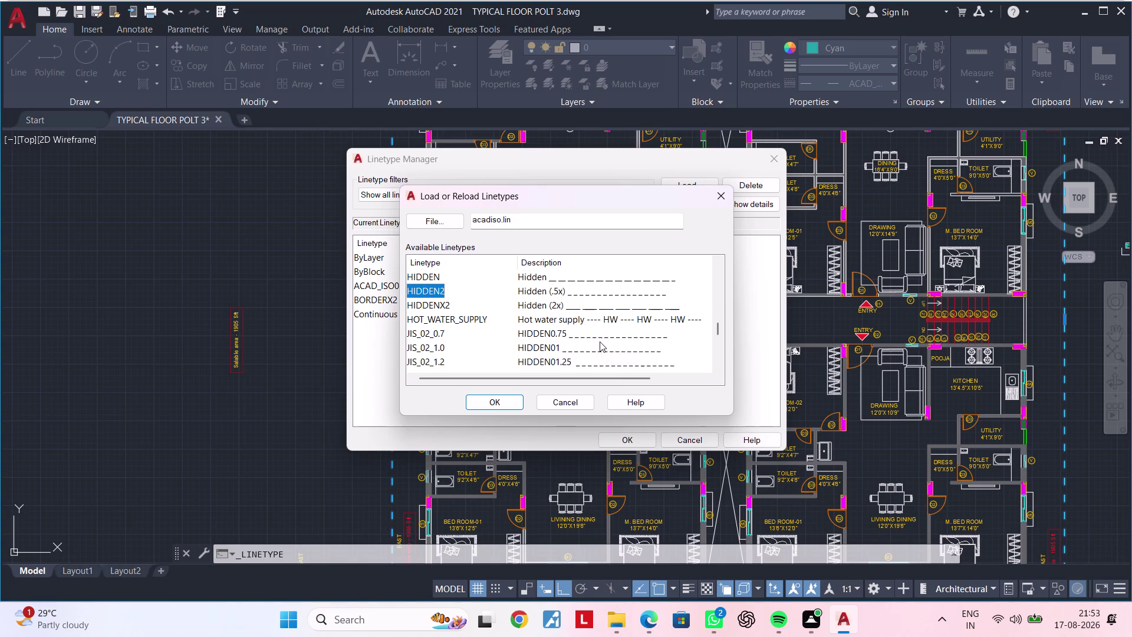
click(597, 348)
click(508, 405)
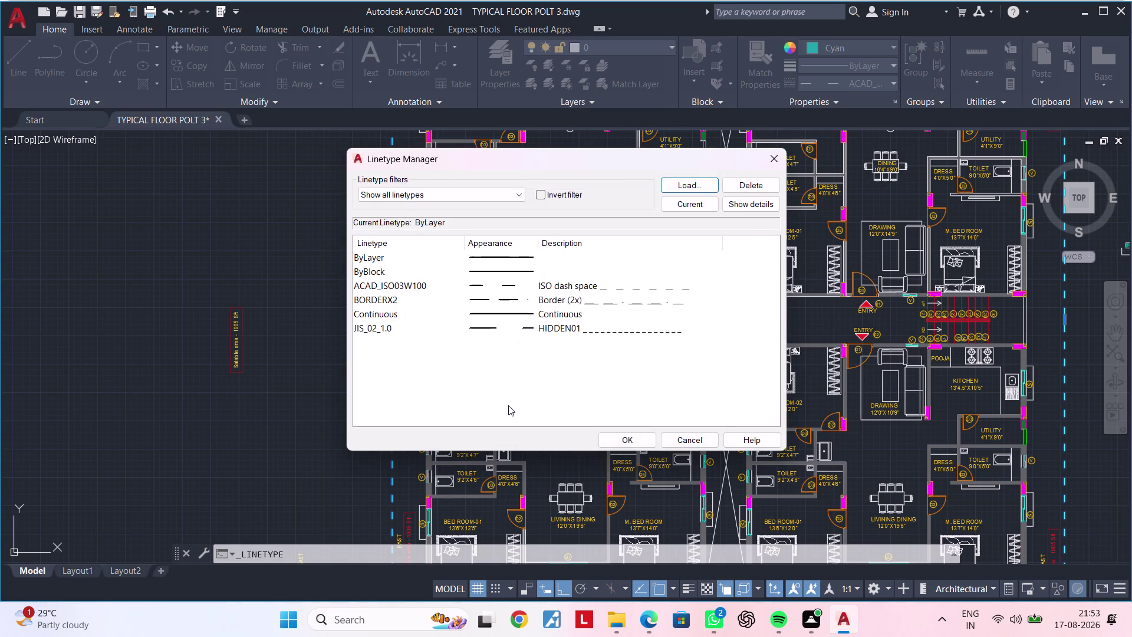
click(637, 439)
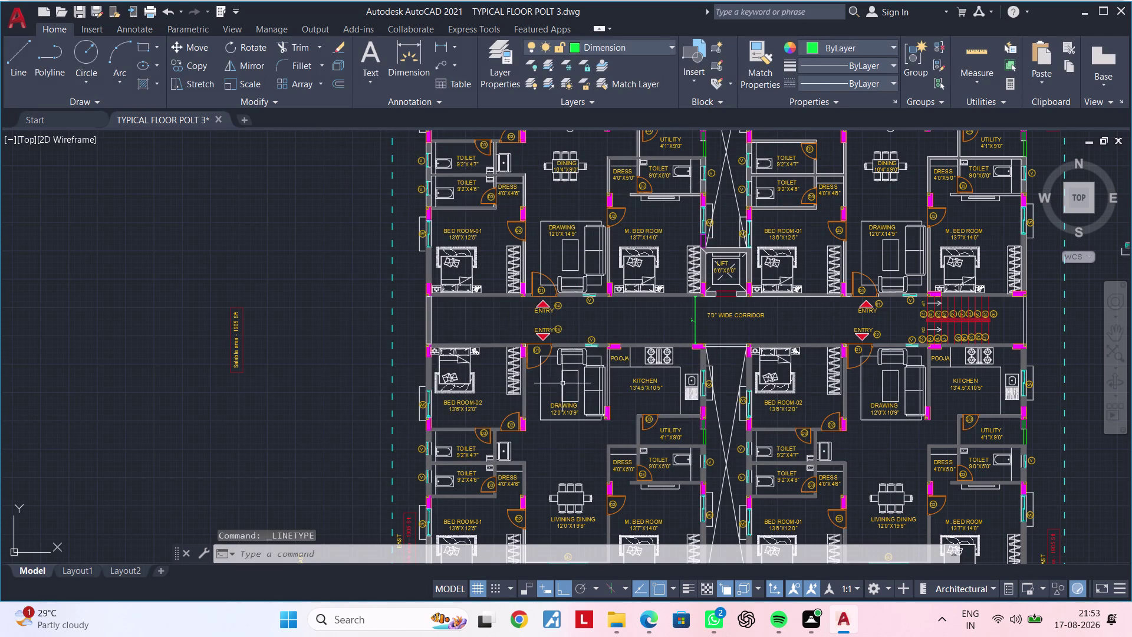
Give the cyan boundary line the ISO dash linetype.
click(393, 289)
click(823, 79)
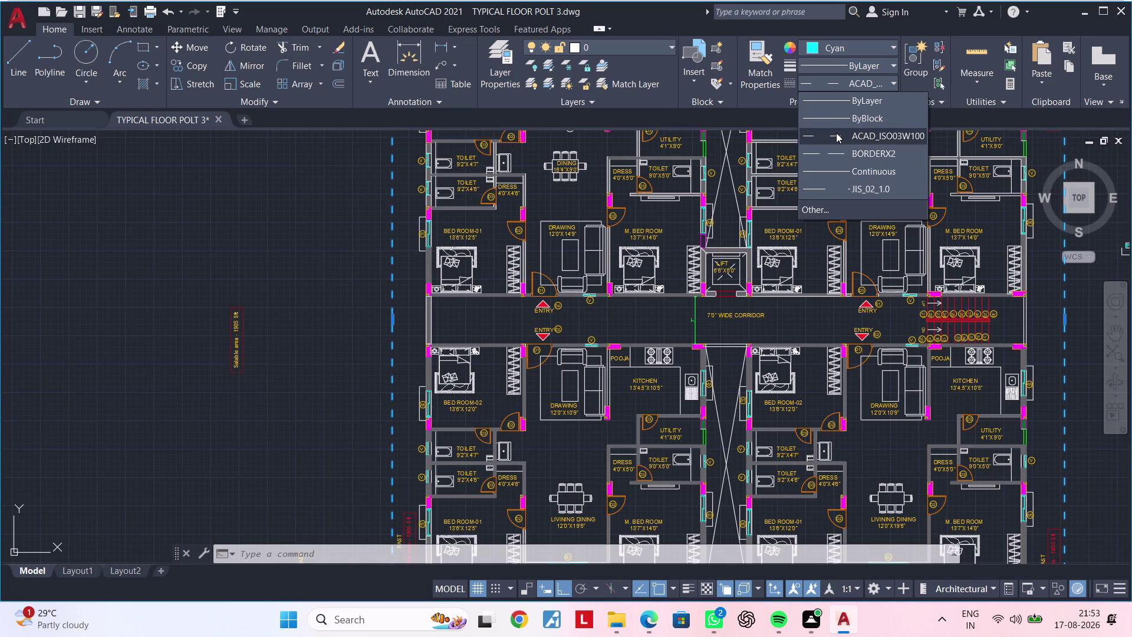
click(836, 132)
scroll(down, 3)
key(Escape)
key(Escape)
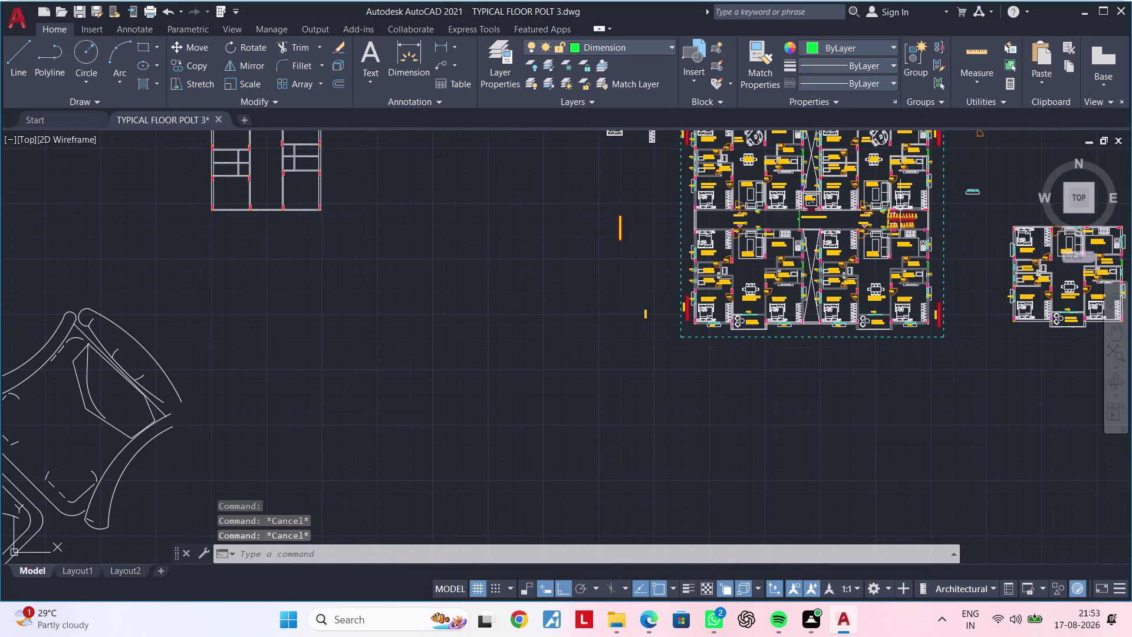
middle_drag(762, 392, 598, 415)
scroll(up, 3)
scroll(up, 3)
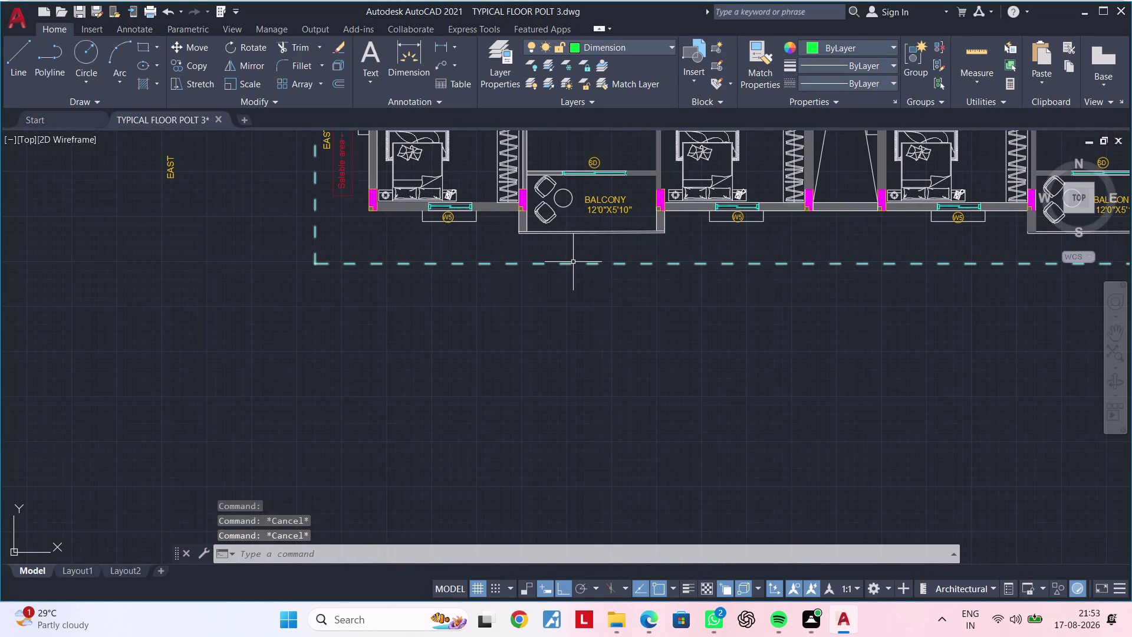
Apply JIS_02_1.0 to the boundary line below the balcony and review the plan.
click(573, 261)
click(836, 79)
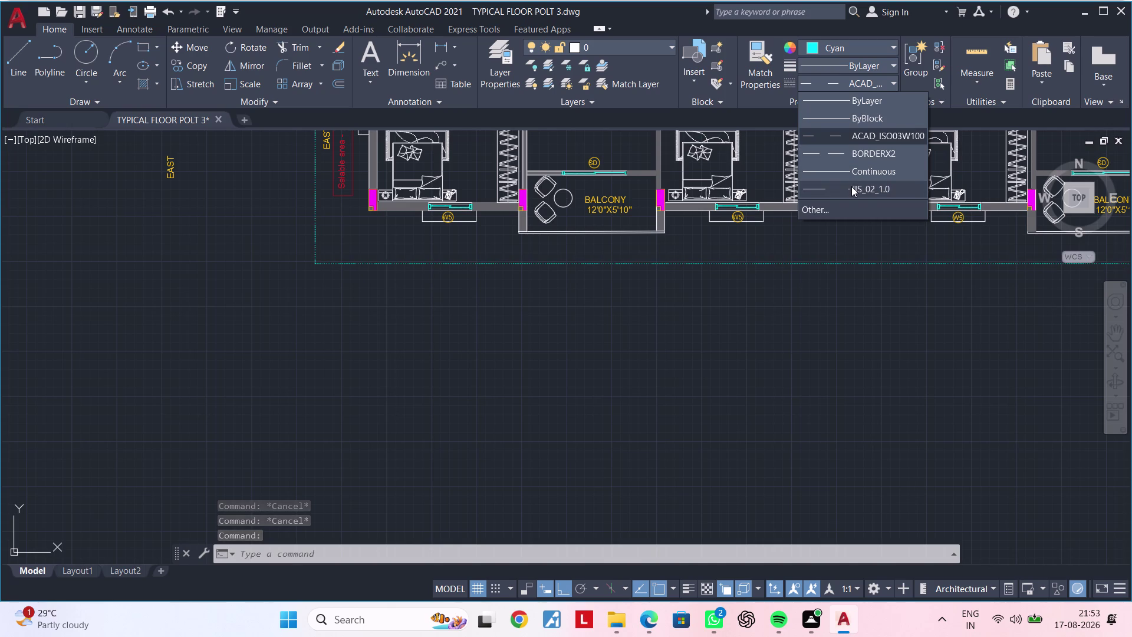
scroll(up, 3)
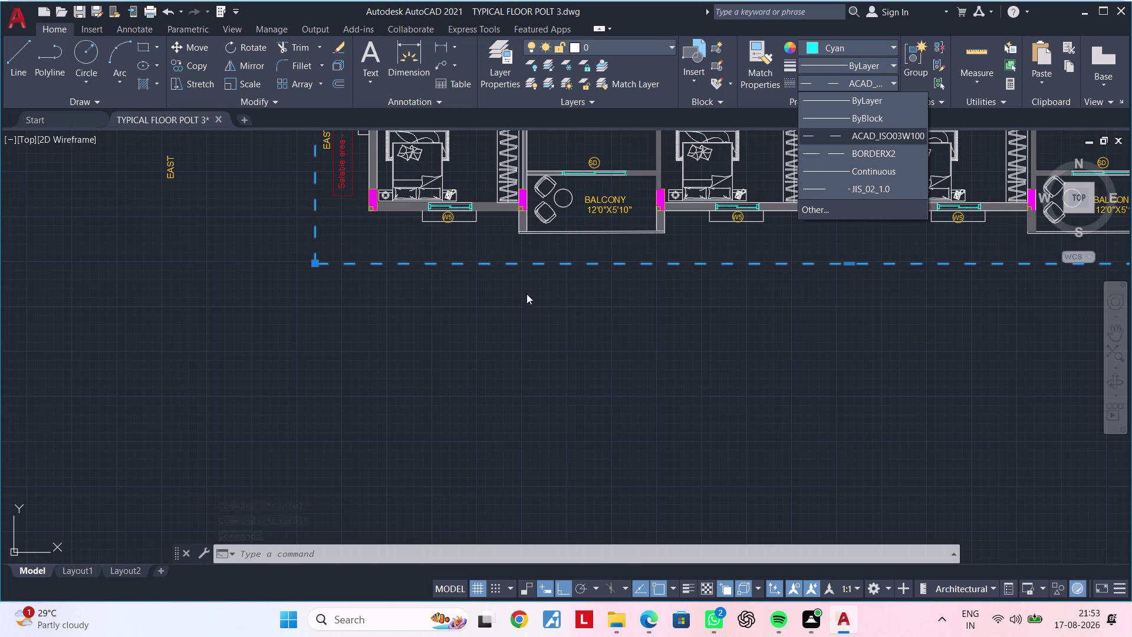
click(851, 191)
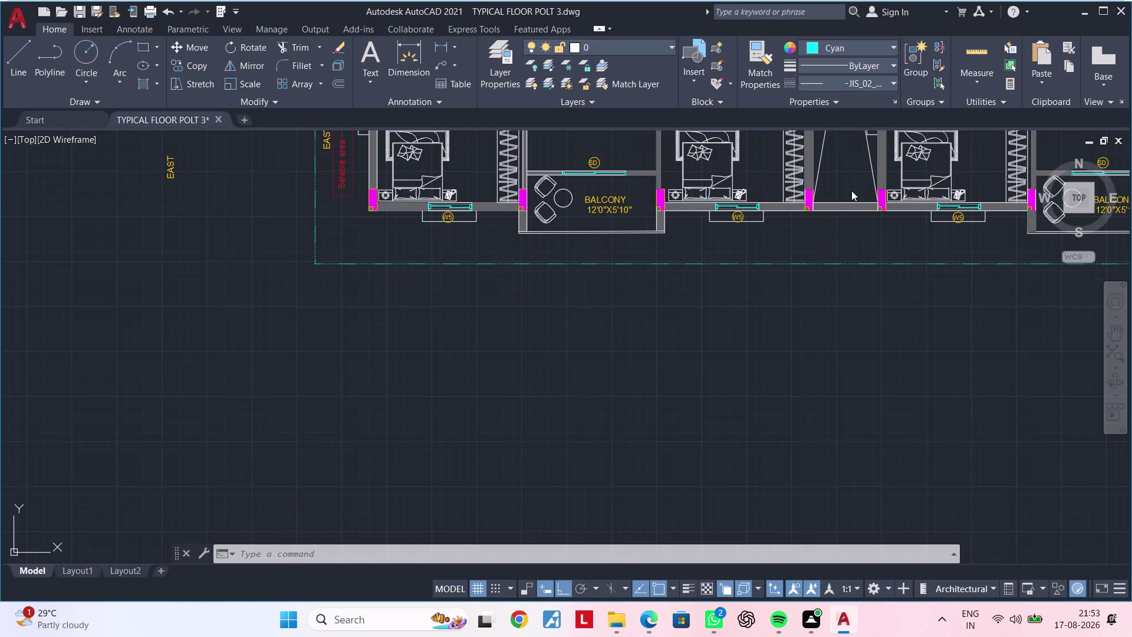
key(Escape)
scroll(up, 3)
middle_drag(589, 225, 560, 327)
scroll(down, 3)
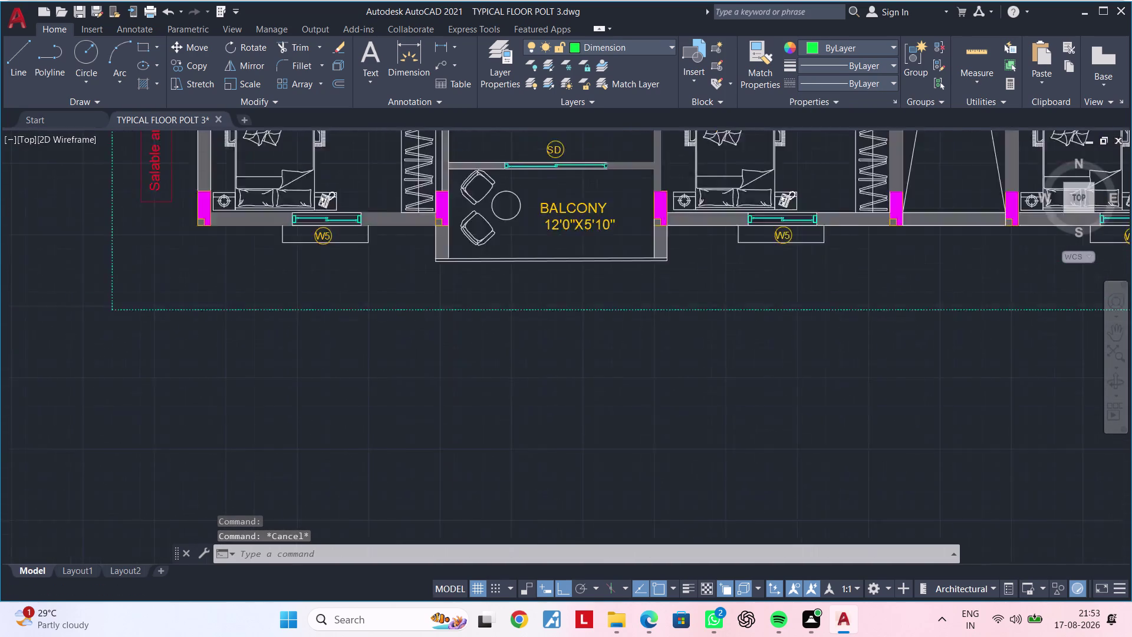
scroll(down, 3)
scroll(down, 3)
middle_drag(698, 316, 373, 439)
middle_drag(704, 277, 581, 329)
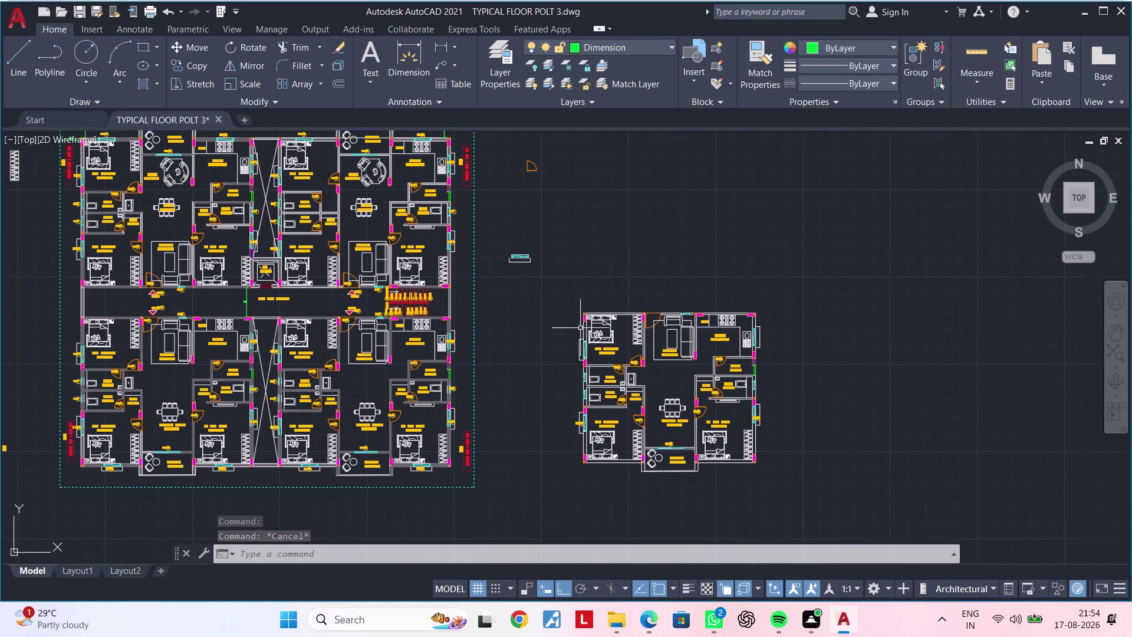
Window-select and delete the small stray block and the stray door symbol.
middle_drag(551, 284, 617, 286)
scroll(up, 3)
click(563, 248)
click(680, 311)
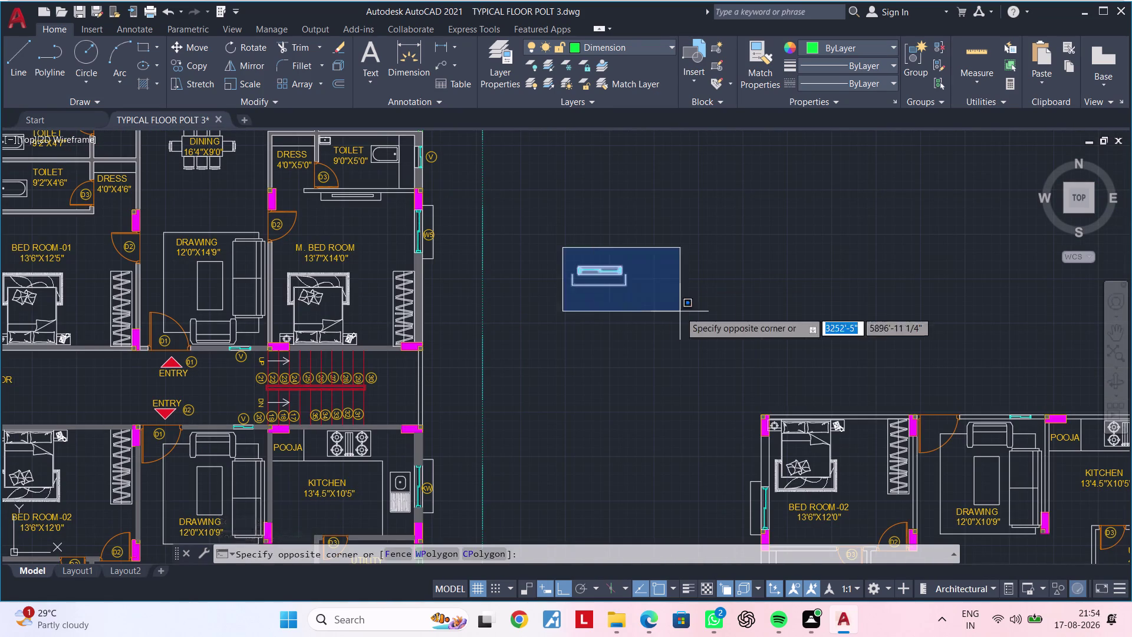
key(Delete)
scroll(down, 3)
middle_drag(705, 284, 590, 386)
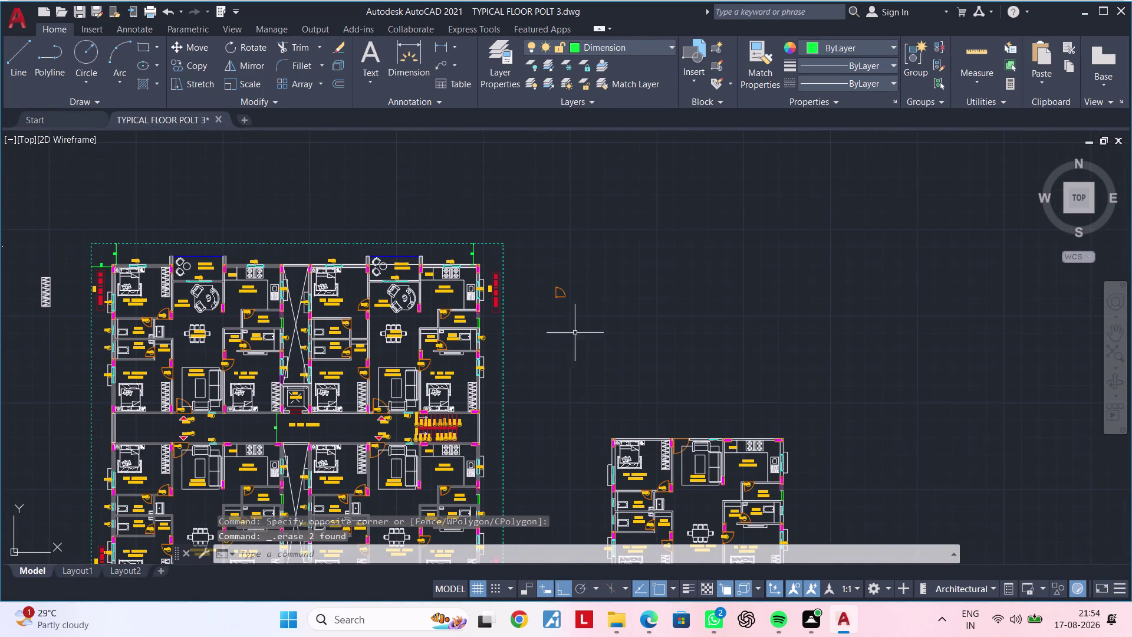
click(546, 273)
click(600, 316)
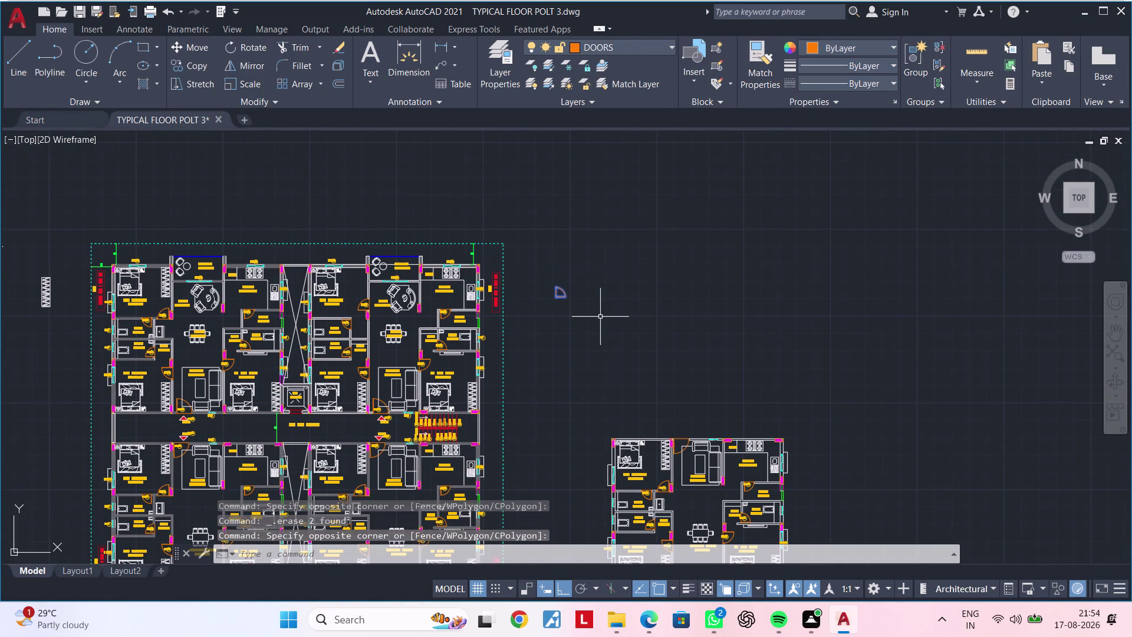
key(Delete)
Window-select and delete the small plan copy.
middle_drag(640, 321, 617, 225)
click(566, 281)
drag(566, 281, 575, 305)
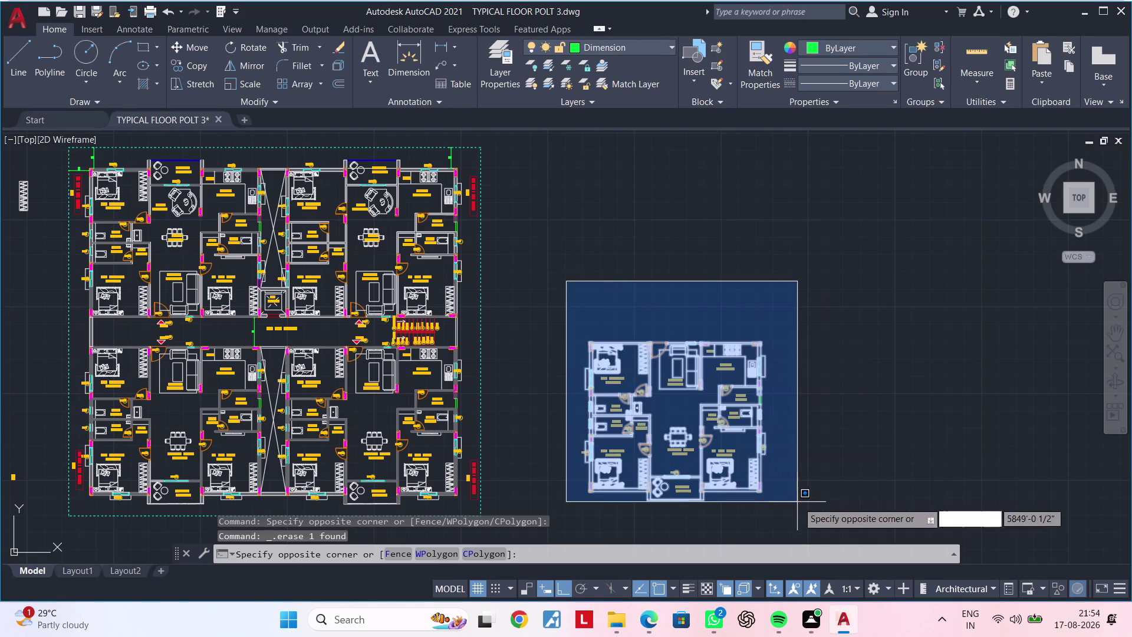
click(805, 503)
key(Delete)
Find the small blocks left of the plan and delete them.
middle_drag(724, 433, 951, 174)
scroll(down, 3)
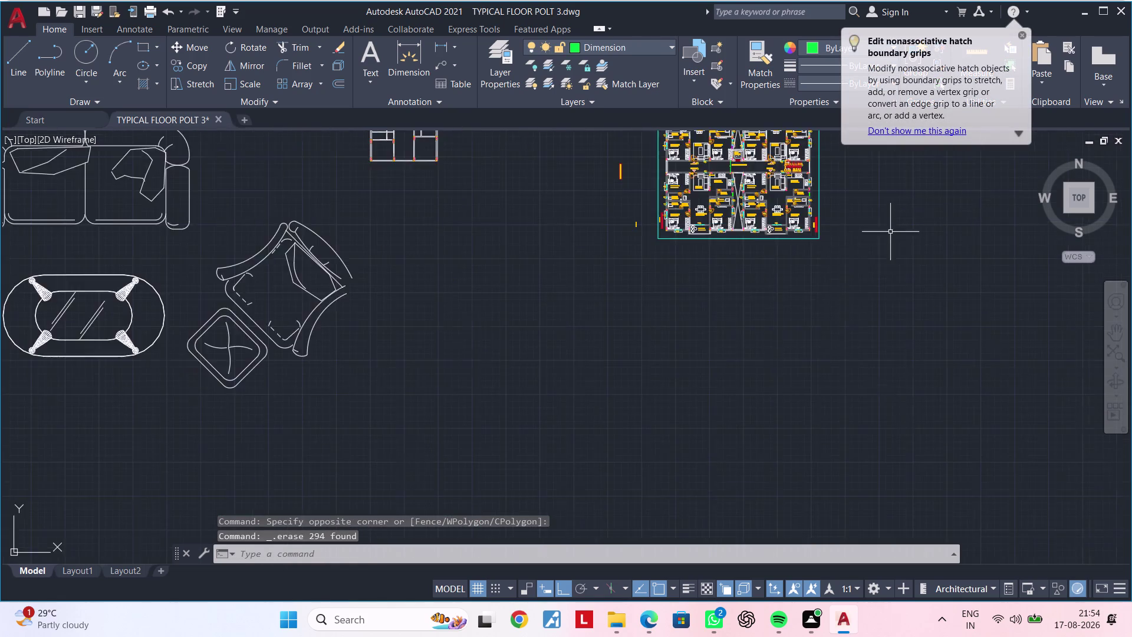
middle_drag(861, 287, 814, 403)
scroll(up, 3)
scroll(down, 3)
middle_drag(607, 320, 600, 433)
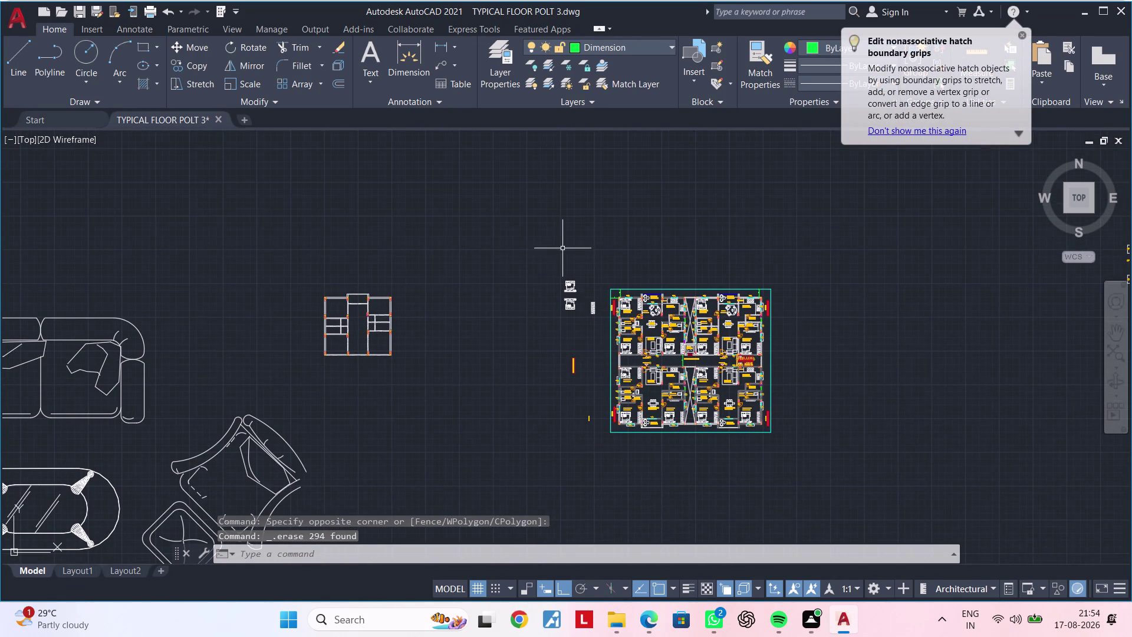
drag(553, 243, 554, 248)
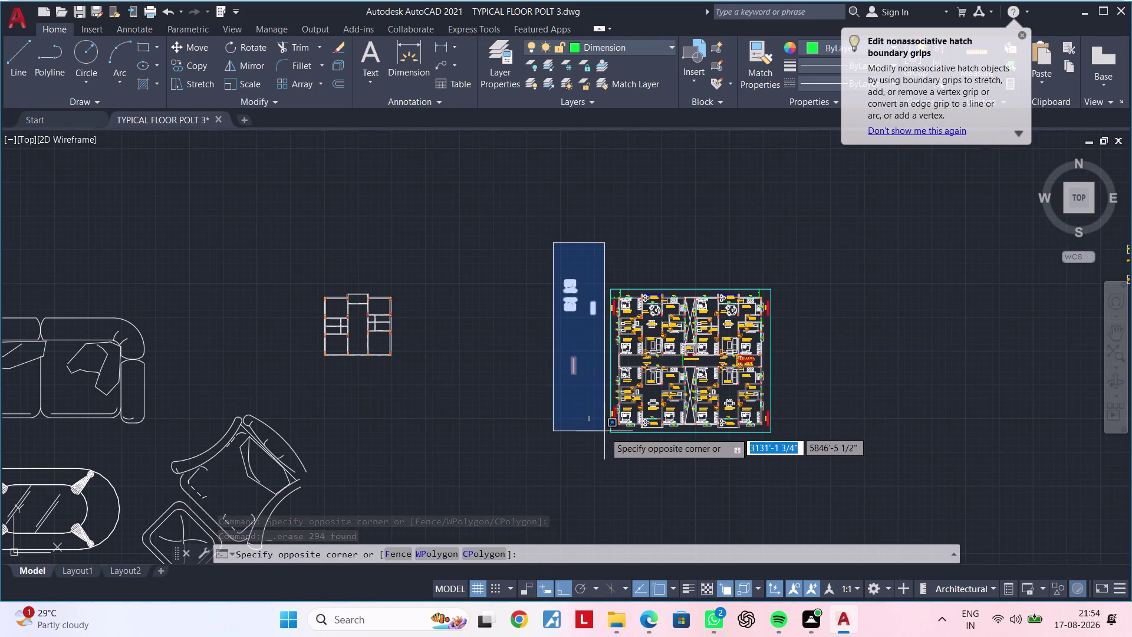
click(604, 432)
scroll(up, 3)
scroll(down, 3)
middle_drag(602, 335, 554, 339)
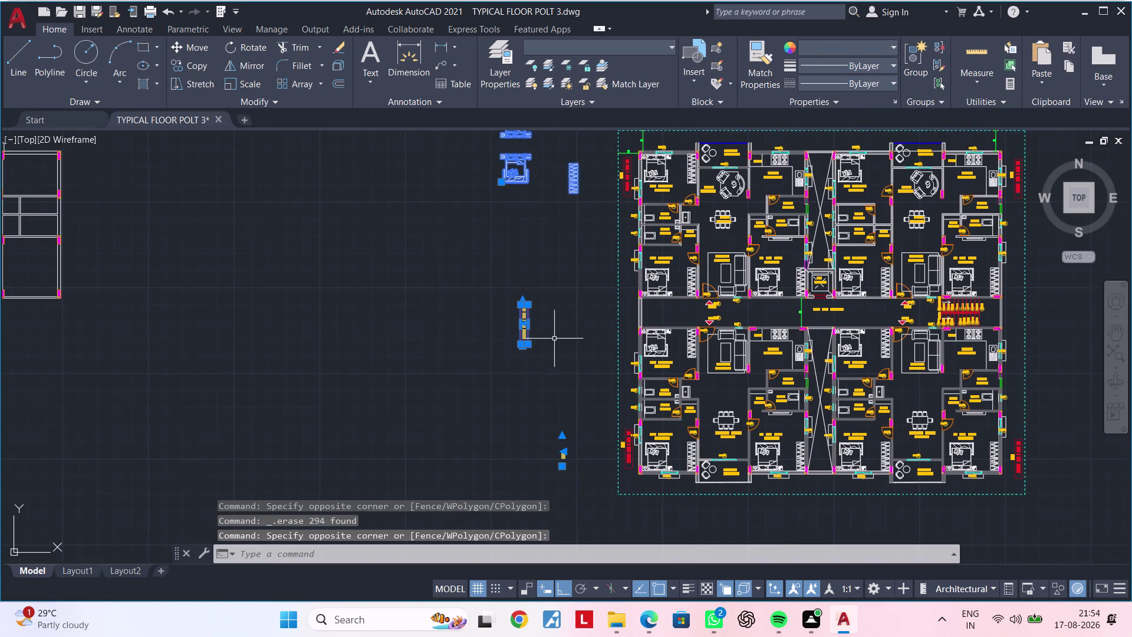
key(Delete)
Window-select and delete the loose furniture drawings.
scroll(down, 3)
middle_drag(539, 312, 581, 306)
scroll(down, 3)
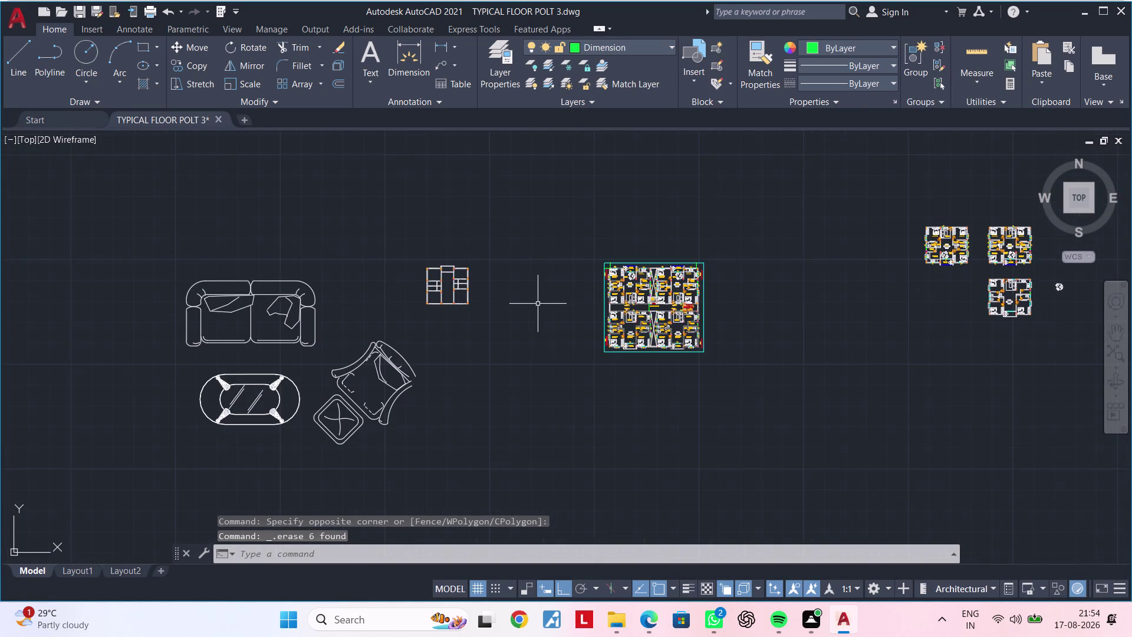
scroll(down, 3)
click(289, 257)
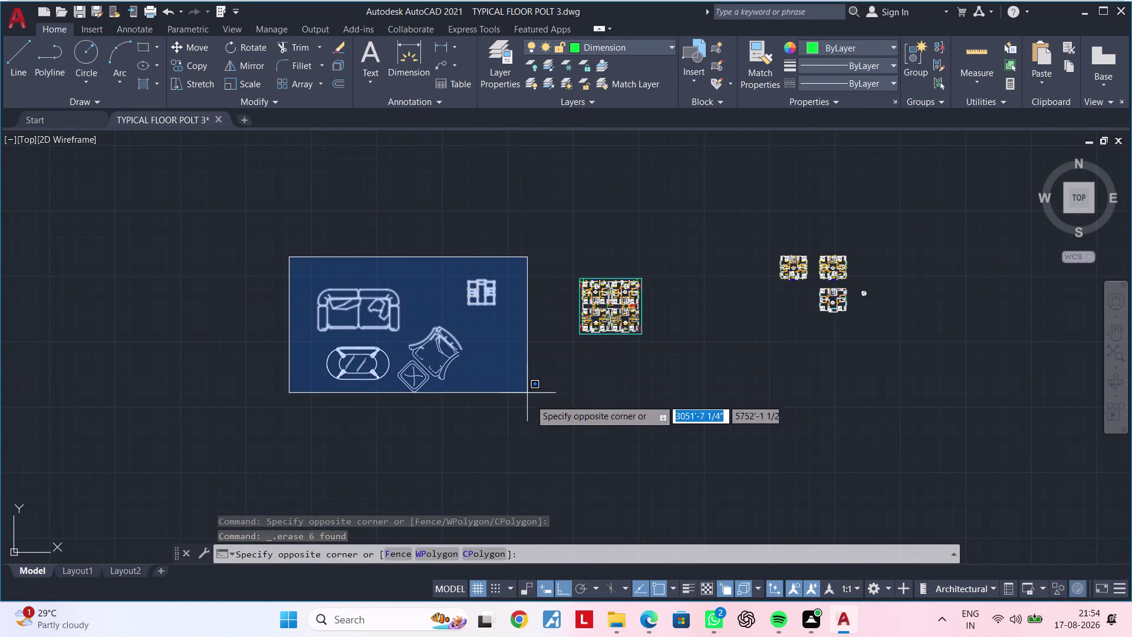
click(528, 413)
key(Delete)
Delete the three small plan copies, leaving the main floor plan in view.
middle_drag(708, 288, 543, 310)
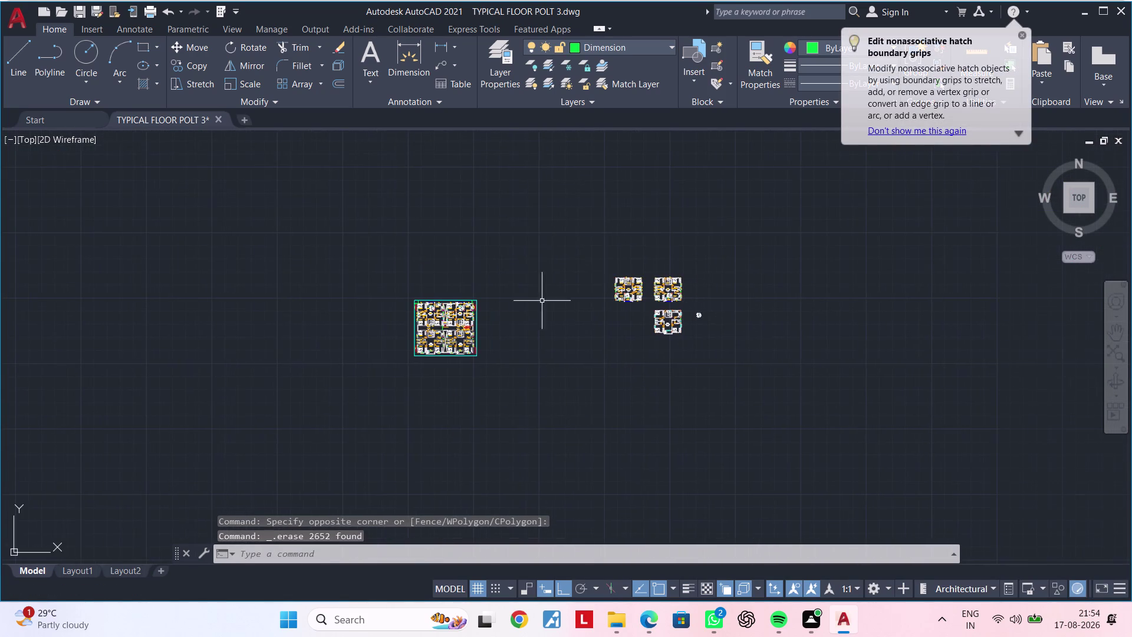
drag(554, 244, 572, 250)
click(780, 379)
key(Delete)
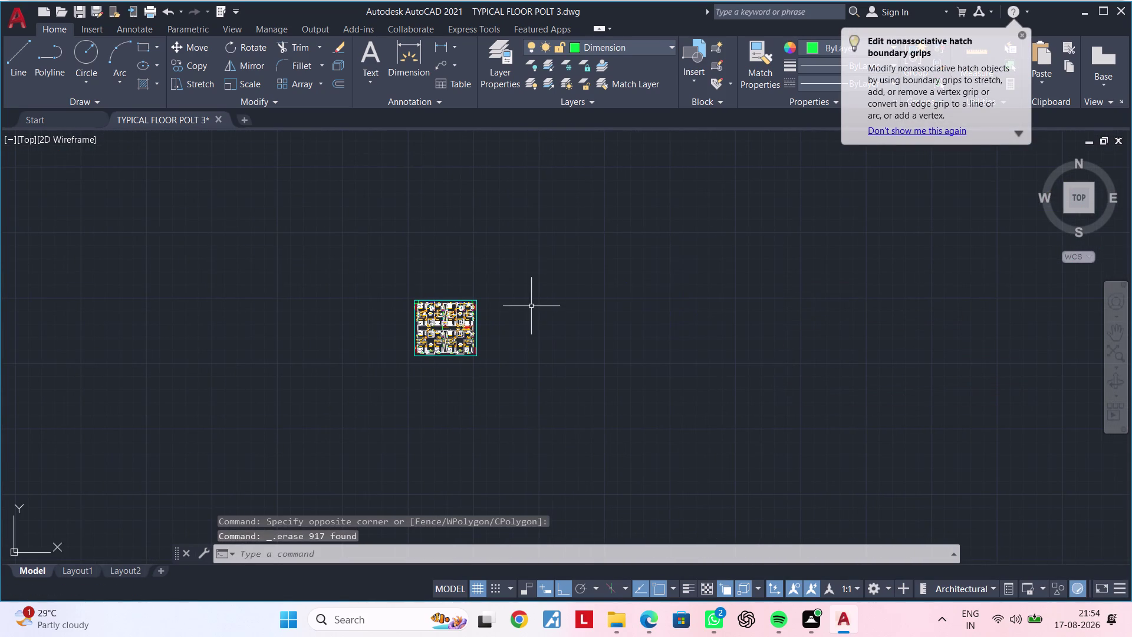
scroll(up, 3)
scroll(up, 3)
middle_drag(382, 312, 396, 313)
middle_drag(400, 308, 769, 298)
scroll(up, 3)
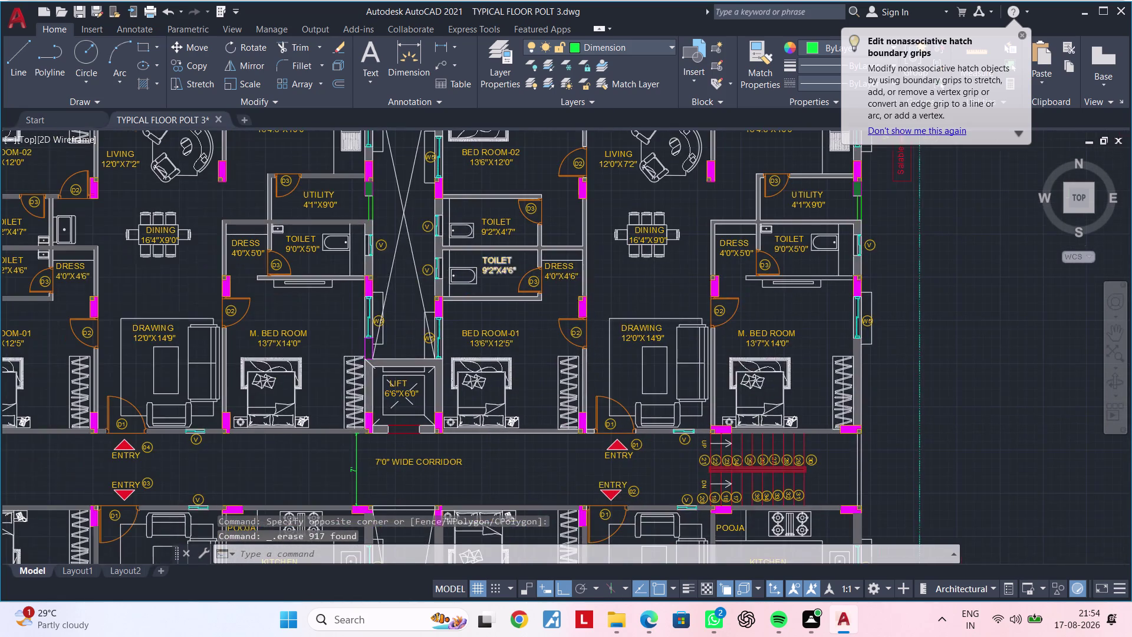
Pan to the W2 window near the kitchen and delete an object beside it.
scroll(up, 3)
scroll(down, 3)
middle_drag(516, 278, 520, 333)
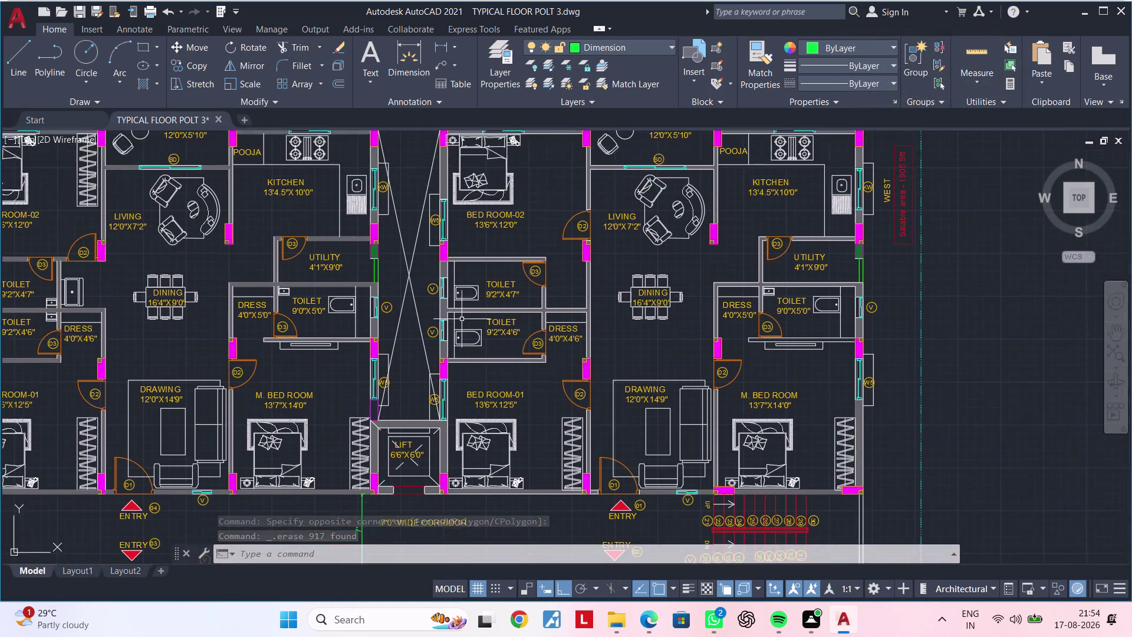
scroll(up, 3)
middle_drag(543, 269, 350, 437)
scroll(up, 3)
scroll(down, 3)
scroll(down, 3)
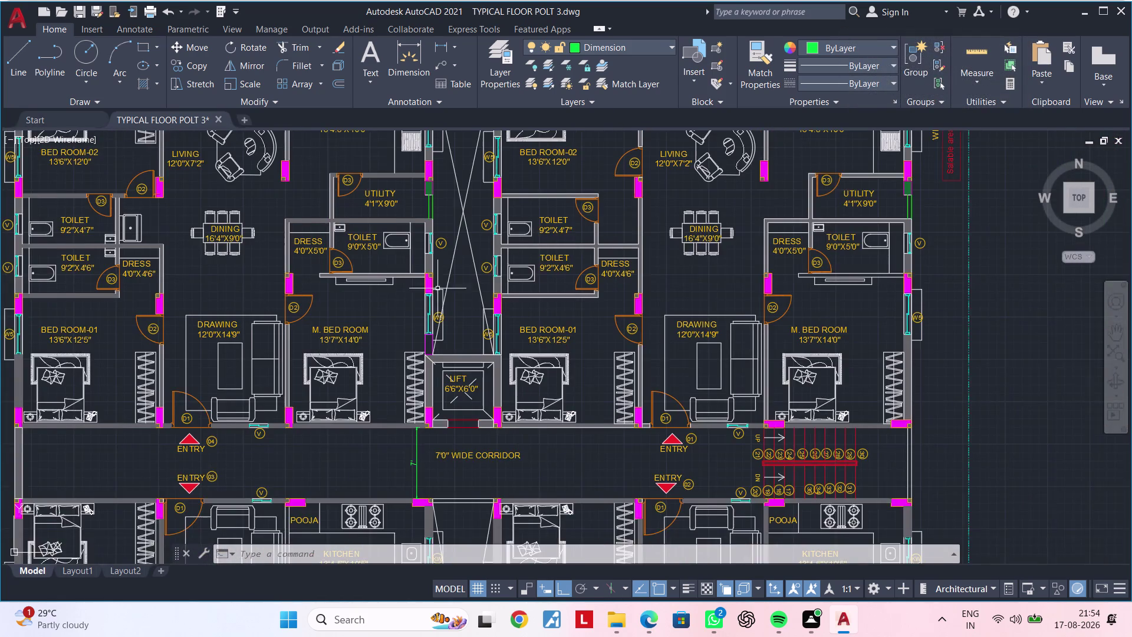
middle_drag(376, 328, 139, 406)
scroll(up, 3)
middle_drag(270, 300, 694, 263)
scroll(down, 3)
middle_drag(652, 280, 621, 322)
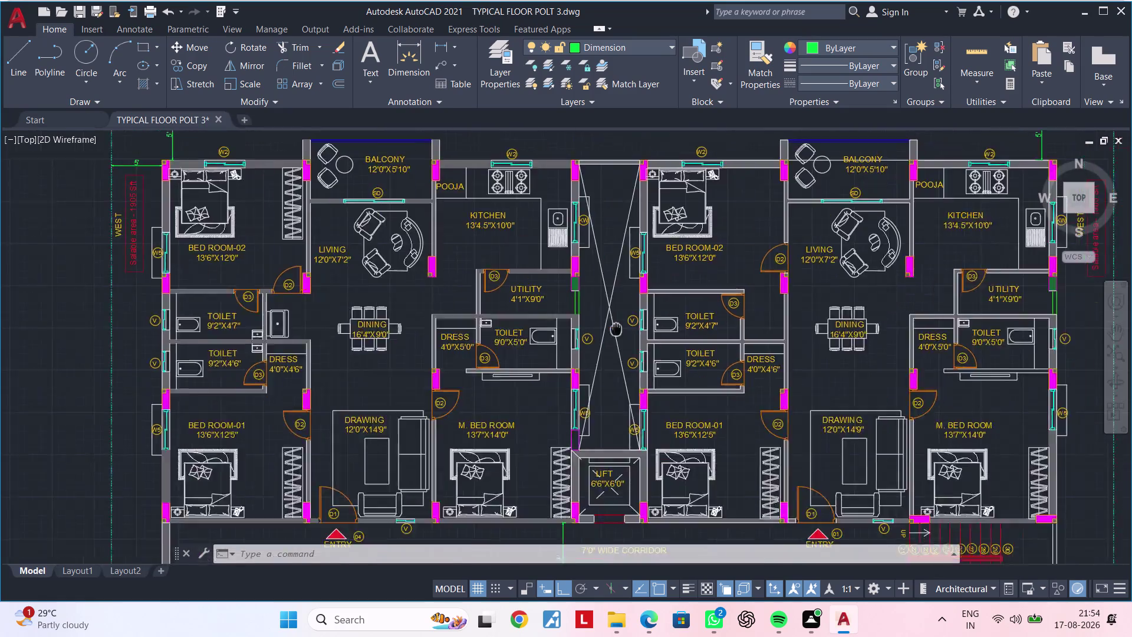
middle_drag(621, 323, 553, 418)
scroll(up, 3)
scroll(up, 3)
middle_drag(516, 323, 497, 486)
scroll(down, 3)
middle_drag(484, 372, 477, 428)
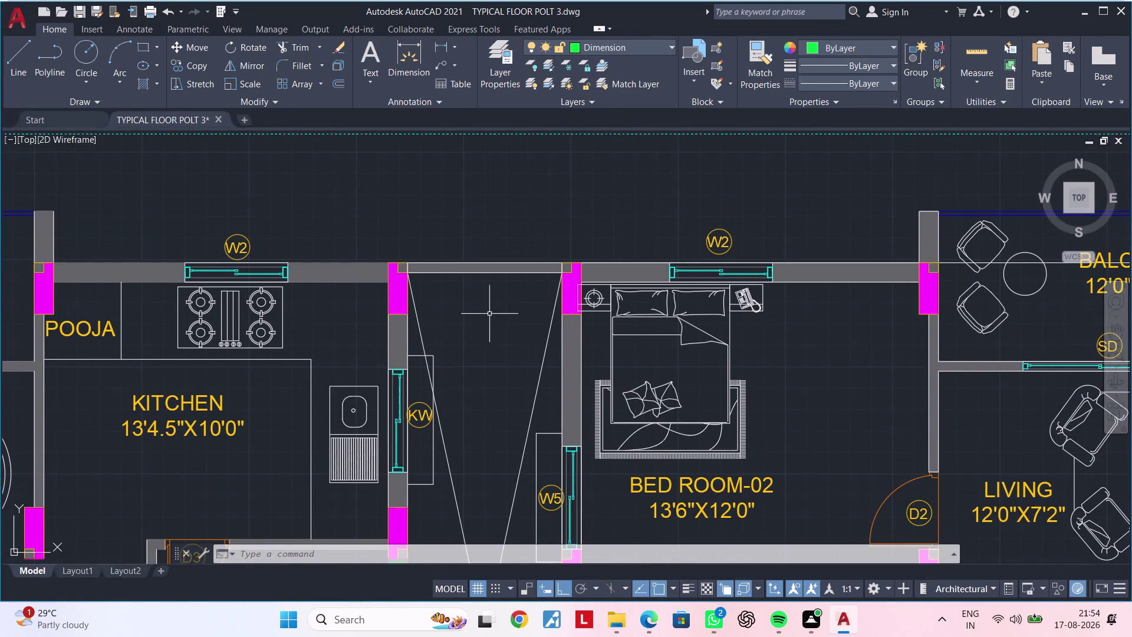
click(490, 308)
key(Escape)
scroll(up, 3)
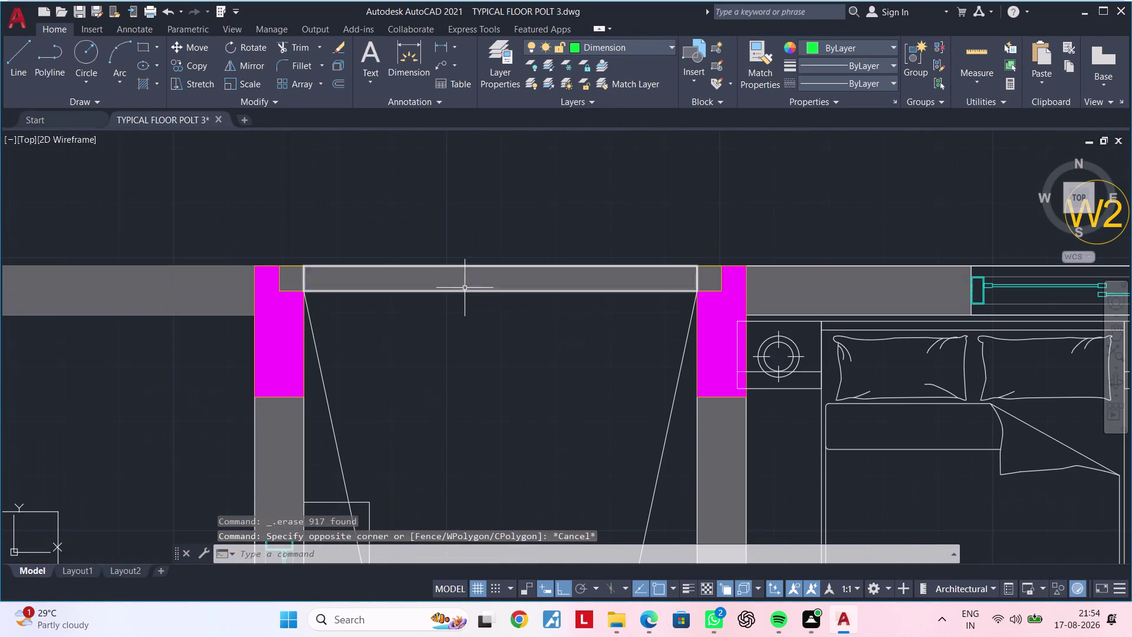
click(467, 283)
key(Delete)
drag(490, 318, 489, 311)
Select the W2 window pane rectangle and change its colour.
click(463, 222)
click(675, 48)
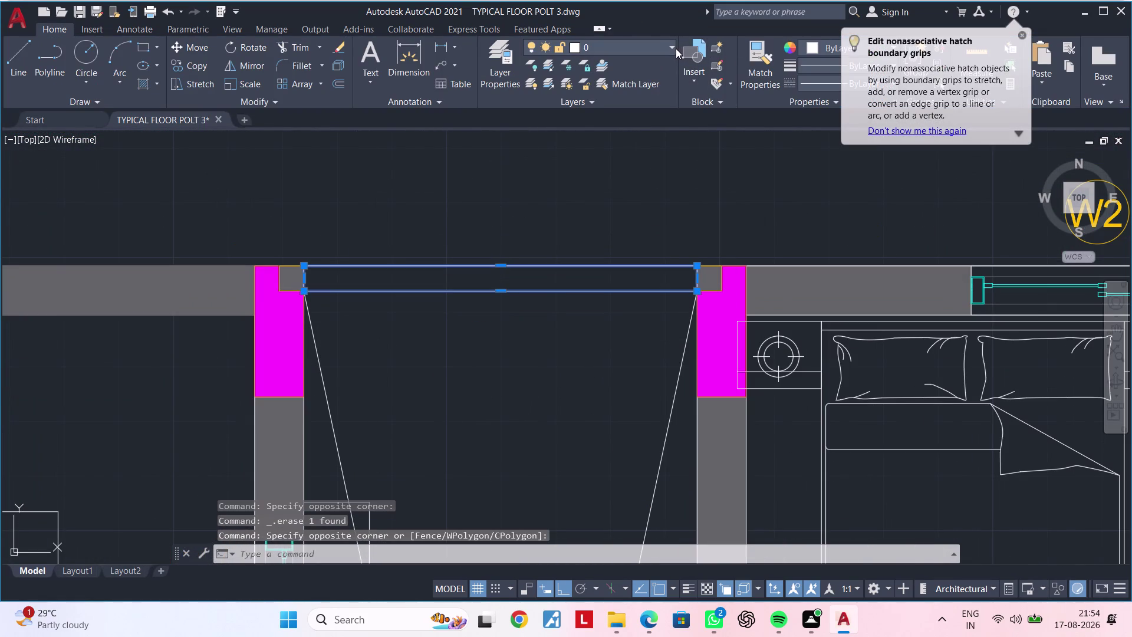
click(706, 139)
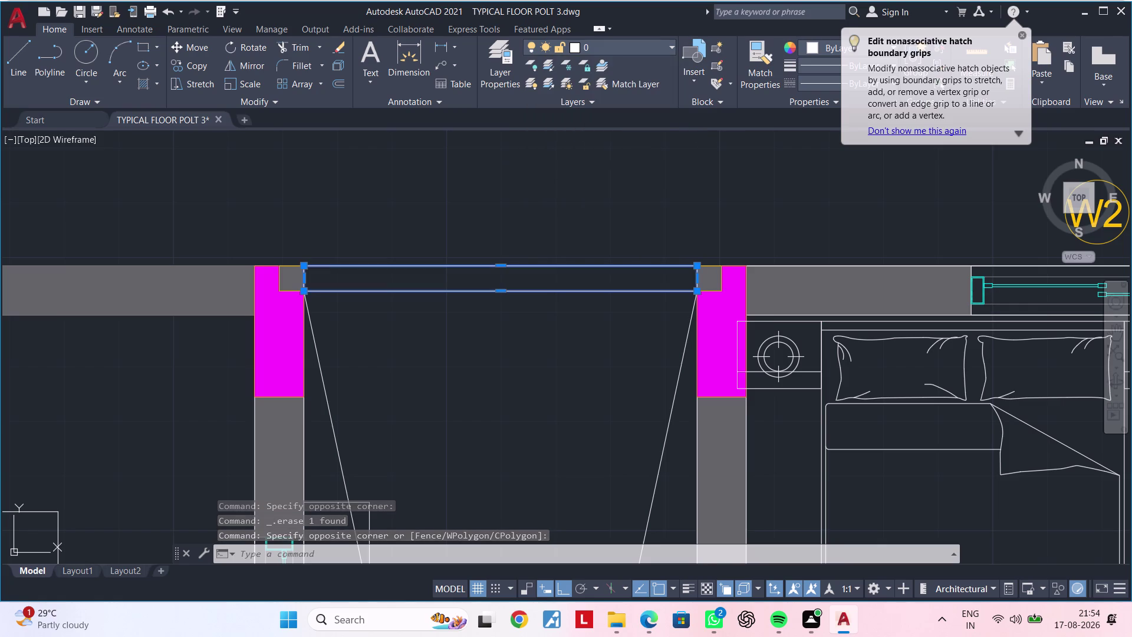
click(814, 45)
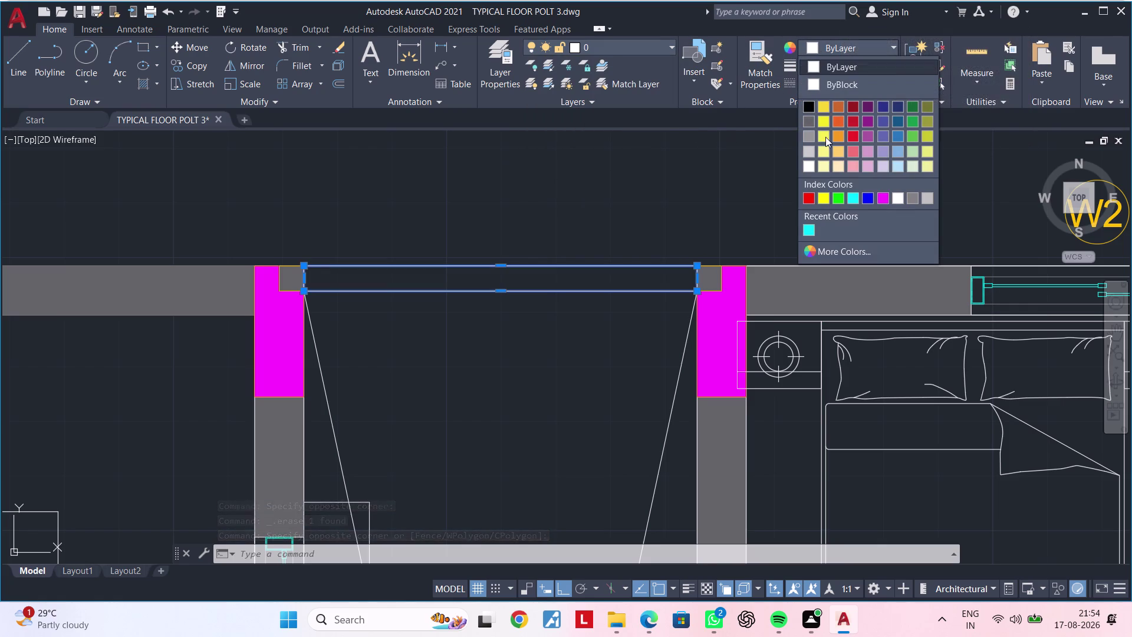
click(854, 142)
key(Escape)
Make the line across the corridor wall opening dark red (153,27,30).
scroll(down, 3)
middle_drag(812, 191, 673, 113)
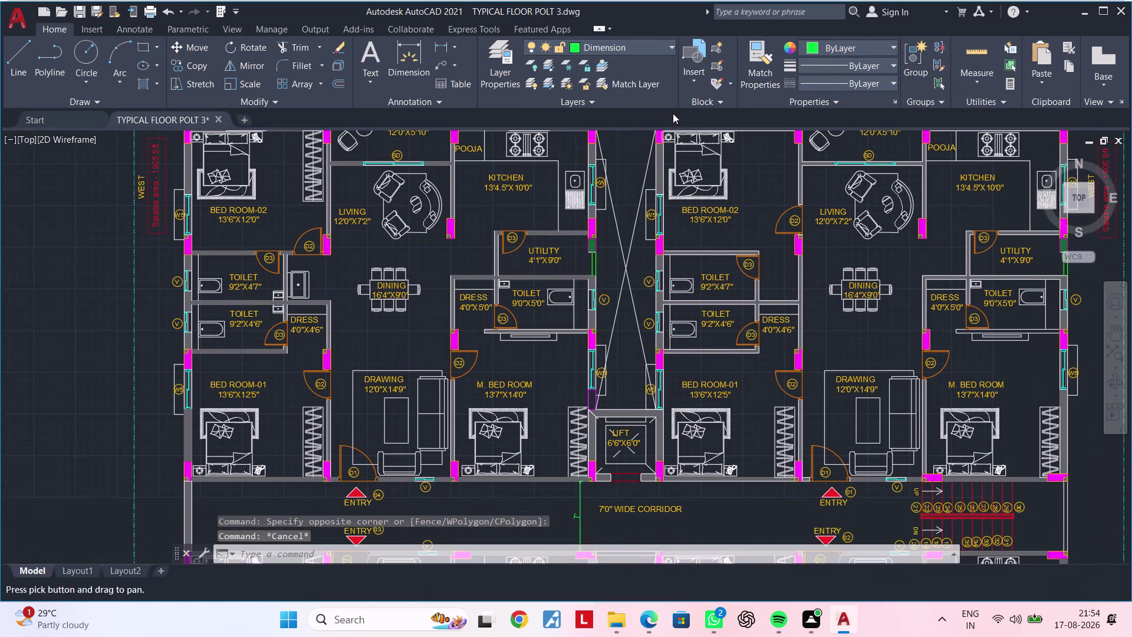
middle_drag(713, 274, 742, 73)
scroll(up, 3)
drag(666, 374, 641, 335)
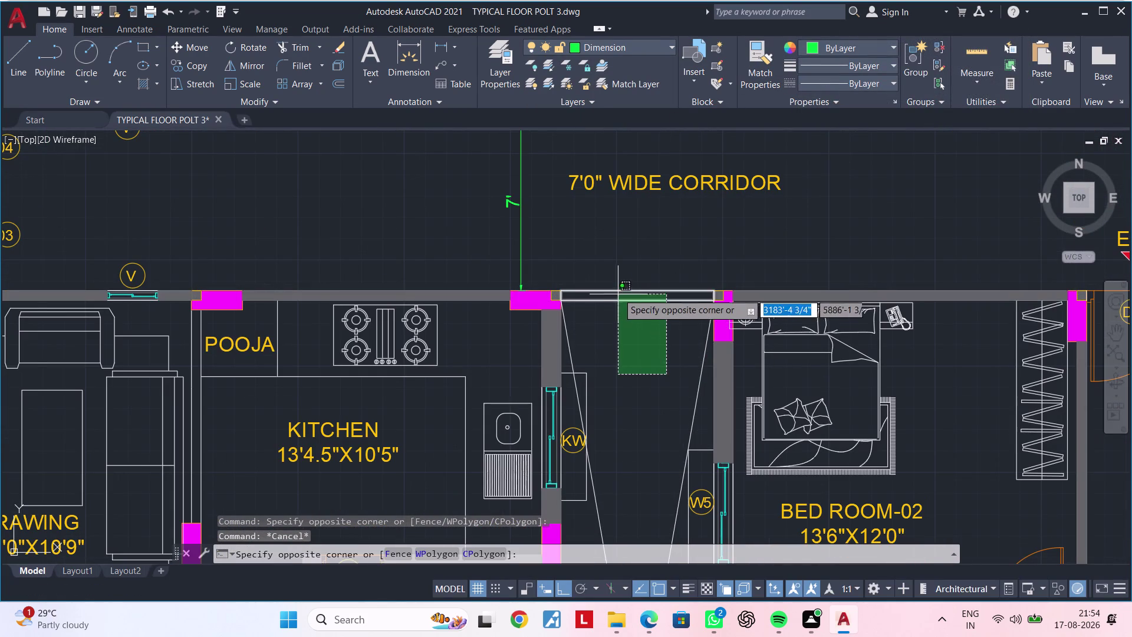
click(610, 271)
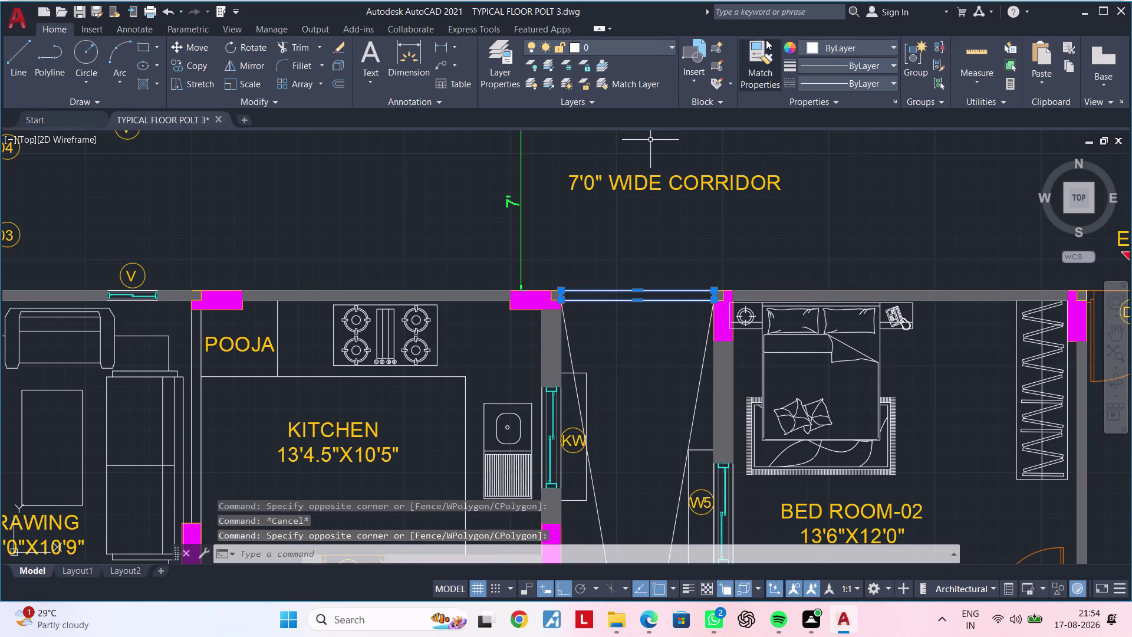
click(827, 47)
click(855, 107)
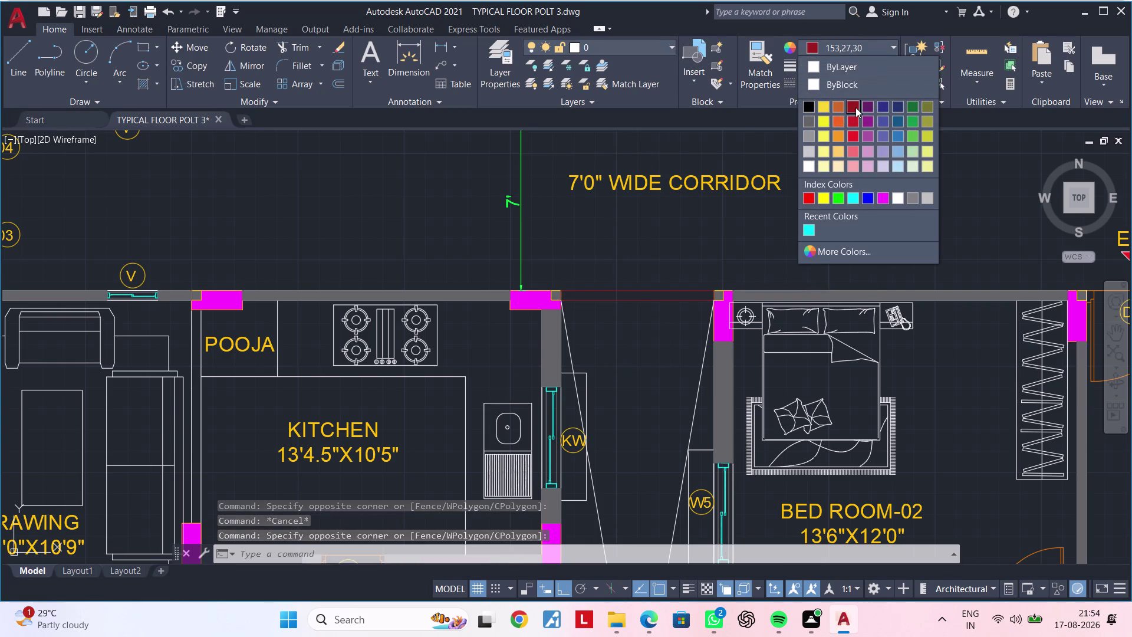
scroll(down, 3)
Delete the grey fill in the lower wall opening between the bedrooms.
middle_drag(660, 362, 641, 208)
middle_drag(611, 467, 623, 356)
scroll(up, 3)
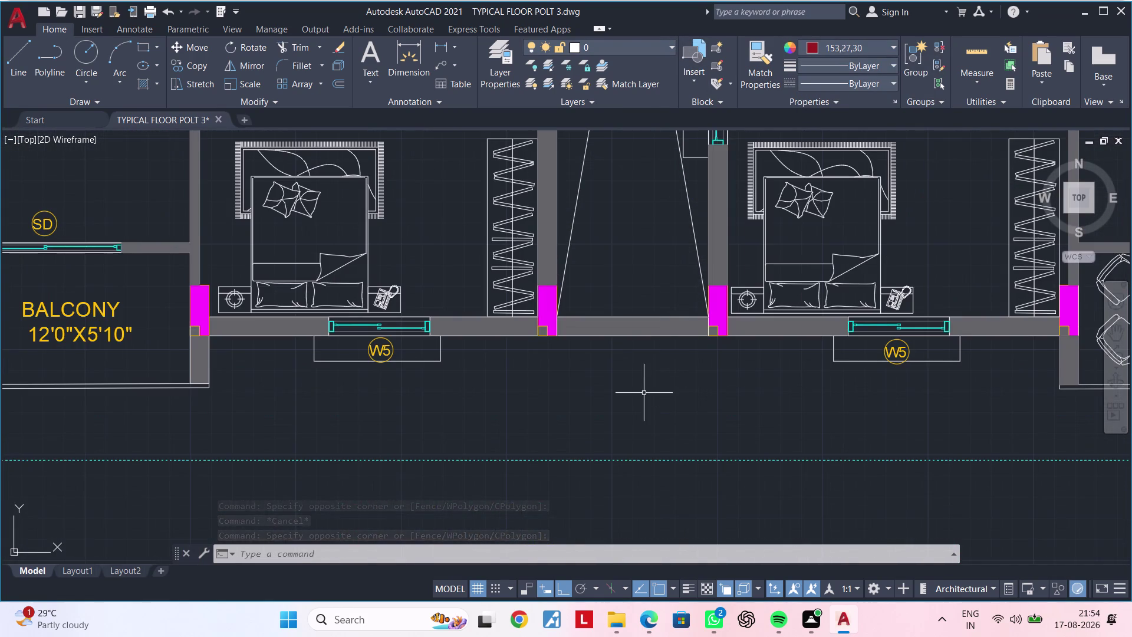
key(Escape)
key(Escape)
key(Escape)
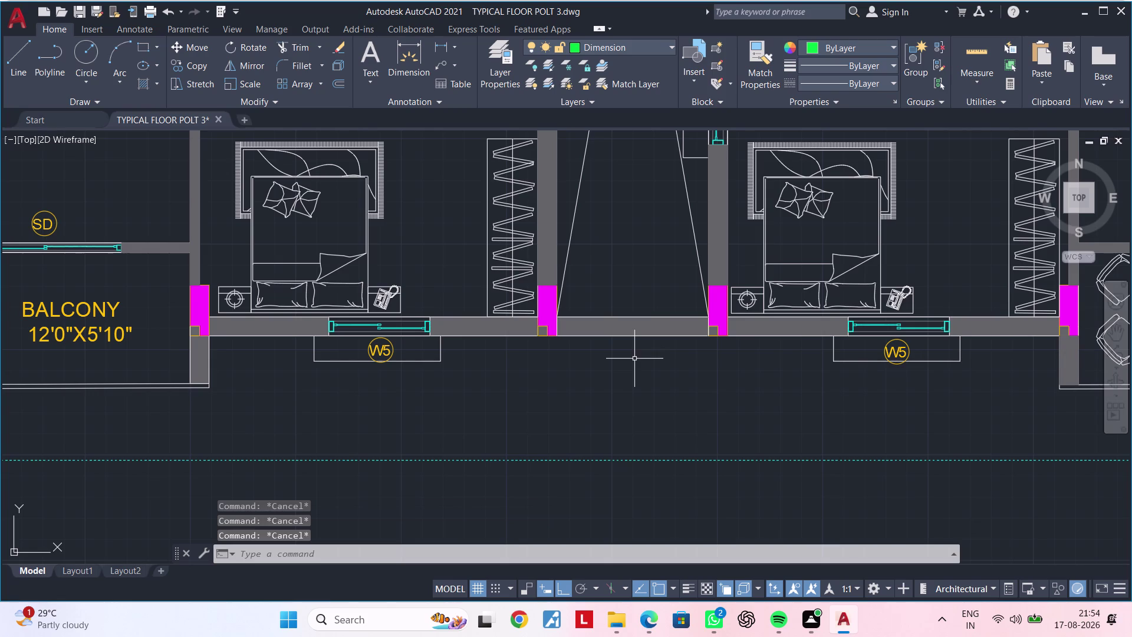
key(Escape)
key(Escape)
click(628, 325)
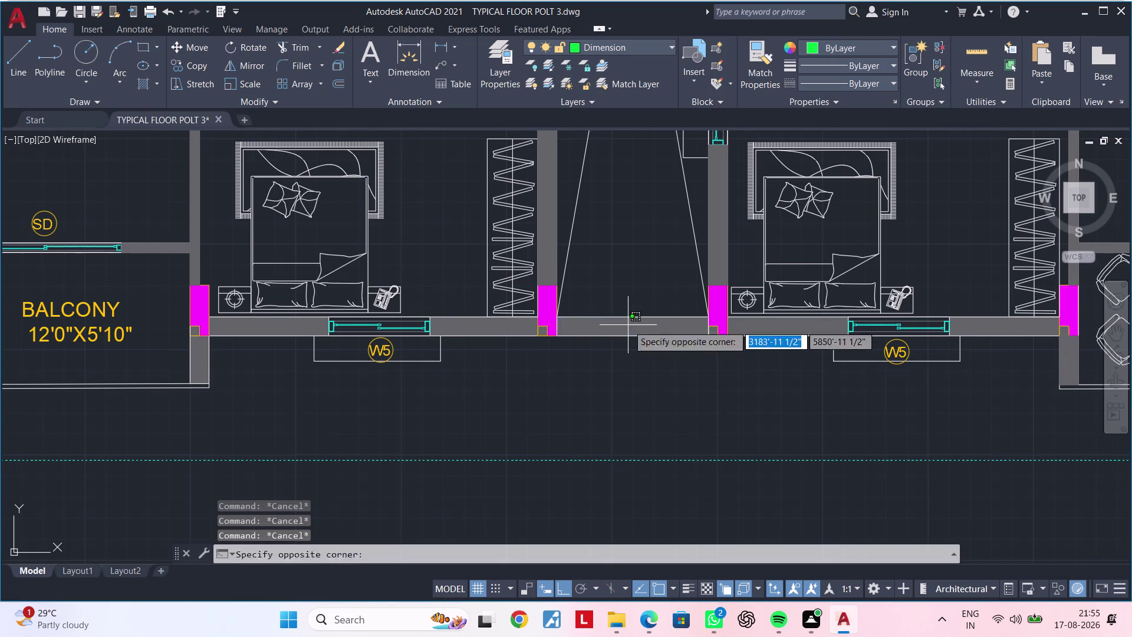
key(Delete)
Make the line across the lower bedroom opening dark red, then view the whole plan.
drag(628, 360, 629, 358)
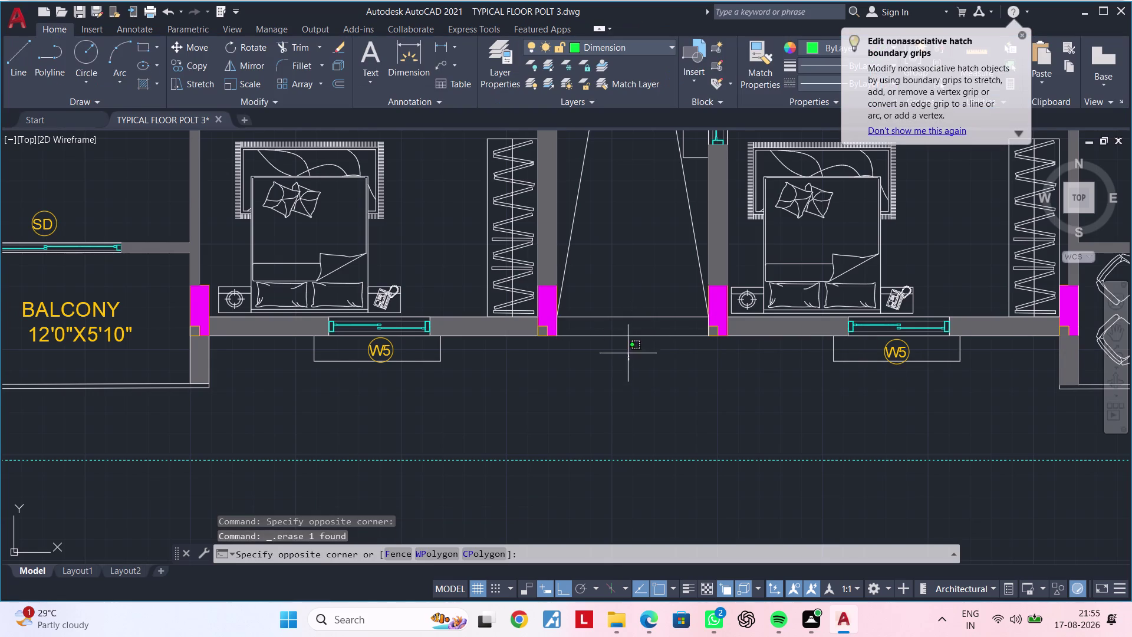
drag(629, 359, 624, 328)
click(615, 275)
click(824, 45)
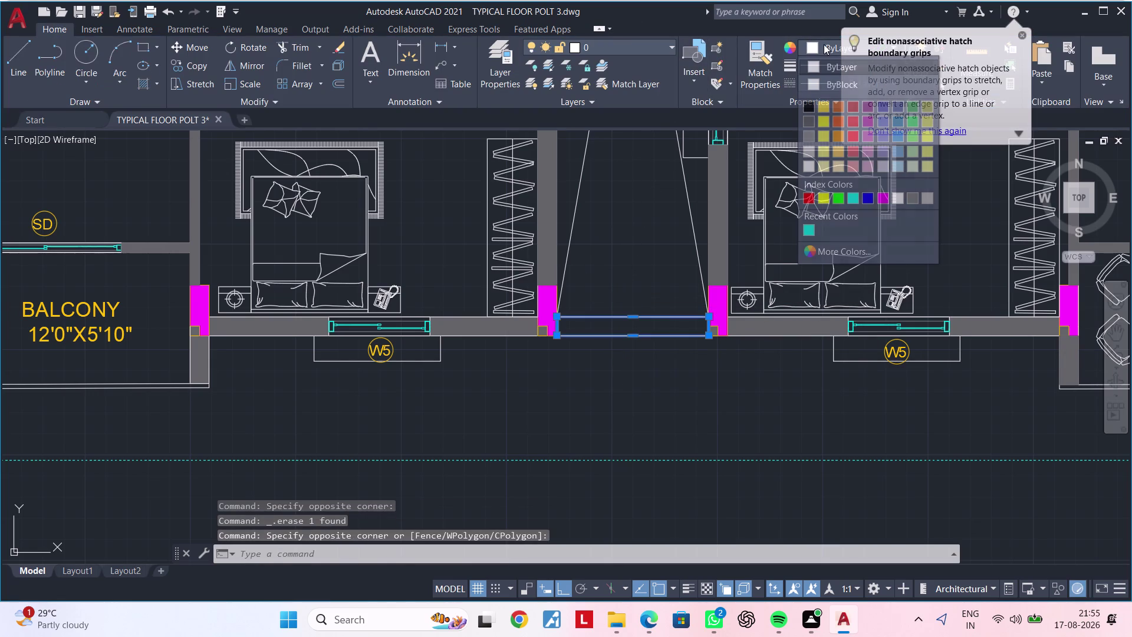
click(853, 103)
key(Escape)
scroll(down, 3)
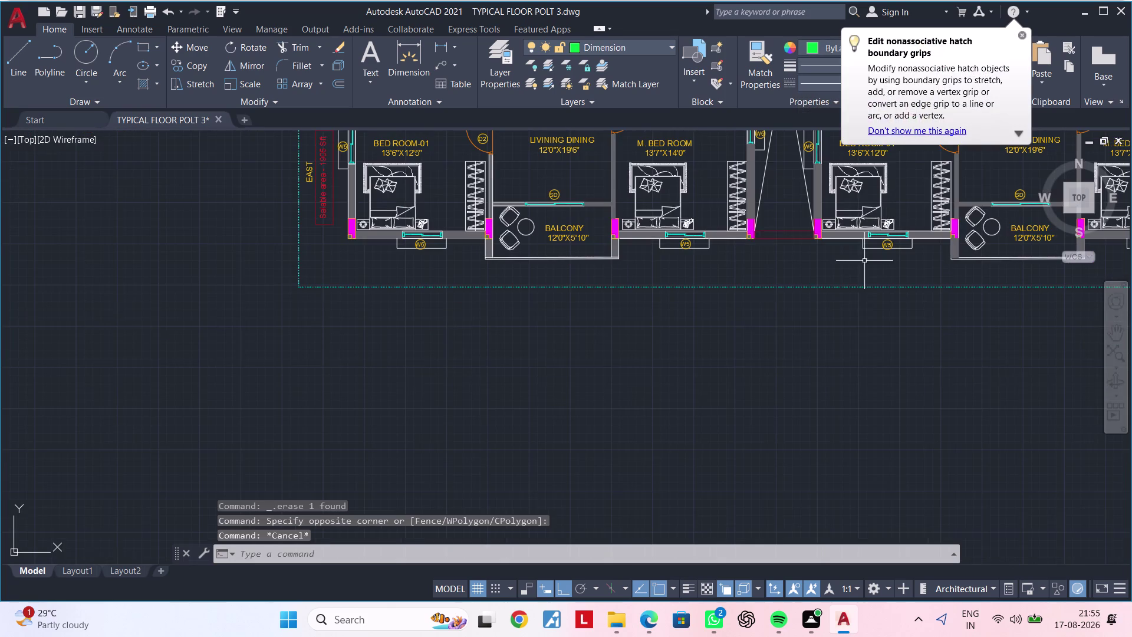
key(Escape)
key(Escape)
middle_drag(847, 286, 567, 434)
key(Escape)
key(Escape)
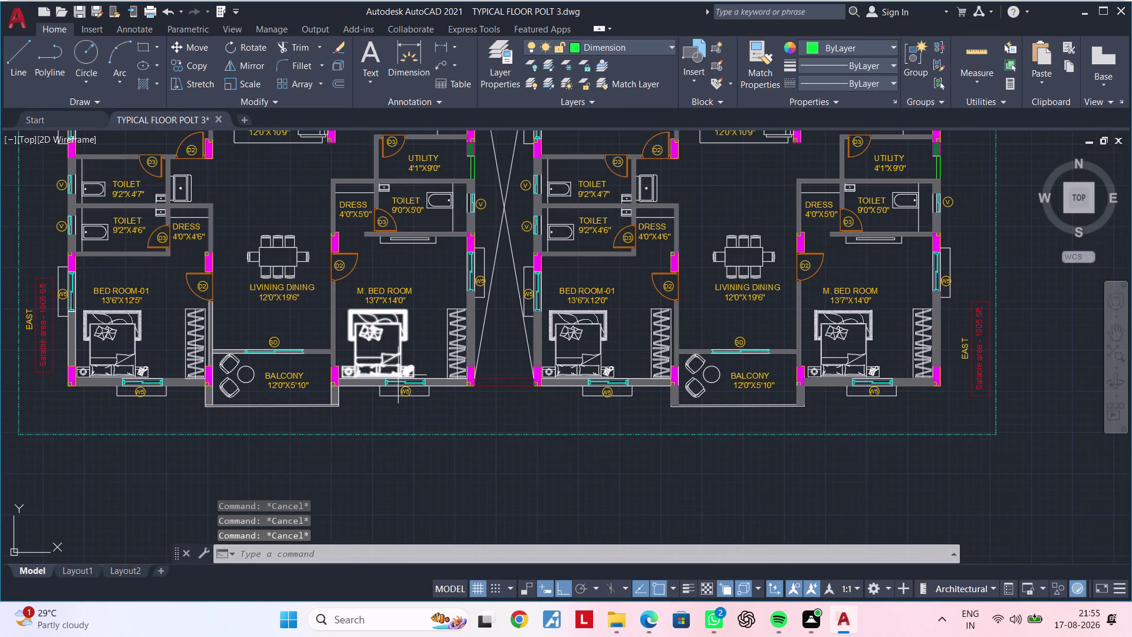
middle_drag(427, 372, 540, 336)
scroll(up, 3)
scroll(up, 3)
scroll(up, 3)
scroll(down, 3)
scroll(up, 3)
middle_drag(520, 349, 646, 326)
scroll(down, 3)
scroll(down, 3)
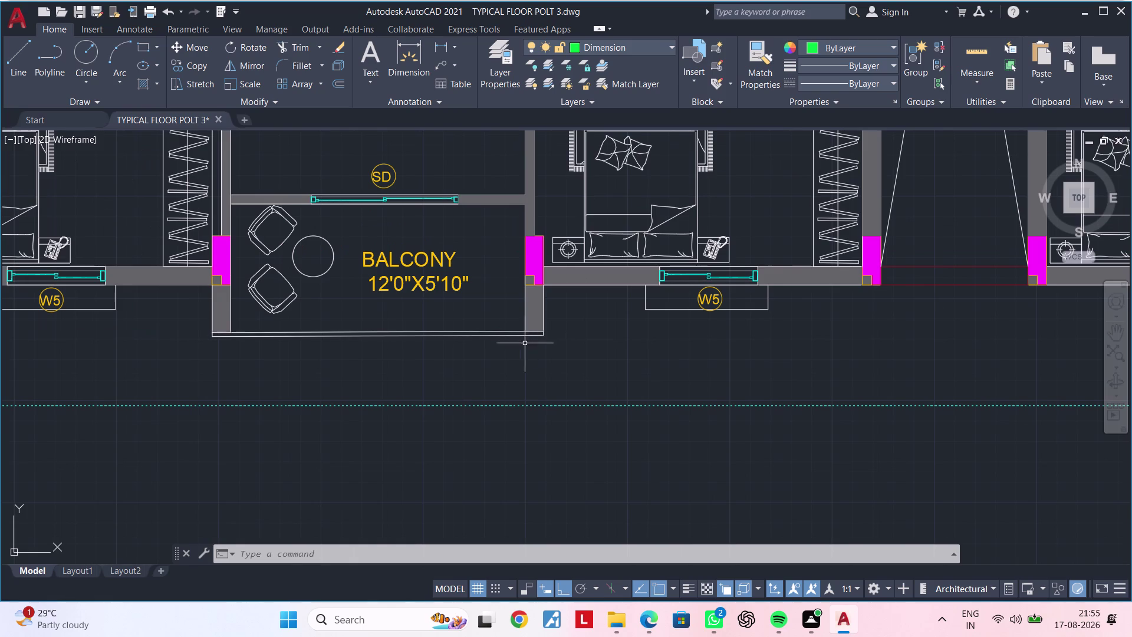
middle_drag(504, 345, 529, 320)
scroll(up, 3)
scroll(up, 3)
middle_drag(547, 320, 524, 323)
key(Escape)
key(Escape)
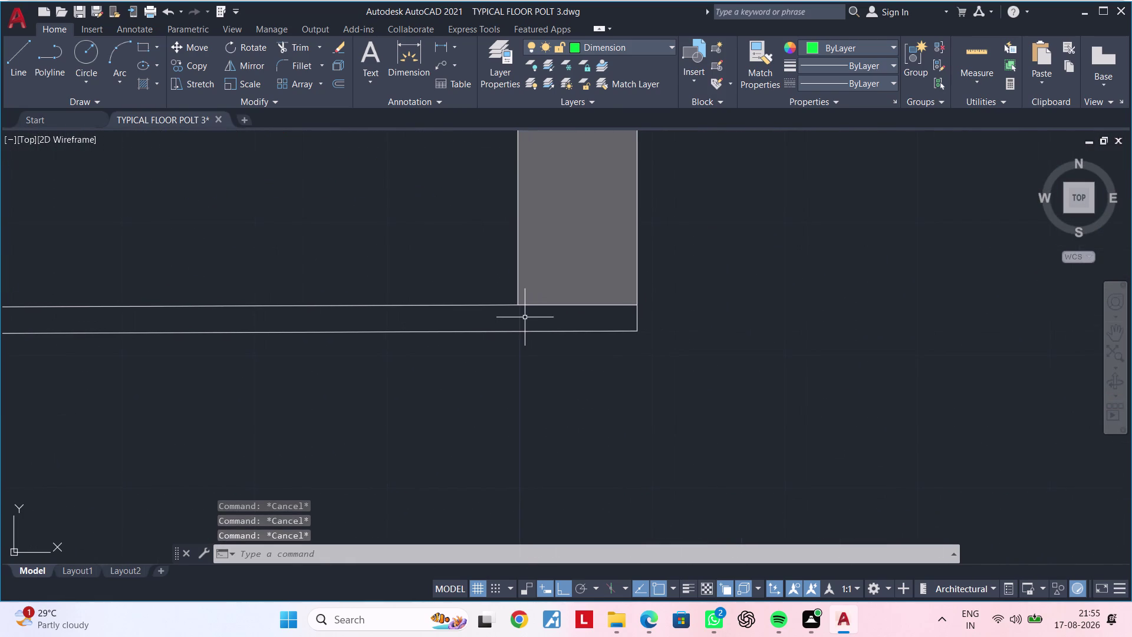
text(l)
key(space)
scroll(up, 3)
click(532, 307)
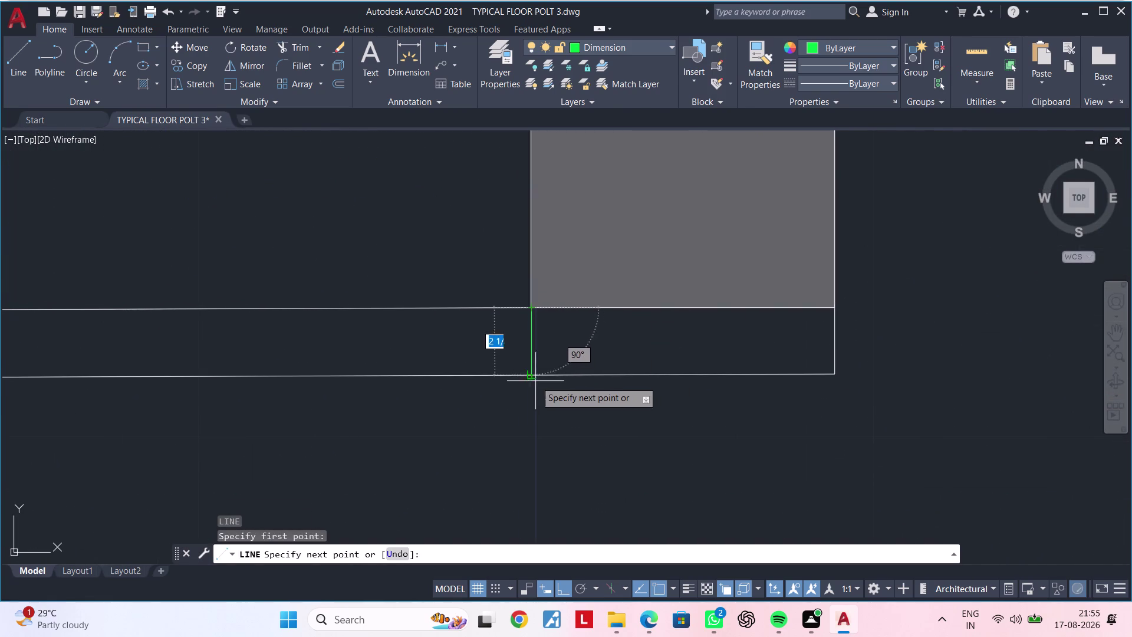
click(534, 375)
key(Escape)
key(Escape)
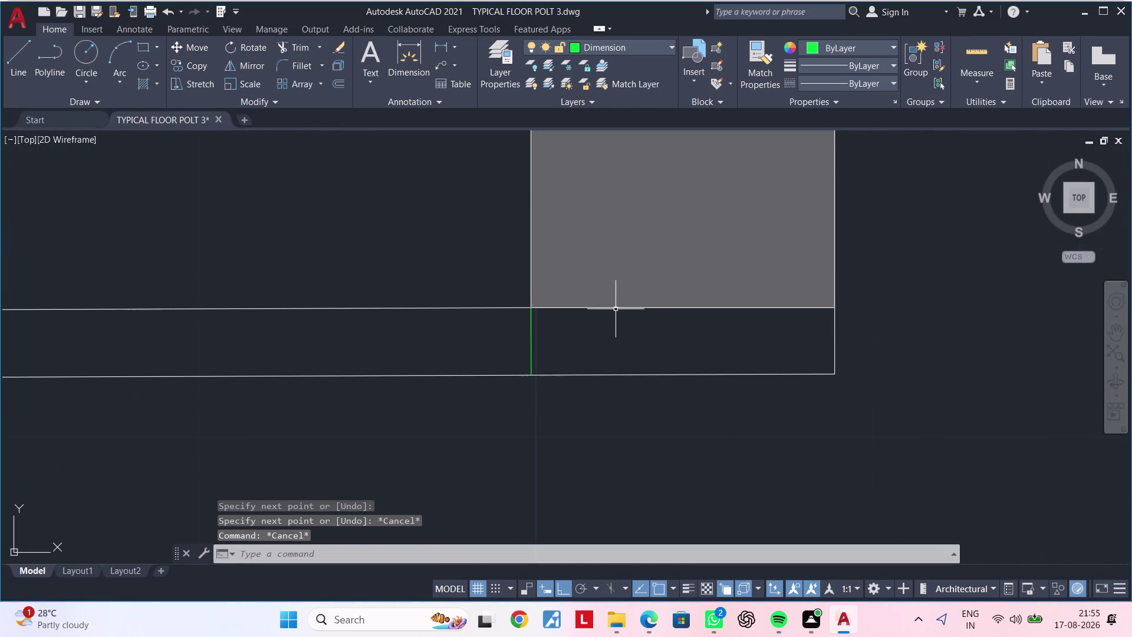
text(tr)
key(space)
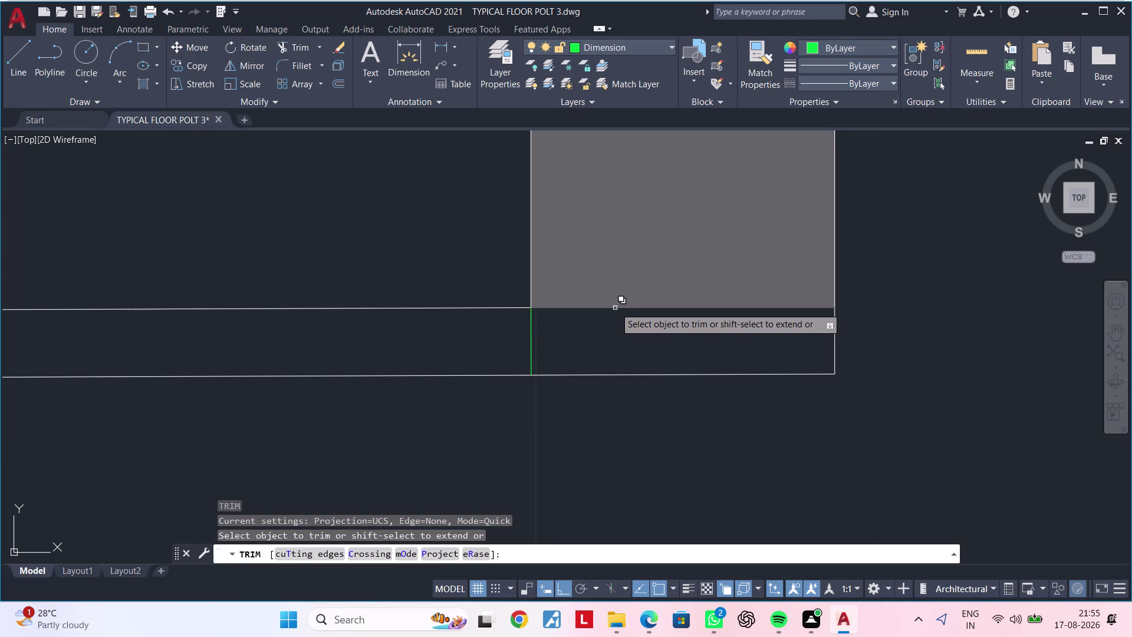
click(615, 307)
click(659, 357)
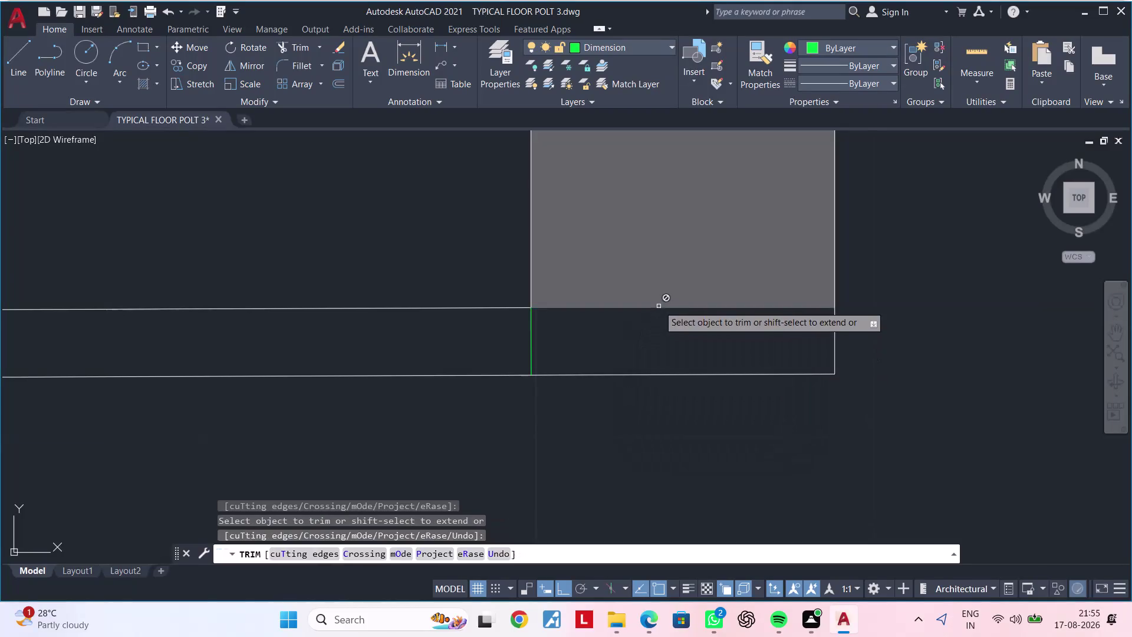
key(Escape)
key(Escape)
click(660, 299)
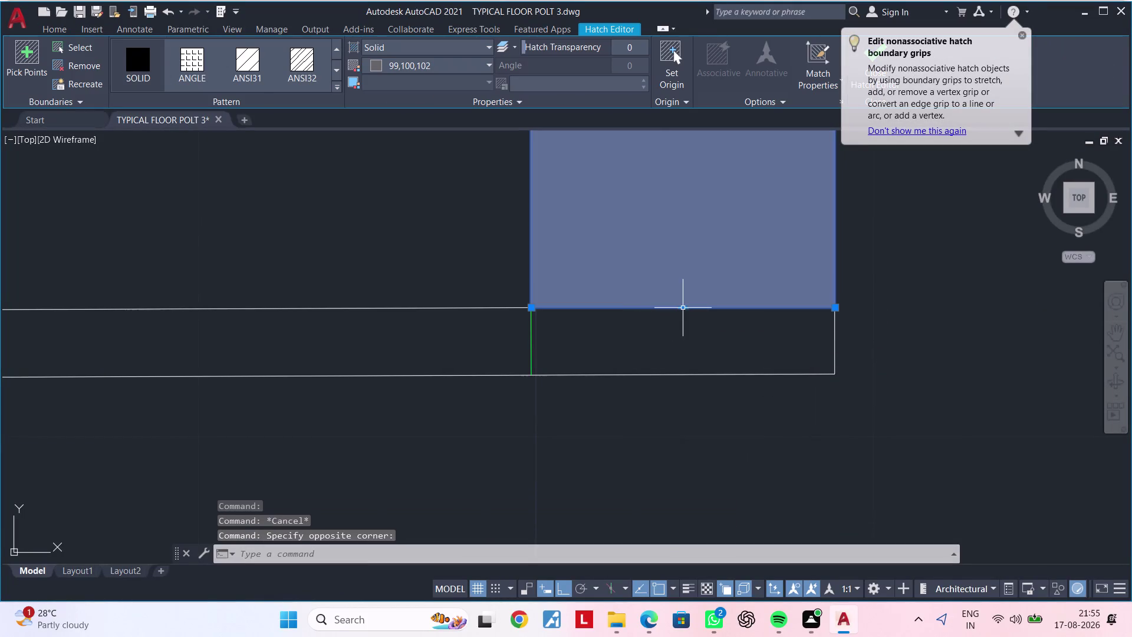
click(683, 310)
click(685, 375)
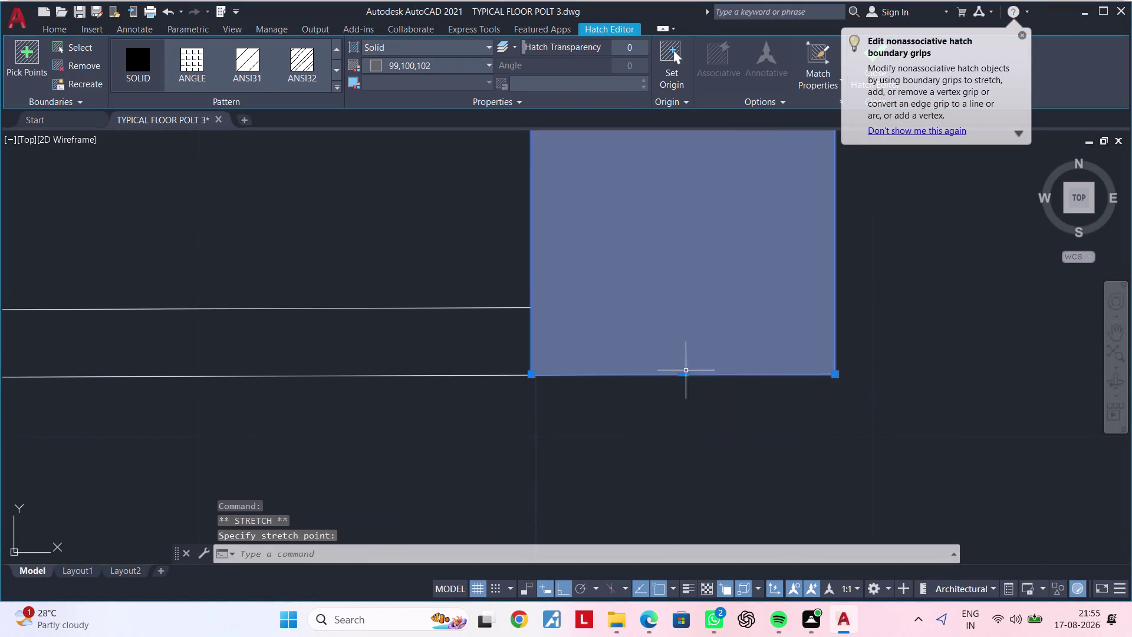
scroll(down, 3)
middle_drag(681, 370, 882, 338)
scroll(down, 3)
middle_drag(563, 371, 932, 333)
scroll(up, 3)
middle_drag(452, 339, 549, 339)
scroll(down, 3)
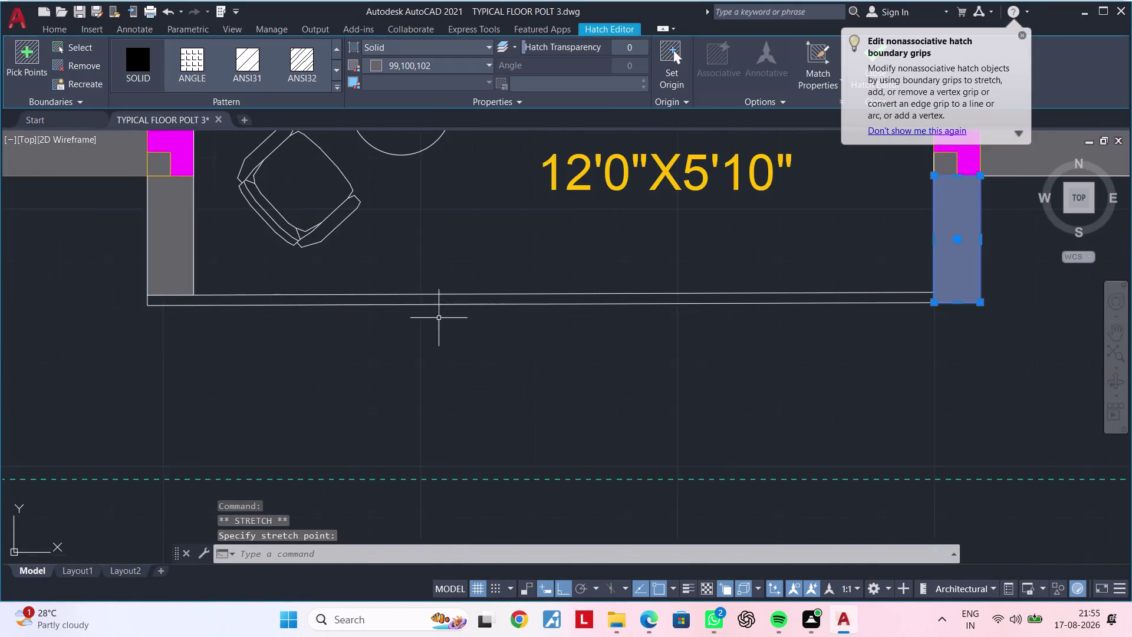
middle_drag(448, 318, 515, 316)
scroll(up, 3)
middle_drag(269, 288, 330, 298)
key(Escape)
key(Escape)
key(Escape)
key(Escape)
scroll(up, 3)
key(Escape)
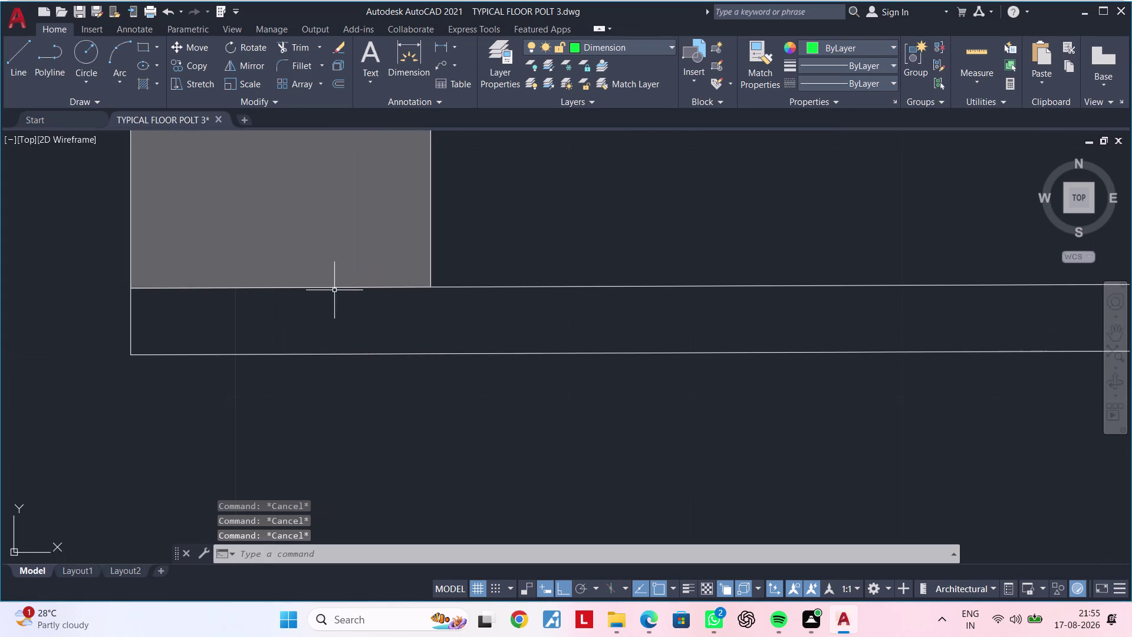
key(t)
key(r)
key(Escape)
key(Escape)
text(l)
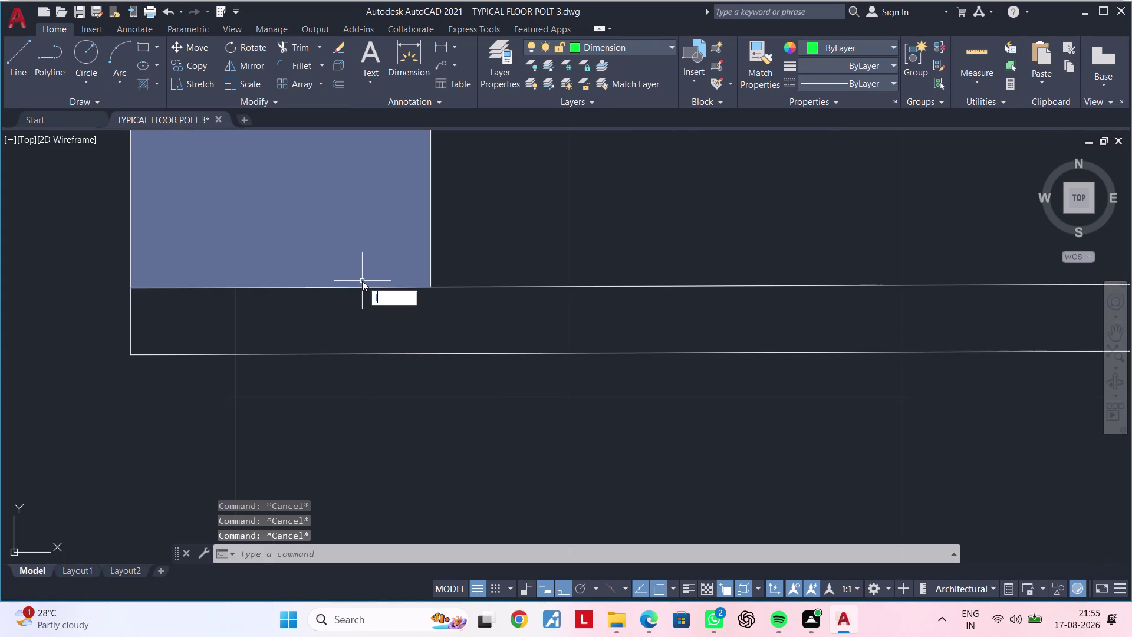
key(space)
click(431, 287)
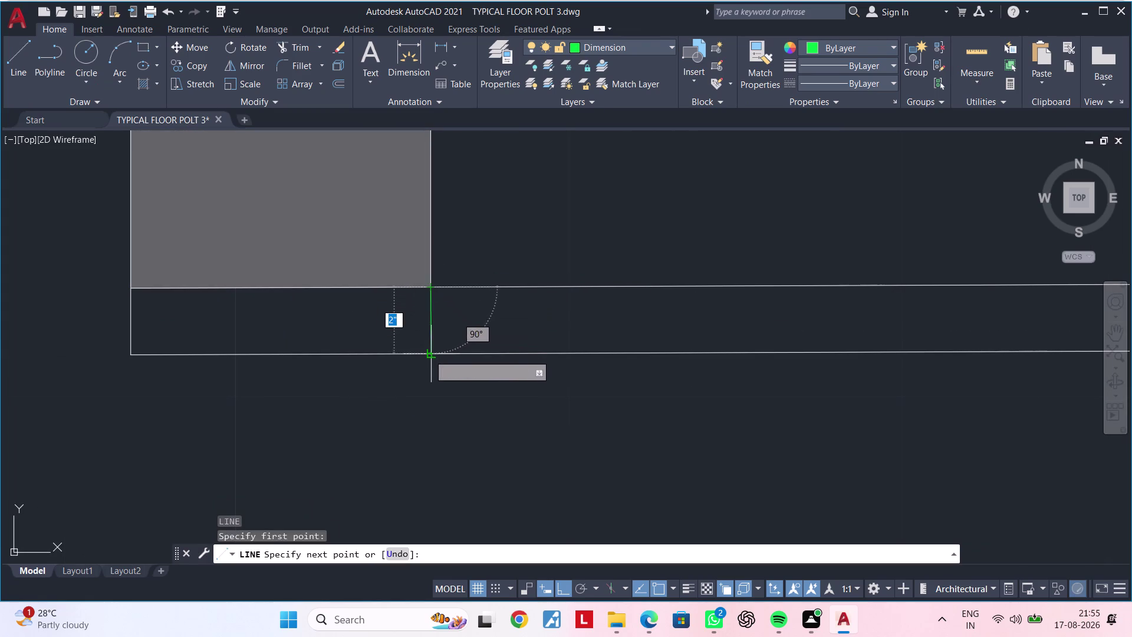
click(428, 354)
key(Escape)
key(Escape)
key(Escape)
text(t)
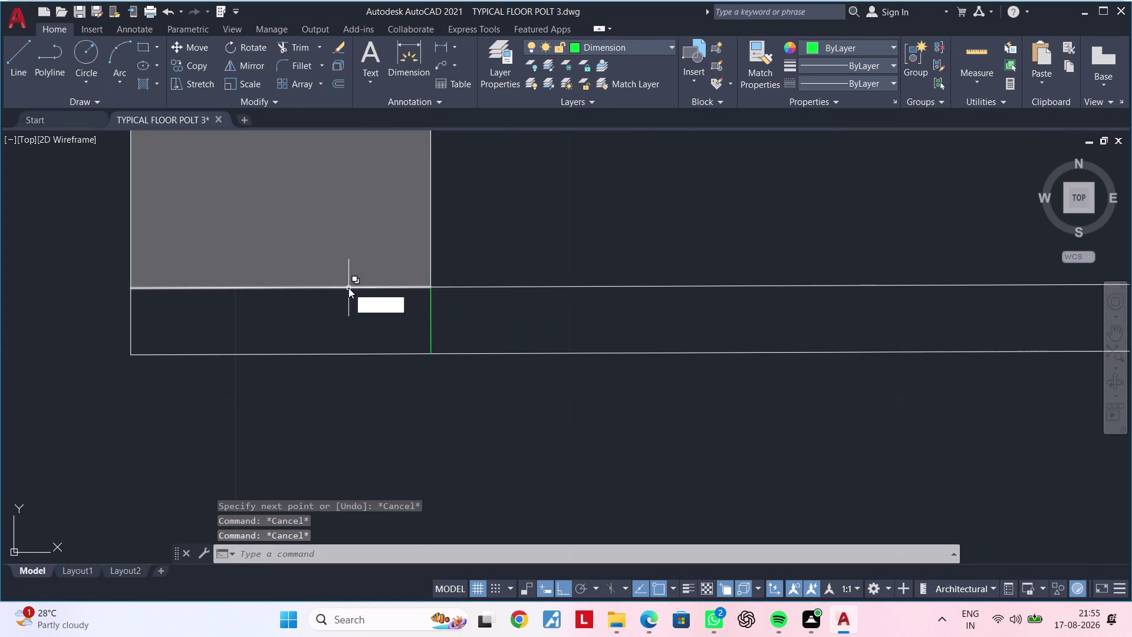
text(r)
key(space)
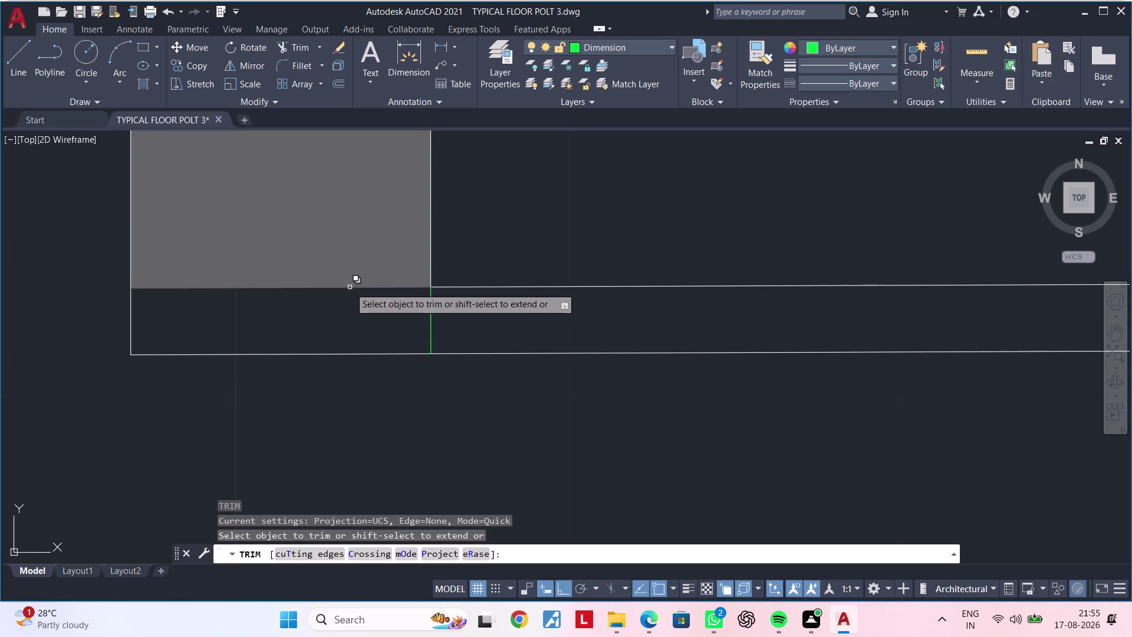
click(350, 287)
click(412, 341)
key(Escape)
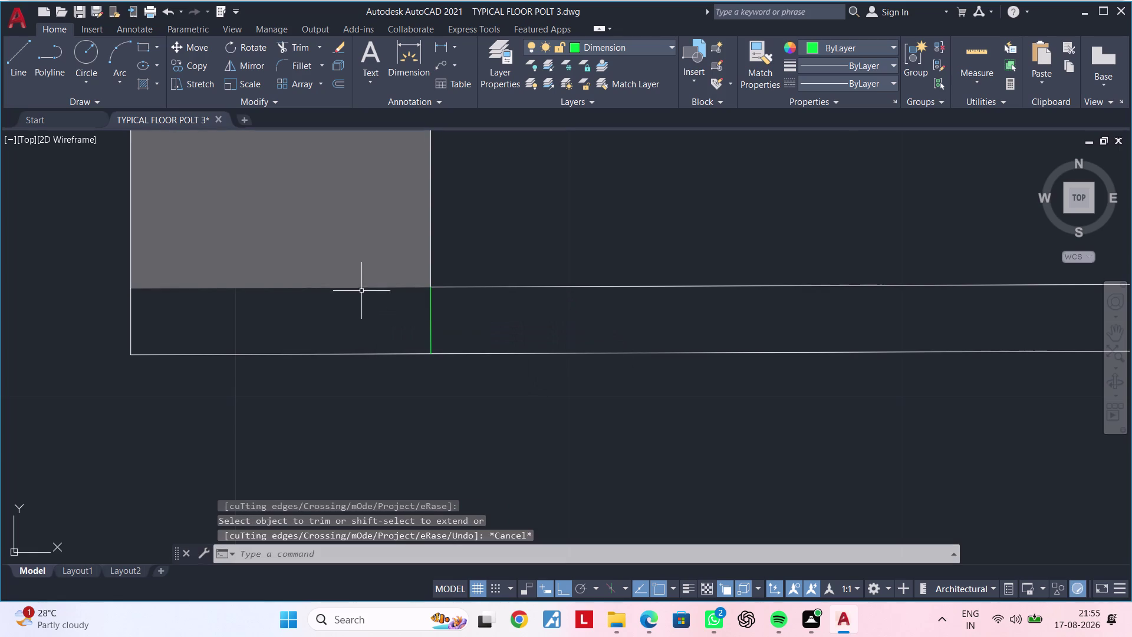
click(361, 287)
click(283, 287)
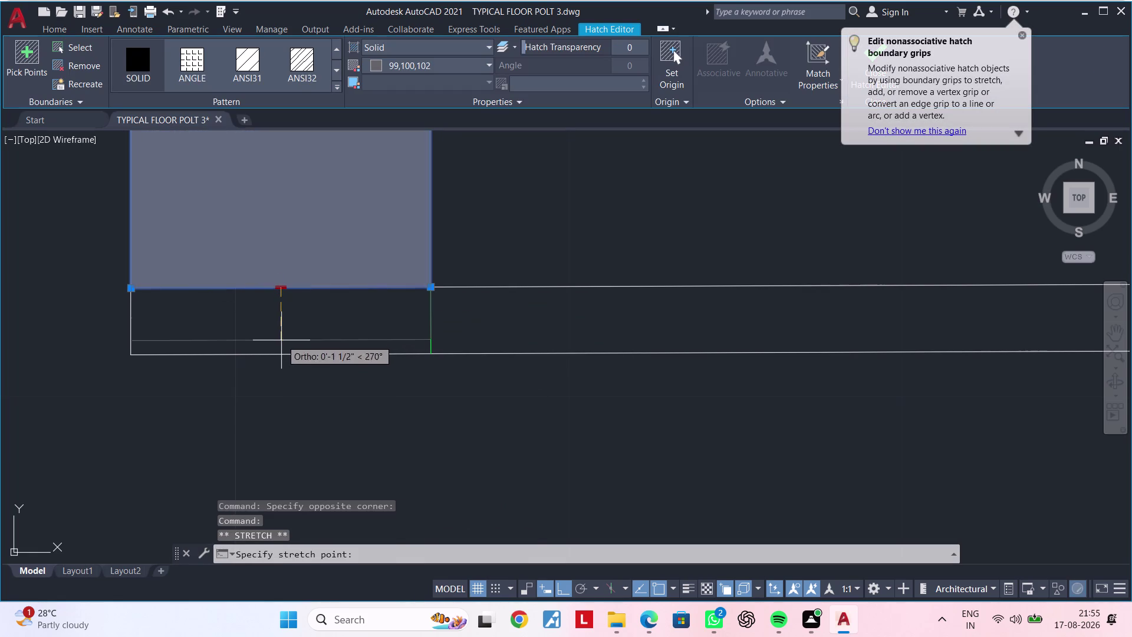
click(282, 356)
scroll(down, 3)
middle_drag(599, 346, 363, 340)
key(Escape)
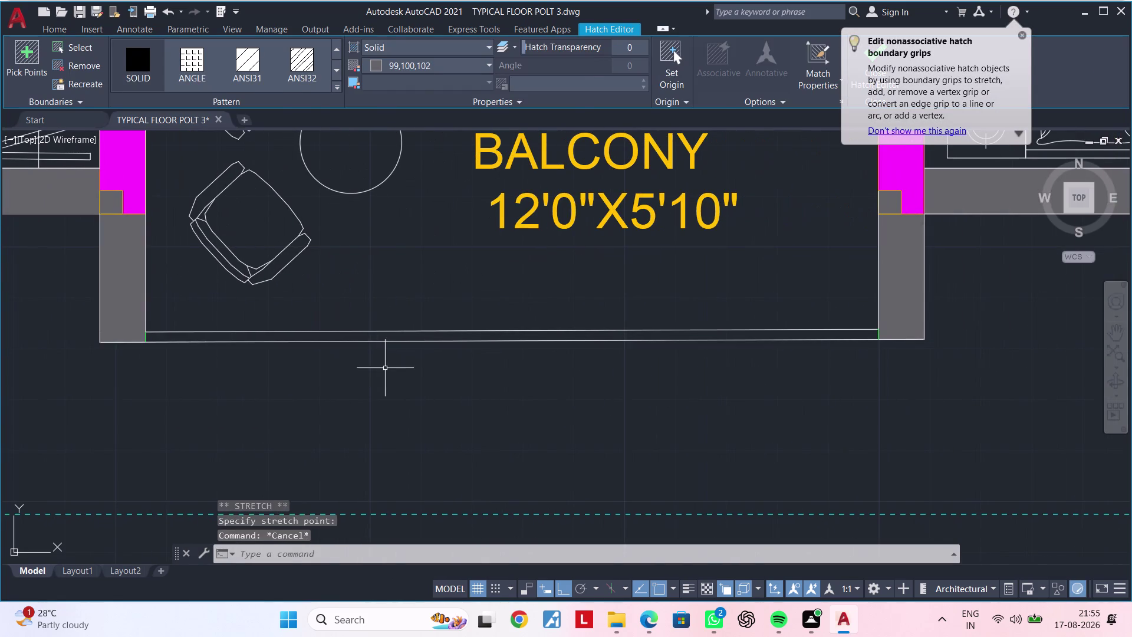
drag(384, 369, 381, 358)
key(Escape)
key(Escape)
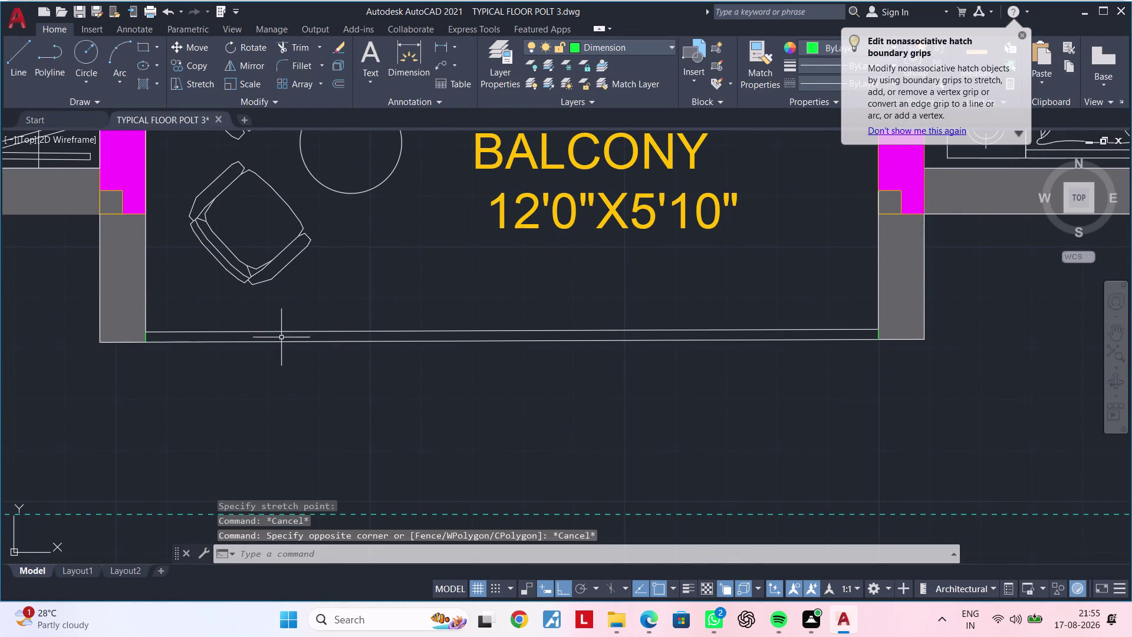
click(542, 328)
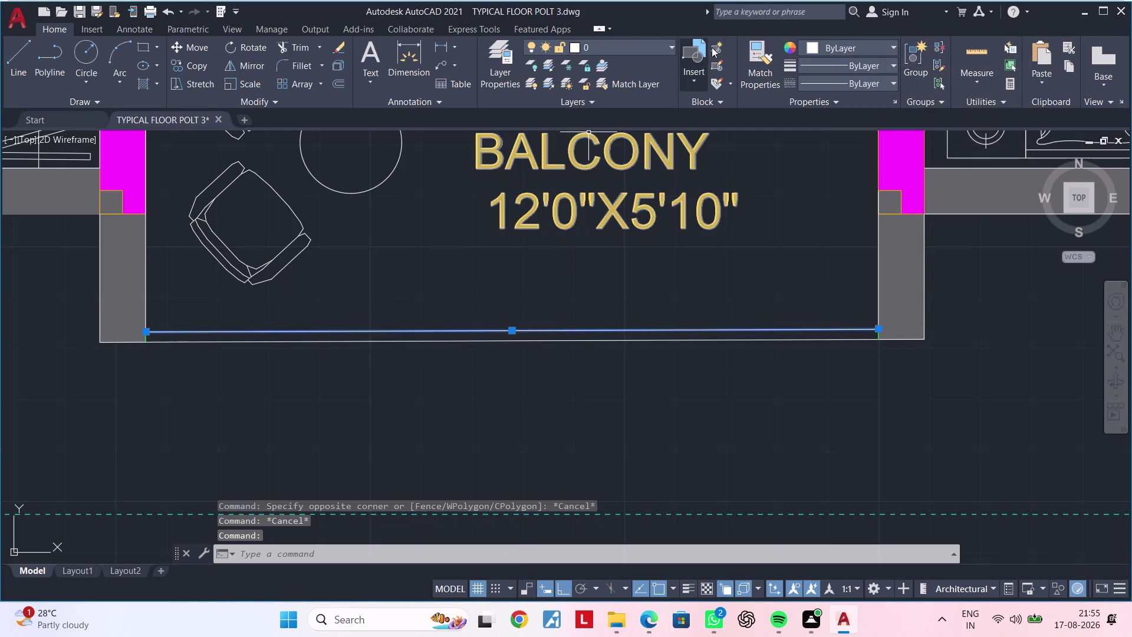
click(826, 50)
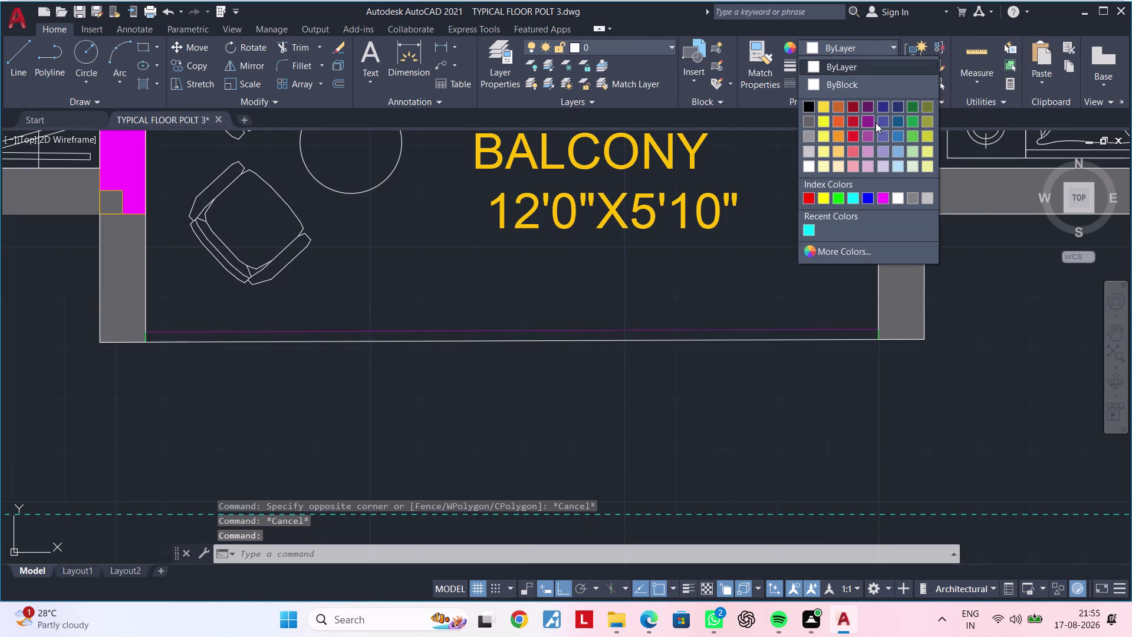
click(884, 102)
scroll(down, 3)
middle_drag(820, 247, 588, 259)
key(Escape)
scroll(up, 3)
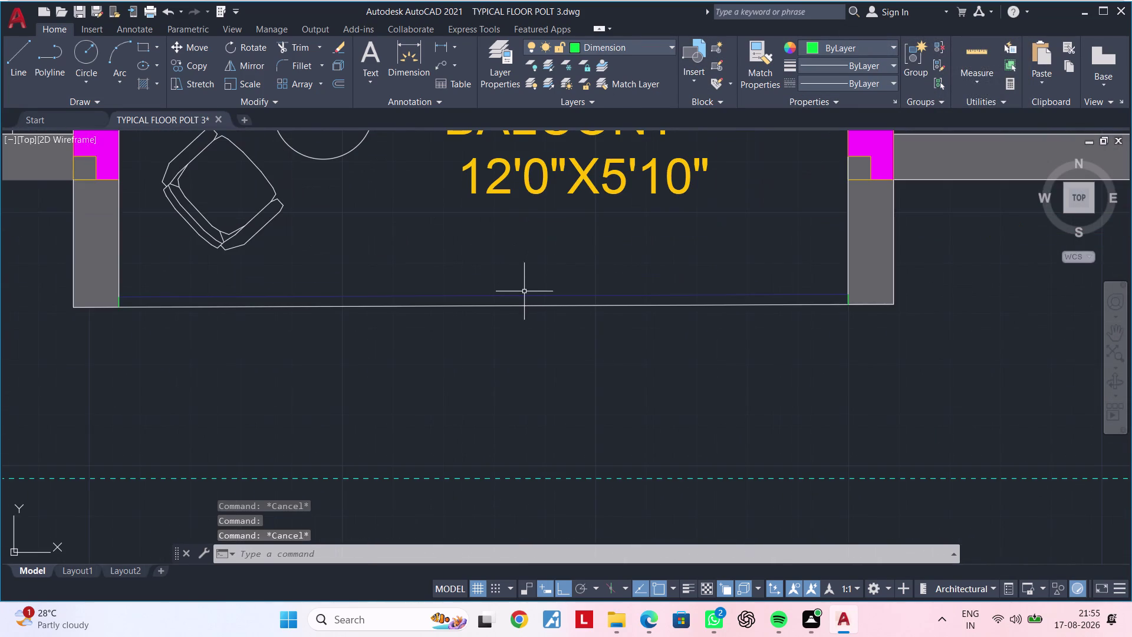
click(524, 294)
click(842, 43)
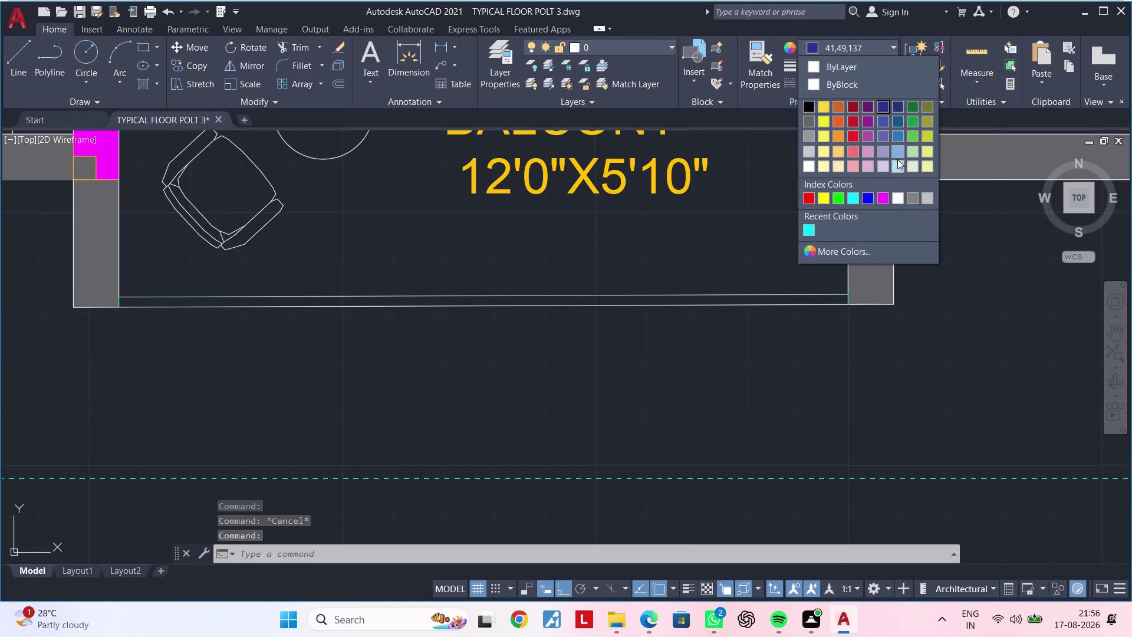
click(867, 198)
key(Escape)
scroll(down, 3)
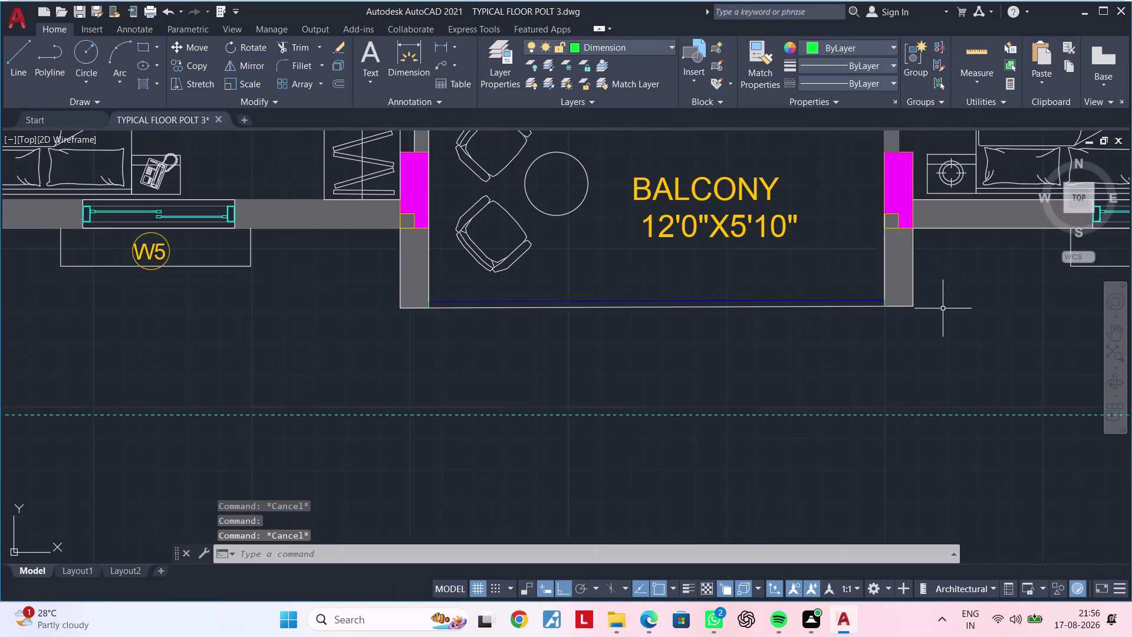
middle_drag(938, 309, 464, 304)
middle_drag(734, 290, 325, 354)
scroll(down, 3)
scroll(down, 3)
middle_drag(703, 348, 356, 334)
scroll(up, 3)
middle_drag(443, 331, 201, 299)
scroll(up, 3)
middle_drag(602, 269, 180, 271)
key(Escape)
key(Escape)
key(l)
key(space)
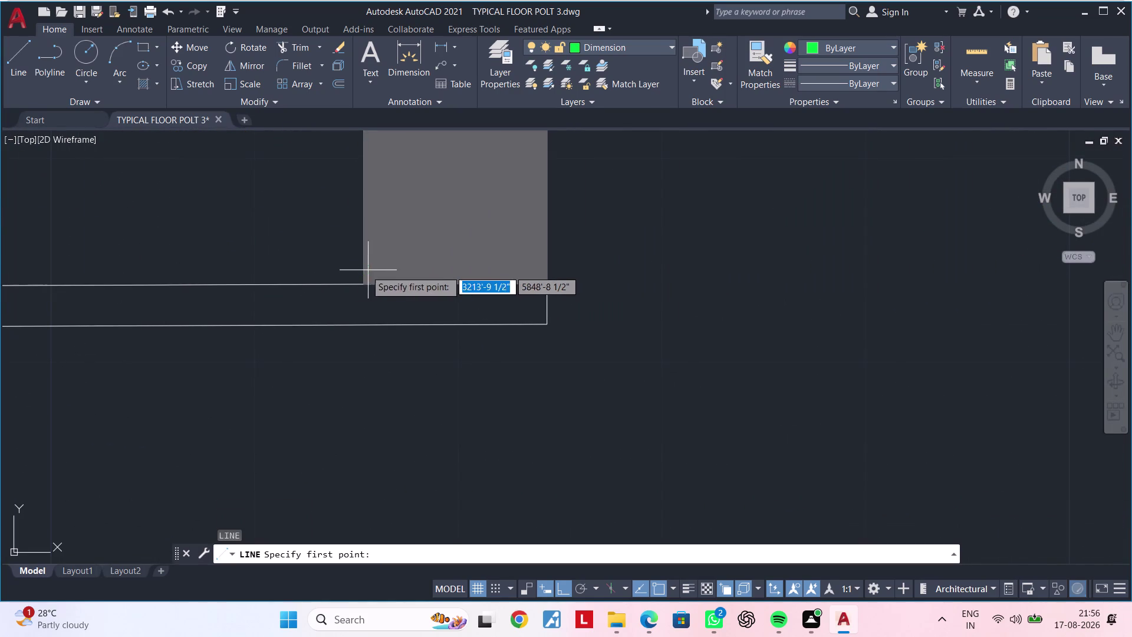
Draw short lines closing both balcony wall ends.
click(365, 286)
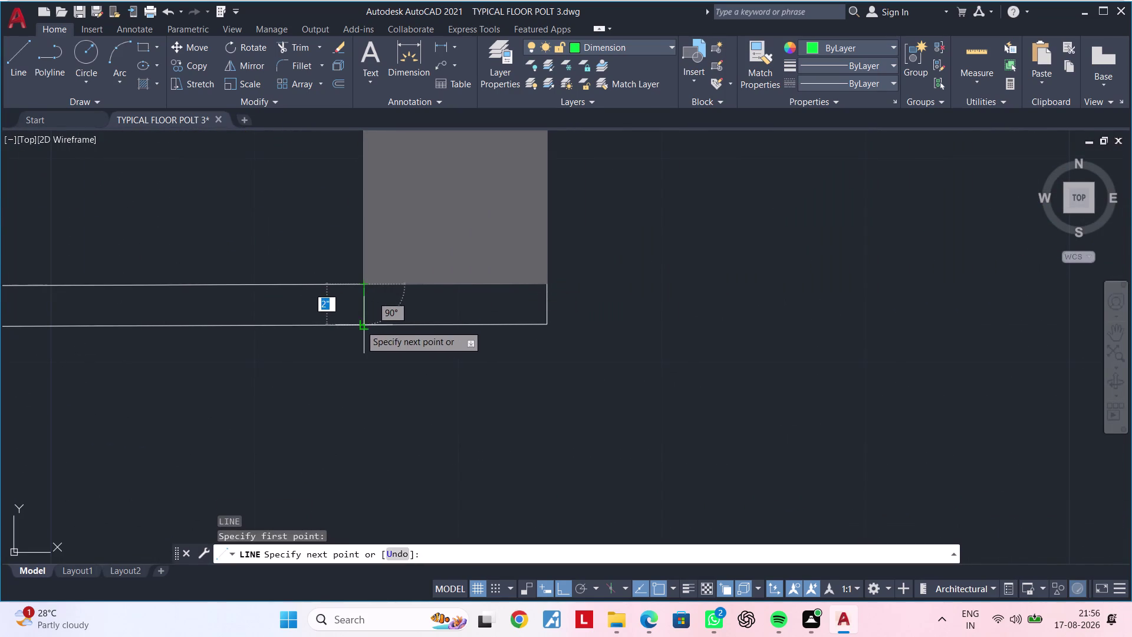
click(360, 325)
key(Escape)
scroll(down, 3)
middle_drag(245, 320, 642, 281)
scroll(up, 3)
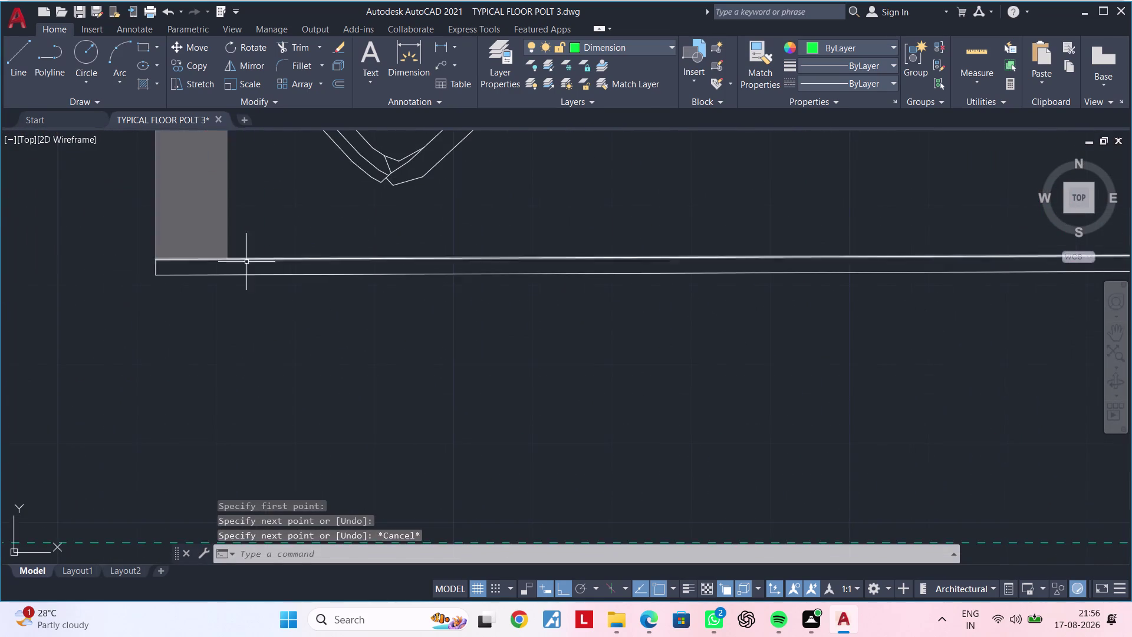
middle_drag(206, 263, 309, 259)
key(space)
scroll(up, 3)
click(425, 259)
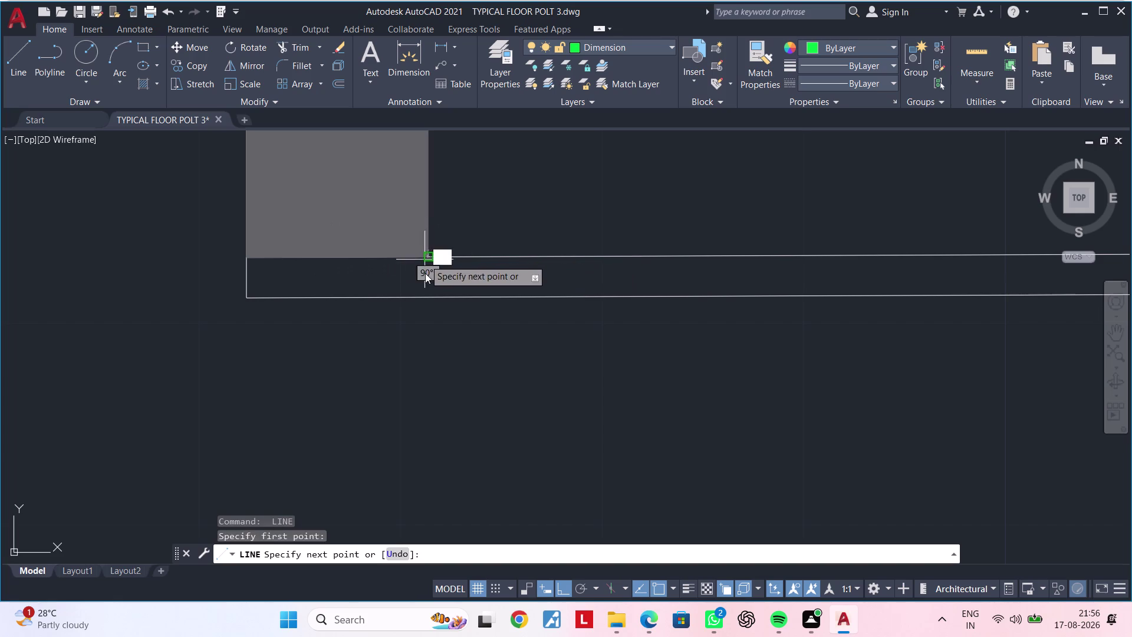
click(431, 300)
key(Escape)
key(Escape)
key(Escape)
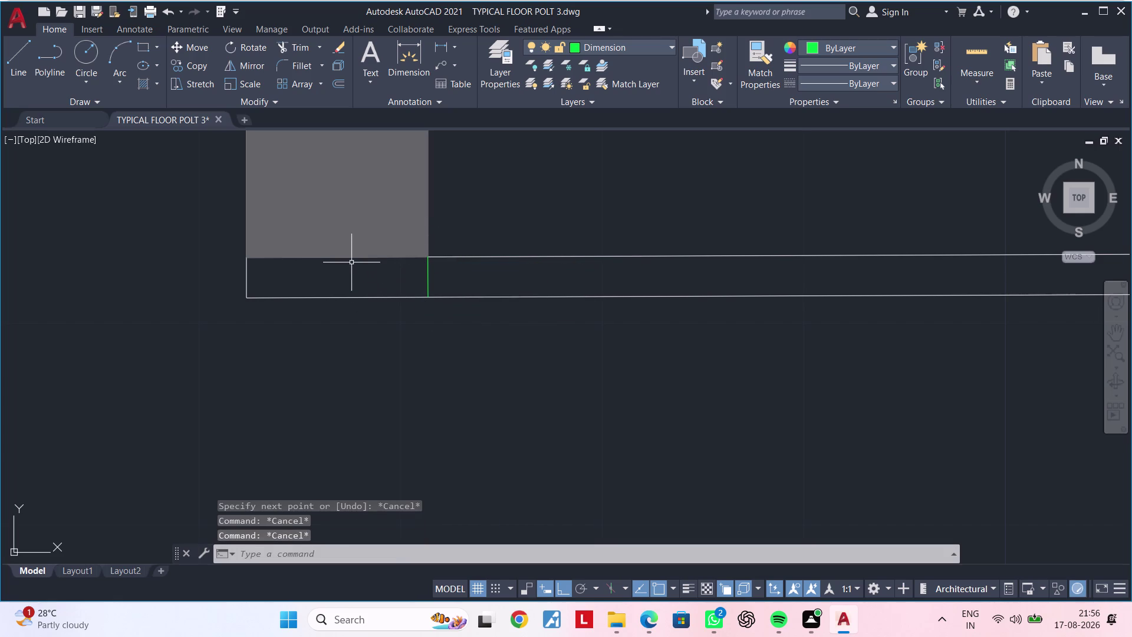
Trim the overlapping line segments at both wall ends with TR.
key(t)
key(r)
key(space)
click(349, 255)
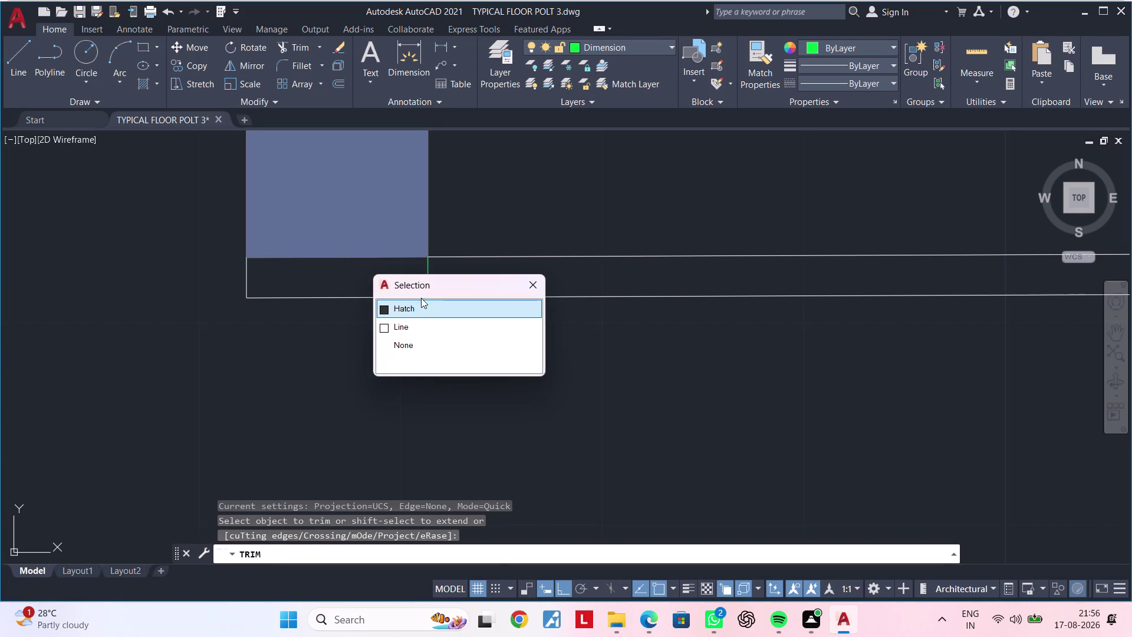
click(422, 323)
scroll(down, 3)
middle_drag(707, 293, 11, 241)
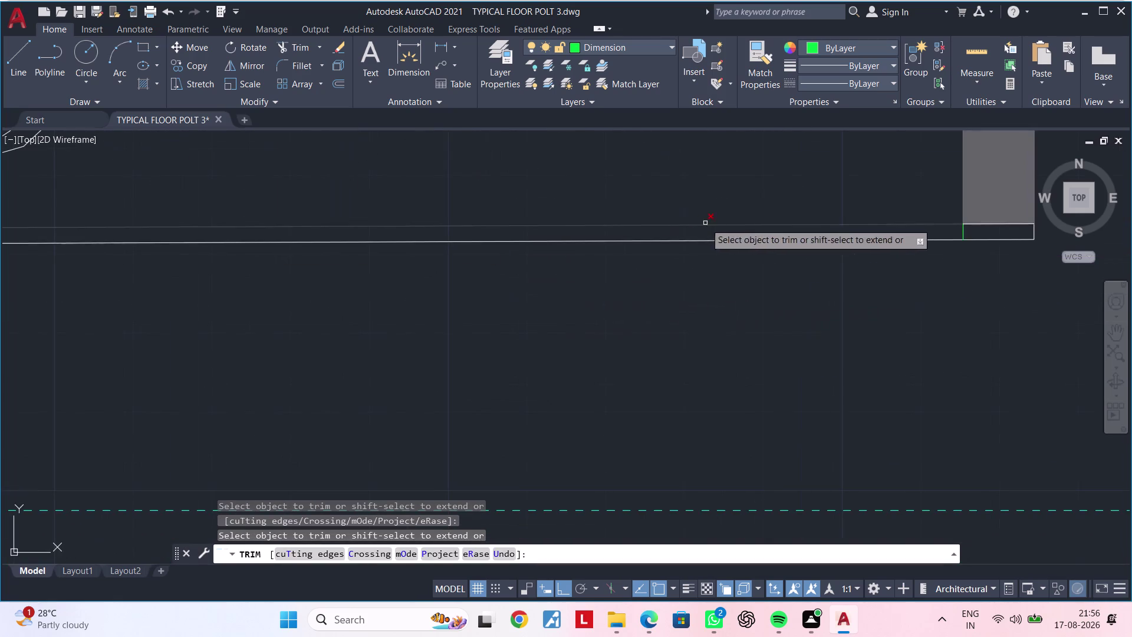
middle_drag(693, 235, 361, 244)
scroll(up, 3)
click(690, 221)
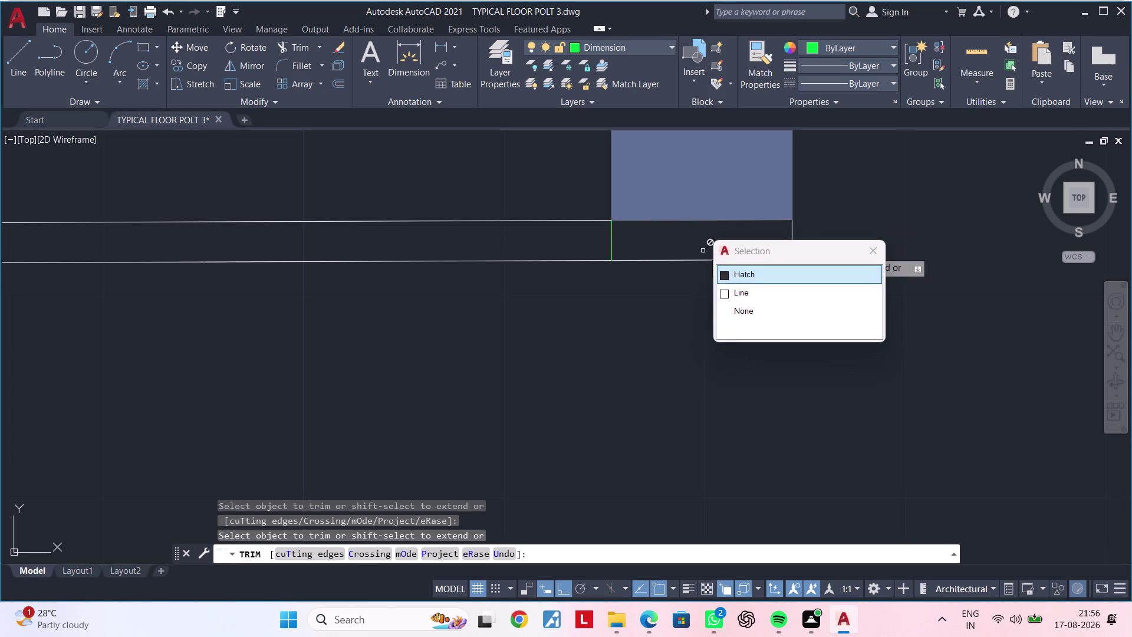
click(743, 291)
key(Escape)
Stretch the grey wall hatches down to the new closing lines.
click(715, 218)
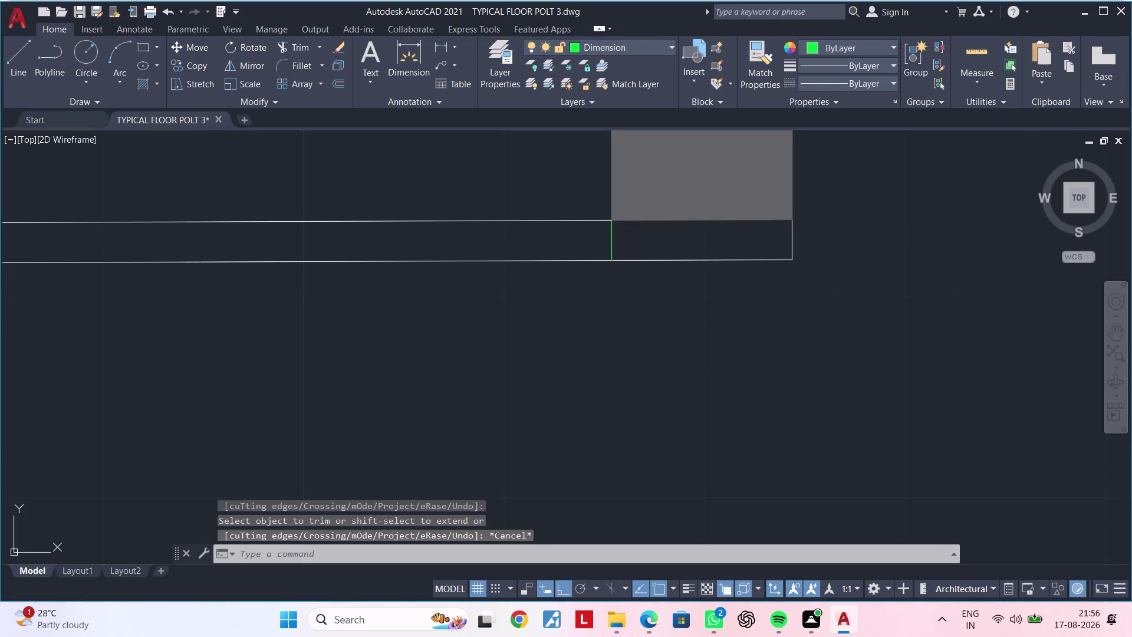
click(703, 221)
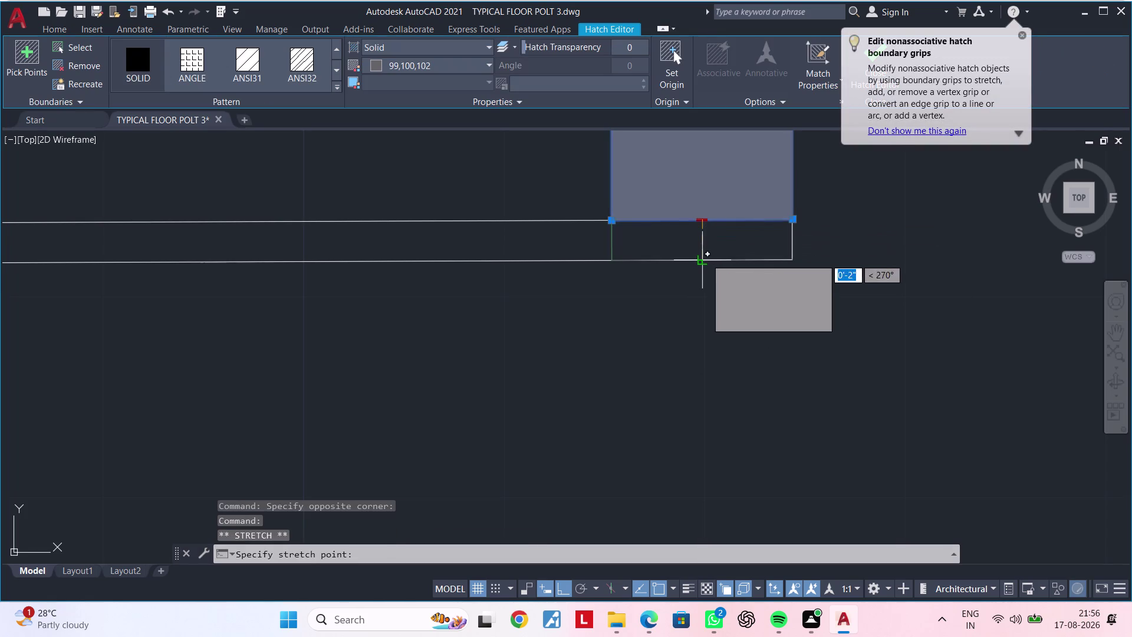
click(706, 258)
scroll(down, 3)
middle_drag(555, 274, 1027, 195)
scroll(down, 3)
scroll(up, 3)
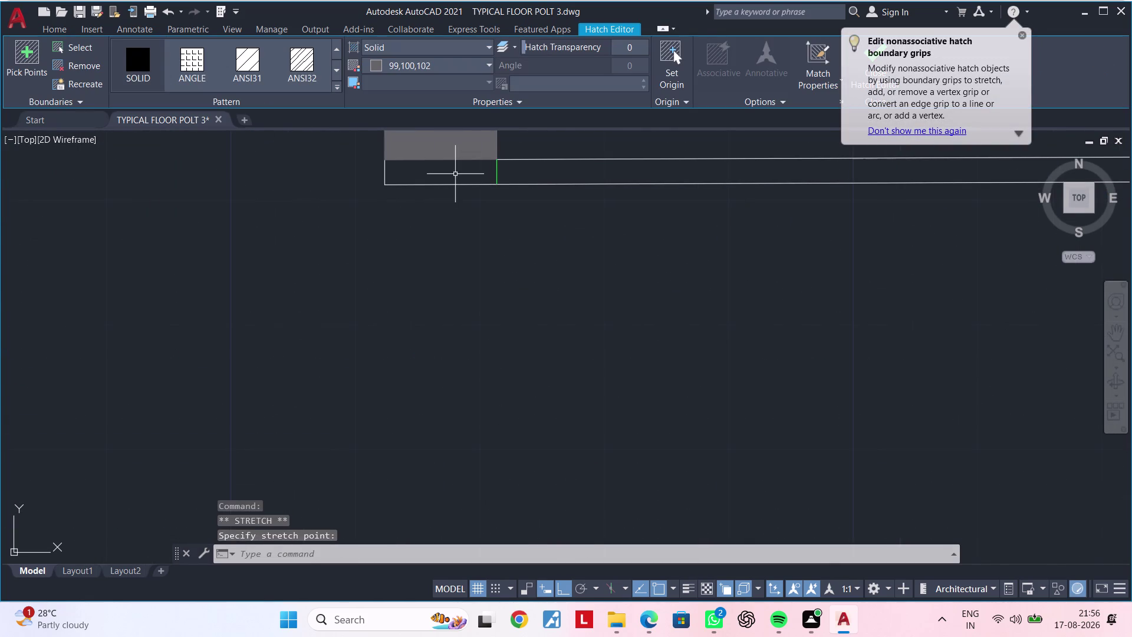
click(443, 158)
click(444, 160)
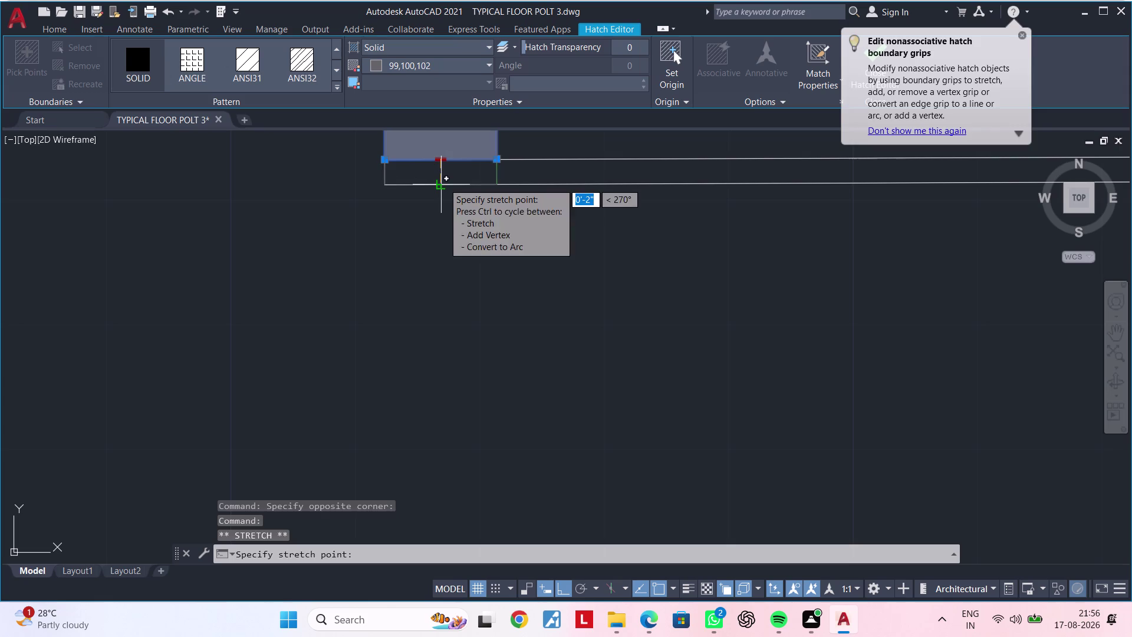
click(444, 183)
scroll(up, 3)
scroll(up, 3)
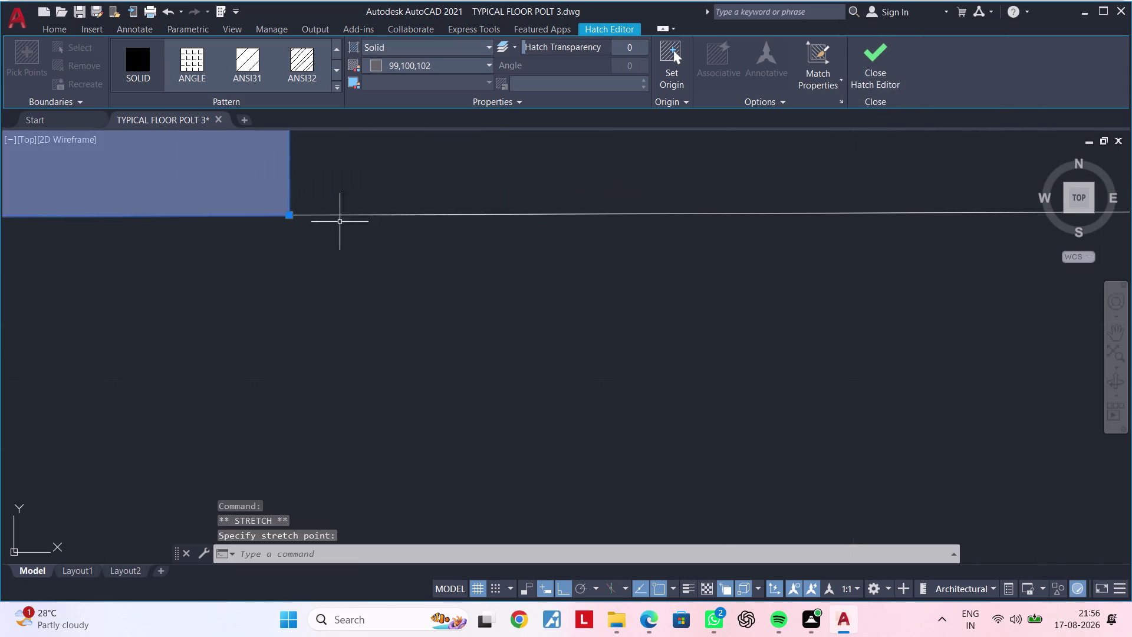
scroll(up, 3)
scroll(down, 3)
middle_drag(510, 217, 232, 229)
key(Escape)
key(Escape)
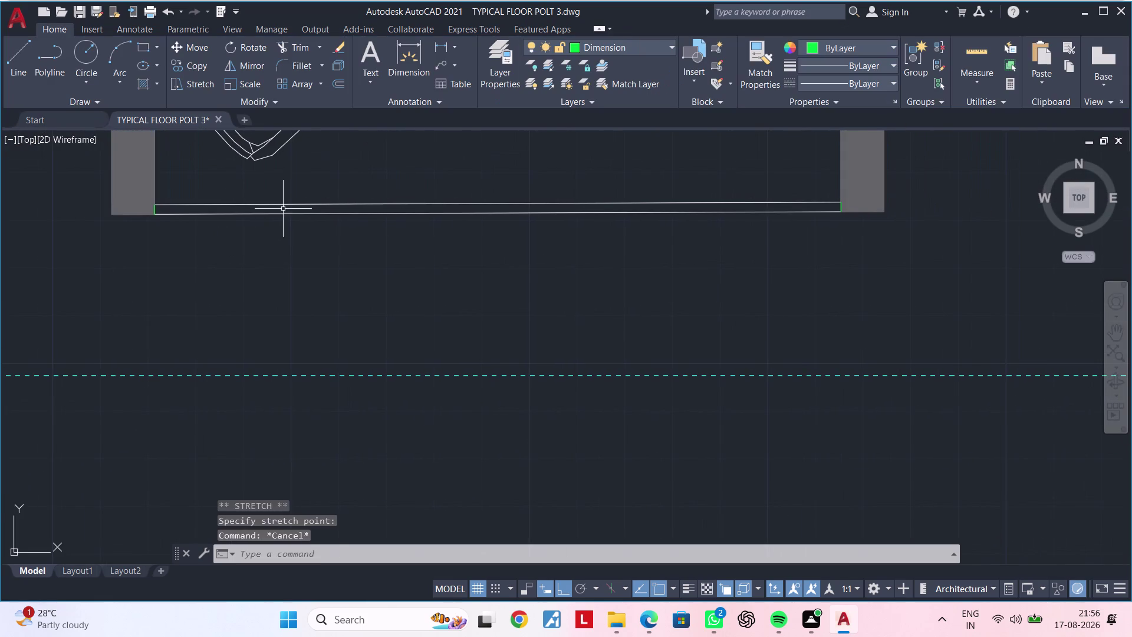
Set the long balcony edge line's colour to Blue.
click(293, 202)
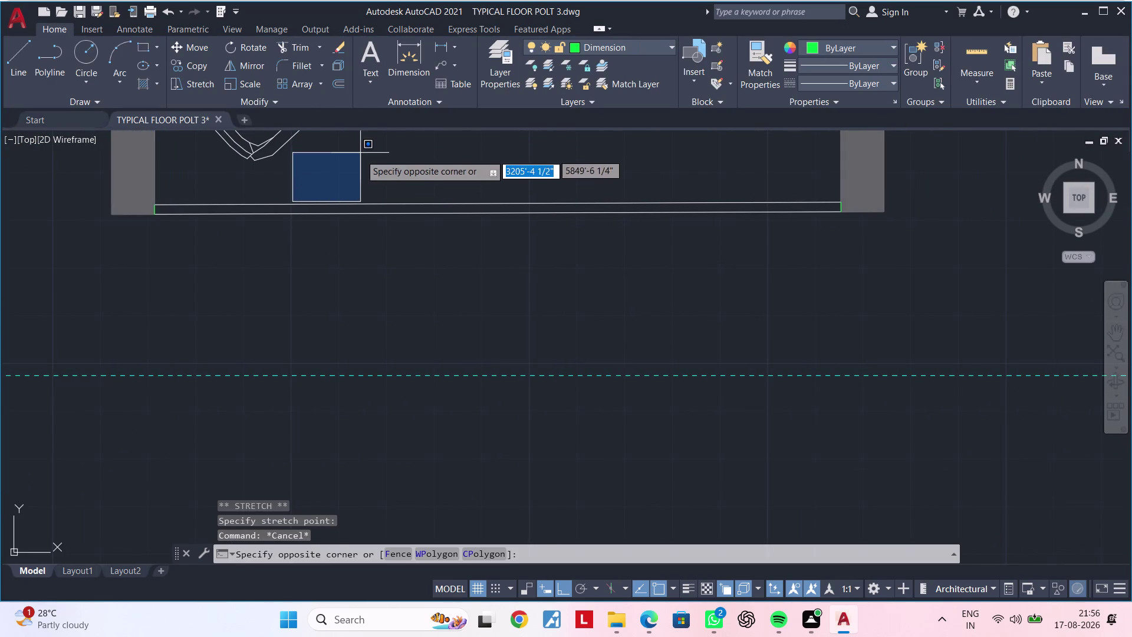
click(360, 160)
key(Escape)
click(354, 204)
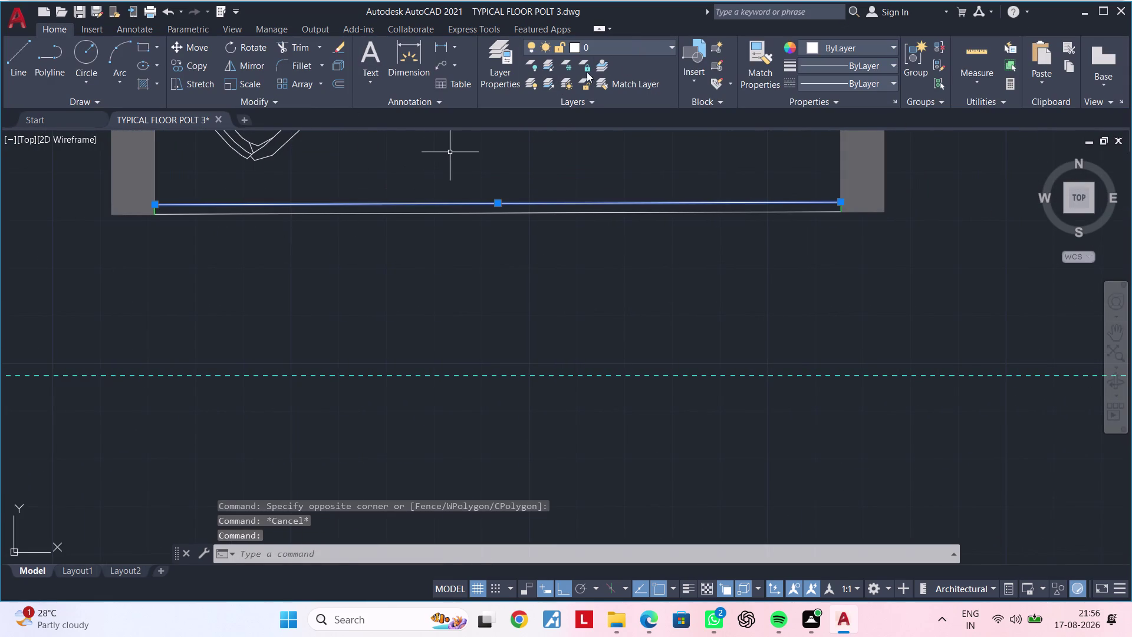
click(821, 48)
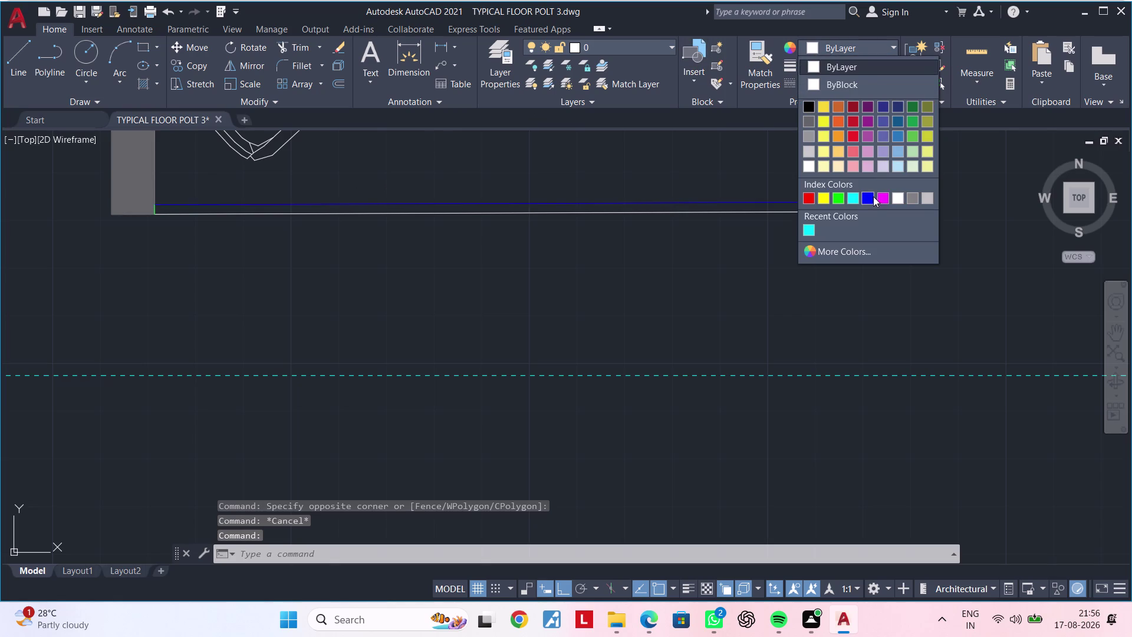
click(873, 196)
key(Escape)
scroll(down, 3)
key(Escape)
middle_drag(820, 256, 271, 411)
key(Escape)
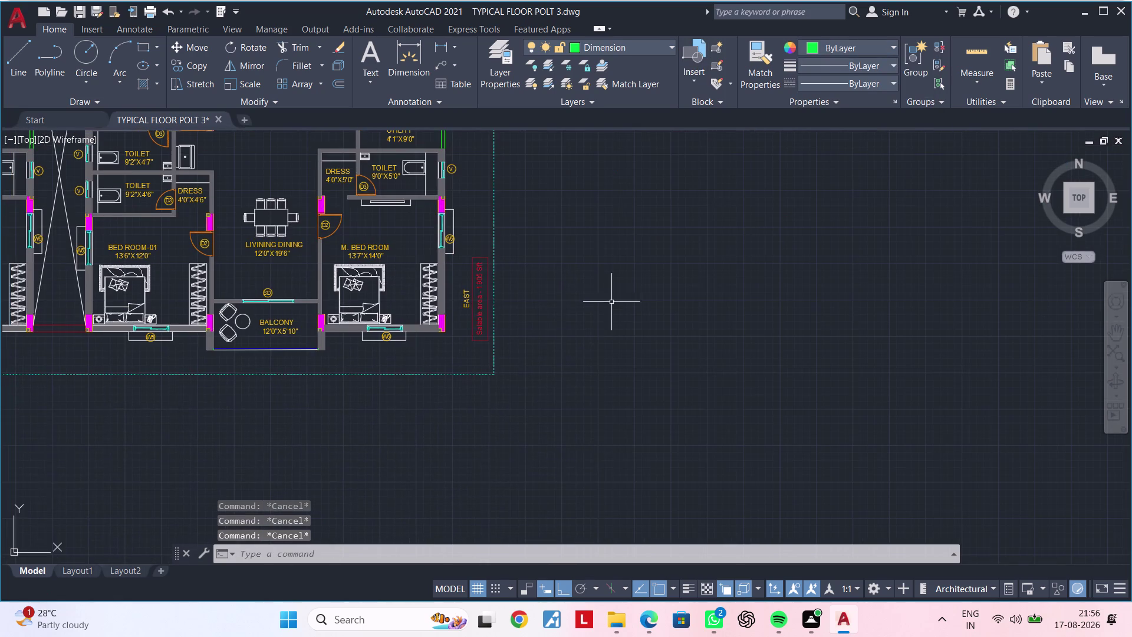
key(Escape)
middle_drag(593, 280, 891, 404)
scroll(down, 3)
scroll(down, 3)
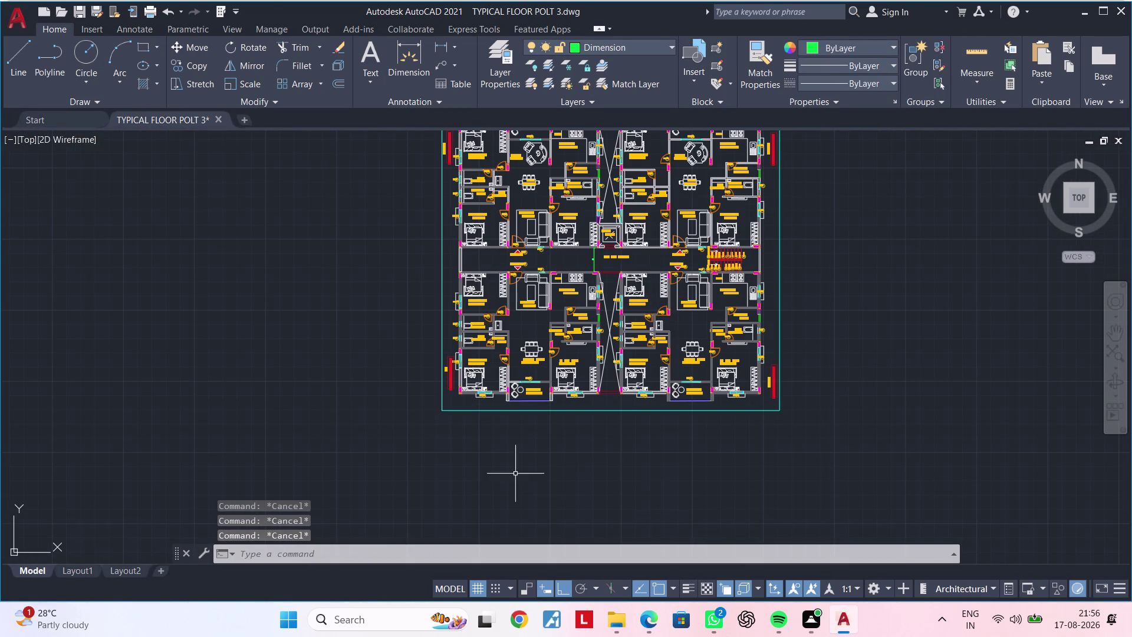
scroll(up, 3)
scroll(down, 3)
scroll(up, 3)
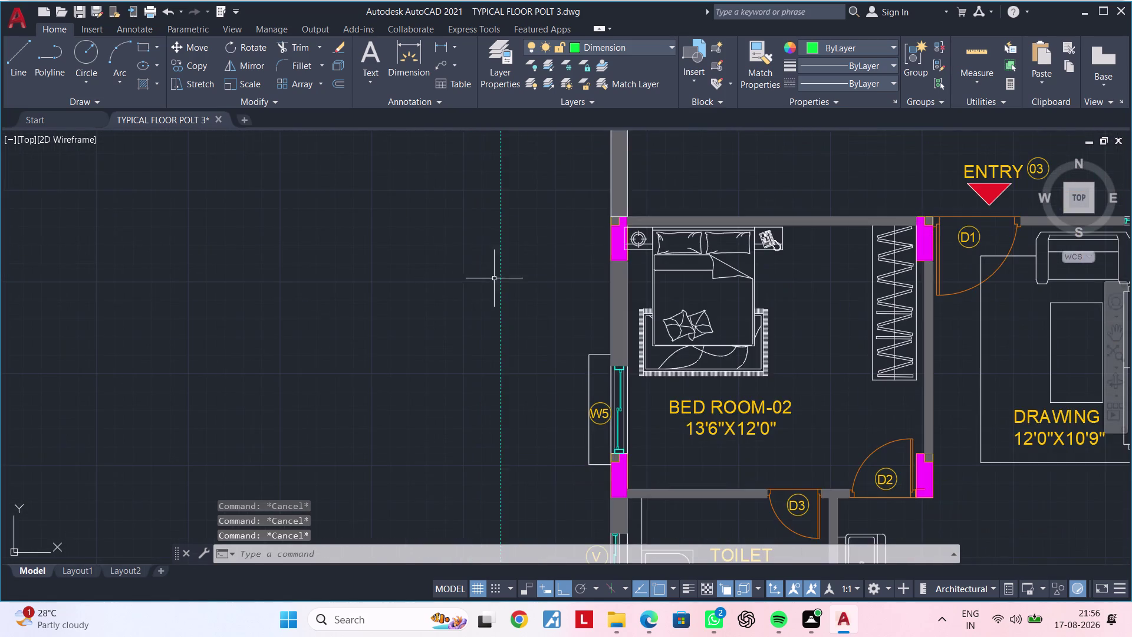
scroll(up, 3)
scroll(up, 3)
scroll(down, 3)
middle_drag(534, 295, 375, 391)
scroll(up, 3)
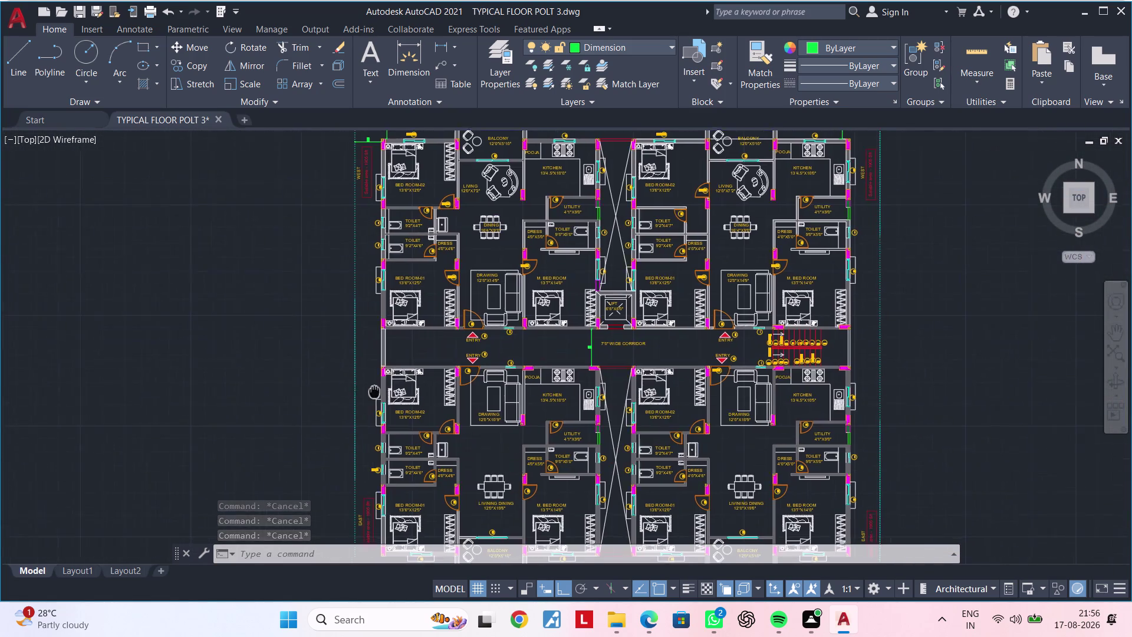
middle_drag(374, 390, 372, 392)
key(Escape)
key(Escape)
middle_drag(371, 344, 348, 414)
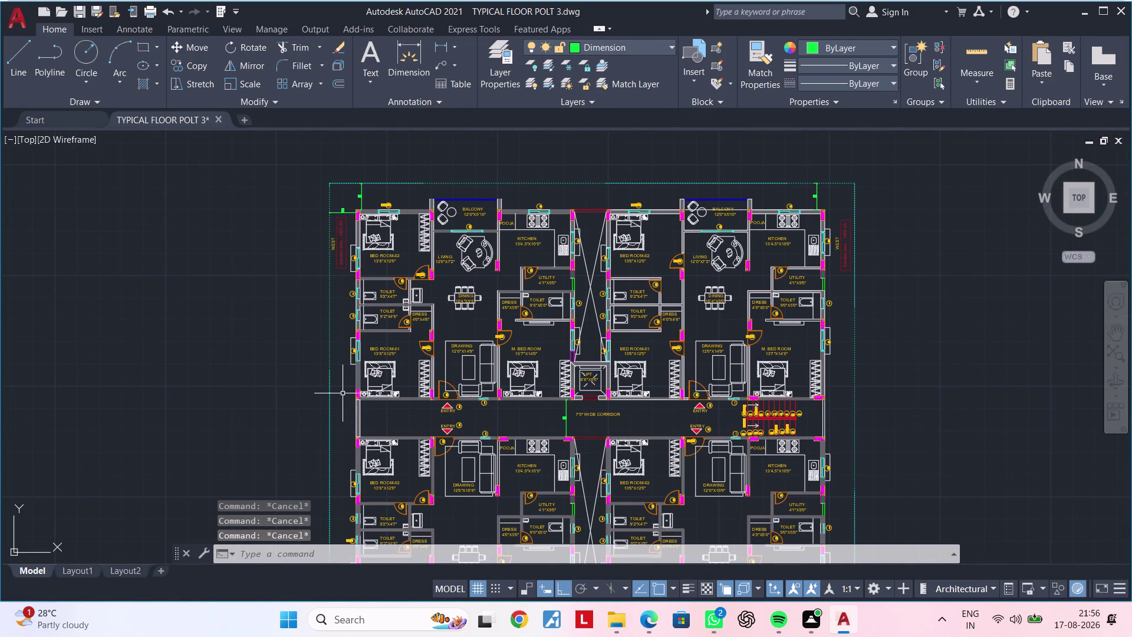
click(330, 398)
key(Escape)
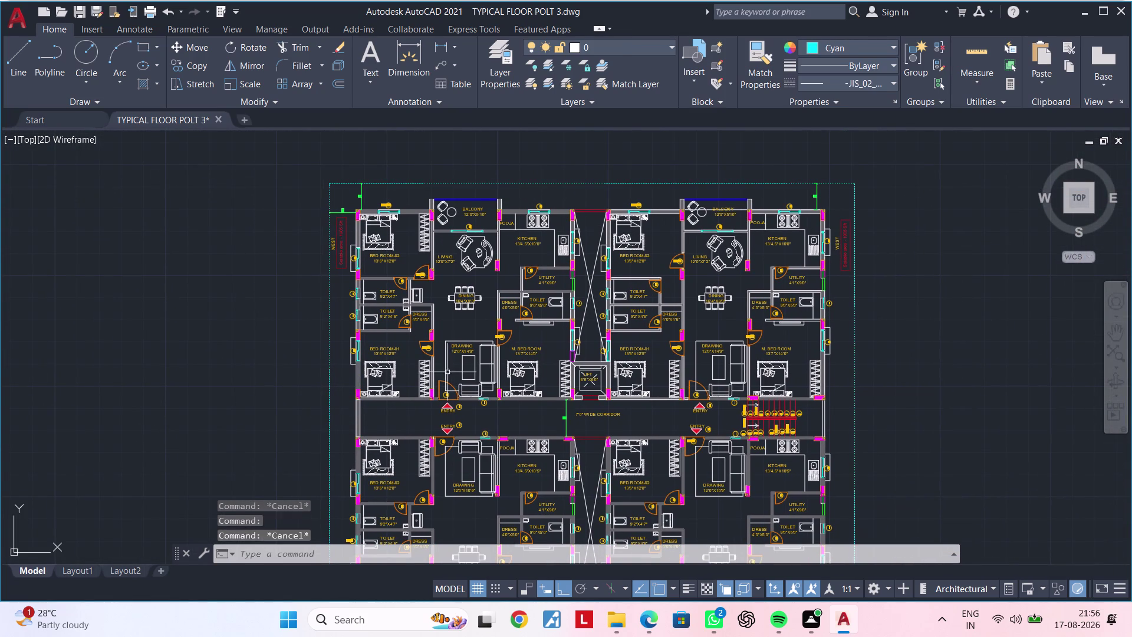
key(Escape)
key(Escape)
middle_drag(954, 323, 794, 329)
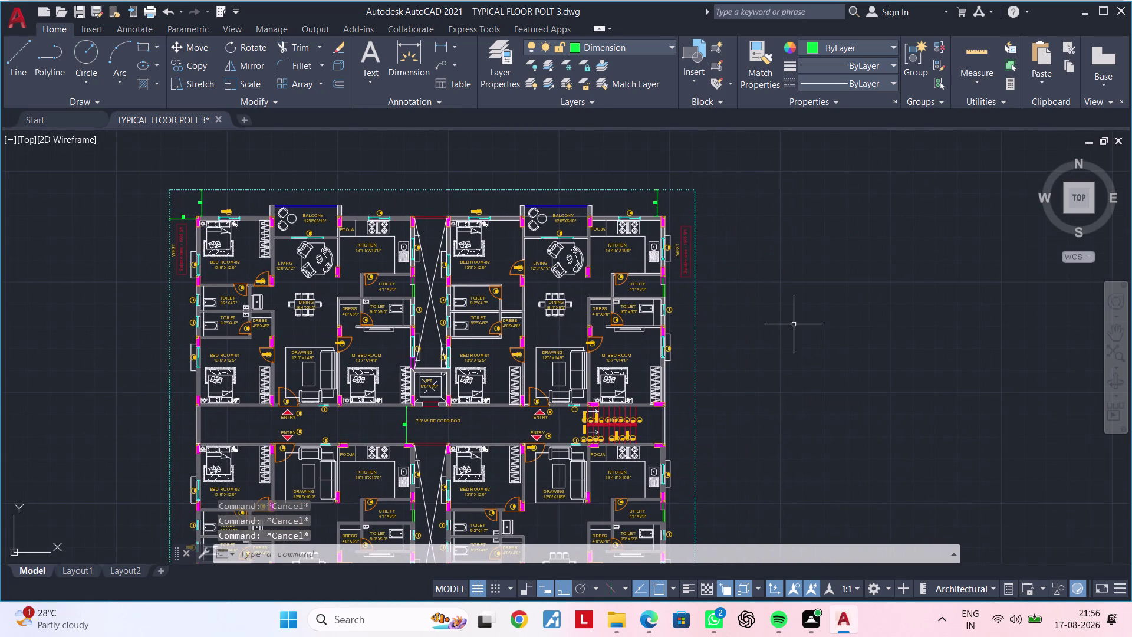
scroll(down, 3)
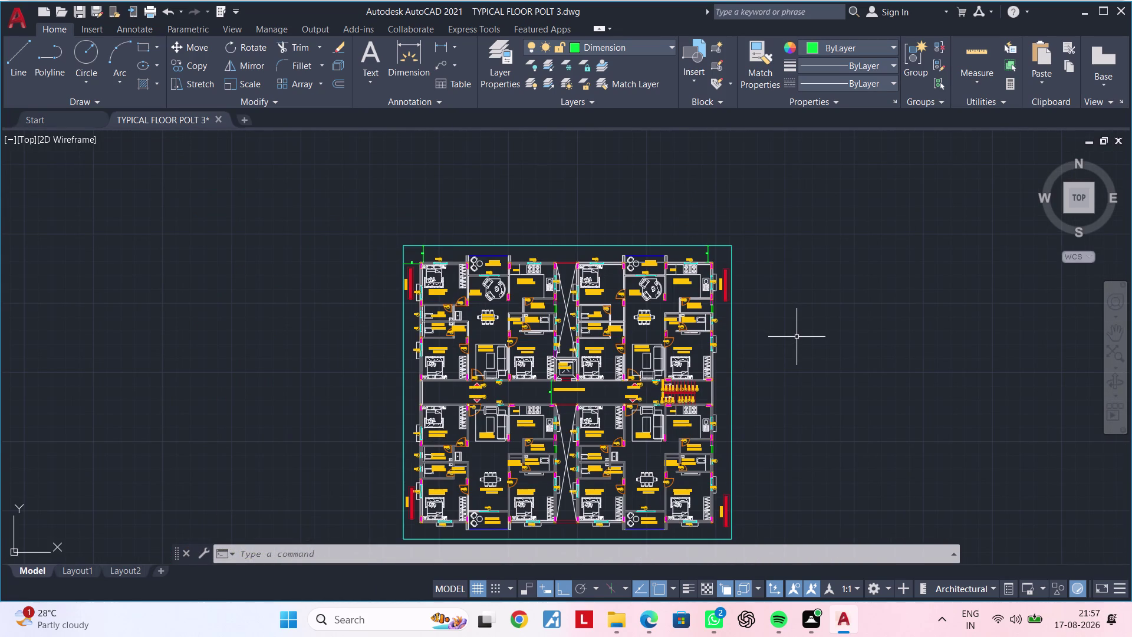
key(Escape)
key(Escape)
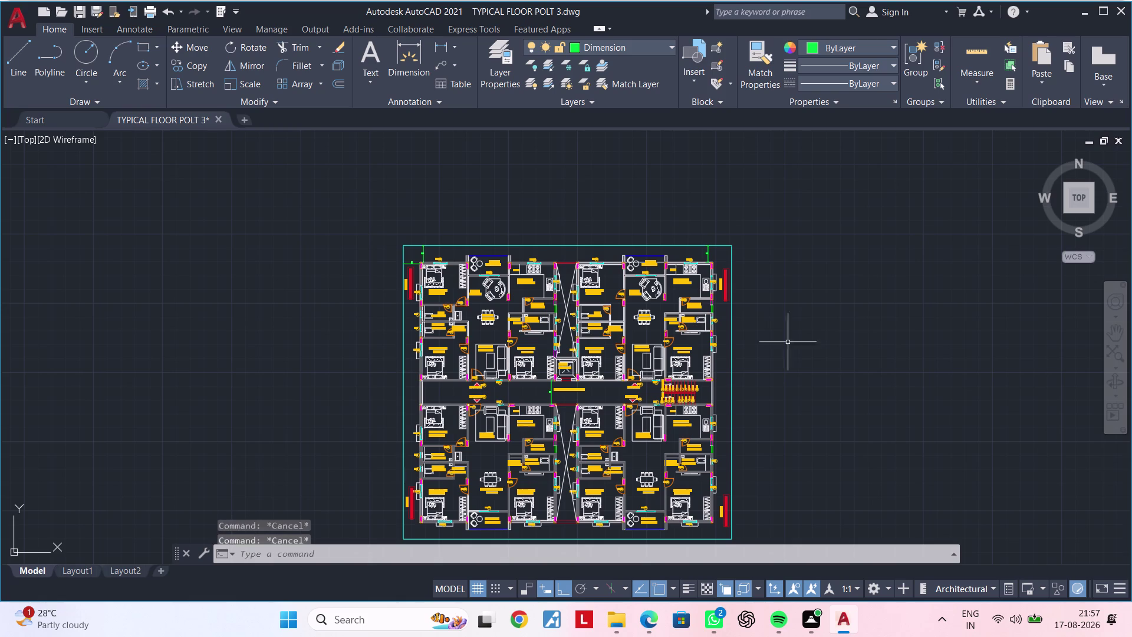
scroll(up, 3)
scroll(down, 3)
middle_drag(704, 368, 702, 276)
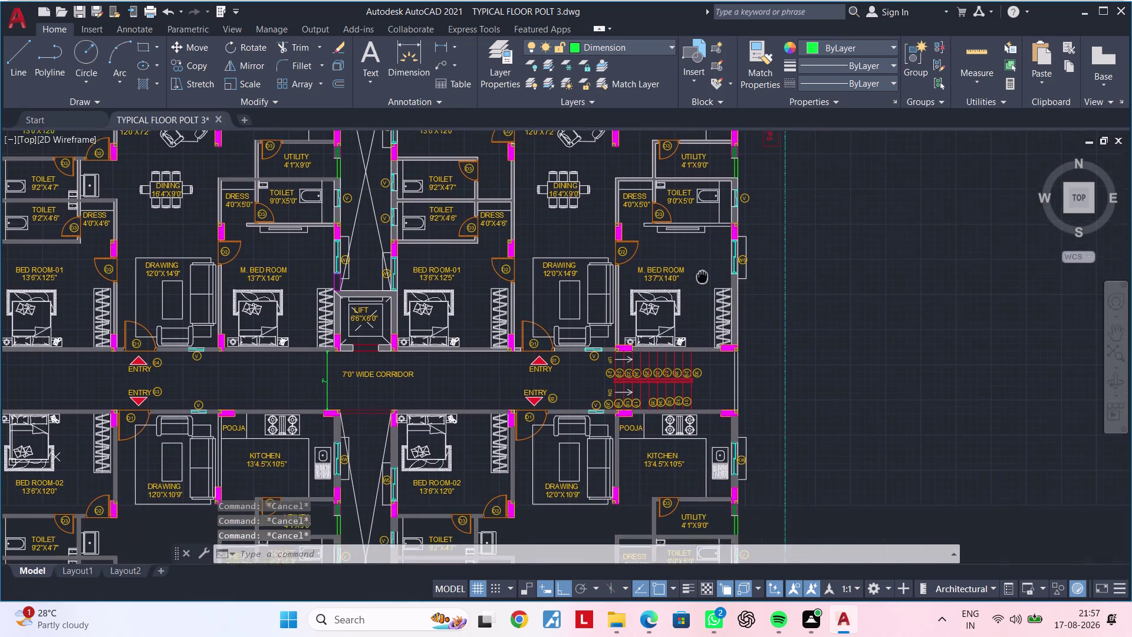
Place a BREAKLINE across the staircase with the symbol at its midpoint.
middle_drag(702, 276, 702, 275)
scroll(up, 3)
middle_drag(620, 402, 639, 357)
key(Escape)
key(Escape)
key(Escape)
key(Escape)
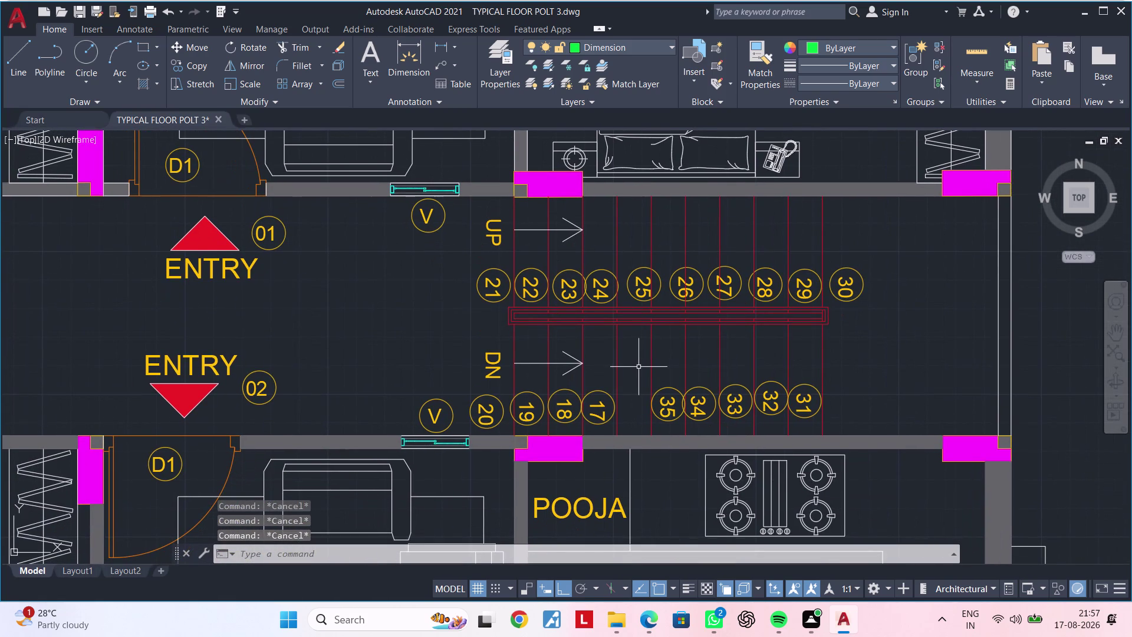
text(br)
key(e)
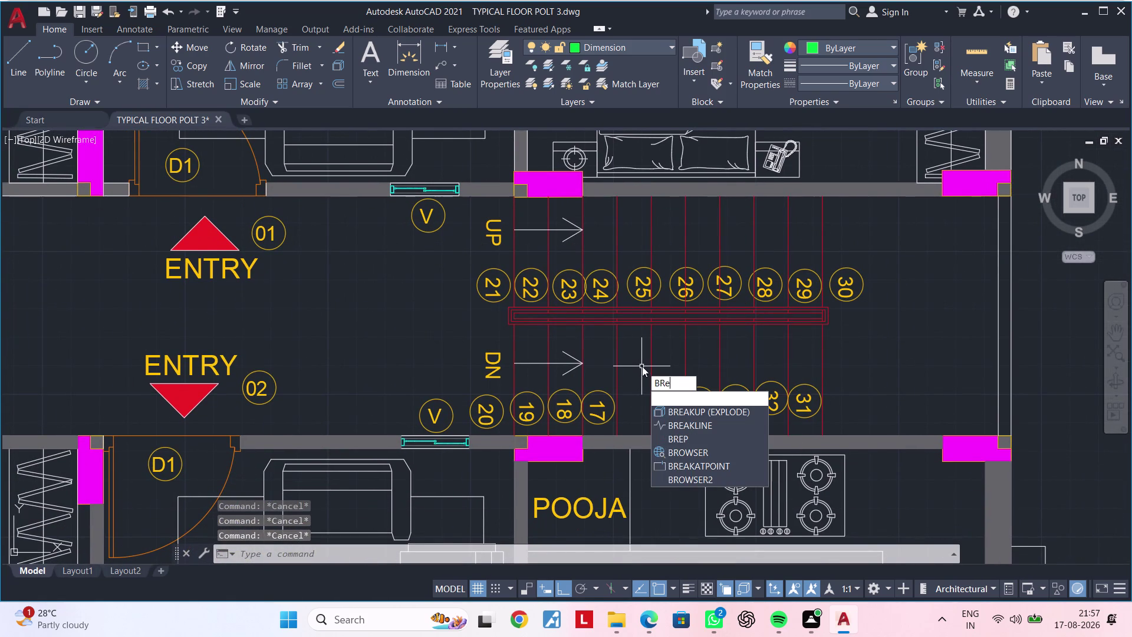
click(689, 411)
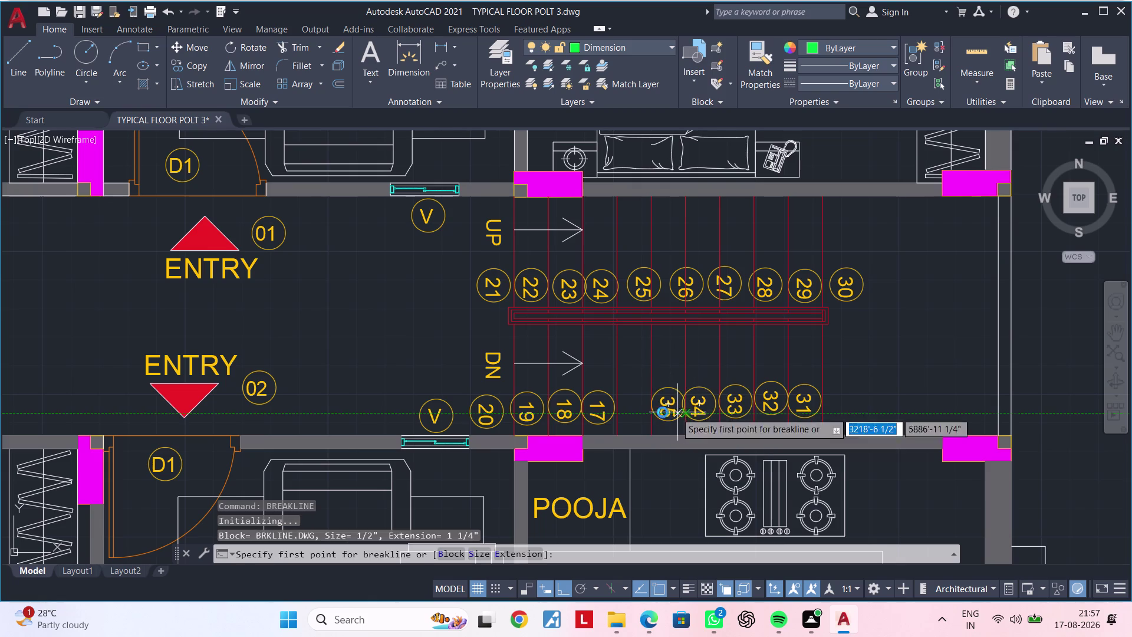
scroll(up, 3)
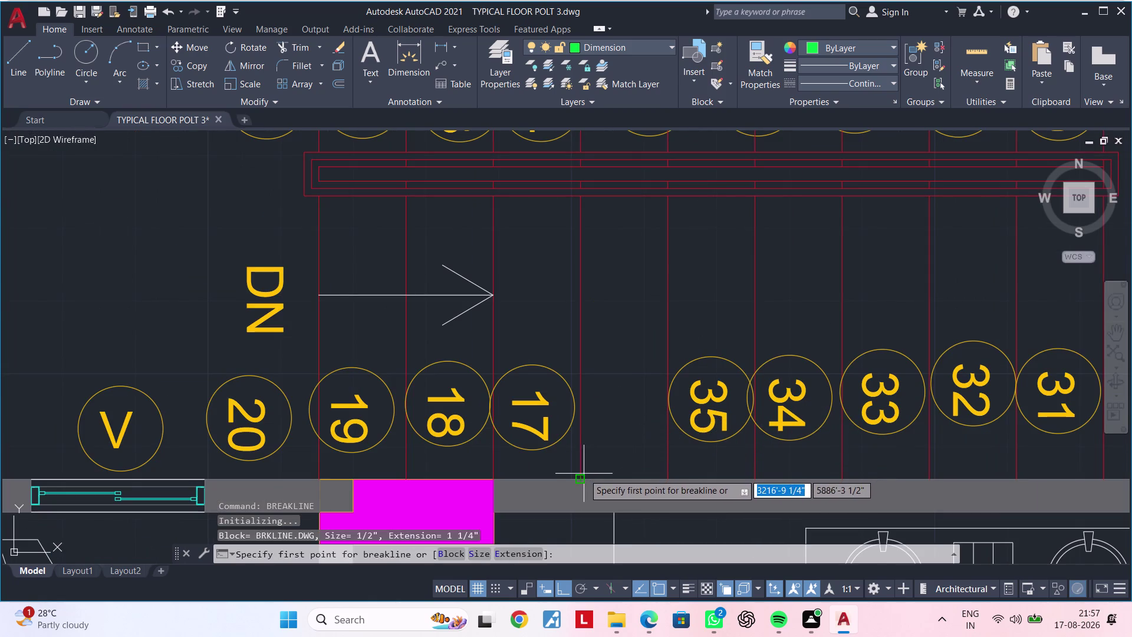
click(583, 475)
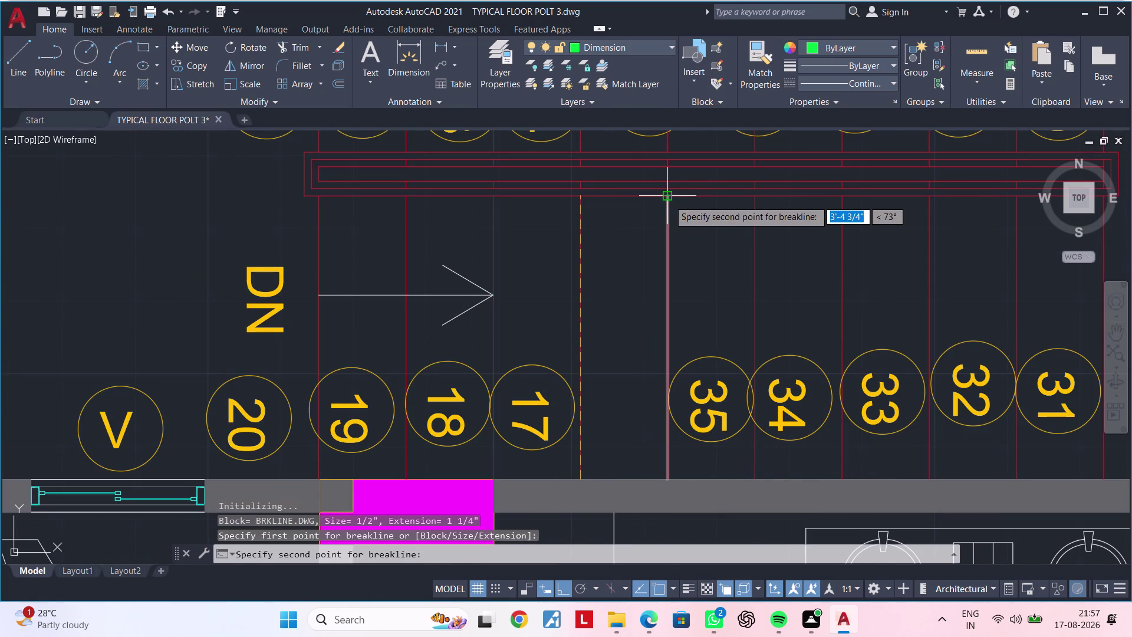
click(668, 200)
click(627, 328)
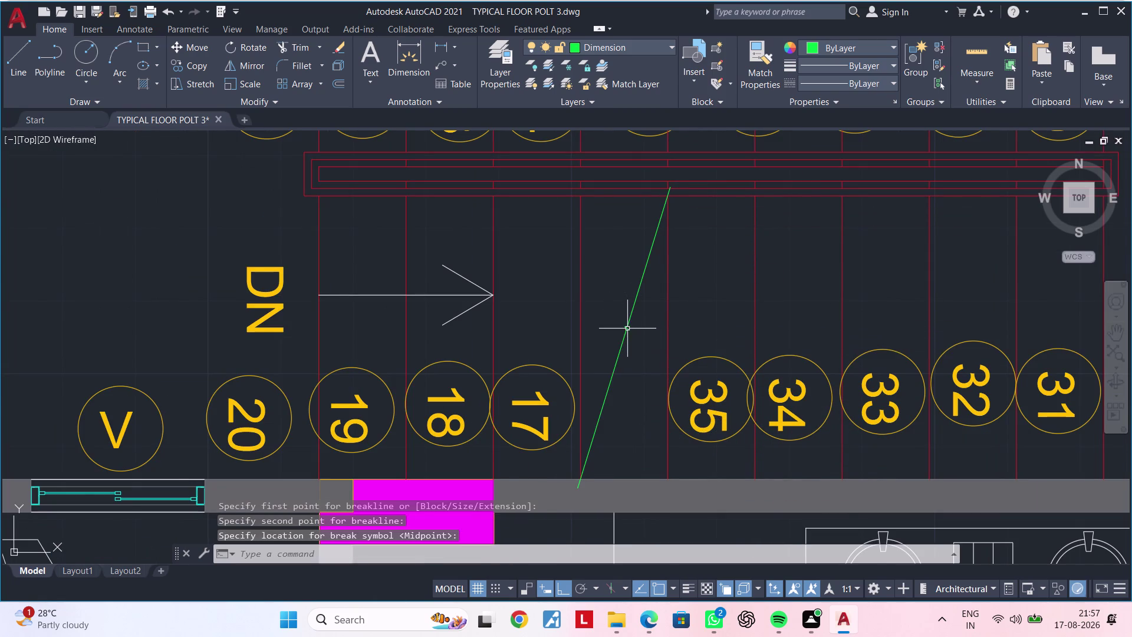
scroll(up, 3)
Grip-stretch the zigzag vertices to widen the break symbol.
click(624, 319)
scroll(up, 3)
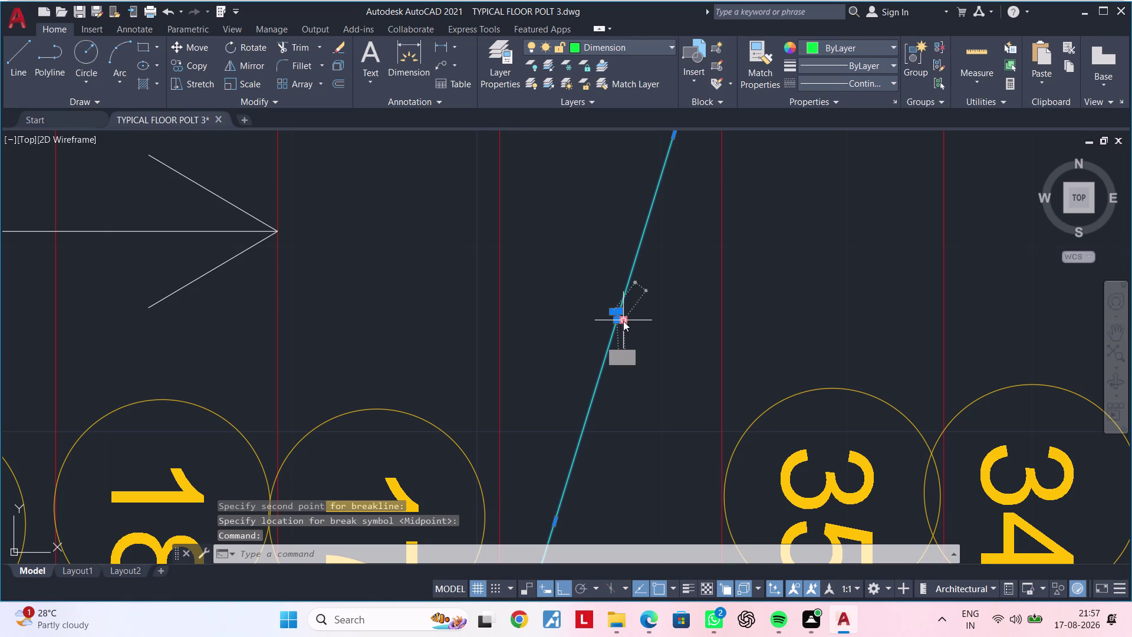
scroll(up, 3)
scroll(up, 3)
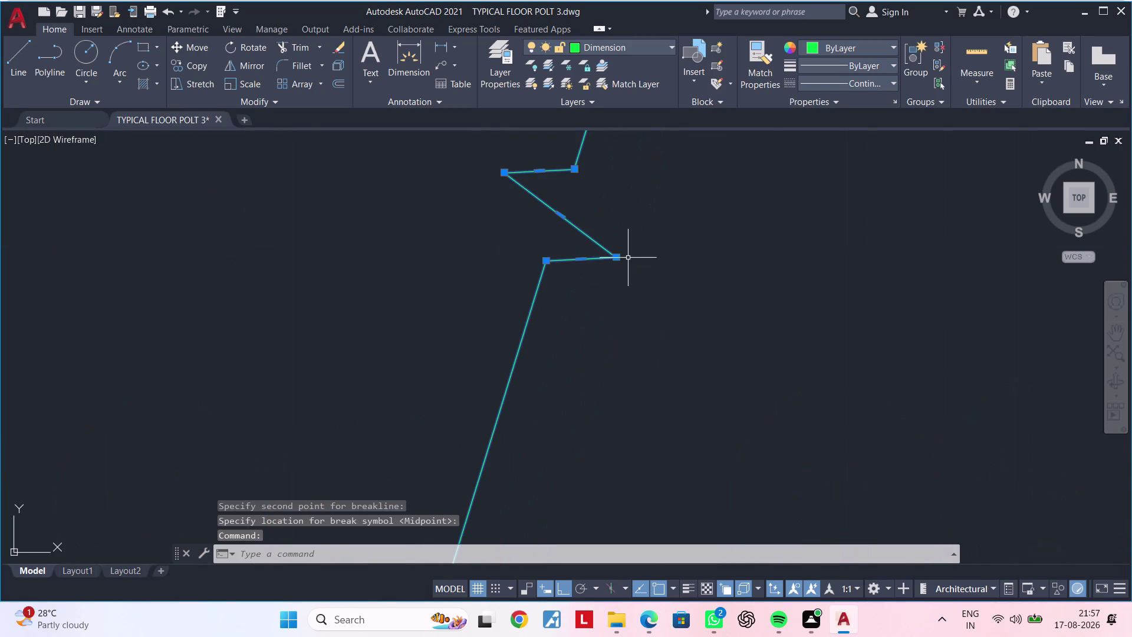
click(617, 258)
click(914, 412)
scroll(down, 3)
middle_drag(874, 395, 874, 415)
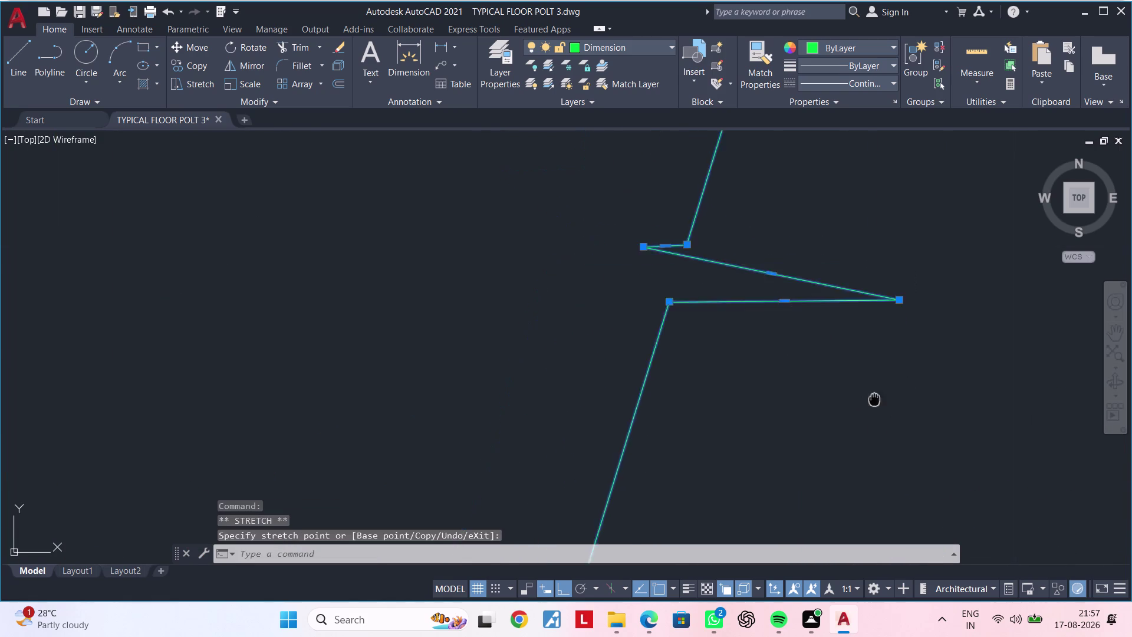
middle_drag(875, 416, 882, 491)
click(651, 345)
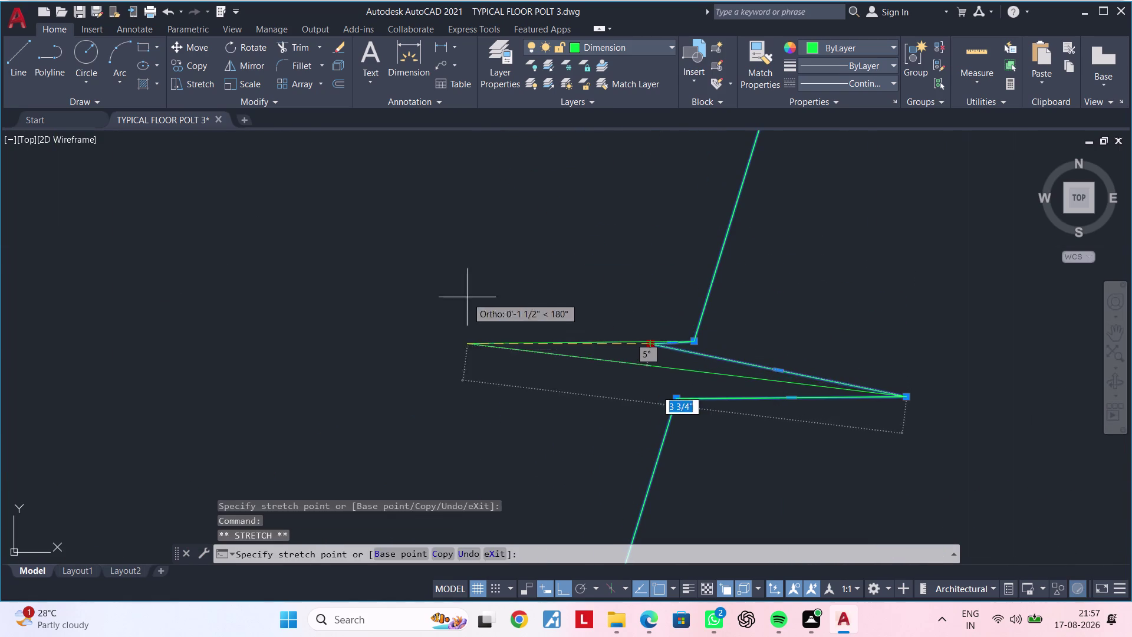
click(413, 273)
click(693, 339)
click(740, 209)
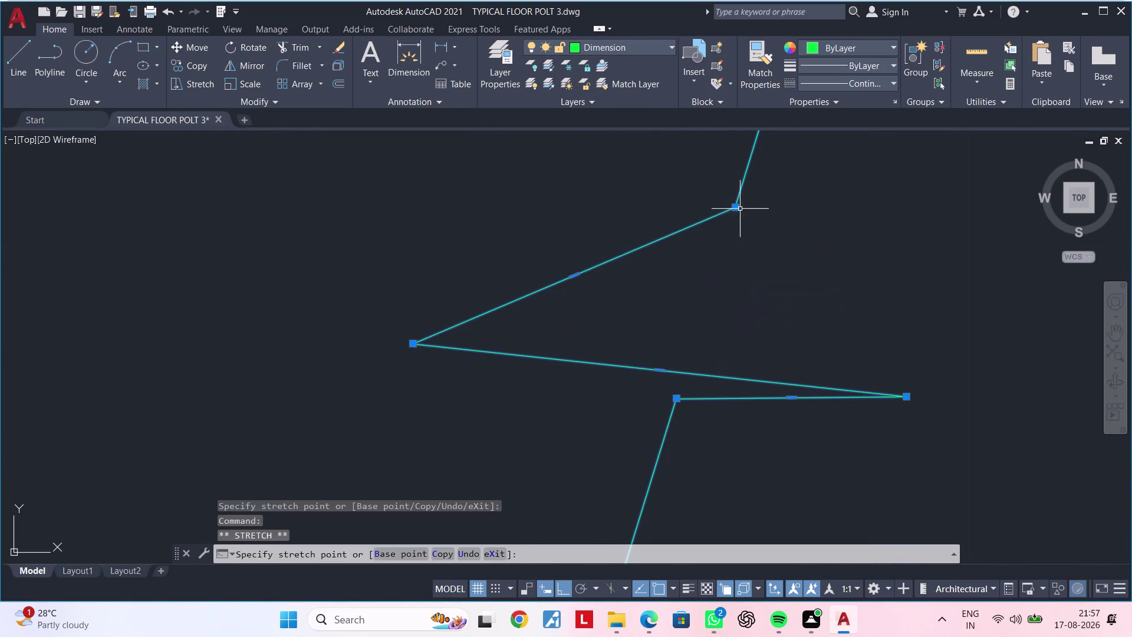
click(677, 398)
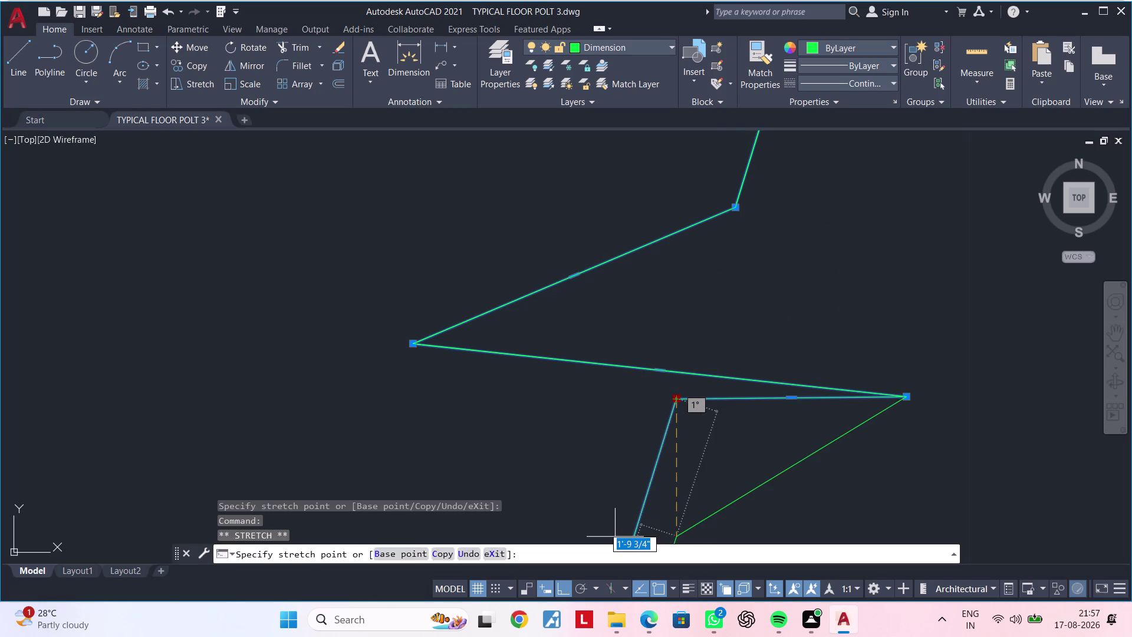
click(609, 534)
scroll(down, 3)
middle_drag(694, 414, 761, 337)
scroll(down, 3)
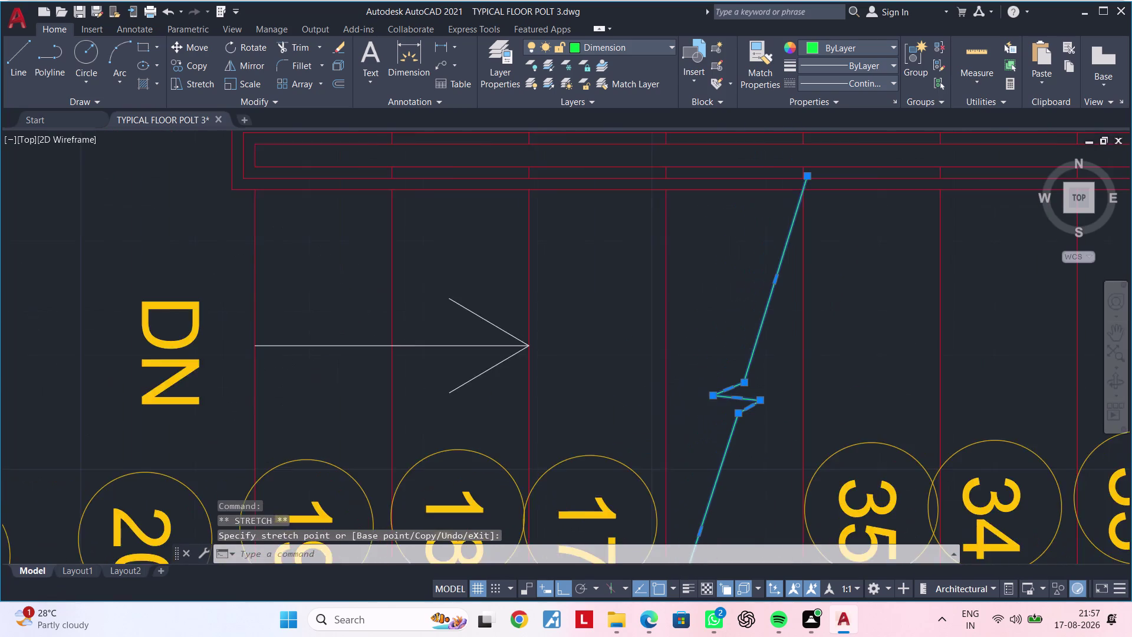
scroll(down, 3)
middle_drag(759, 433, 616, 413)
Deselect the break line and pan back out over the floor plan.
key(Escape)
scroll(up, 3)
scroll(down, 3)
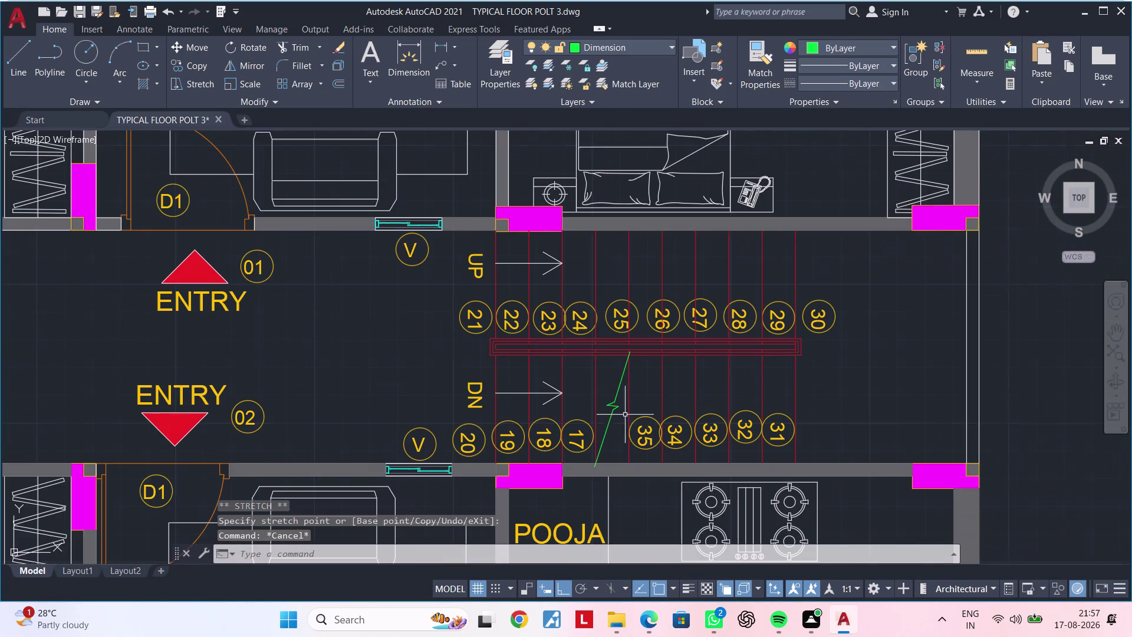
middle_drag(623, 421, 639, 389)
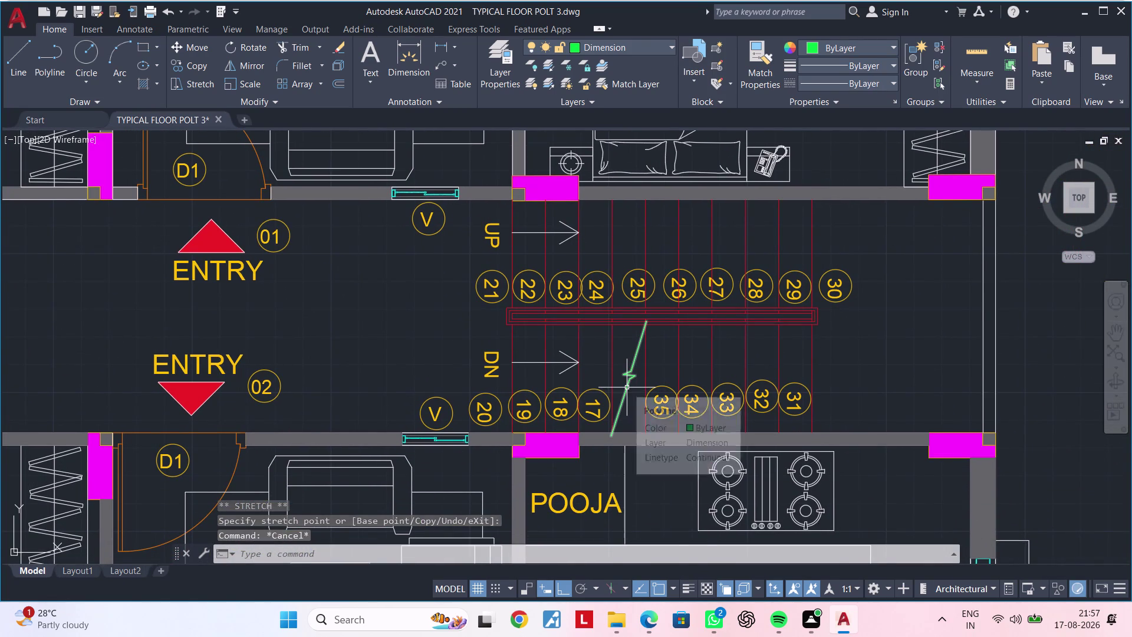
scroll(down, 3)
middle_drag(649, 401, 719, 259)
scroll(down, 3)
middle_drag(671, 445, 724, 339)
middle_drag(613, 495, 724, 398)
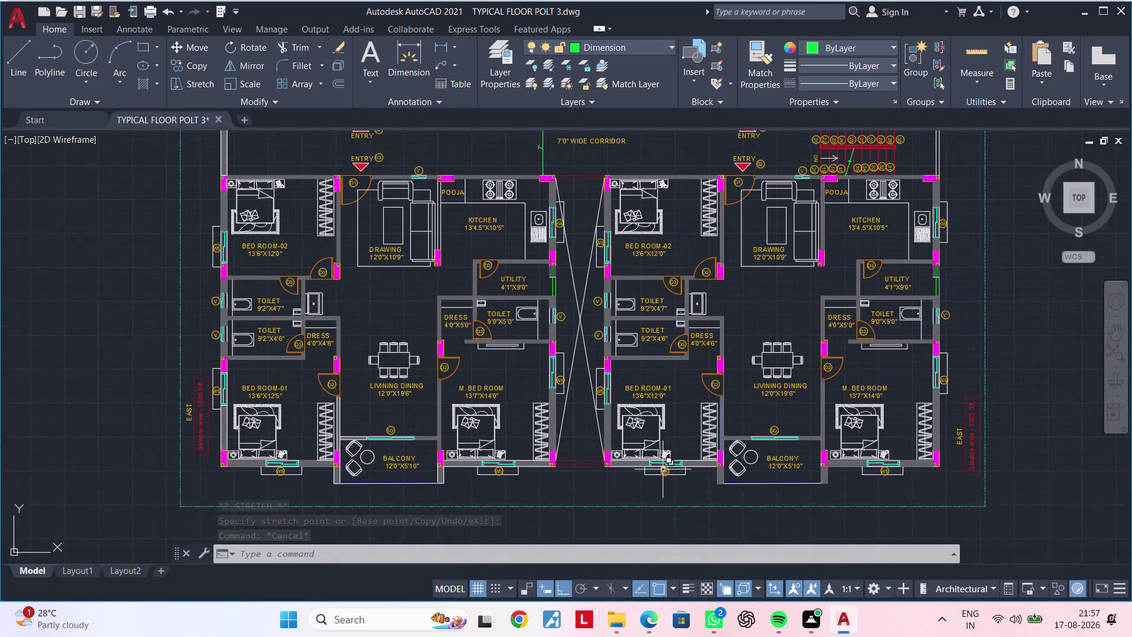
Draw a long horizontal line, about 148 feet, below the floor plan.
middle_drag(627, 454, 717, 360)
scroll(up, 3)
middle_drag(665, 368, 707, 346)
scroll(down, 3)
middle_drag(566, 471, 465, 434)
middle_drag(468, 517, 500, 443)
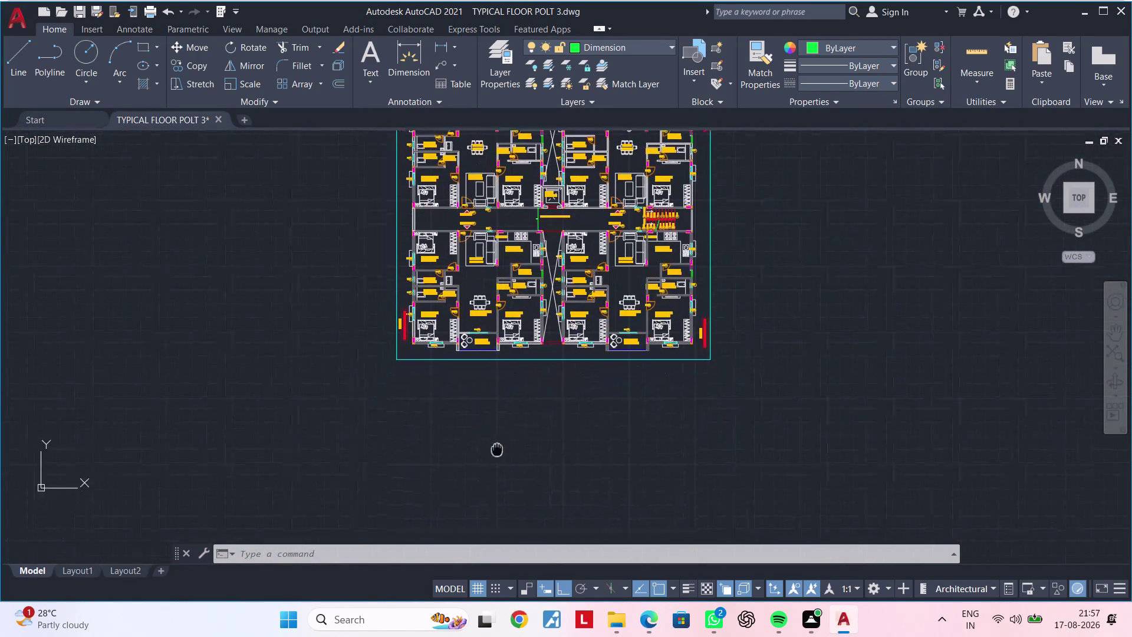
middle_drag(500, 443, 511, 425)
key(Escape)
key(Escape)
key(Escape)
key(Escape)
key(Escape)
key(l)
key(space)
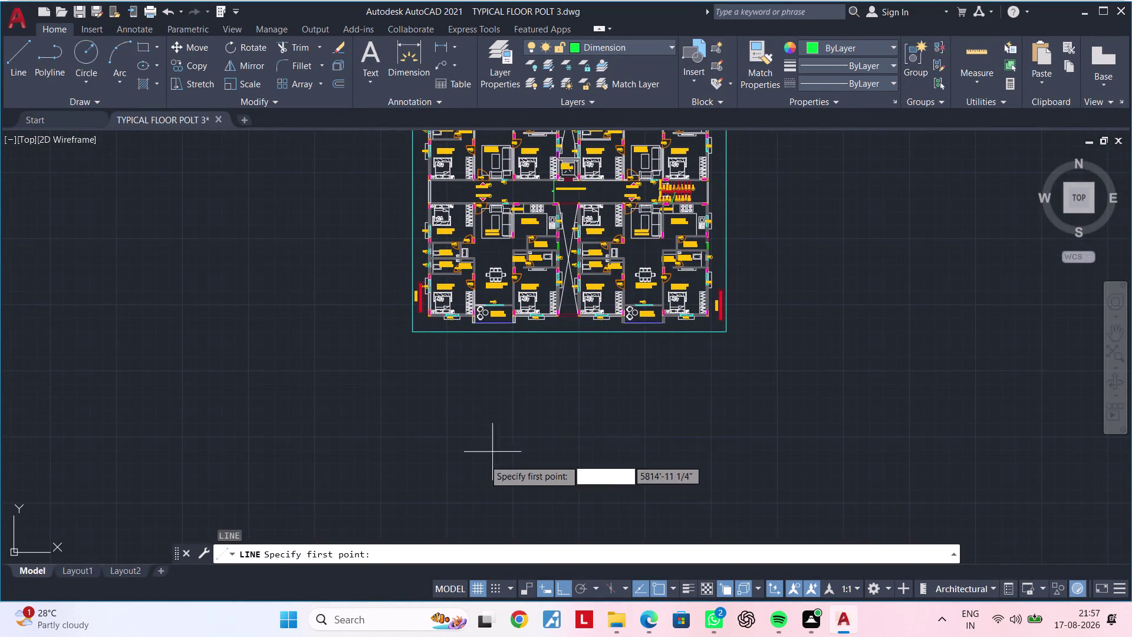
click(357, 350)
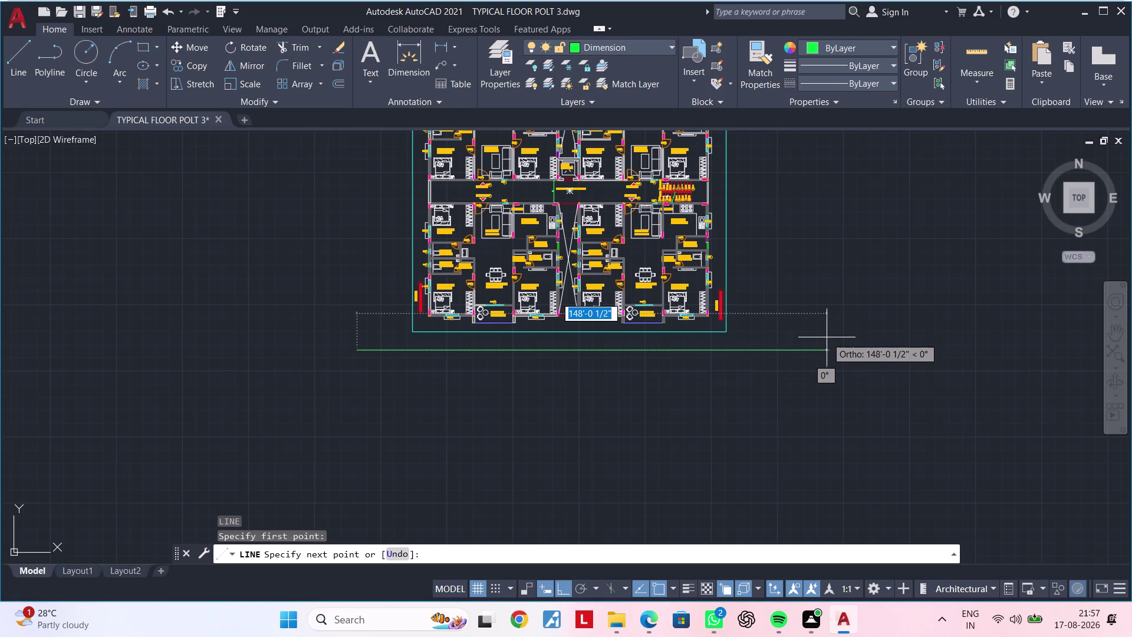
click(782, 346)
key(Escape)
key(Escape)
key(Escape)
key(Escape)
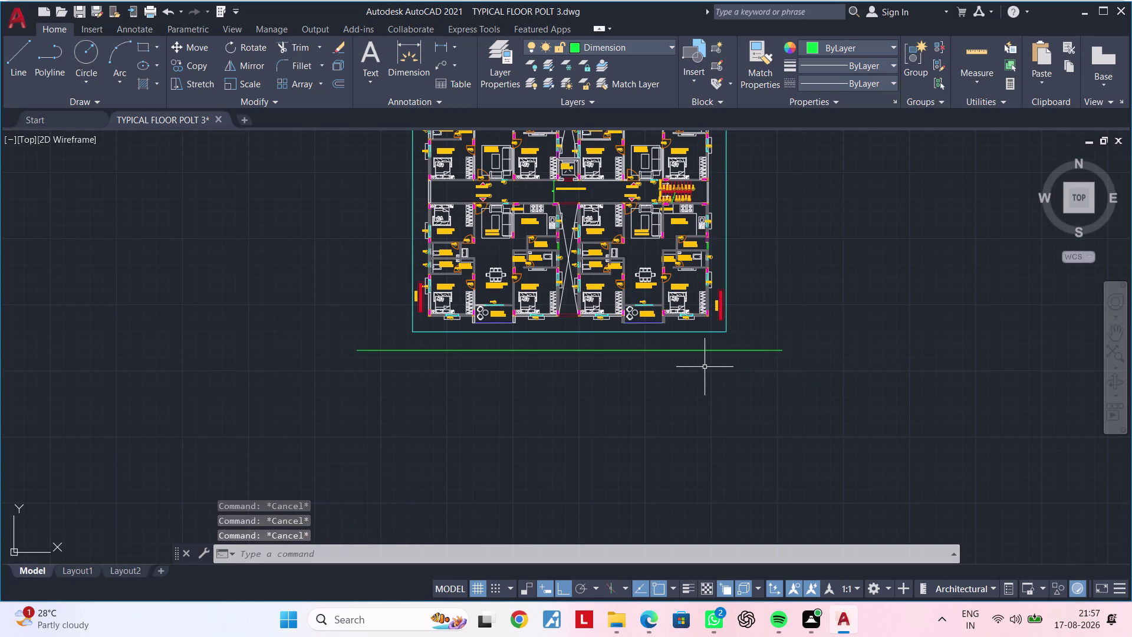
Match the new line's properties to an existing plan object.
key(m)
key(a)
key(space)
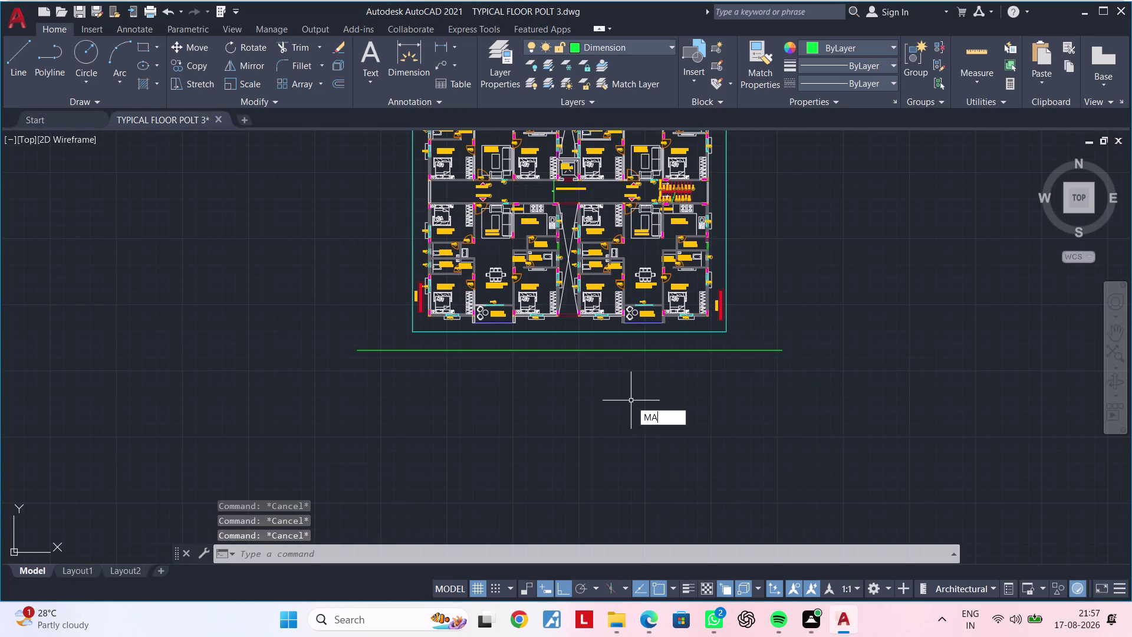
scroll(up, 3)
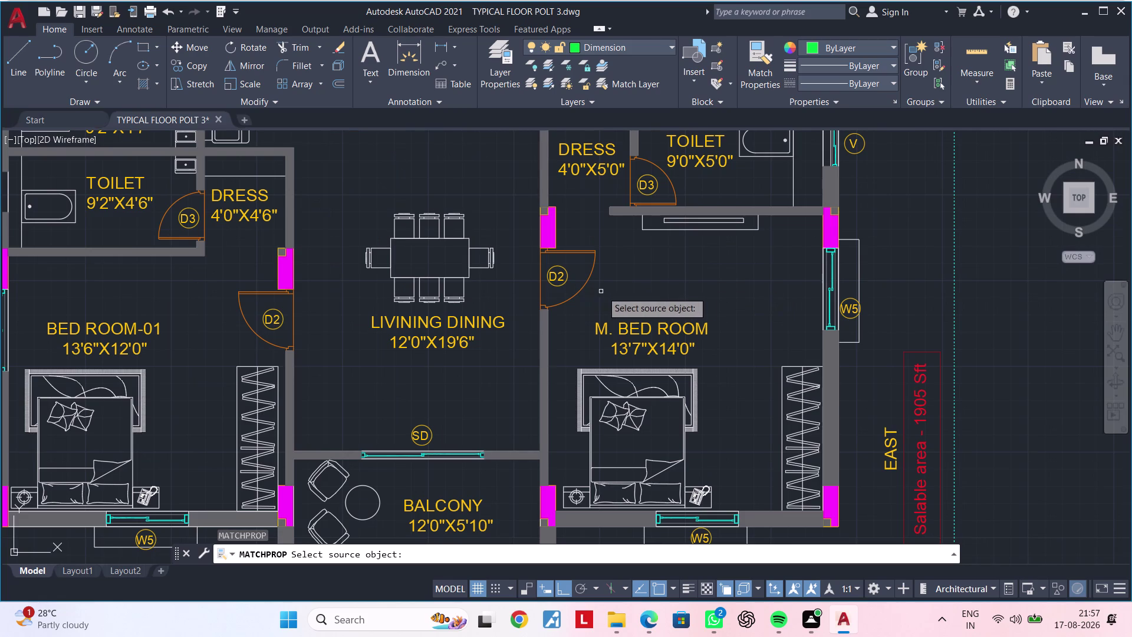
click(677, 229)
scroll(down, 3)
middle_drag(667, 325, 681, 259)
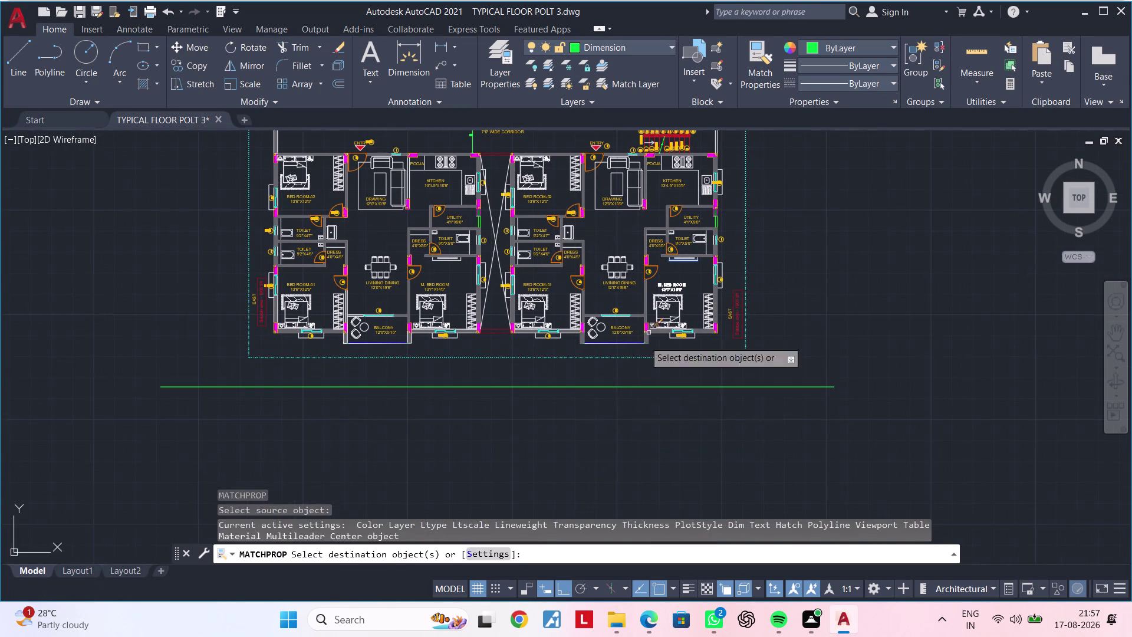
click(629, 385)
key(Escape)
key(Escape)
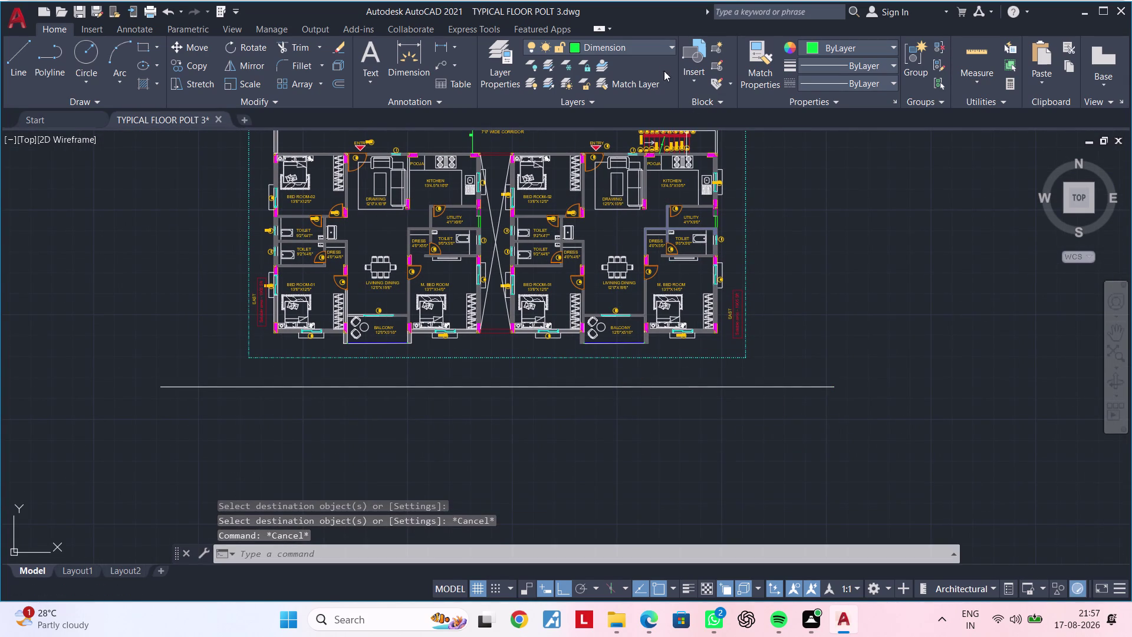
Make layer 0 the current layer.
click(661, 46)
click(615, 69)
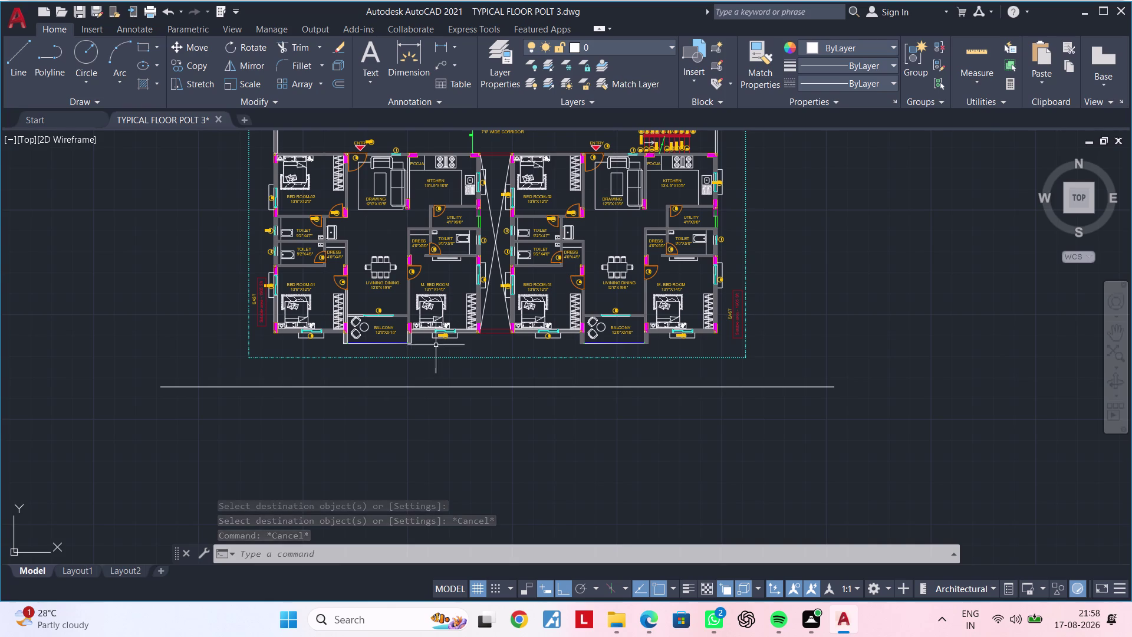
middle_drag(436, 391, 427, 337)
key(Escape)
key(Escape)
key(Escape)
Offset the horizontal line 40' downward with the O command, then exit the command.
text(o)
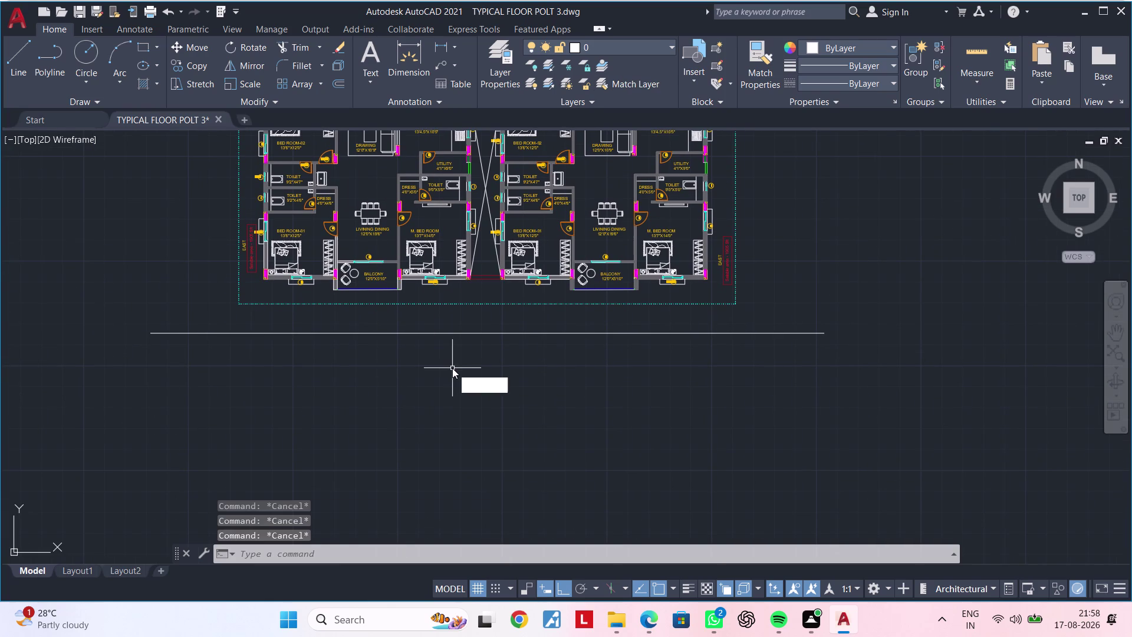
text(f 40')
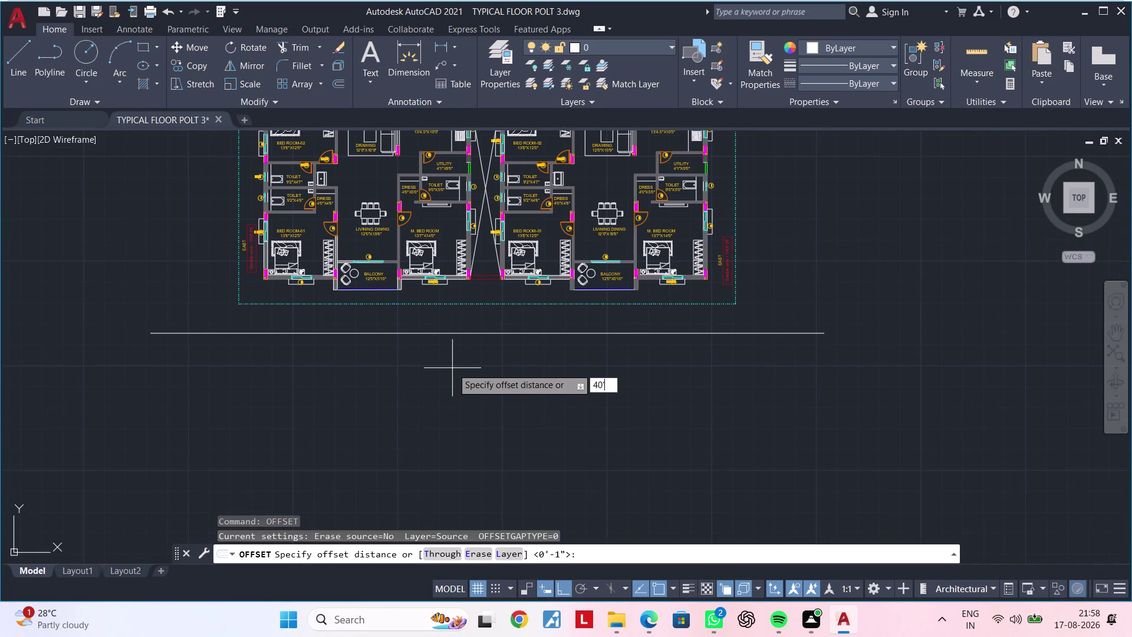
key(Return)
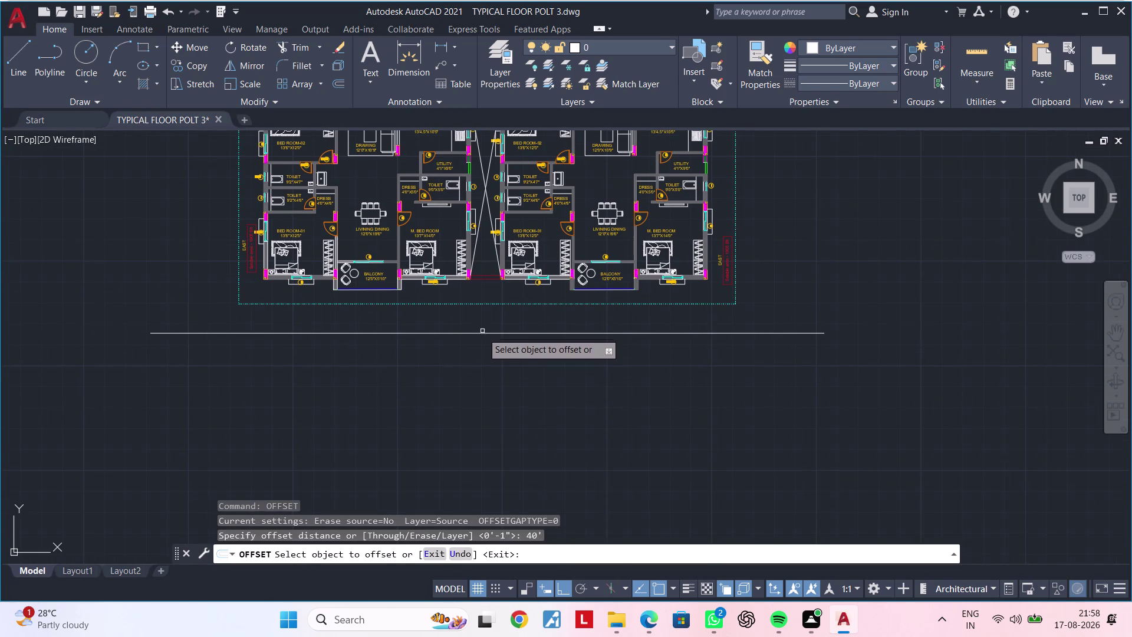
click(482, 334)
click(488, 395)
scroll(down, 3)
middle_drag(491, 395, 497, 351)
key(Escape)
key(Escape)
scroll(up, 3)
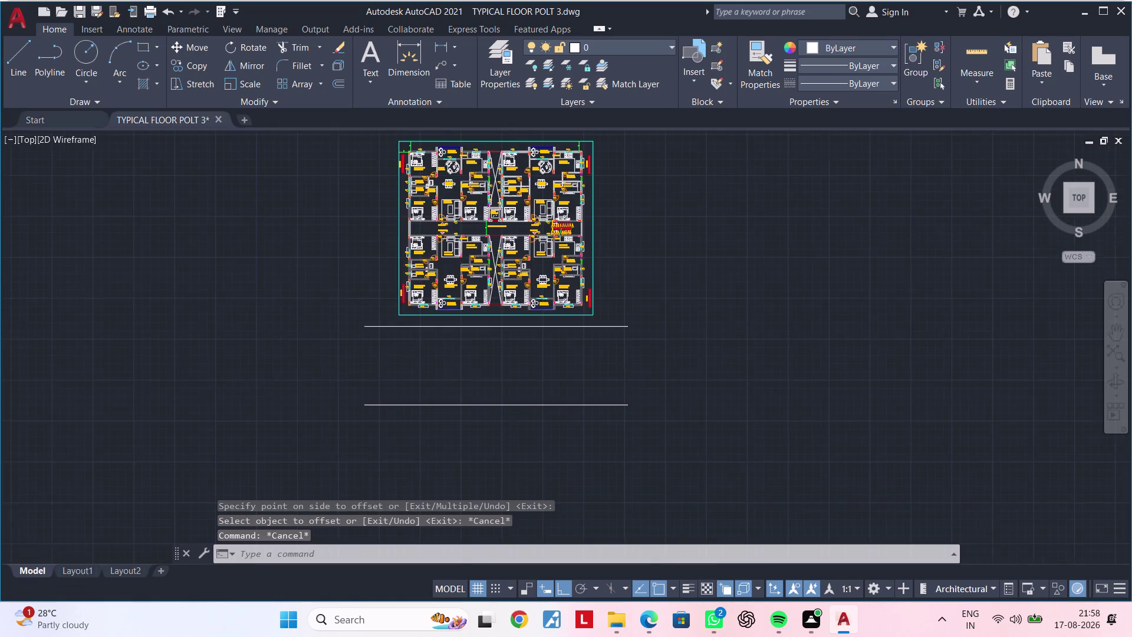
middle_drag(449, 367, 412, 386)
key(Escape)
key(Escape)
key(Escape)
key(Escape)
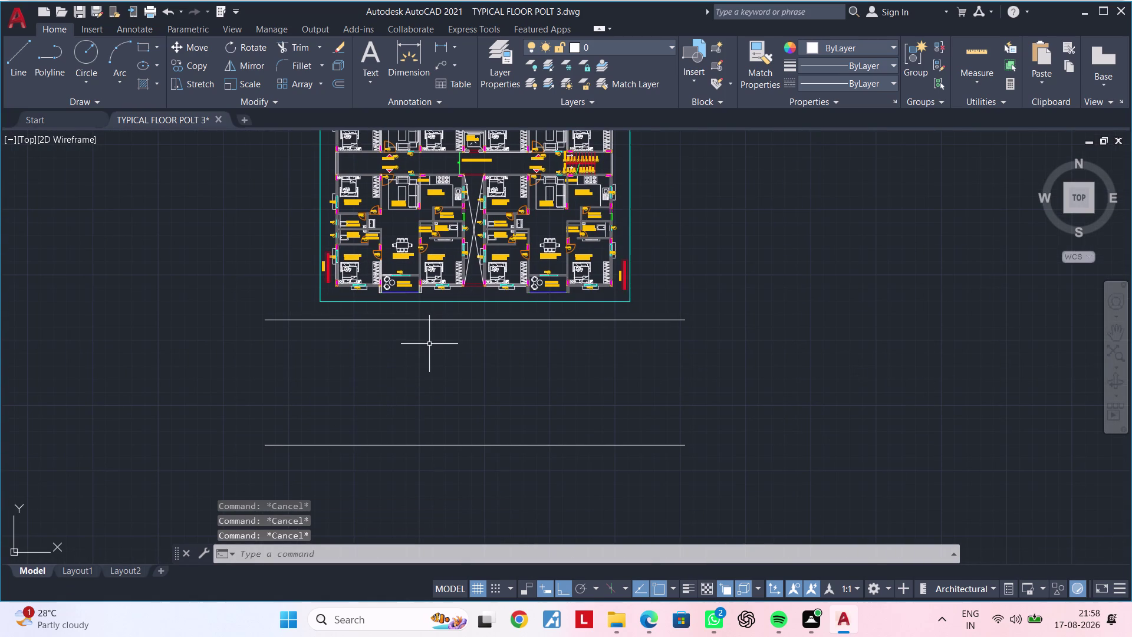
Place a break line from the upper line to the lower line with the symbol at midpoint.
key(b)
key(r)
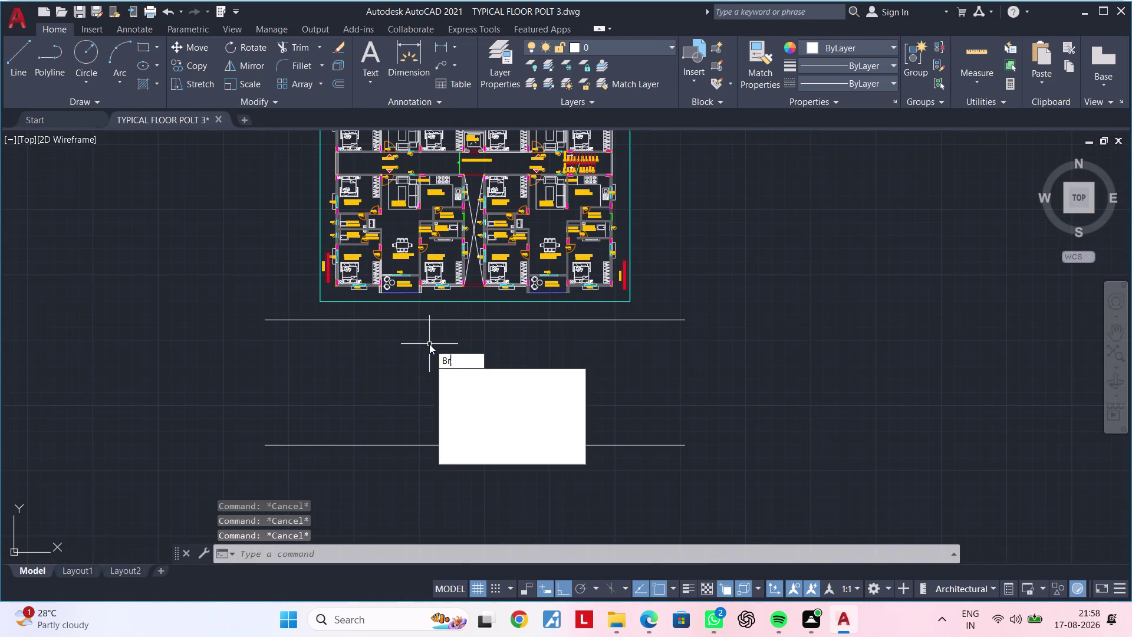
click(473, 405)
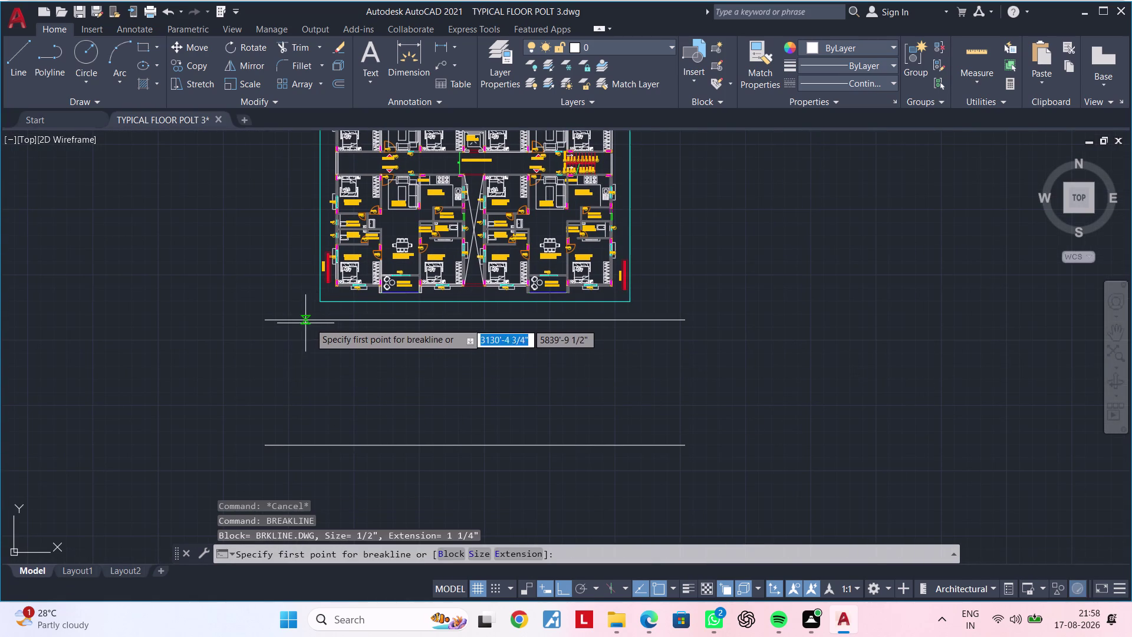
scroll(up, 3)
click(304, 305)
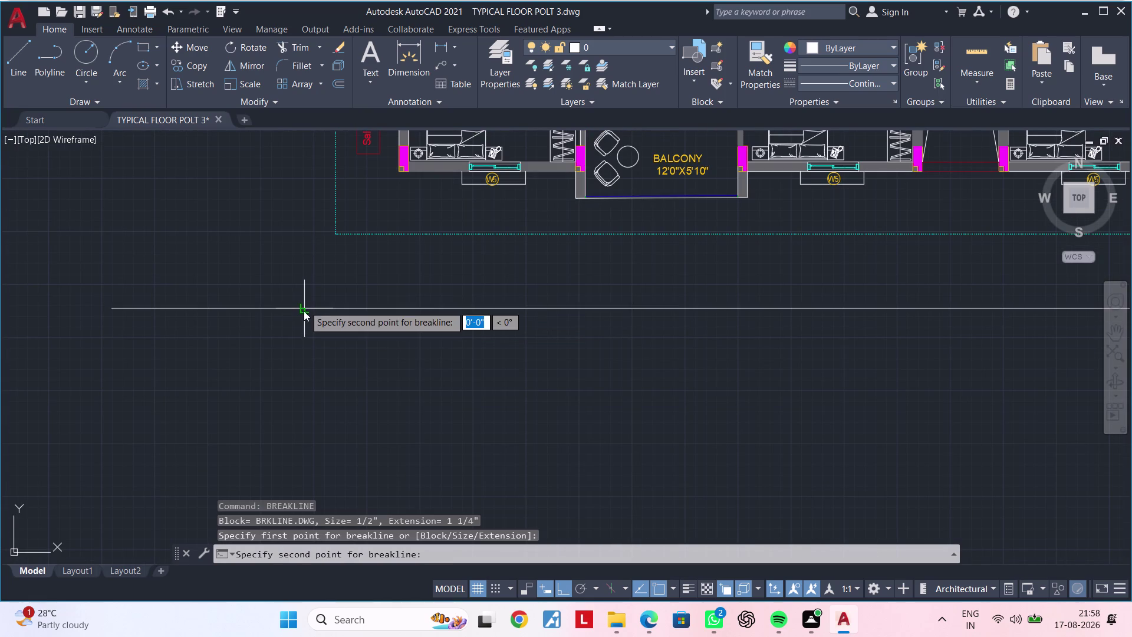
scroll(down, 3)
middle_drag(302, 397, 341, 242)
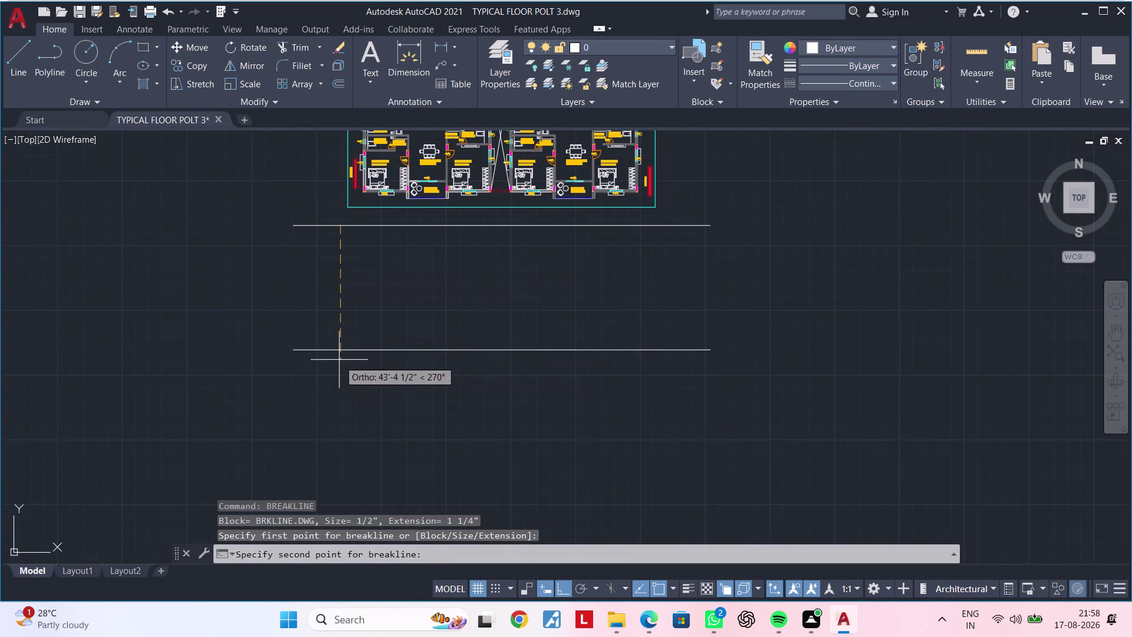
click(341, 348)
click(339, 291)
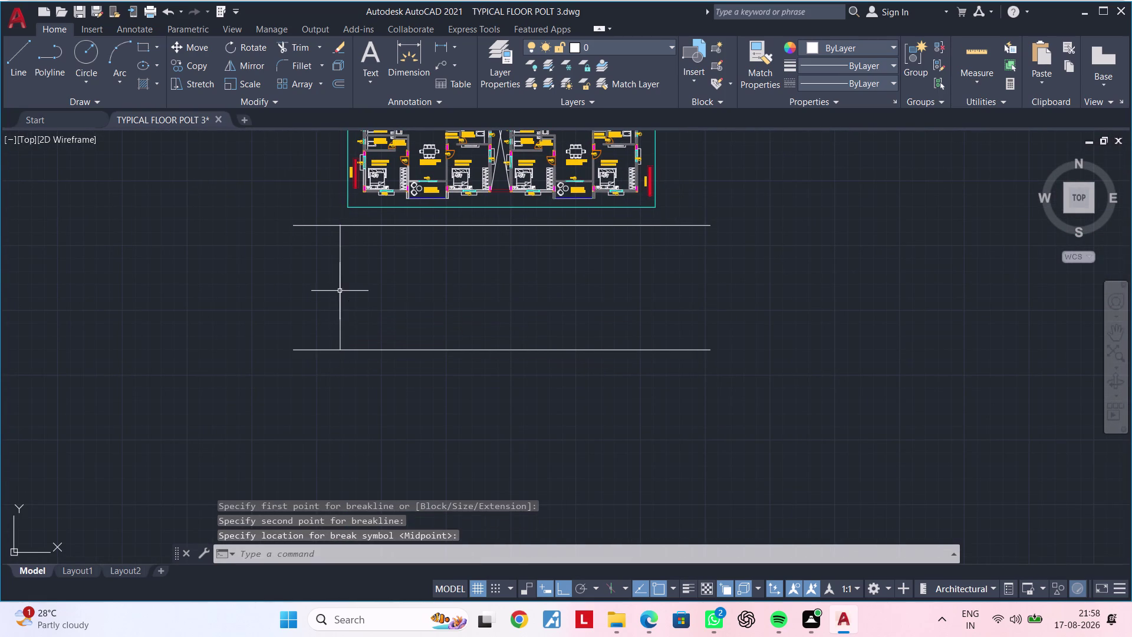
scroll(up, 3)
scroll(up, 3)
scroll(down, 3)
scroll(up, 3)
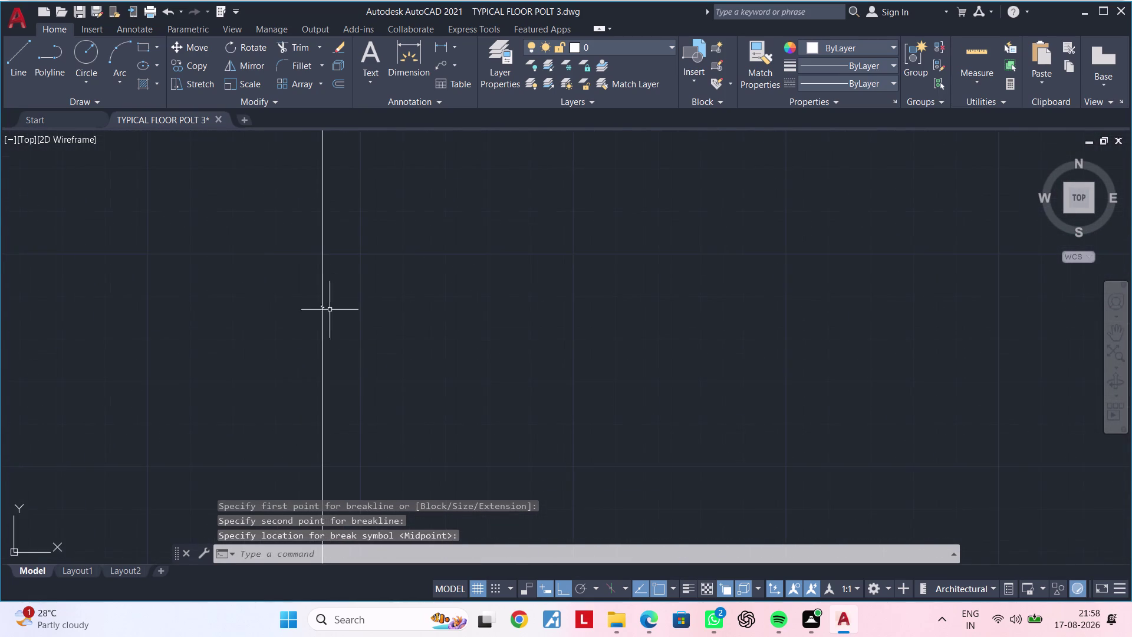
scroll(up, 3)
Stretch the break symbol's right and left vertices outward, snapping end vertices onto the vertical line.
click(297, 276)
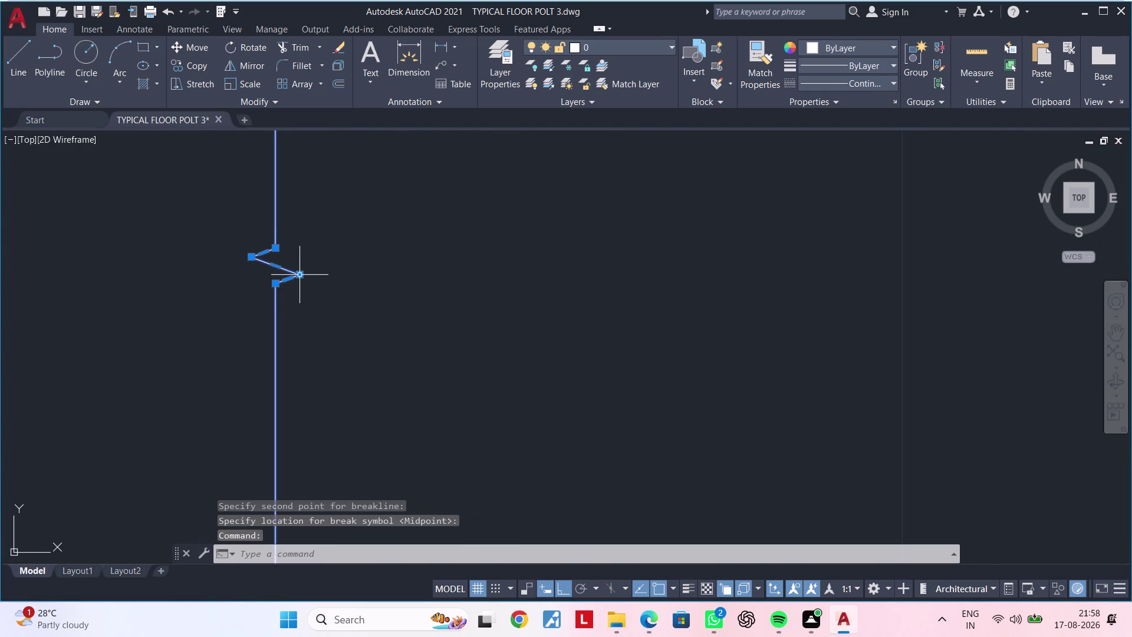
drag(302, 275, 308, 278)
click(1087, 318)
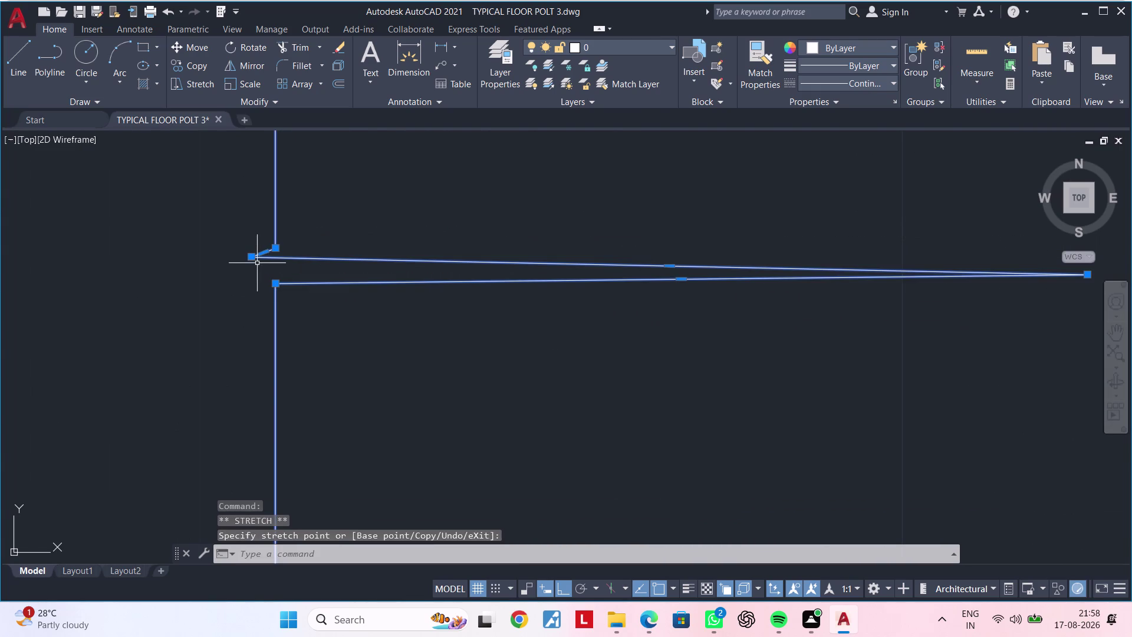
click(253, 256)
scroll(down, 3)
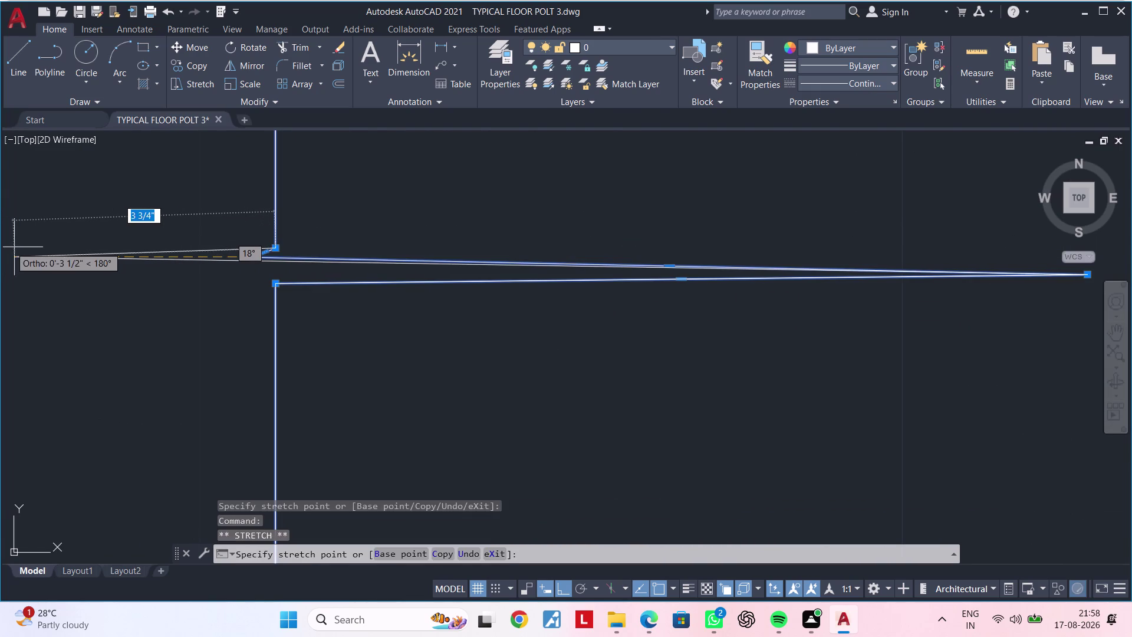
scroll(down, 3)
scroll(down, 3)
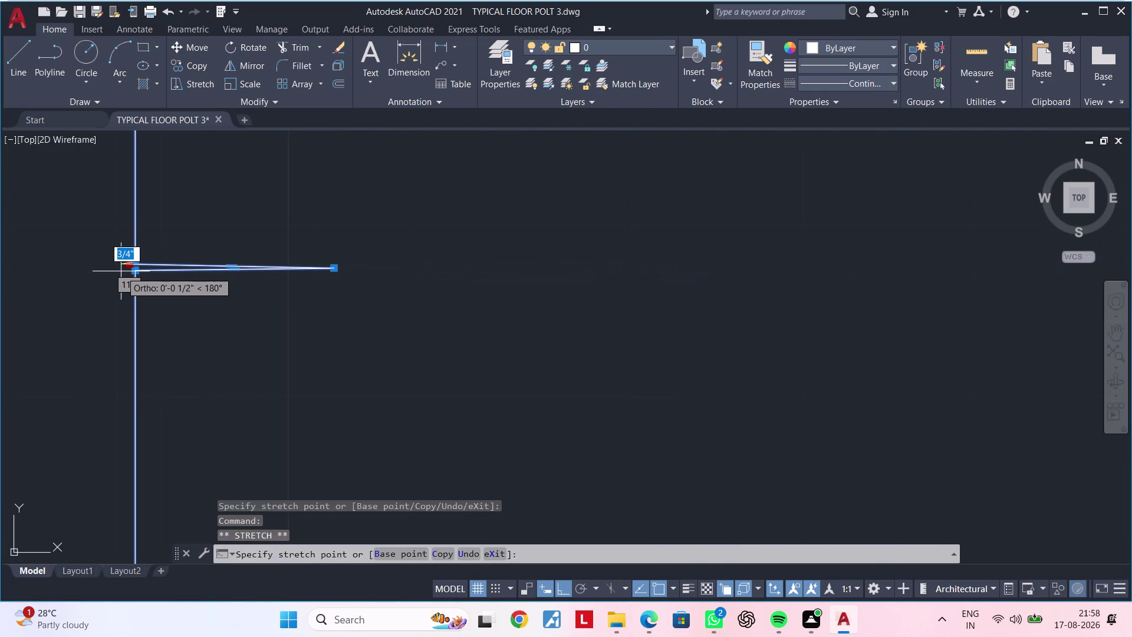
scroll(down, 3)
middle_drag(218, 319, 699, 351)
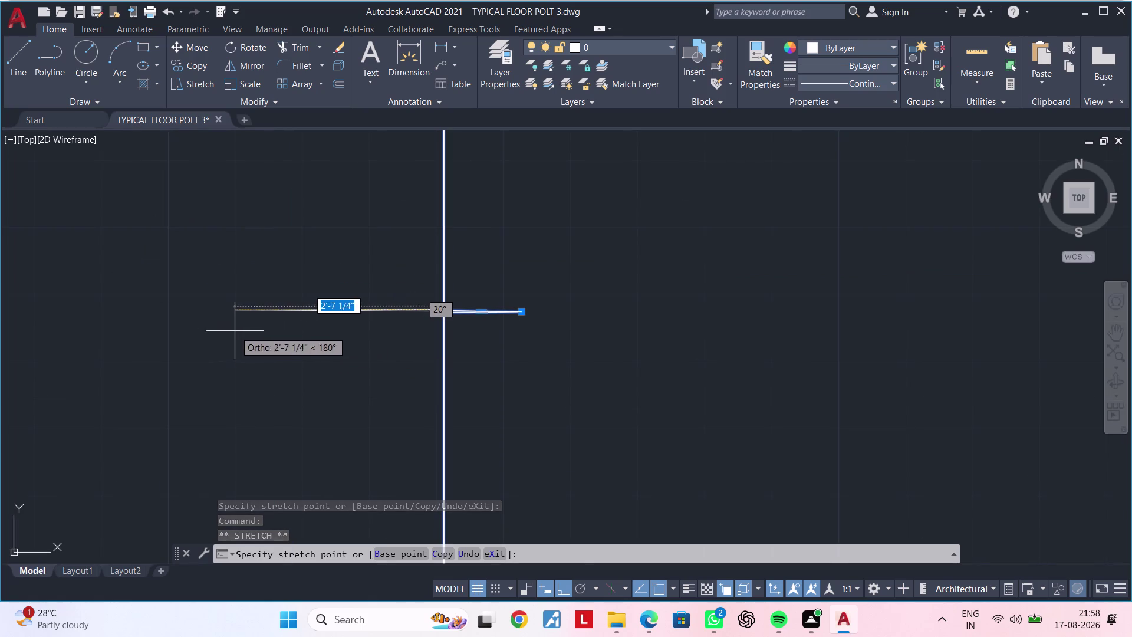
scroll(up, 3)
click(448, 294)
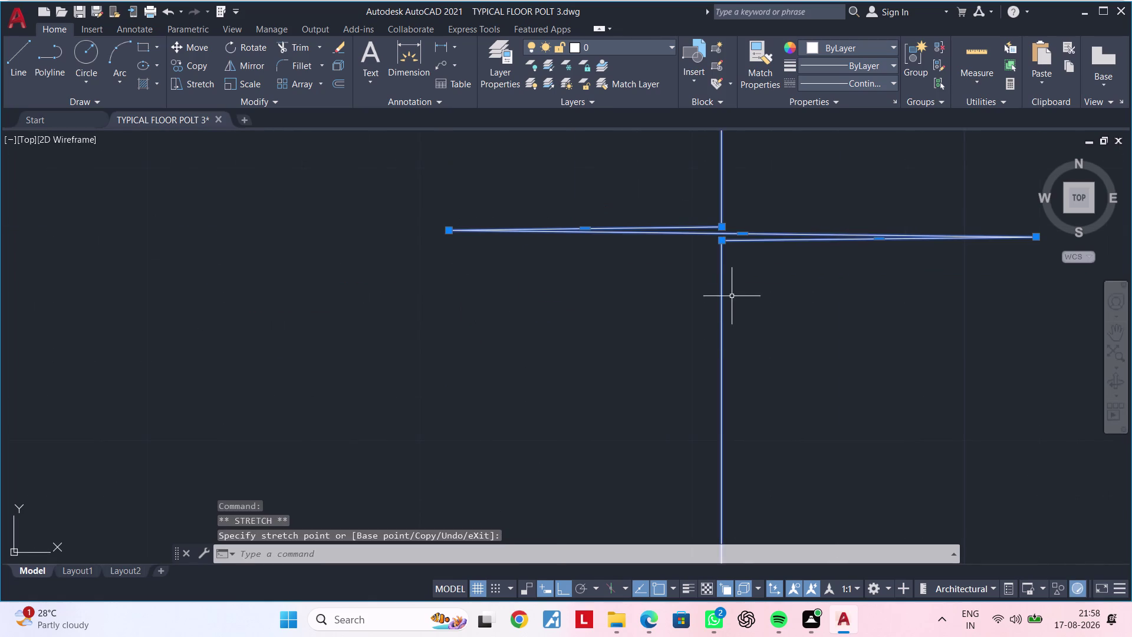
scroll(up, 3)
click(724, 219)
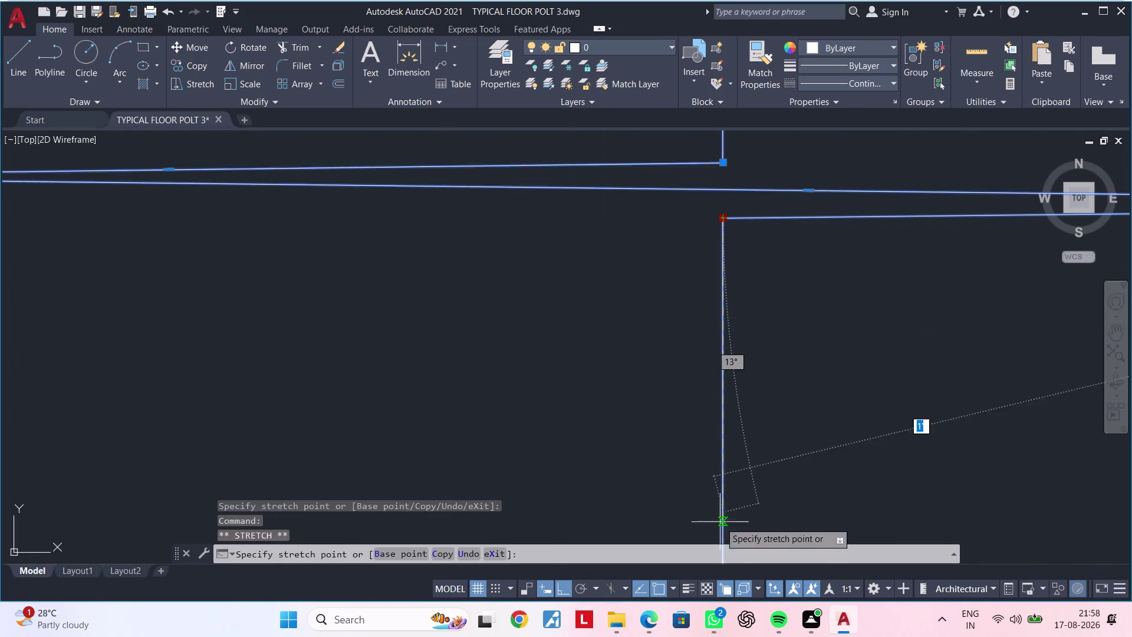
click(722, 521)
scroll(down, 3)
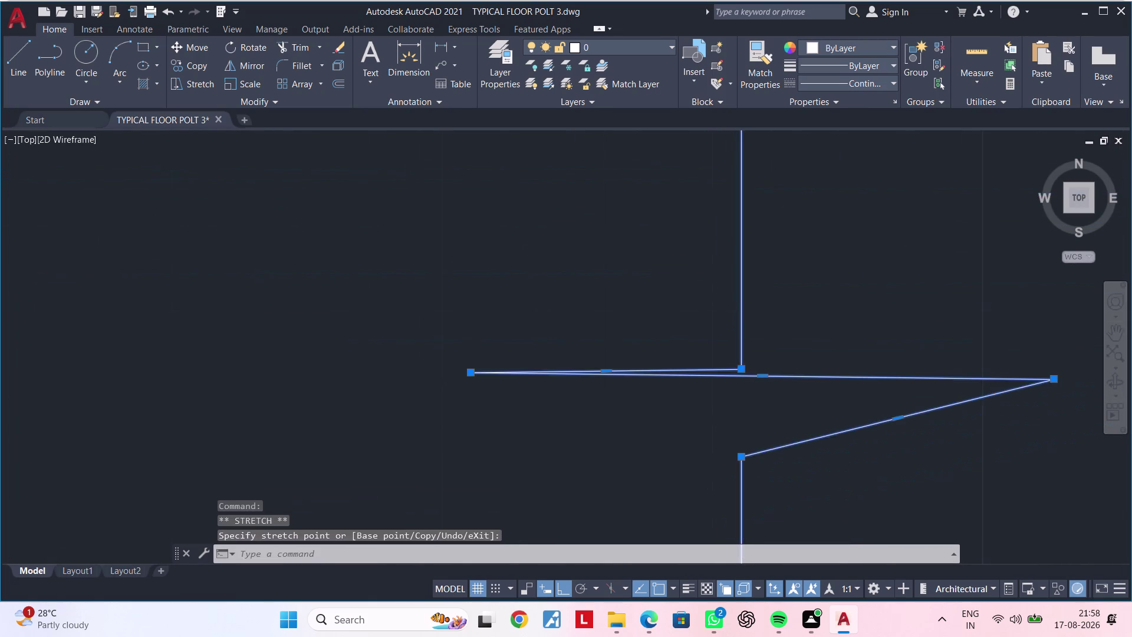
scroll(up, 3)
click(741, 372)
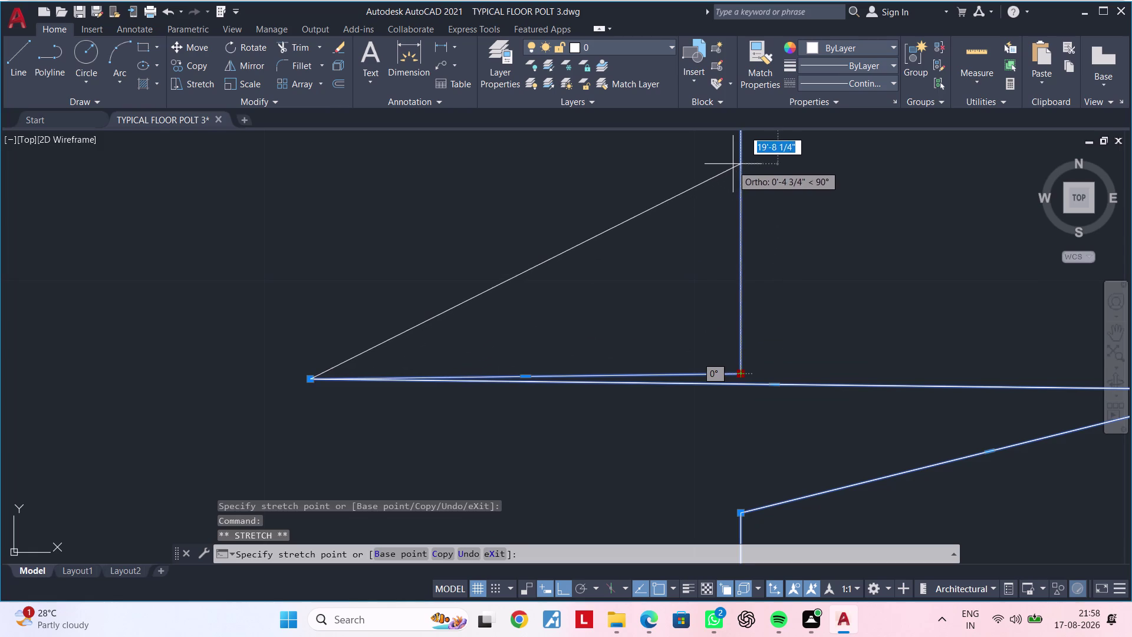
click(732, 163)
Widen the zigzag further by restretching its upper and right vertices, then clear the selection.
scroll(down, 3)
middle_drag(818, 318, 551, 364)
scroll(up, 3)
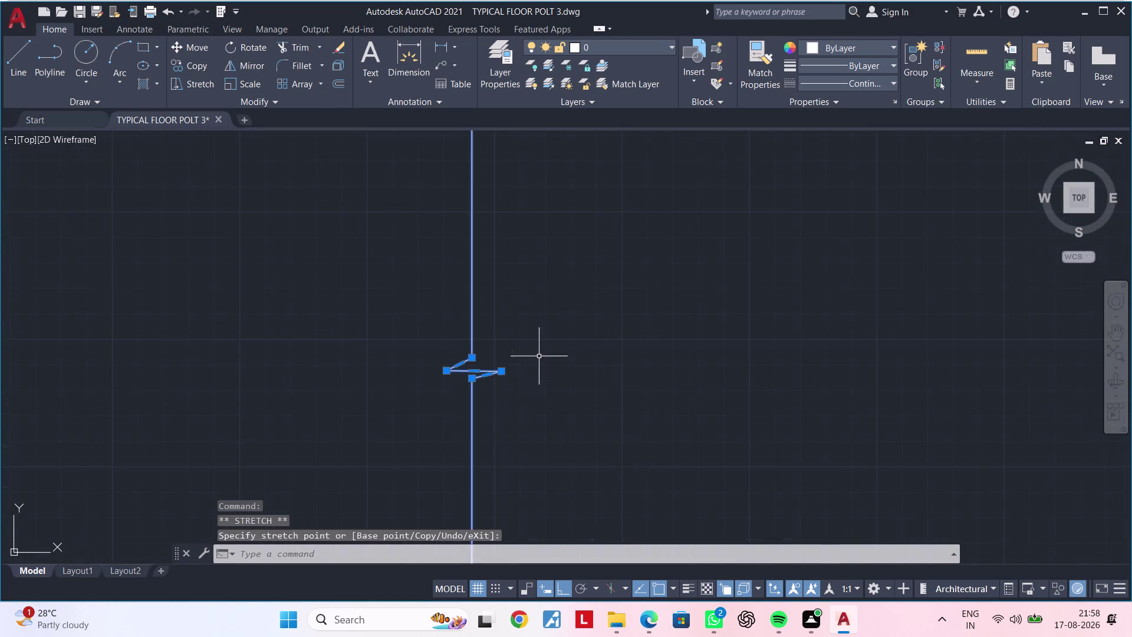
scroll(up, 3)
click(472, 344)
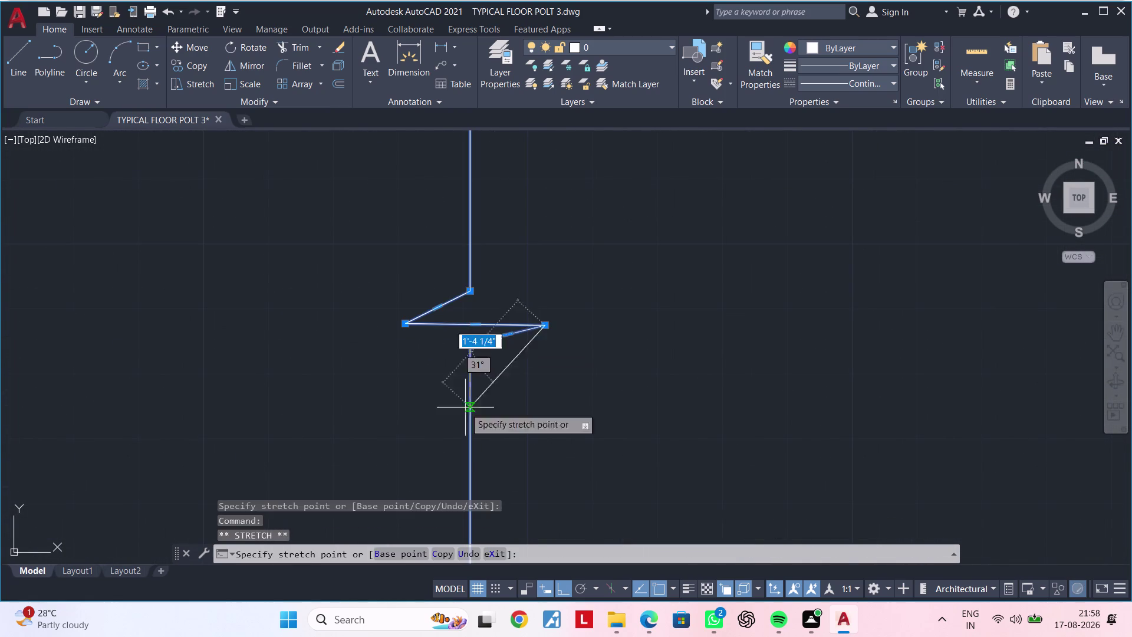
click(463, 482)
click(471, 292)
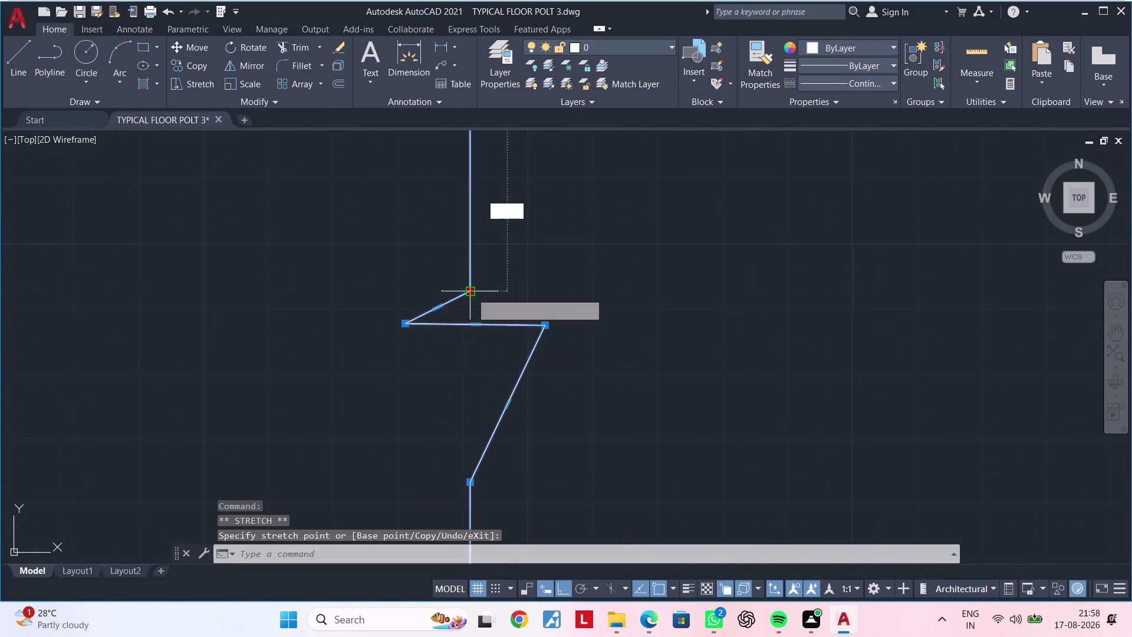
click(470, 177)
click(406, 325)
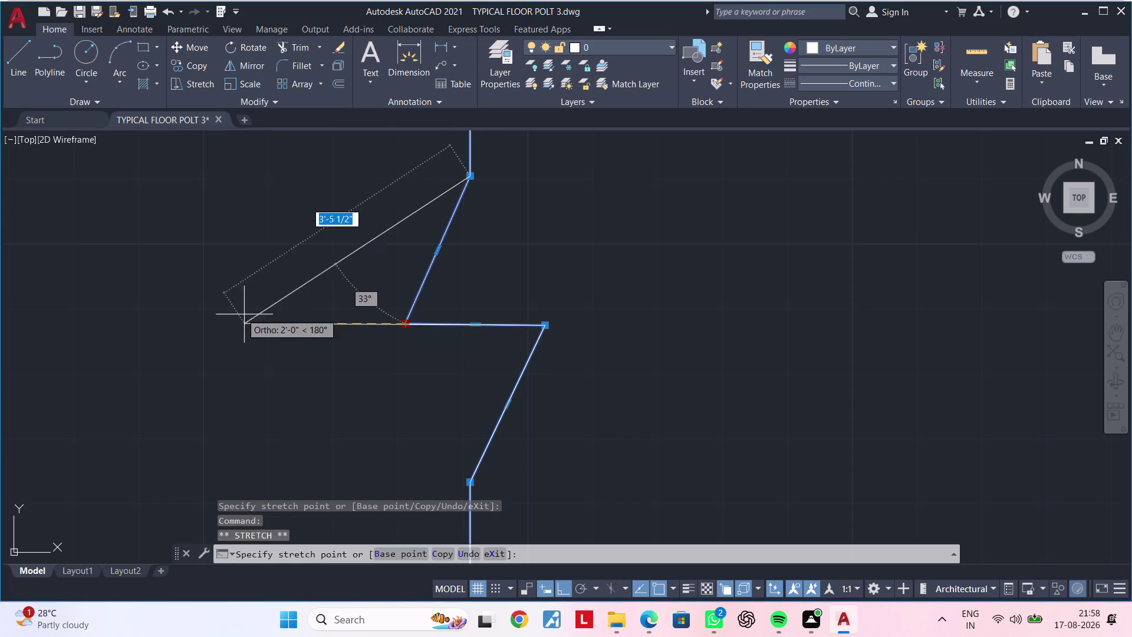
click(202, 310)
click(546, 325)
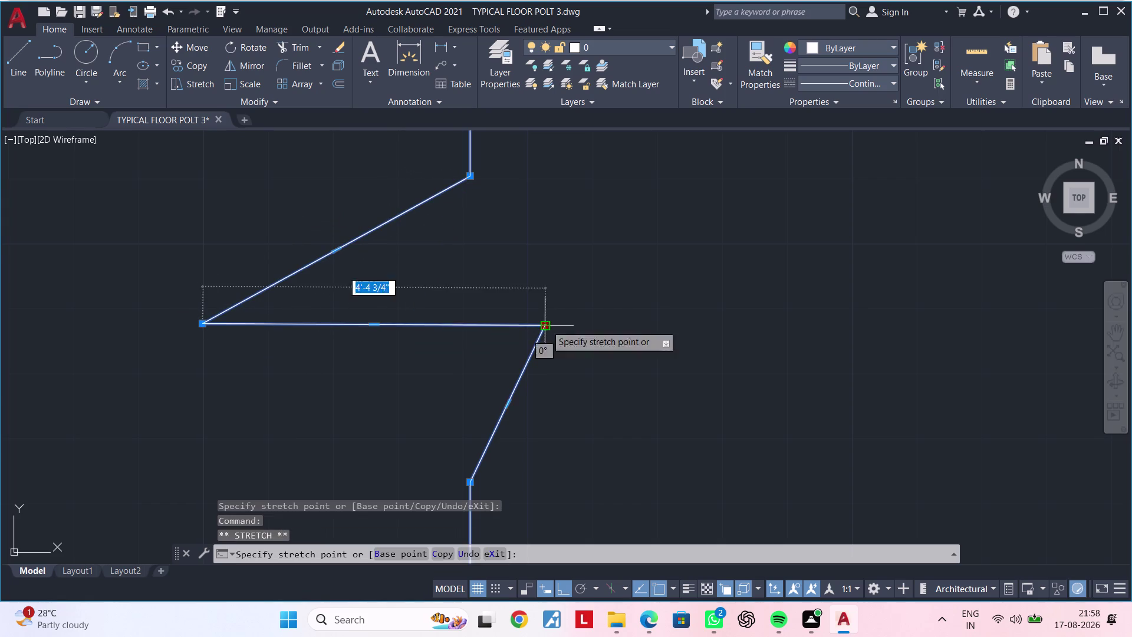
click(1131, 324)
scroll(down, 3)
click(1032, 354)
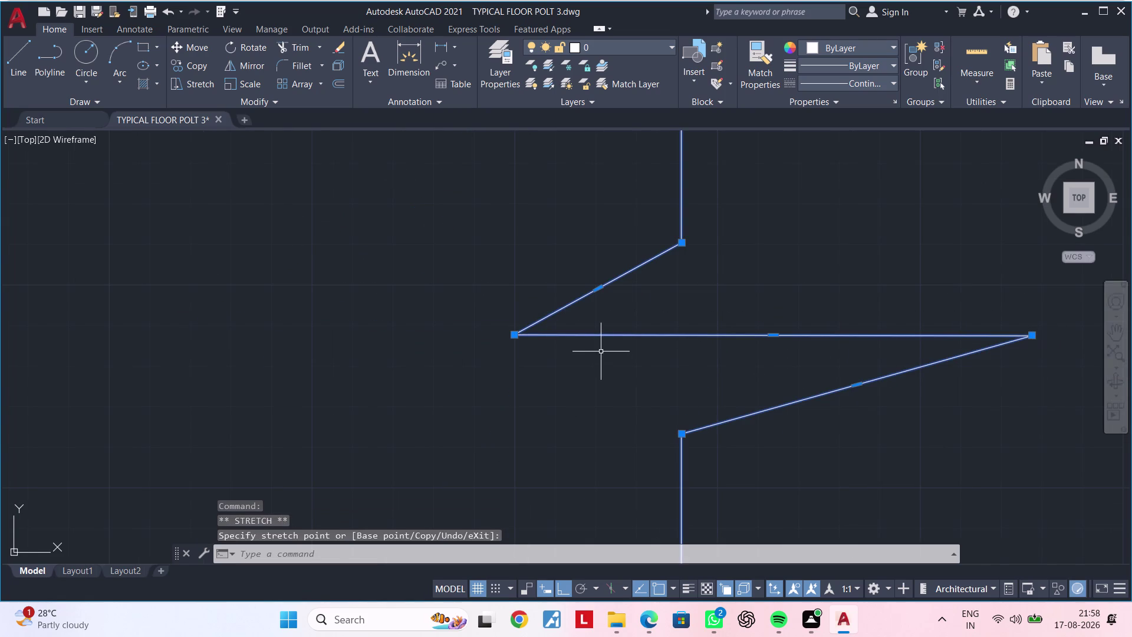
click(514, 334)
click(341, 334)
scroll(down, 3)
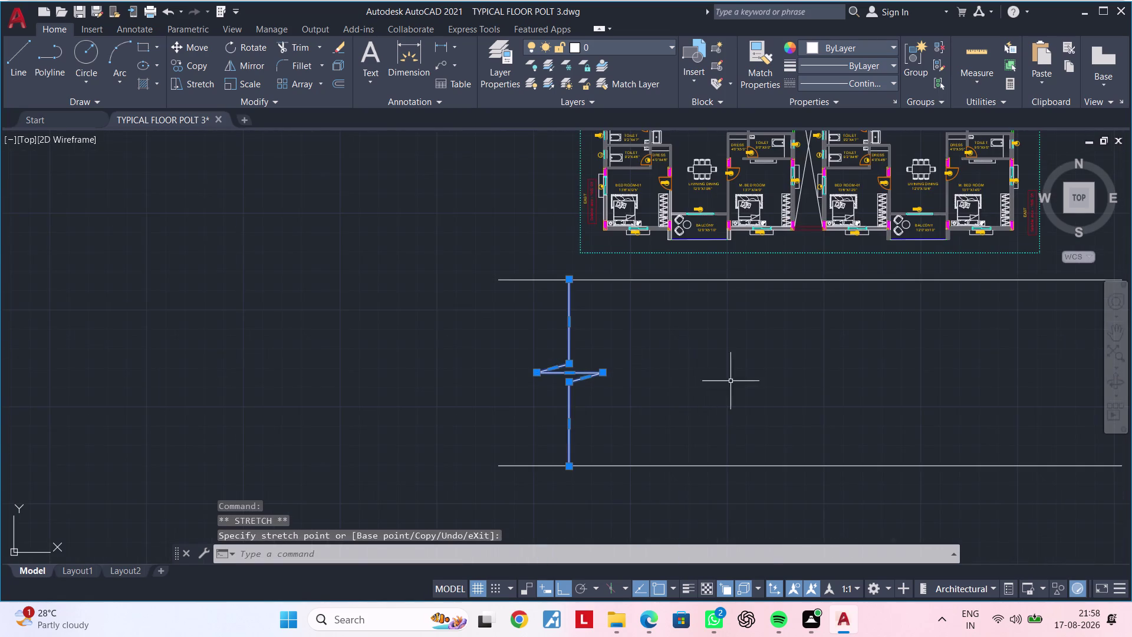
middle_drag(738, 377, 434, 376)
key(Escape)
key(Escape)
Mirror the selected break line across a vertical axis with MI, keeping the original.
middle_drag(302, 388, 379, 369)
key(Escape)
click(340, 384)
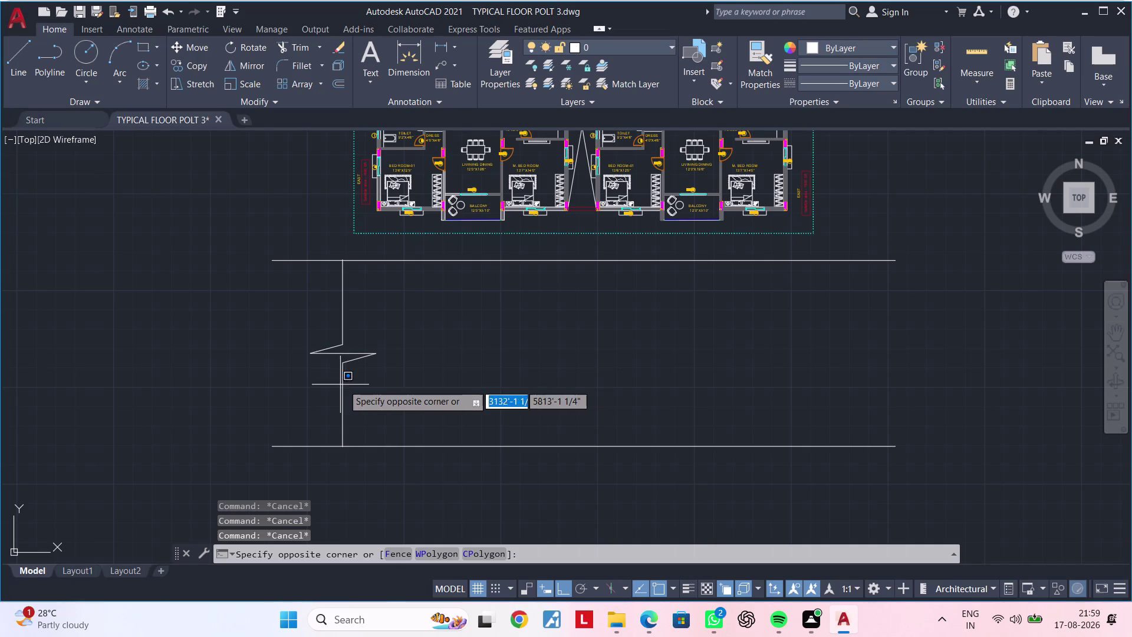
click(347, 382)
click(343, 380)
text(m)
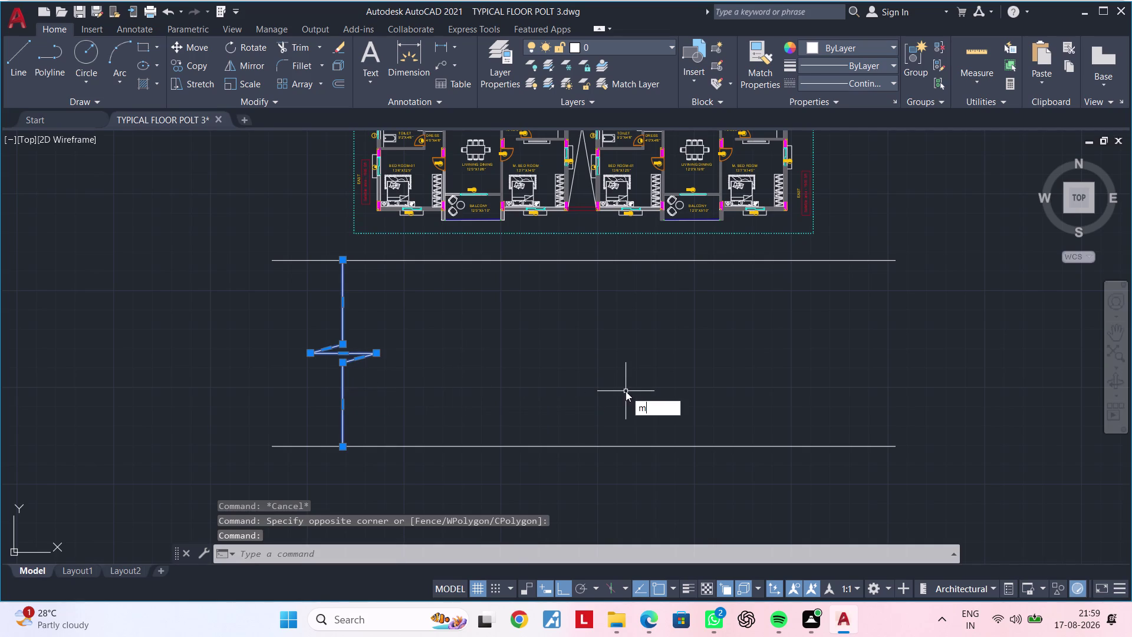
text(i)
key(space)
click(583, 259)
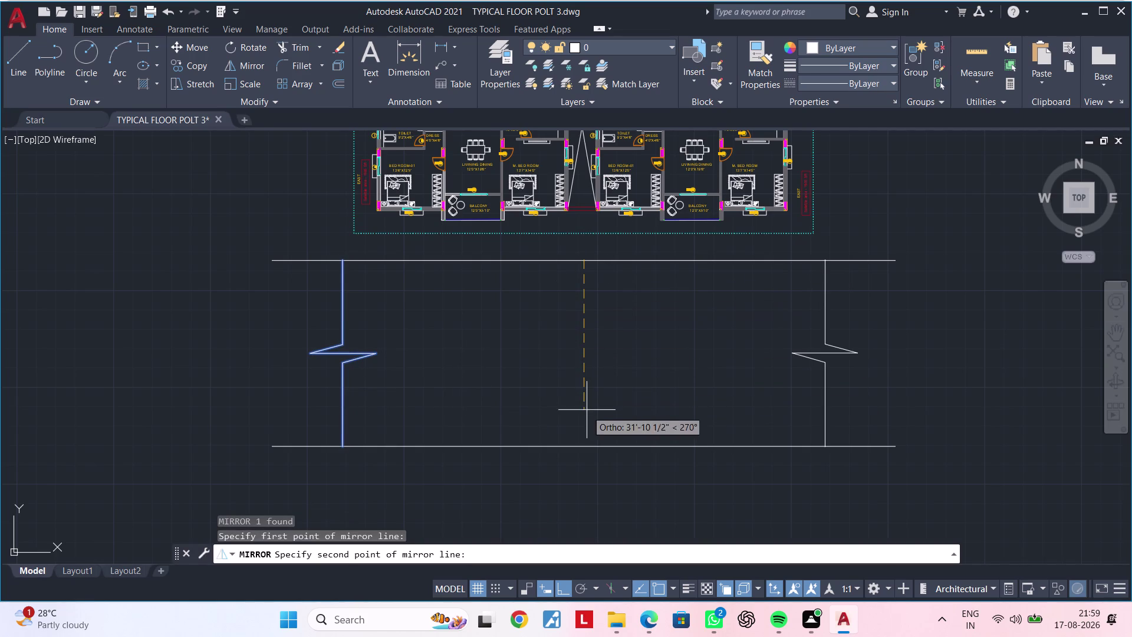
click(587, 445)
drag(613, 493, 586, 445)
scroll(down, 3)
key(Escape)
key(Escape)
key(Escape)
key(Escape)
key(Escape)
Zoom out to view the floor plan with both break lines.
middle_drag(589, 409, 581, 403)
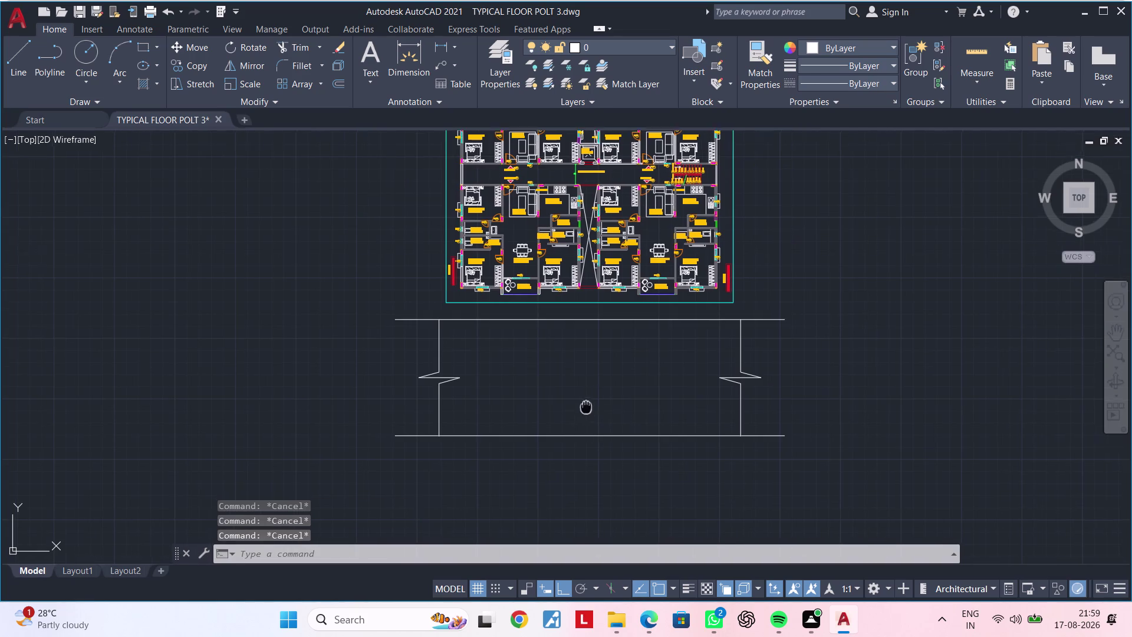
middle_drag(582, 403, 556, 367)
key(Escape)
key(Escape)
middle_click(513, 343)
key(Escape)
key(Escape)
key(Escape)
key(Escape)
middle_drag(517, 335, 503, 452)
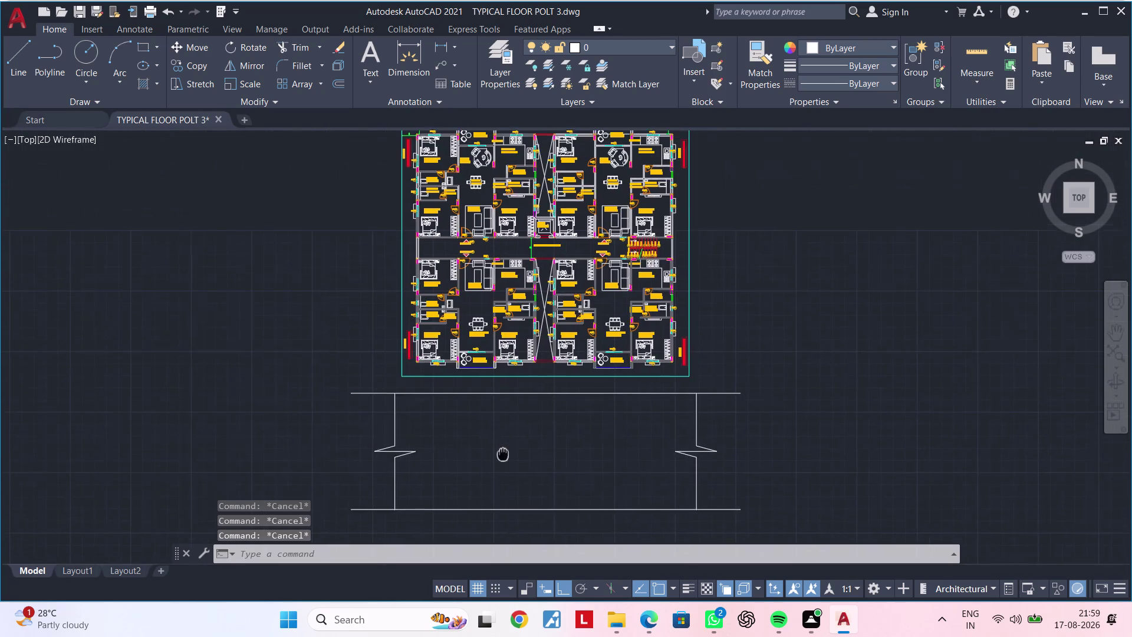
middle_drag(503, 453, 502, 454)
scroll(up, 3)
Copy the "LIVINING DINING 12'0"X19'6"" label with CO to below the break lines.
click(491, 274)
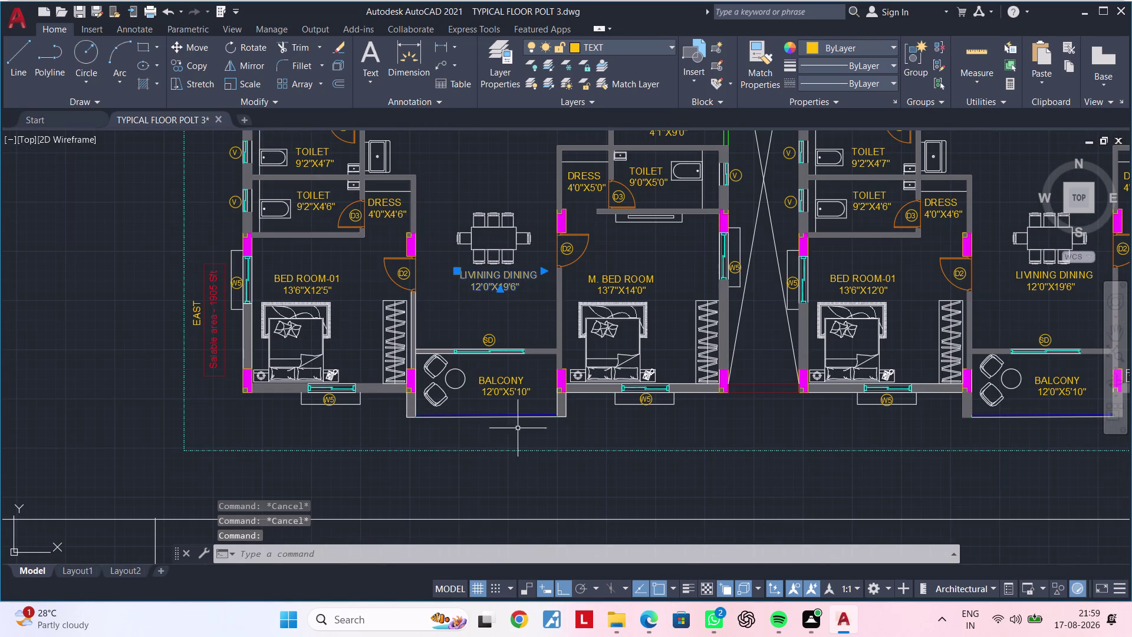
scroll(down, 3)
middle_drag(527, 412, 524, 373)
middle_drag(531, 417, 538, 309)
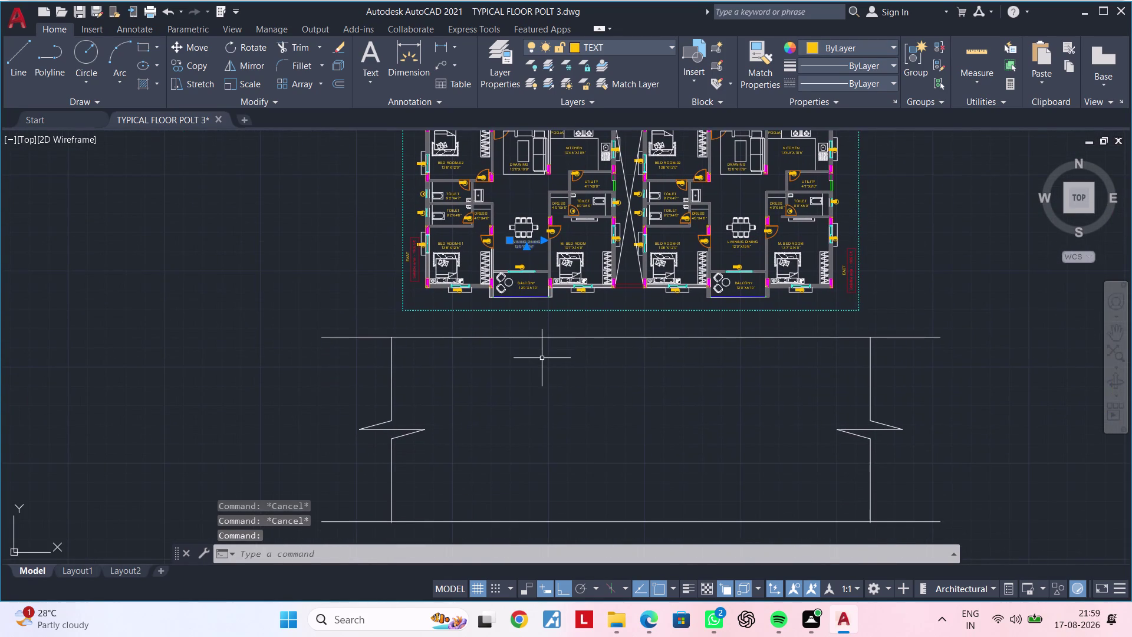
middle_drag(542, 356, 545, 291)
key(c)
key(o)
key(space)
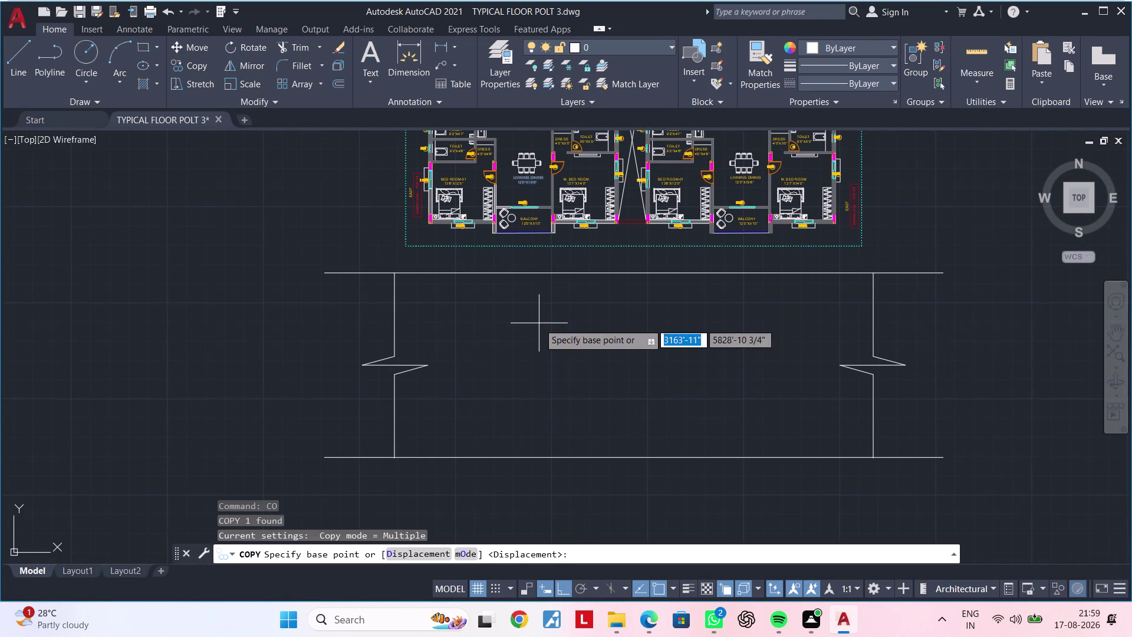
middle_drag(570, 362, 537, 541)
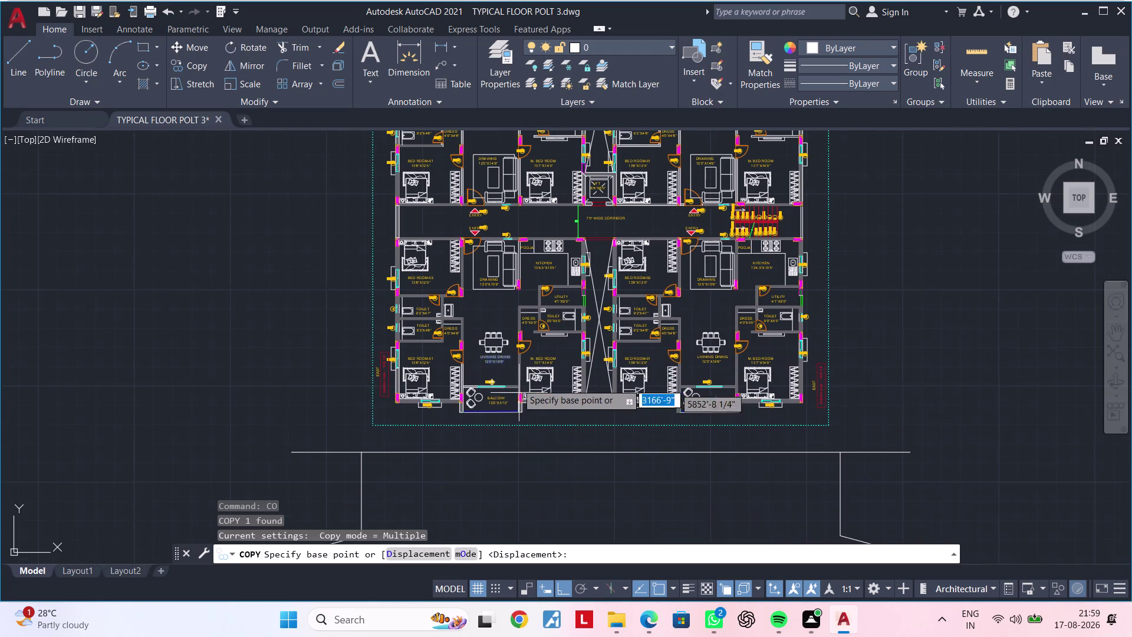
scroll(up, 3)
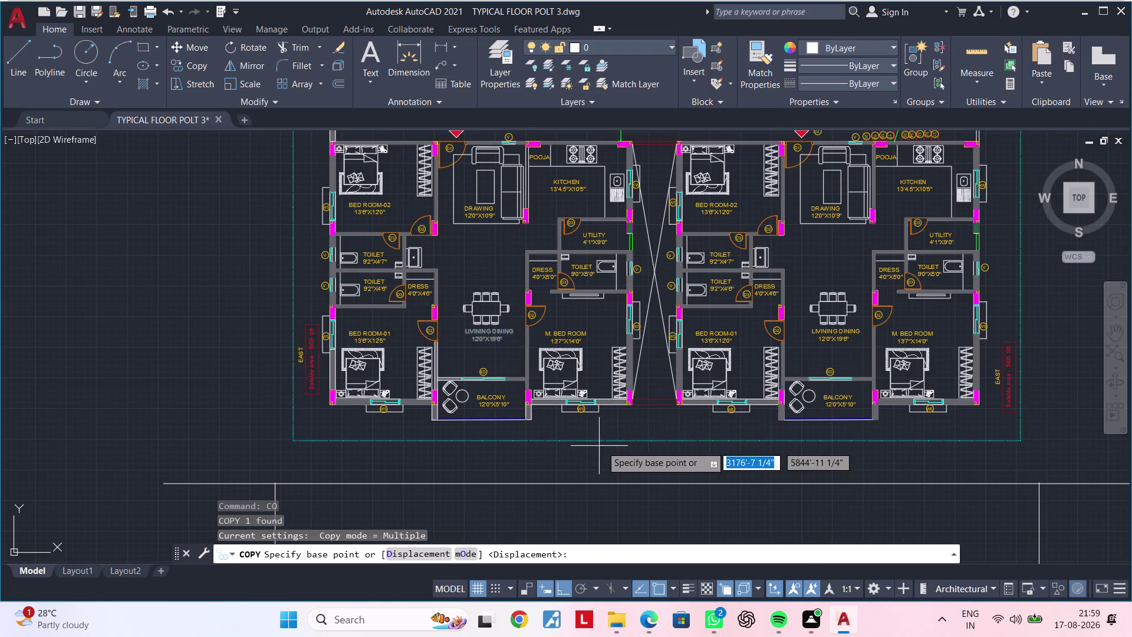
click(495, 328)
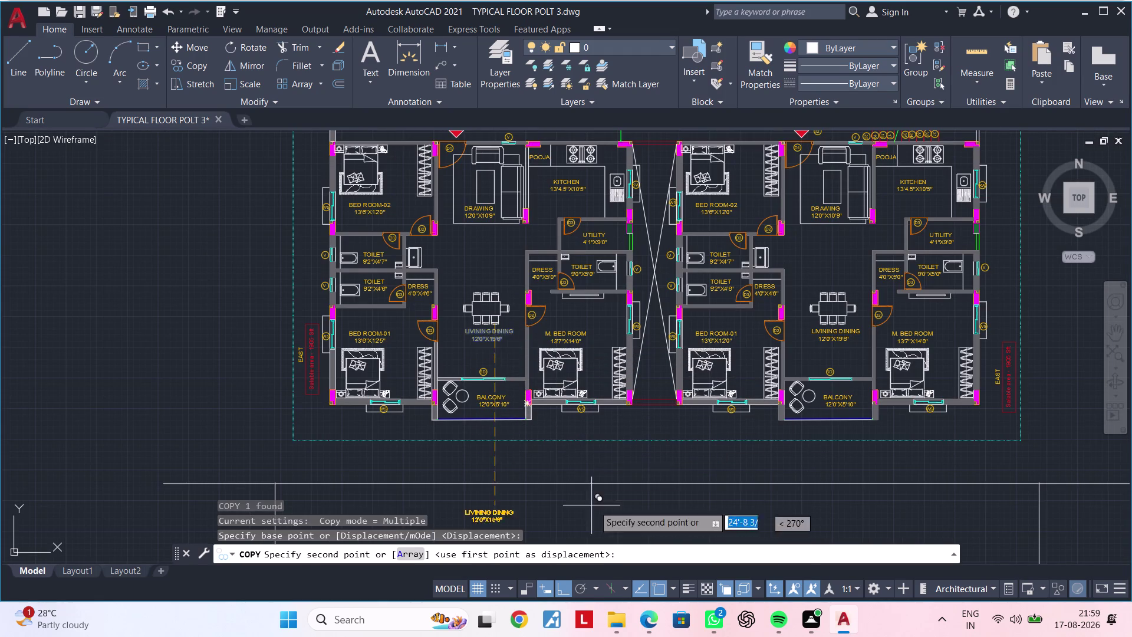
scroll(down, 3)
middle_drag(591, 472, 577, 300)
click(565, 589)
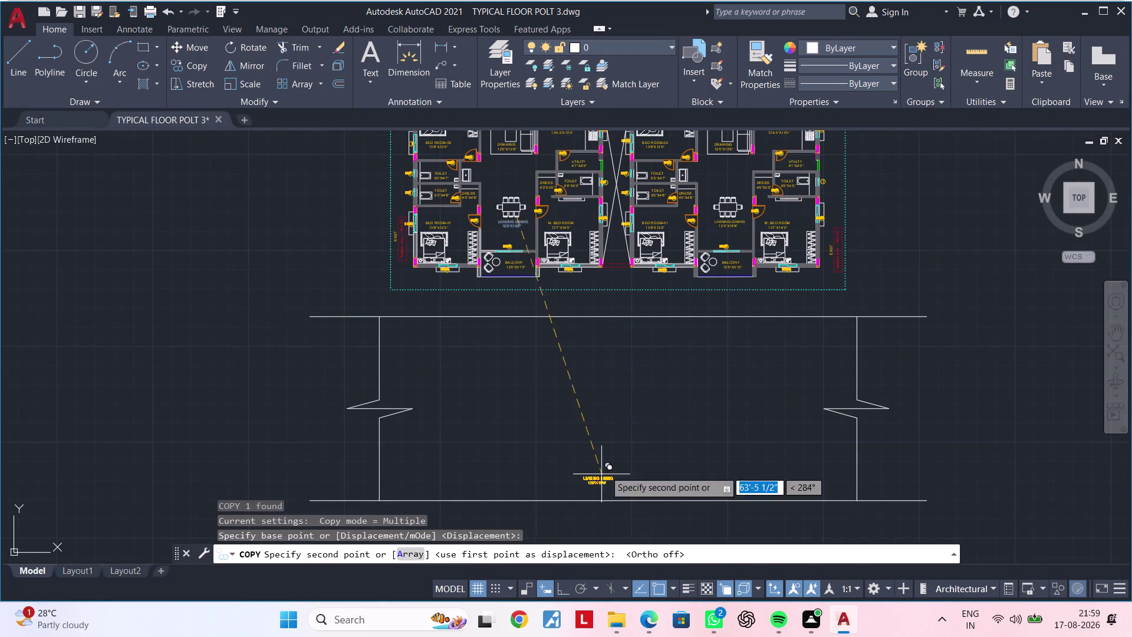
click(605, 405)
key(Escape)
key(Escape)
scroll(up, 3)
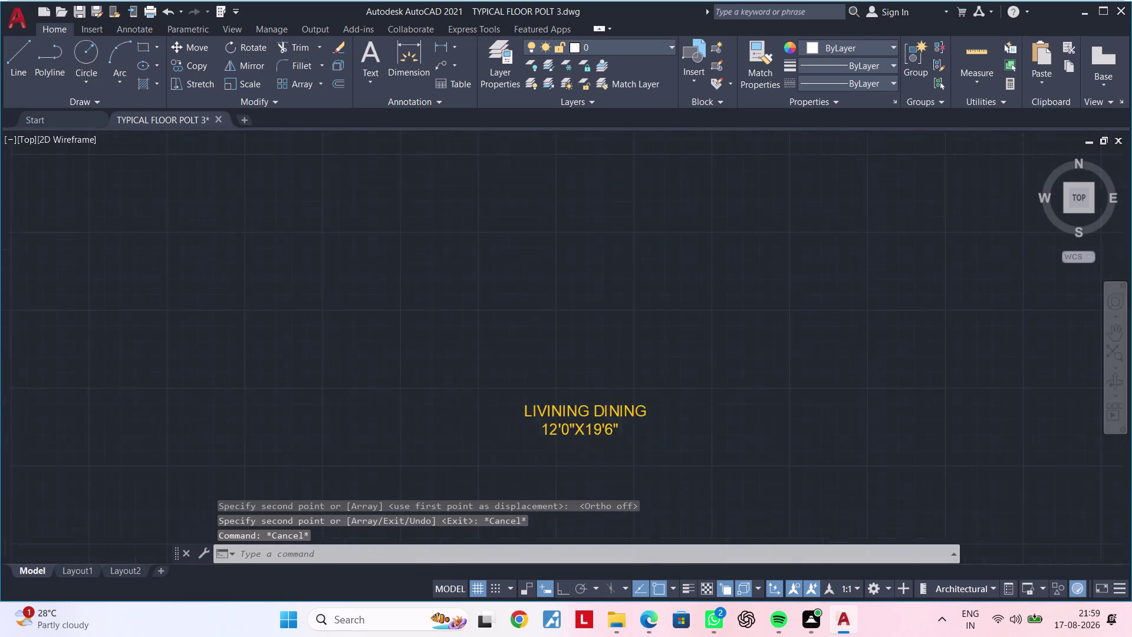
Open the copied label in the text editor and delete its old room-size text.
double_click(671, 411)
click(694, 409)
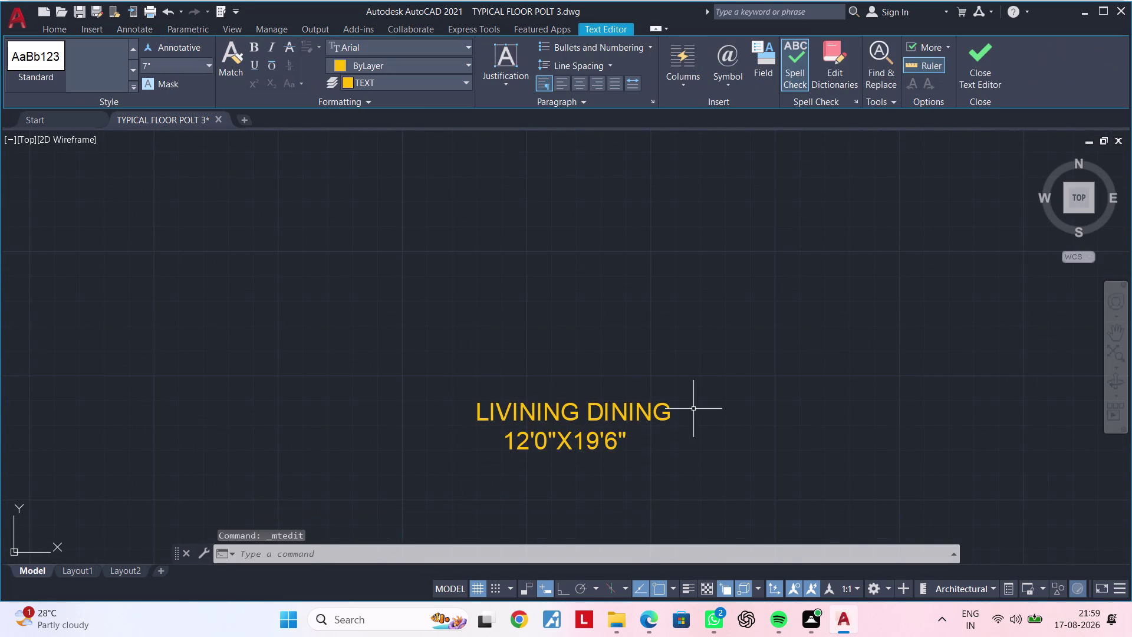
click(659, 414)
click(663, 414)
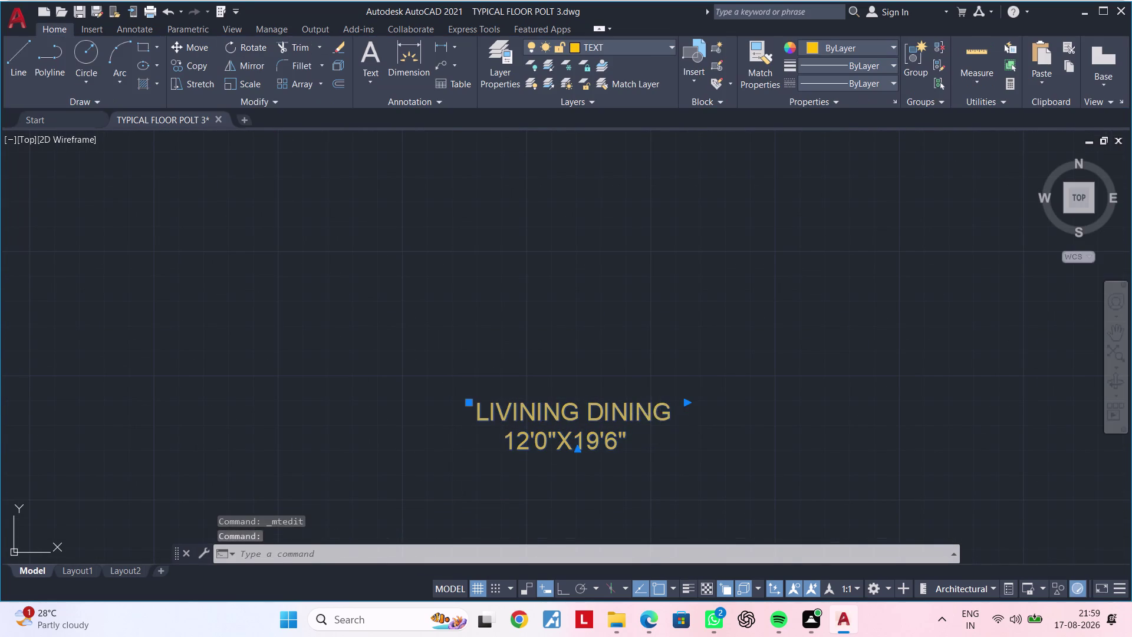
double_click(667, 413)
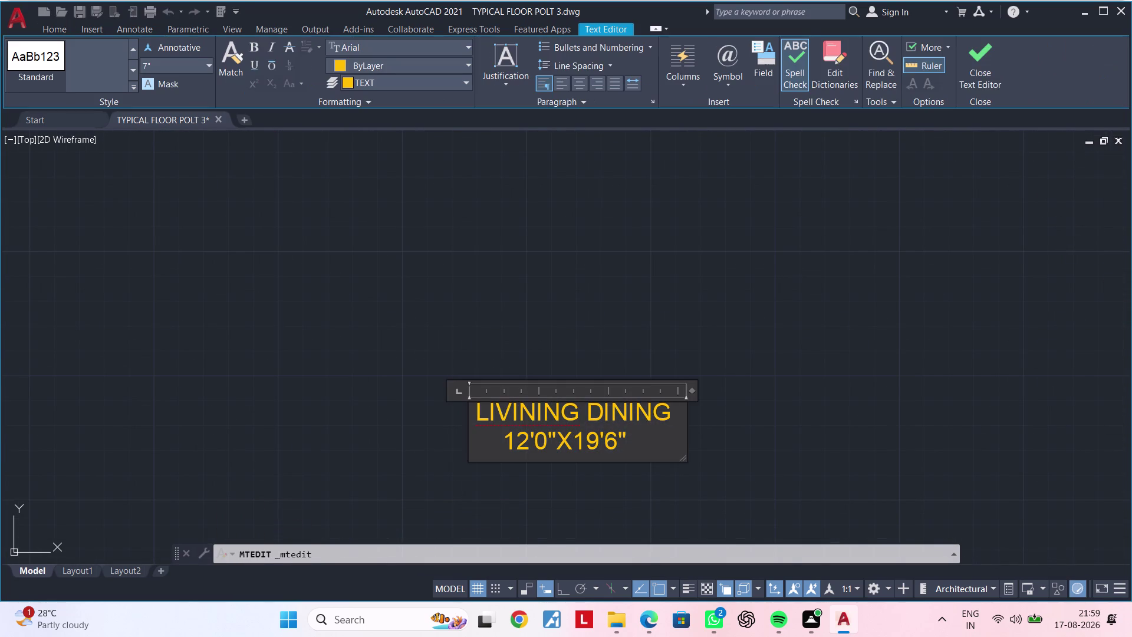
key(BackSpace)
key(BackSpace)
key(BackSpace)
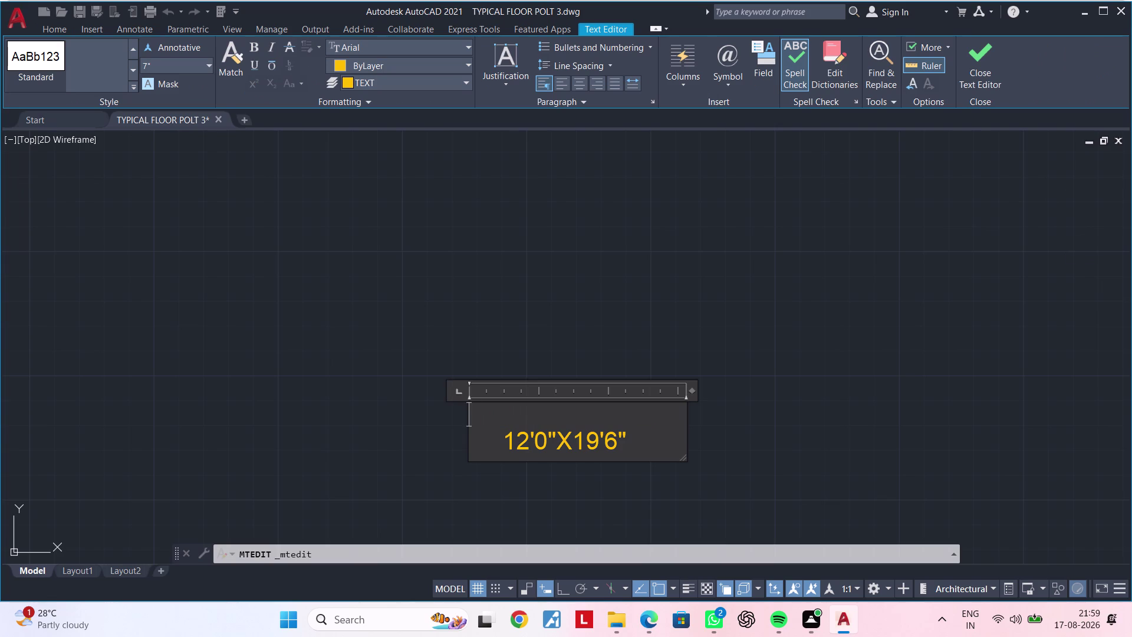
key(BackSpace)
key(Down)
key(Right)
key(Right)
key(Right)
key(BackSpace)
key(BackSpace)
key(BackSpace)
key(BackSpace)
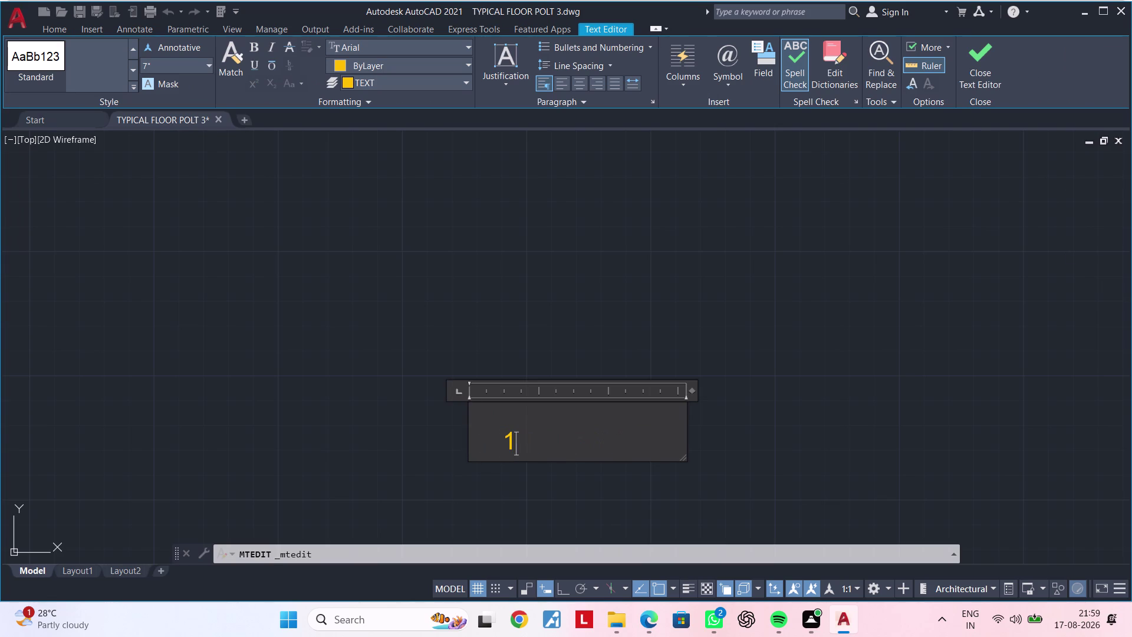
key(BackSpace)
key(BackSpace)
key(BackSpace)
key(BackSpace)
key(BackSpace)
key(BackSpace)
key(BackSpace)
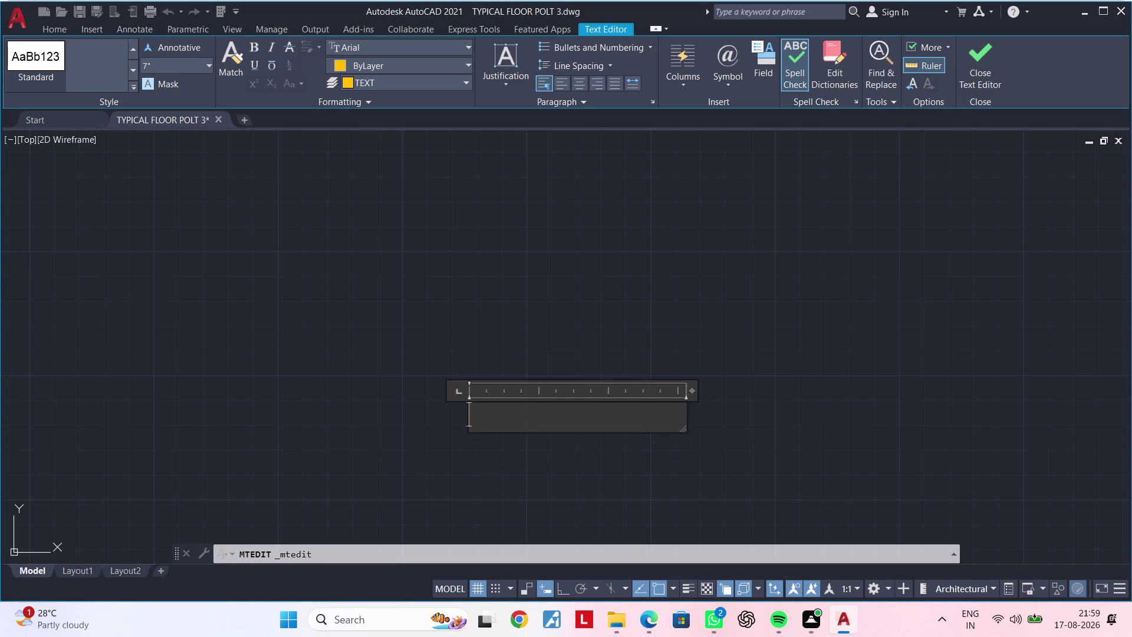
Type '40 FEET WEST FACE ROAD' as the label text and close the editor.
text(40)
key(space)
text(FEET)
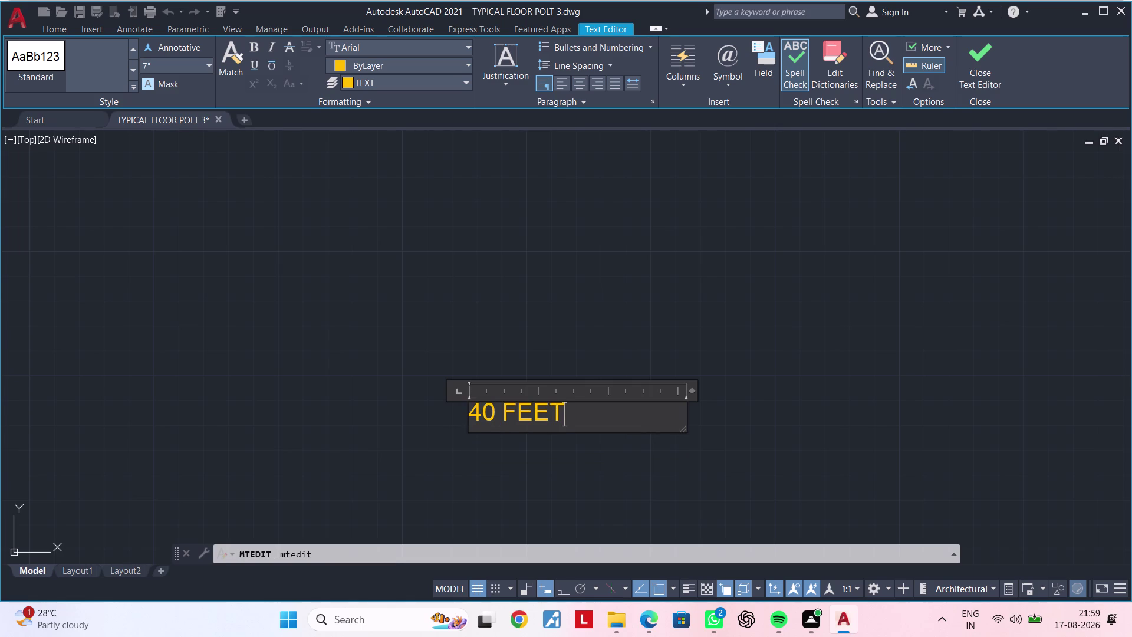
key(space)
text(ROA)
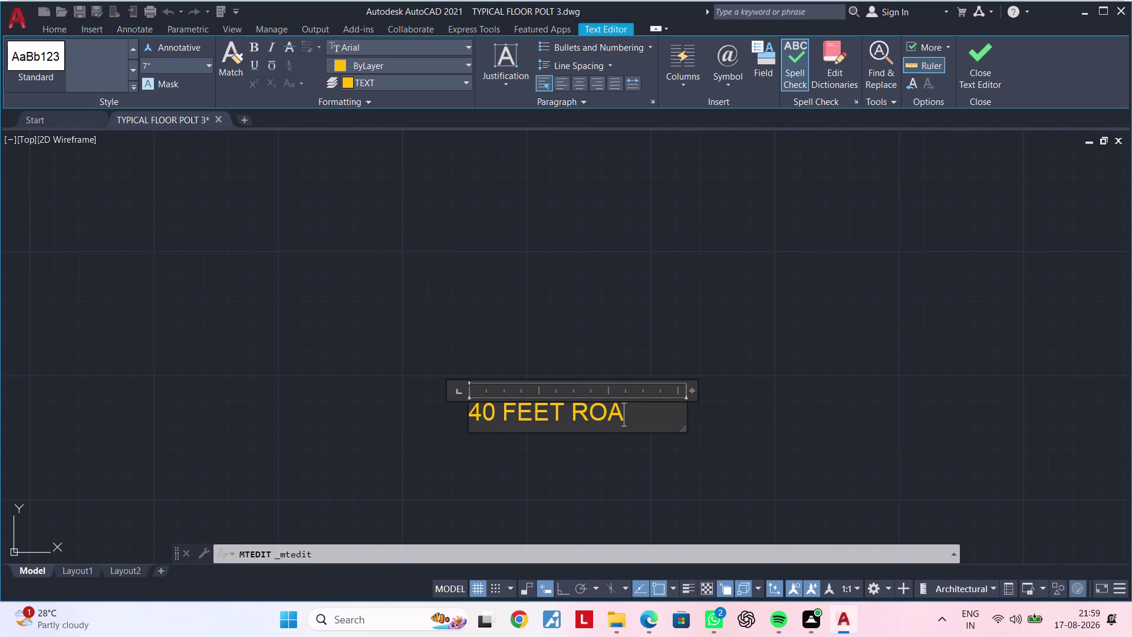
text(D)
key(BackSpace)
key(BackSpace)
key(BackSpace)
key(BackSpace)
text(WE)
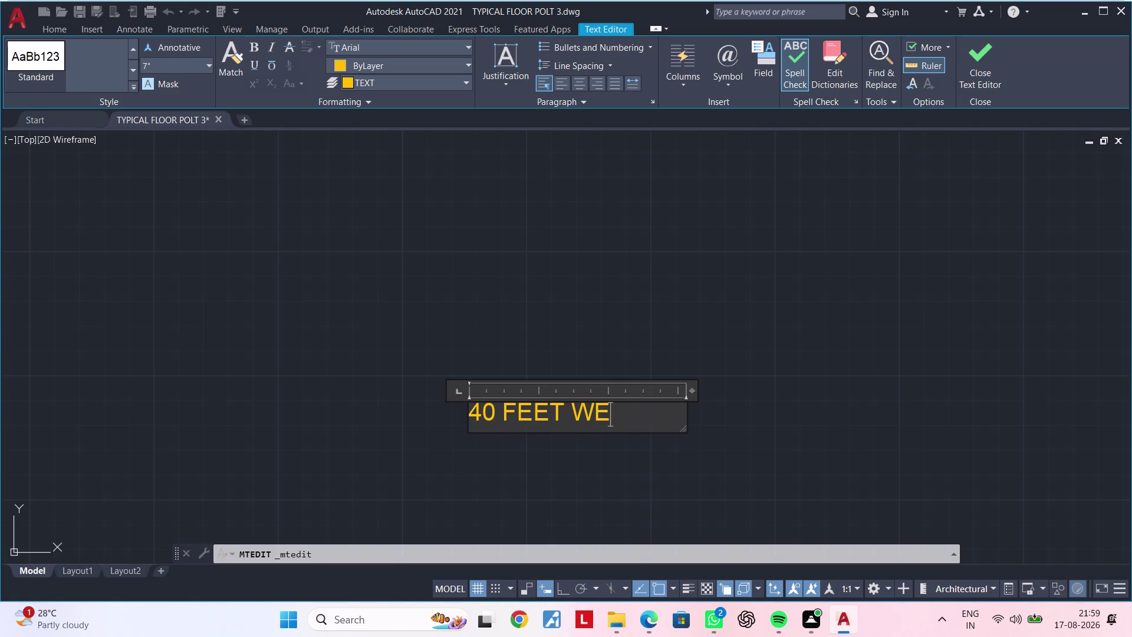
text(ST)
key(space)
text(FACE)
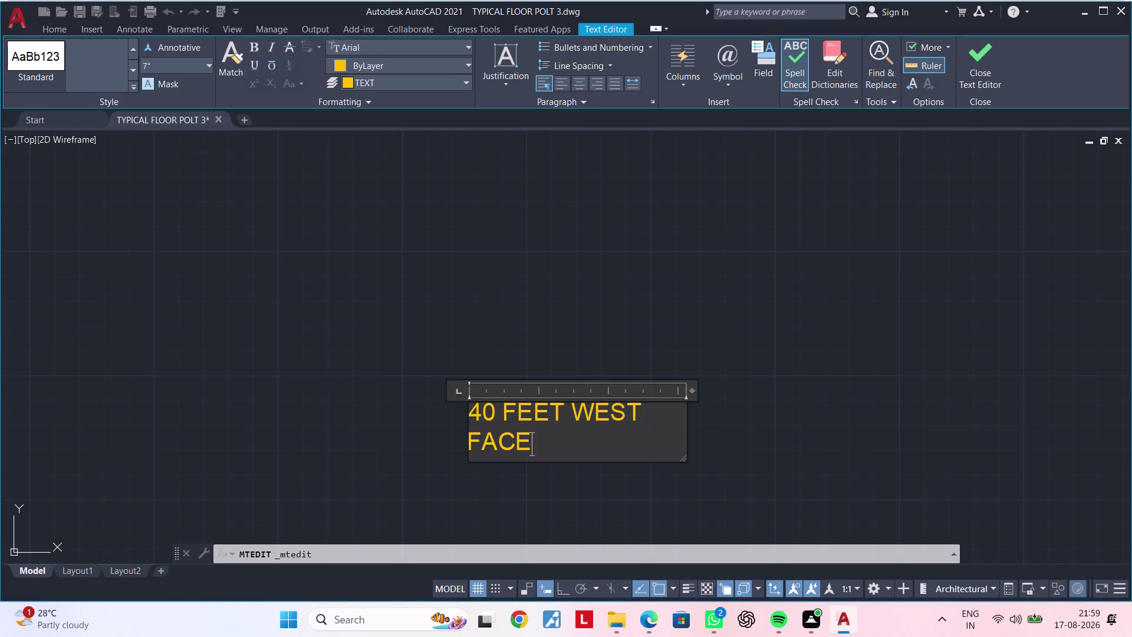
key(space)
text(RO)
text(AD)
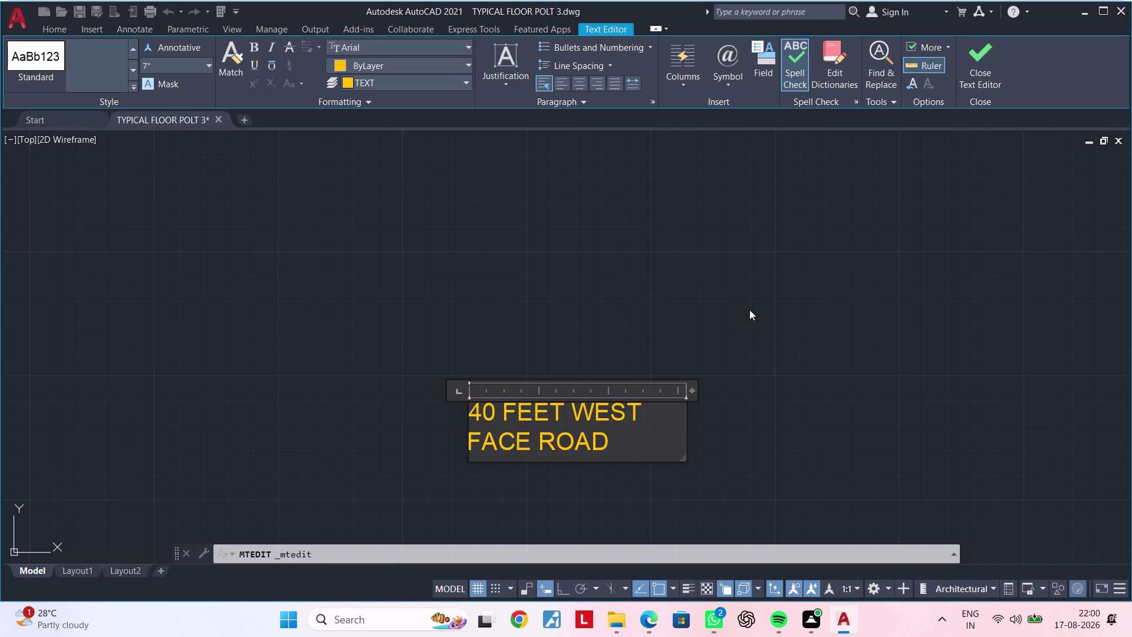
click(692, 391)
drag(704, 389, 731, 388)
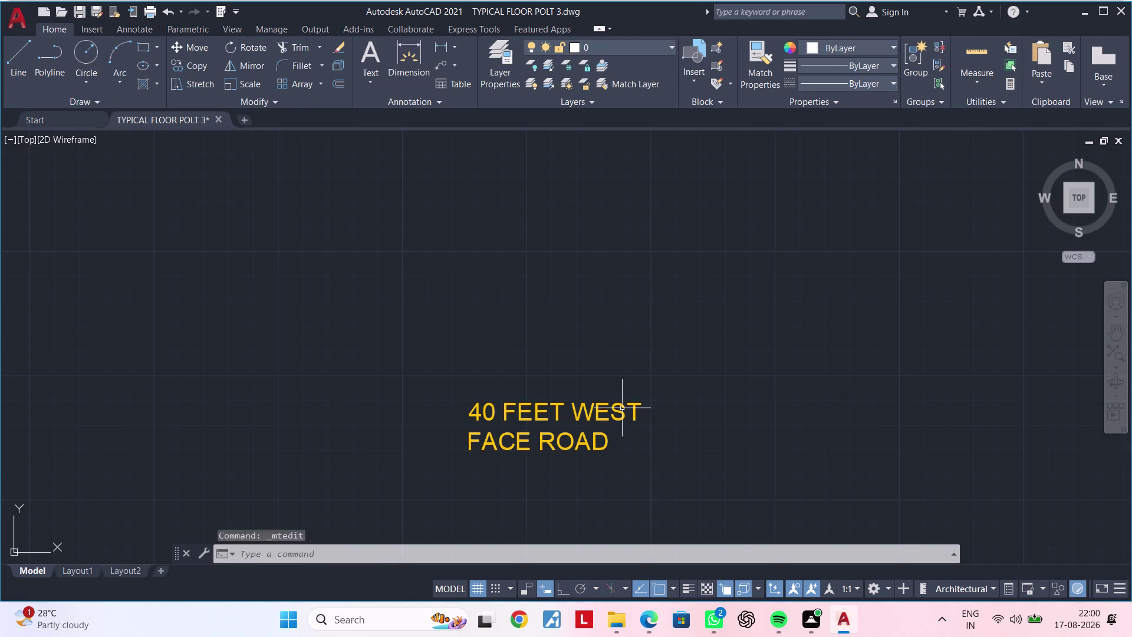
Reopen and exit the road label editor, then pan to bring the label into view.
double_click(618, 408)
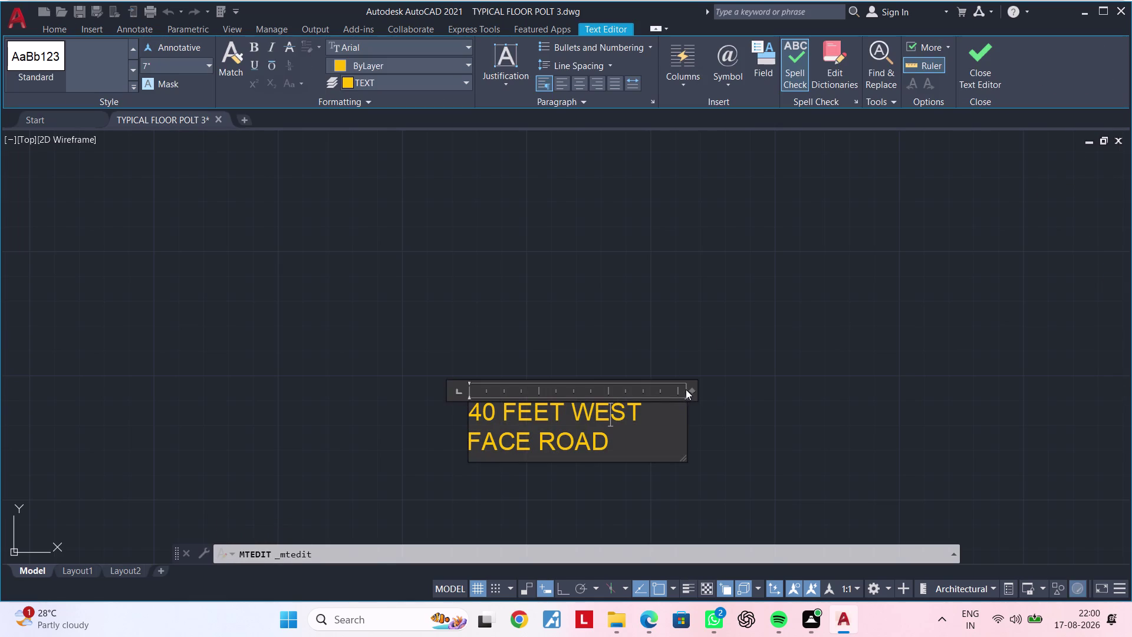
triple_click(690, 389)
click(694, 389)
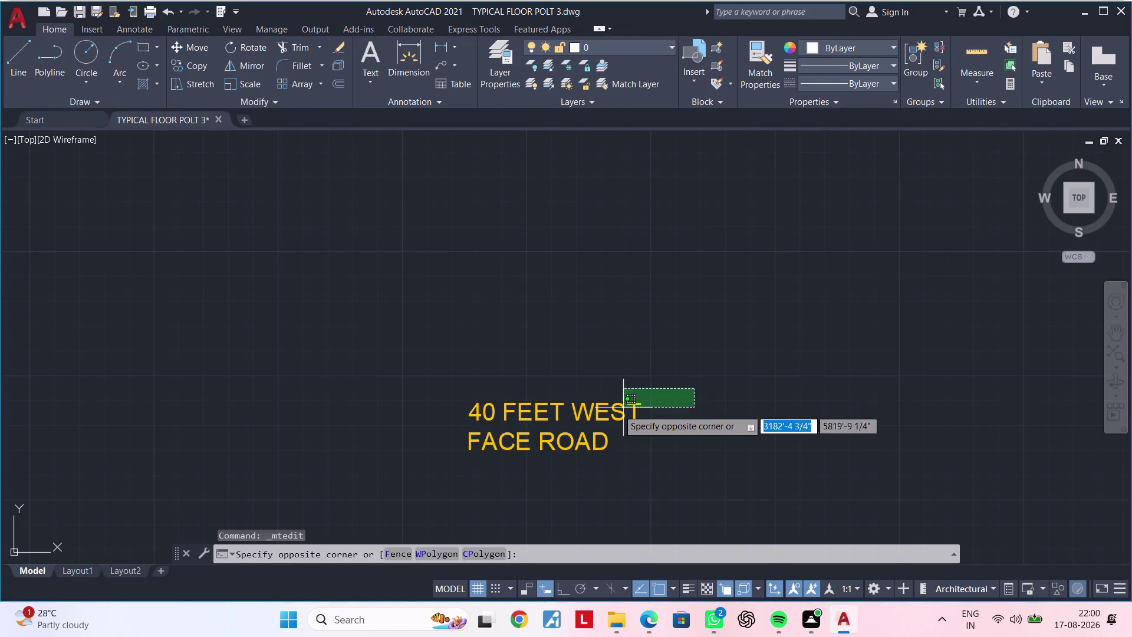
click(601, 413)
key(Escape)
triple_click(602, 414)
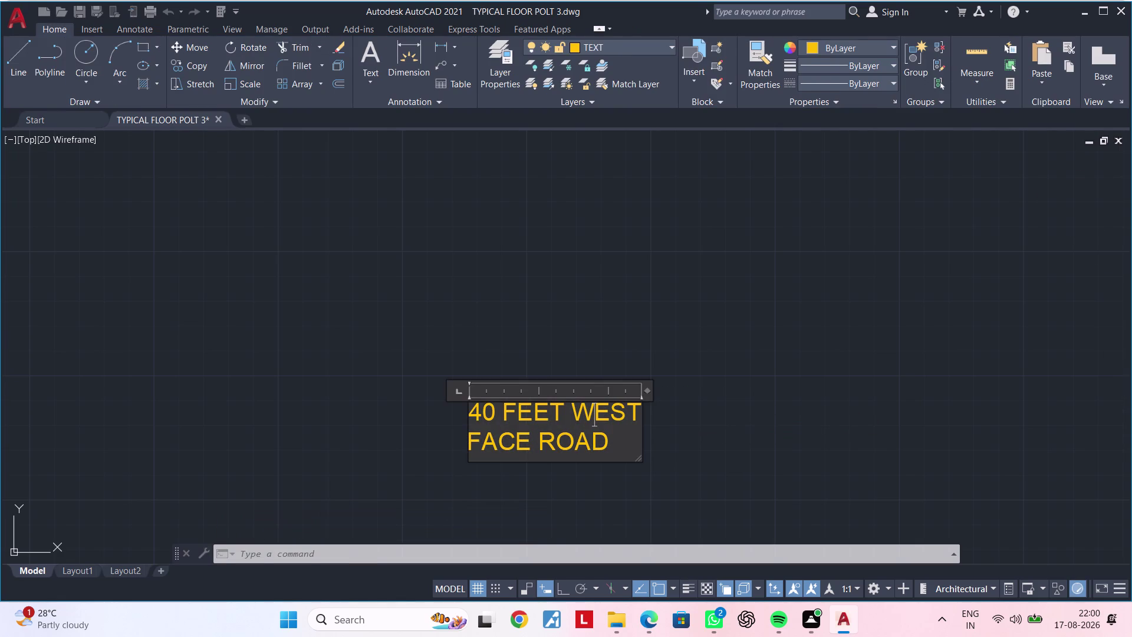
drag(650, 392, 866, 374)
click(867, 374)
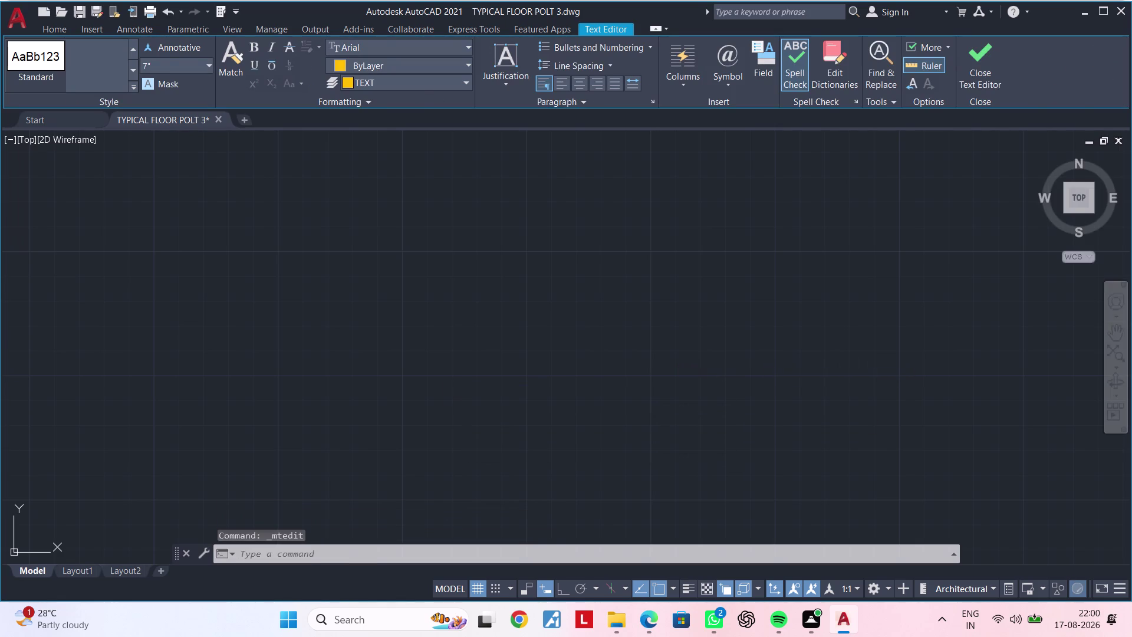
scroll(down, 3)
middle_drag(842, 433, 574, 430)
key(Escape)
drag(659, 368, 636, 386)
Set the road label's text height to 1'-6" in Properties.
click(395, 473)
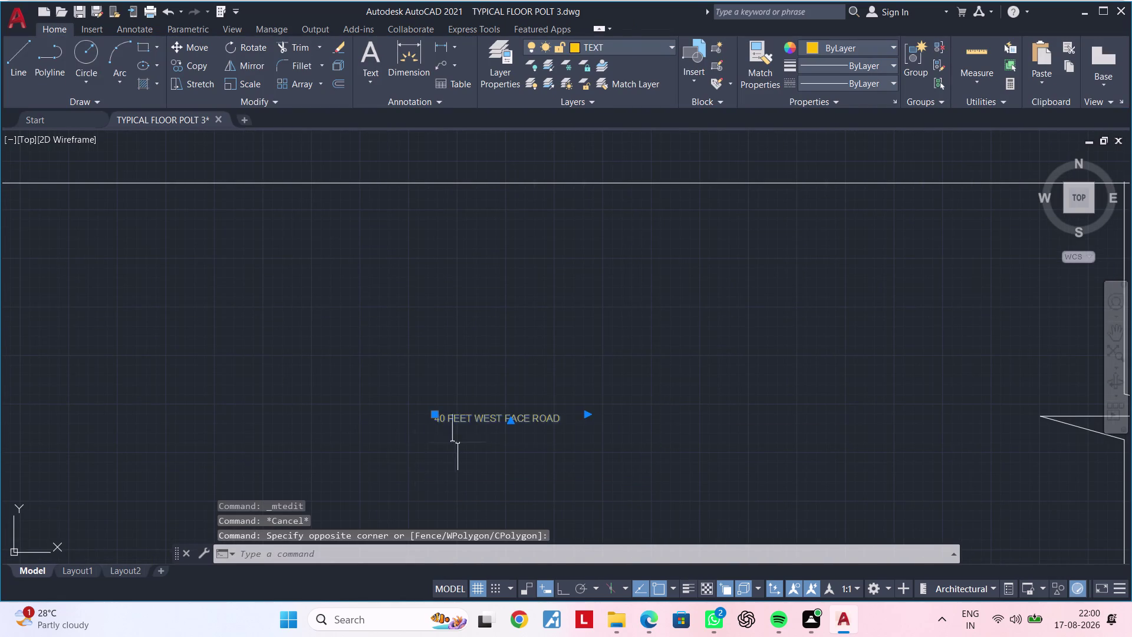
right_click(462, 440)
click(522, 416)
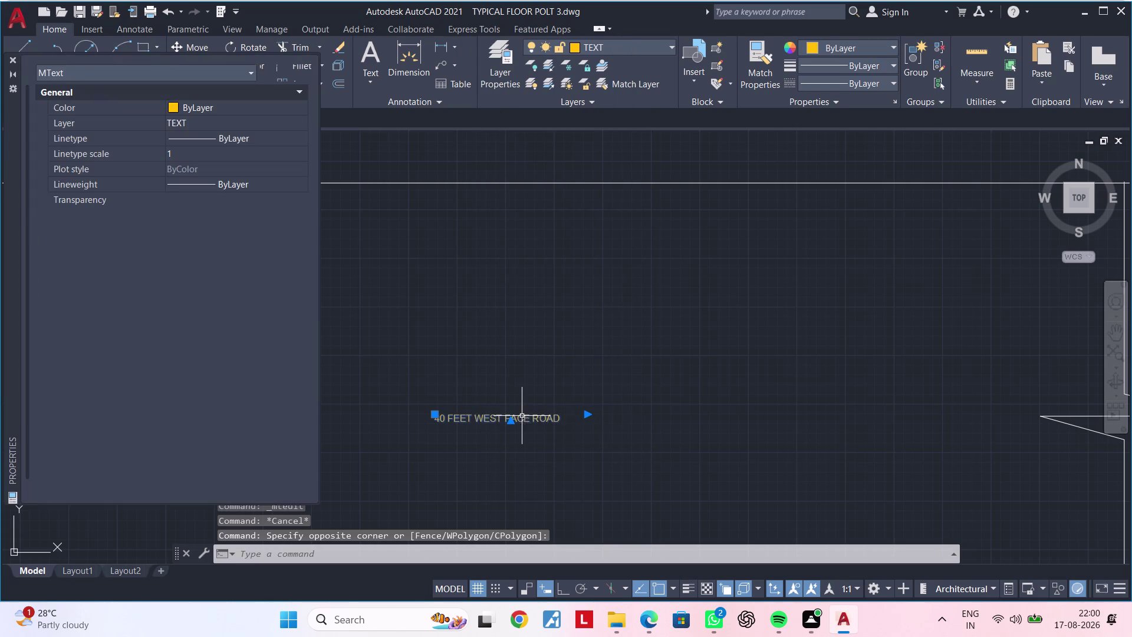
click(196, 355)
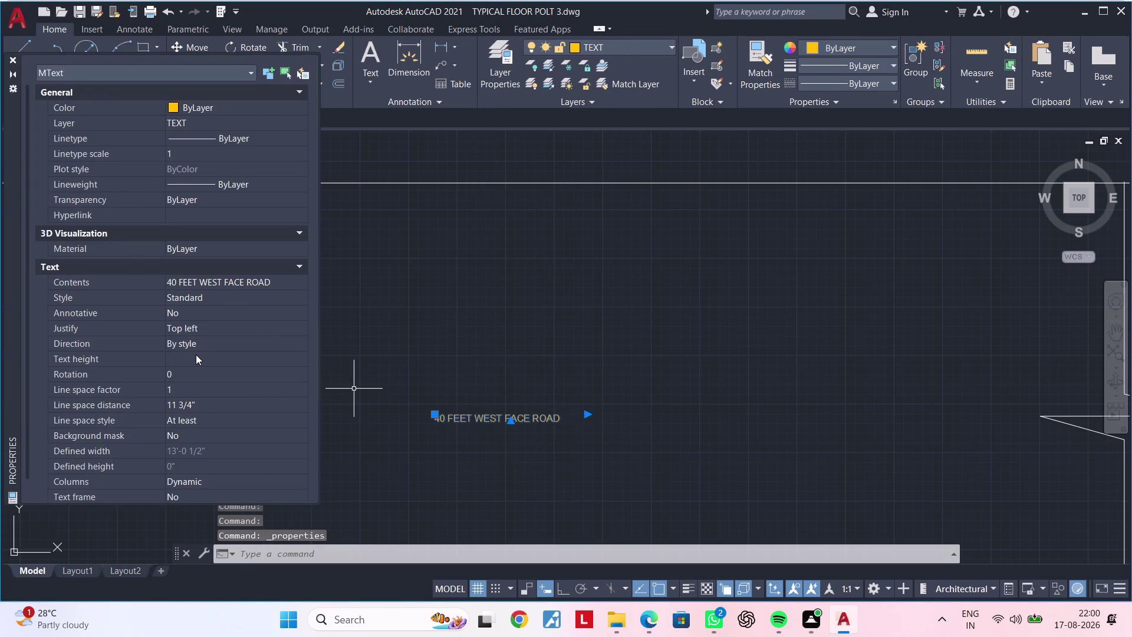
key(BackSpace)
text(1')
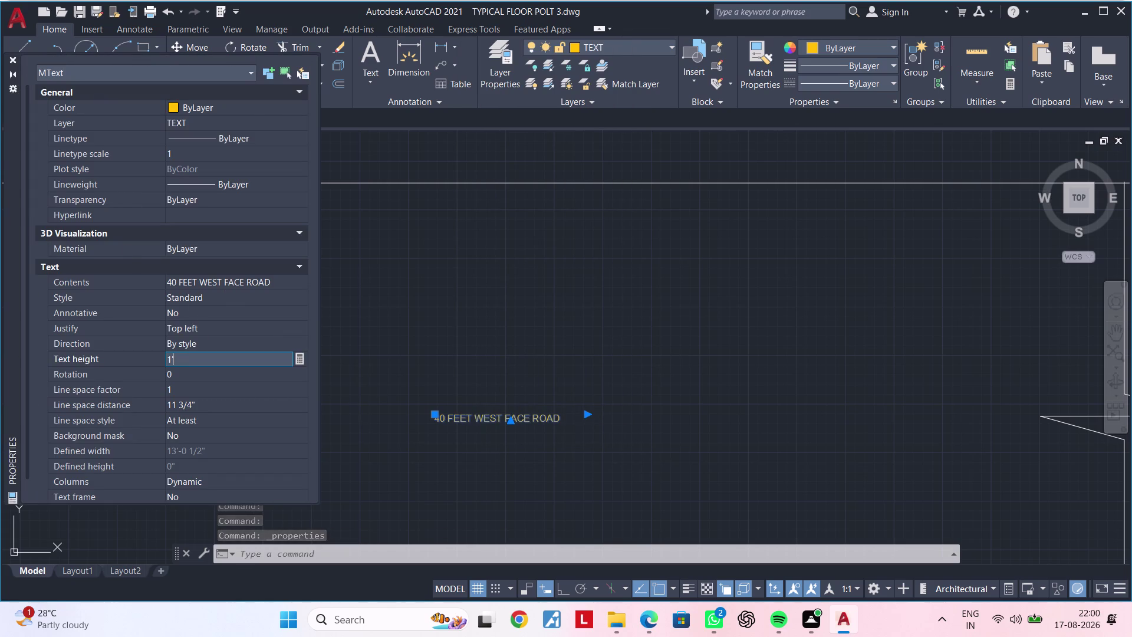
text(6)
key(shift+quotedbl)
key(Return)
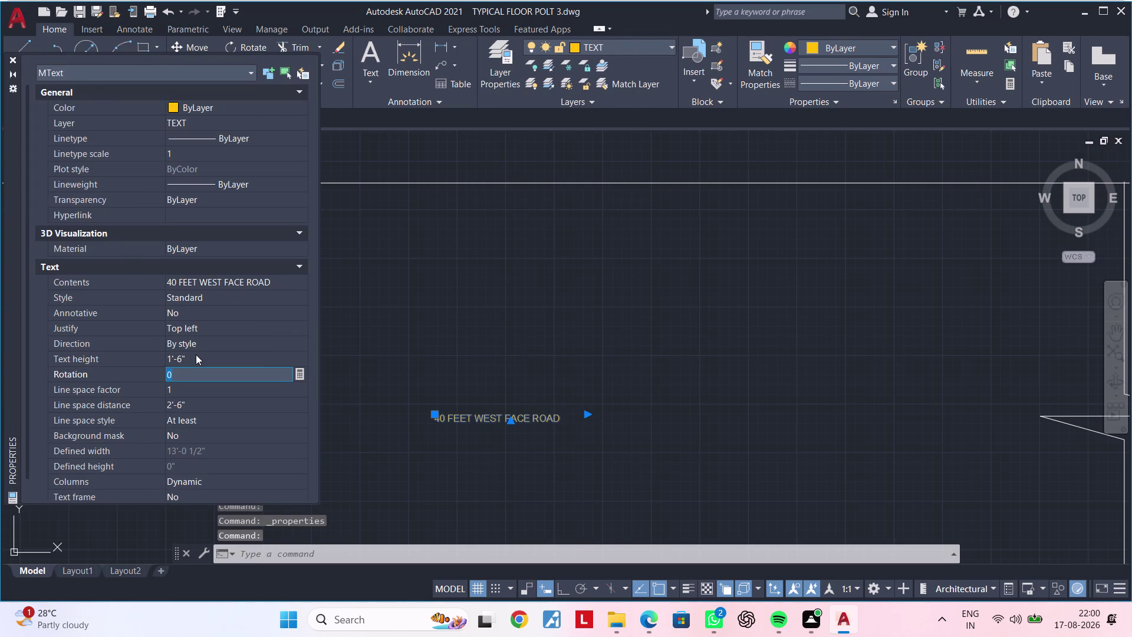
key(Escape)
key(Escape)
Open the enlarged label in the editor and start widening its text box.
scroll(down, 3)
scroll(up, 3)
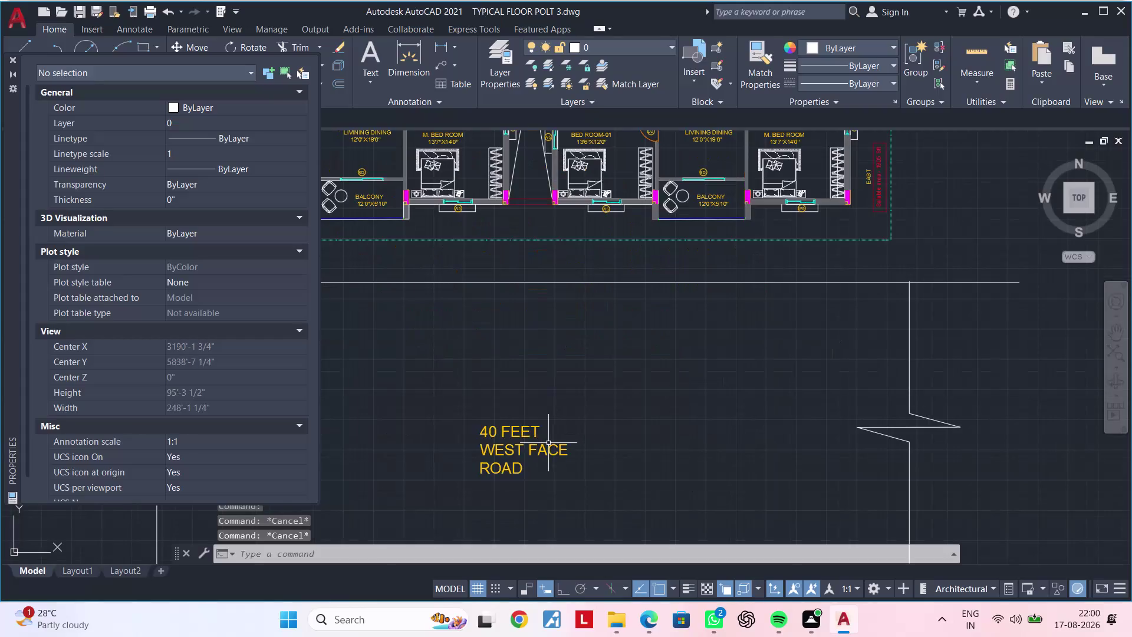
click(545, 448)
double_click(517, 445)
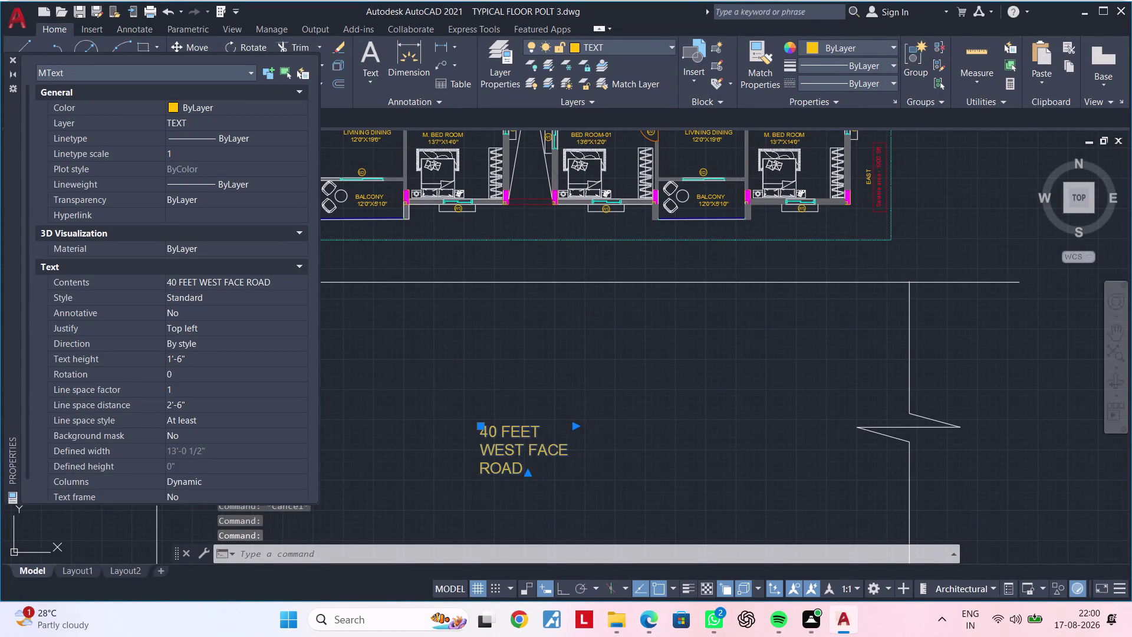
click(579, 415)
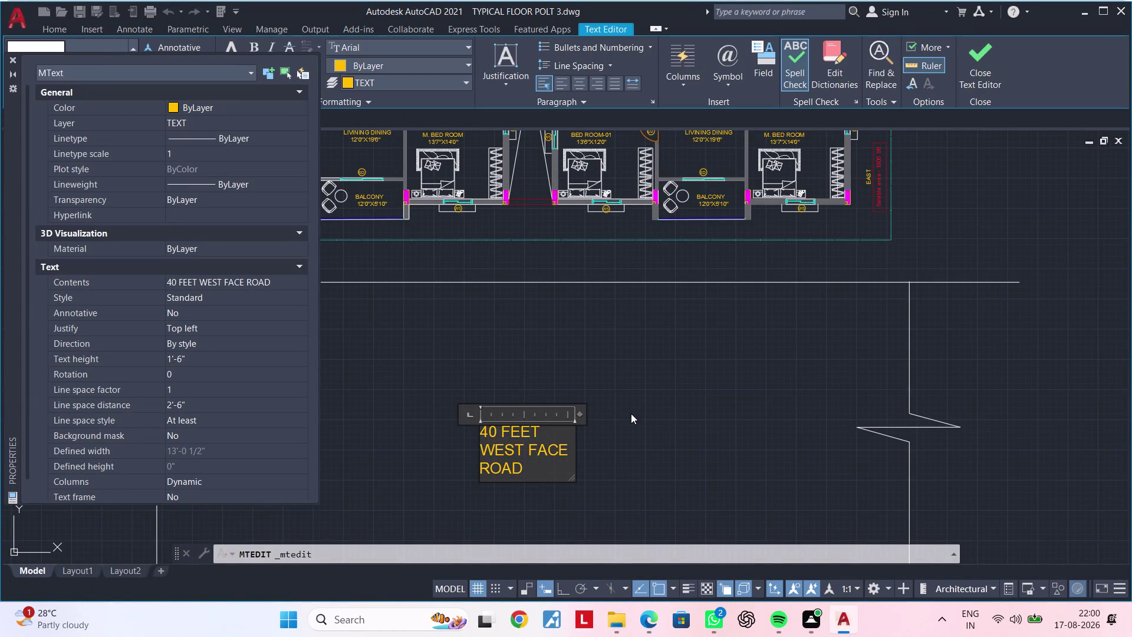
click(633, 414)
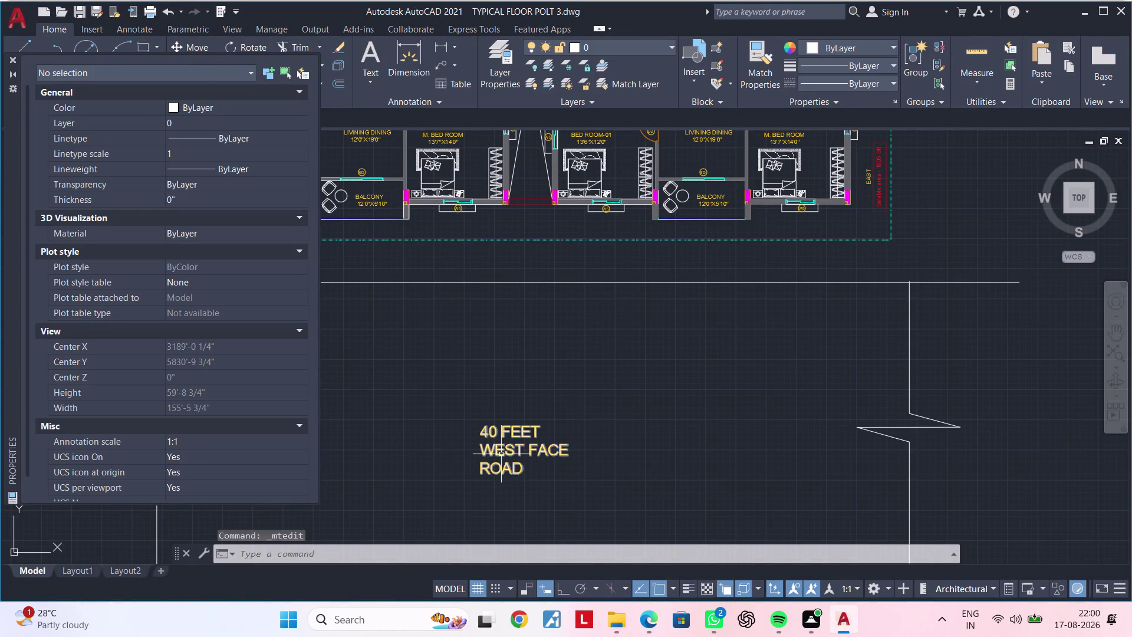
double_click(502, 453)
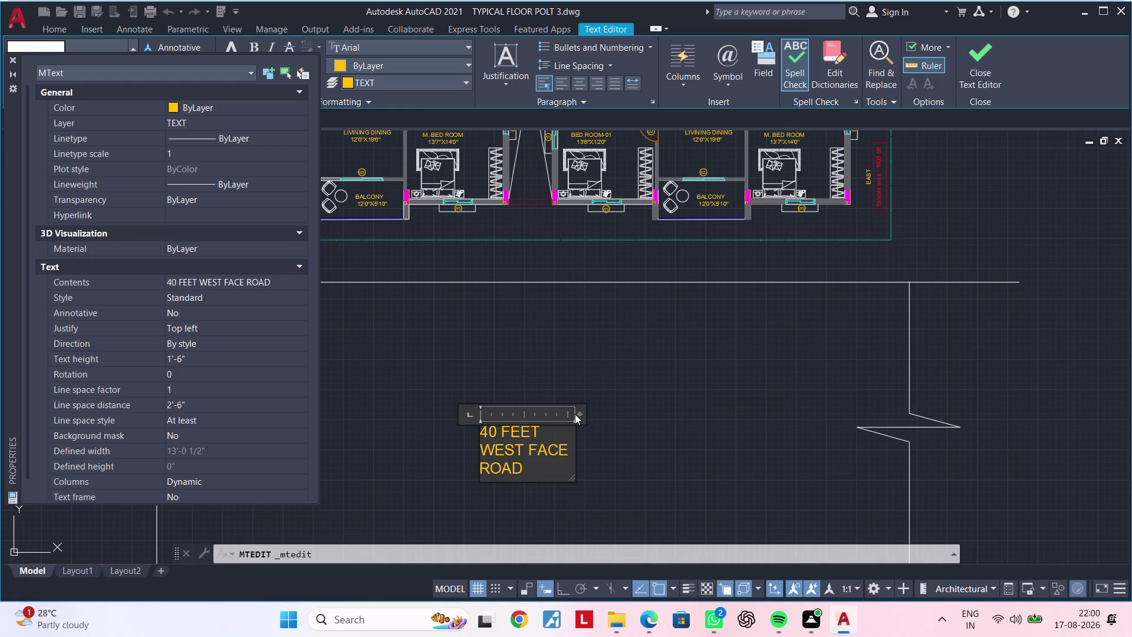
click(579, 413)
click(596, 411)
drag(606, 411, 614, 410)
click(631, 408)
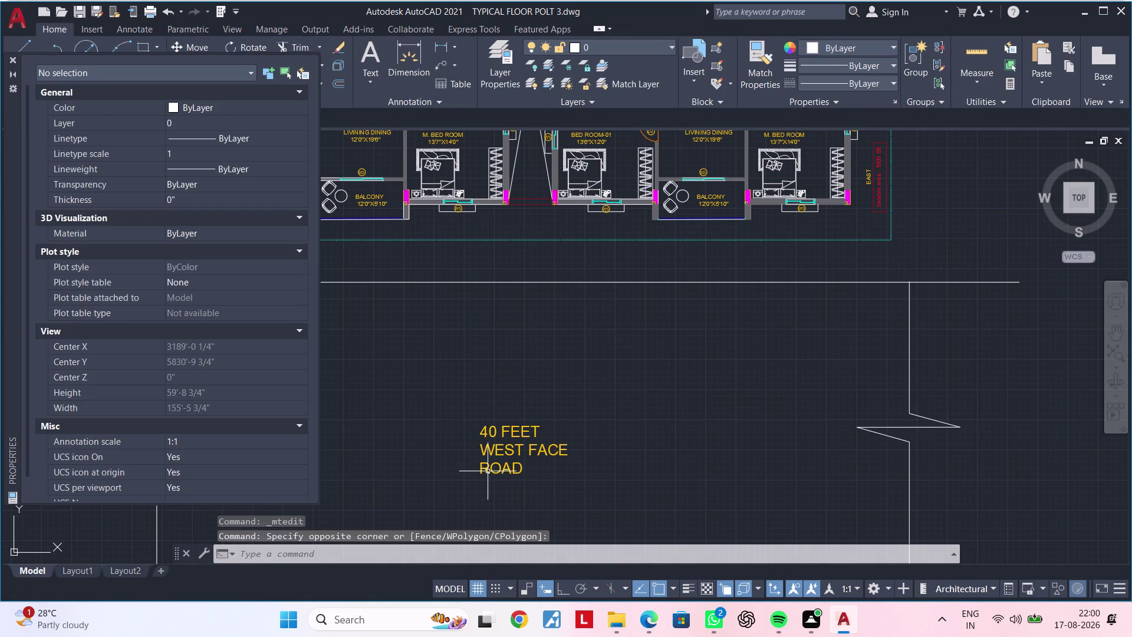
double_click(513, 451)
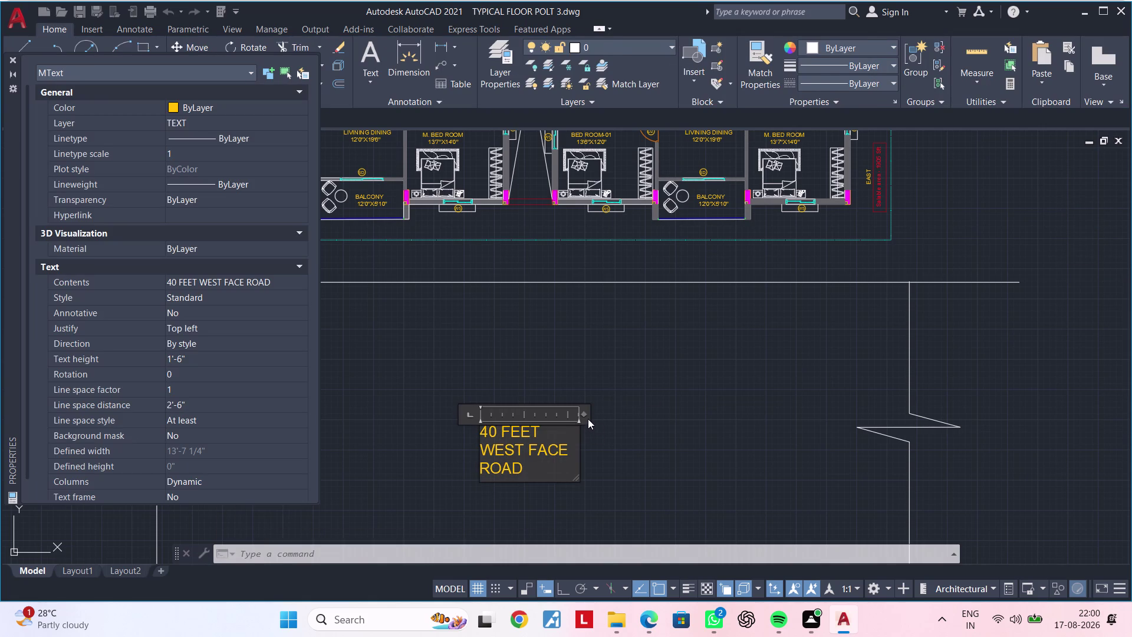
click(586, 416)
drag(588, 415, 599, 415)
triple_click(599, 415)
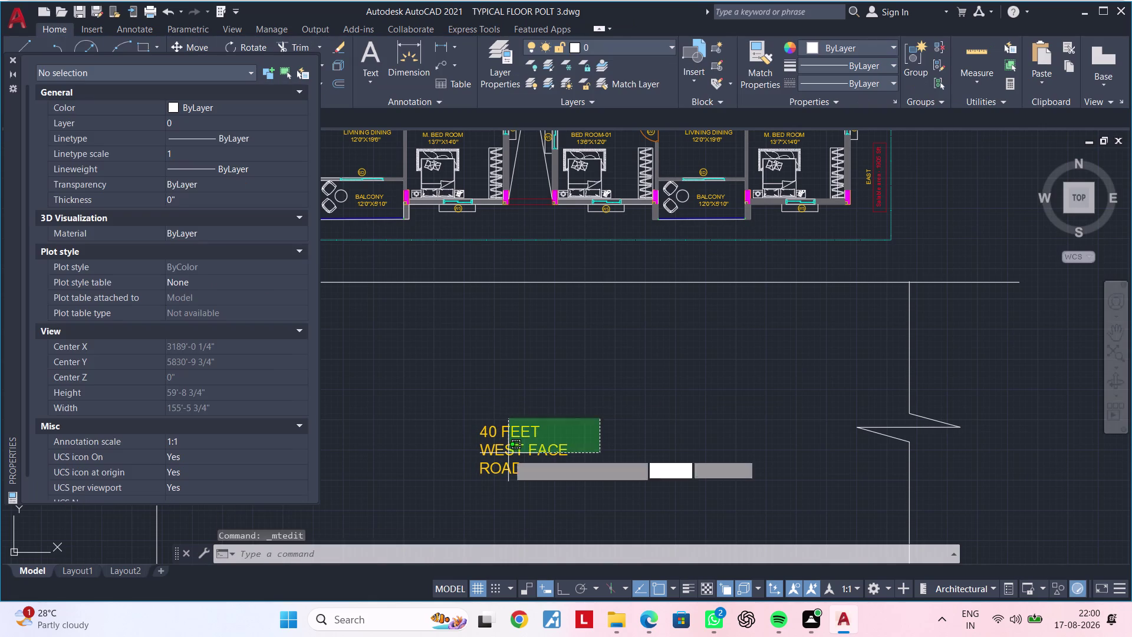
click(505, 455)
double_click(512, 452)
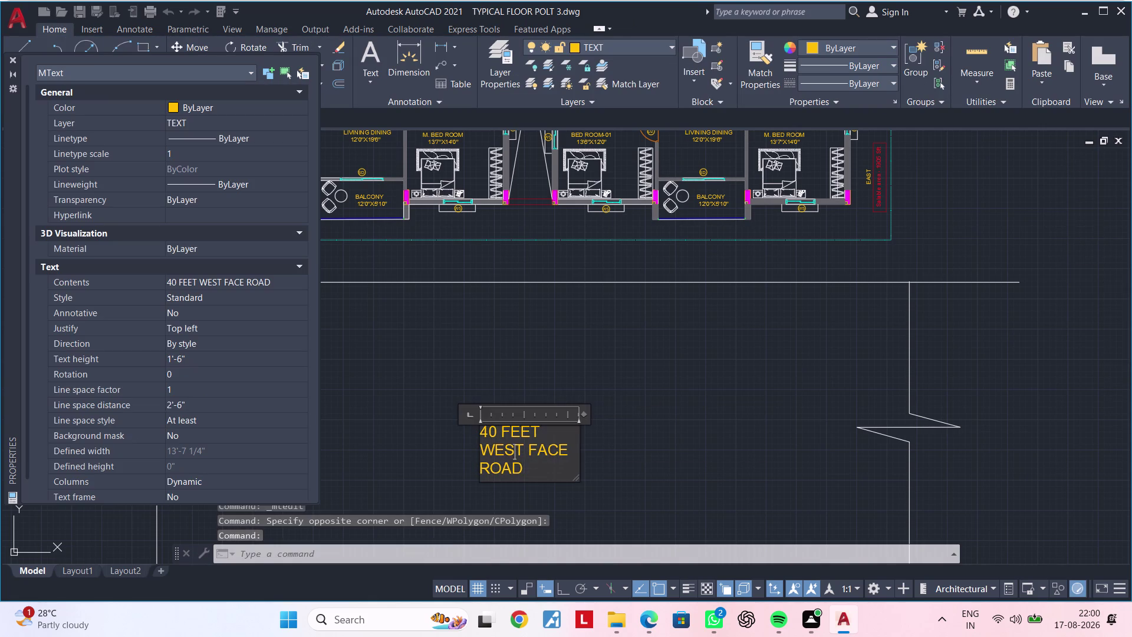
click(582, 414)
drag(585, 414, 587, 414)
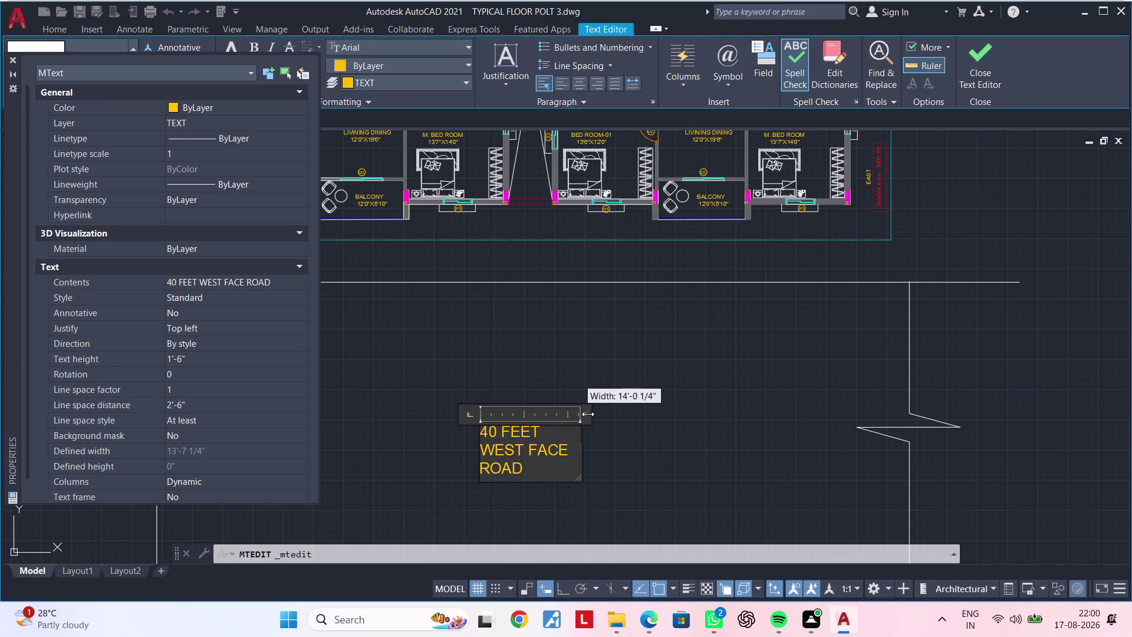
drag(587, 414, 642, 404)
drag(646, 403, 698, 394)
key(Escape)
key(Escape)
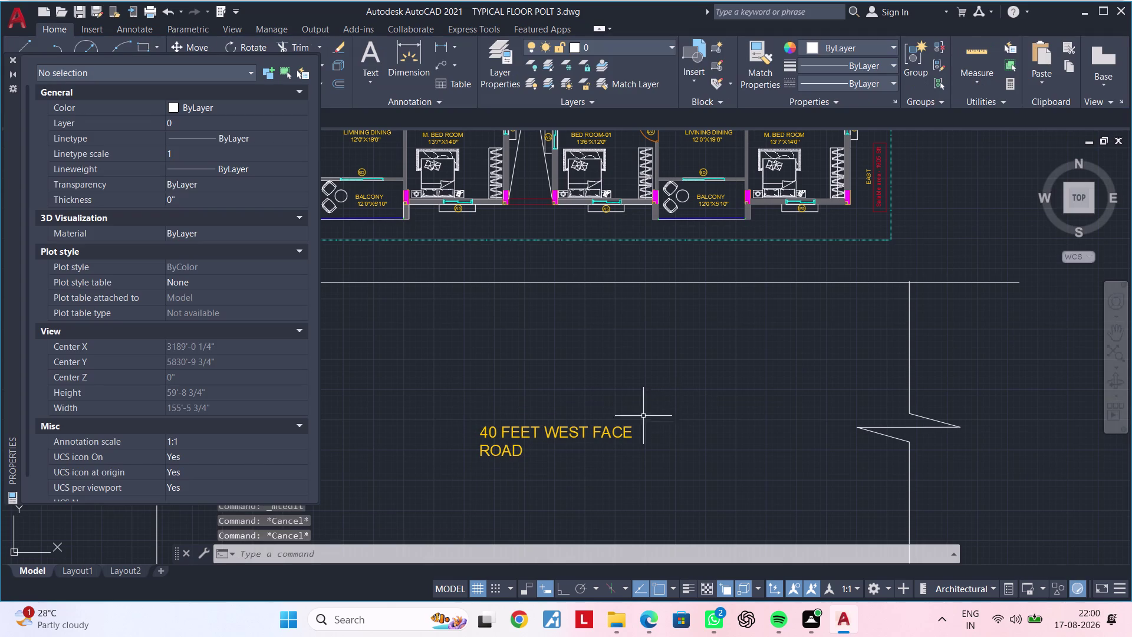
Stretch the label's text box until the text fits on one line.
double_click(617, 431)
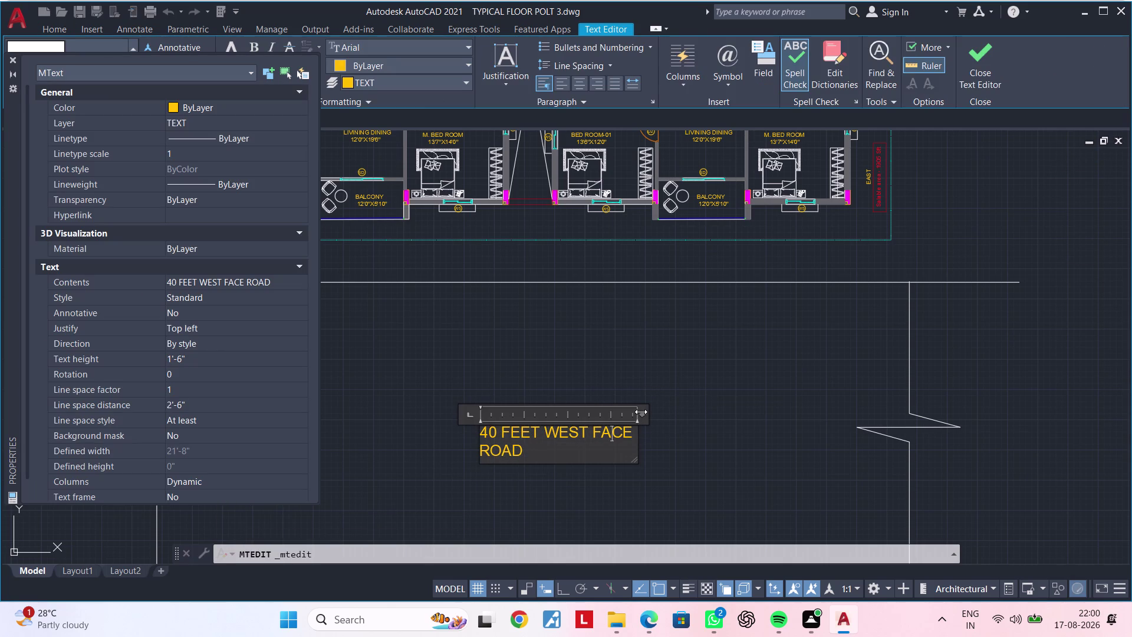
drag(641, 412, 685, 402)
drag(689, 401, 698, 399)
click(699, 399)
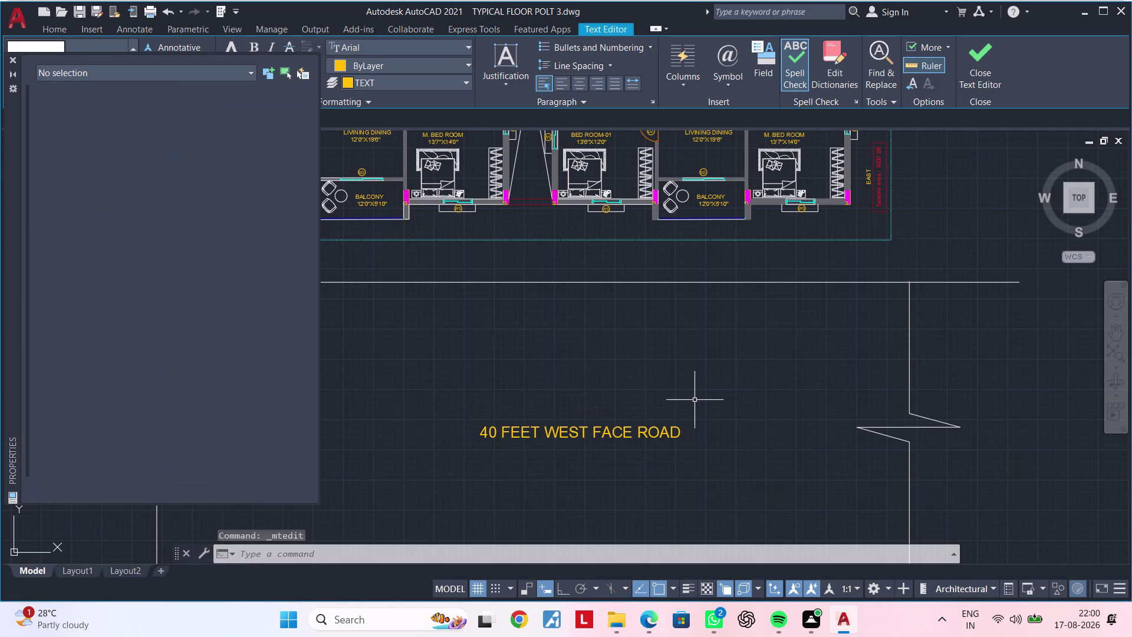
key(Escape)
key(Escape)
key(Escape)
key(Escape)
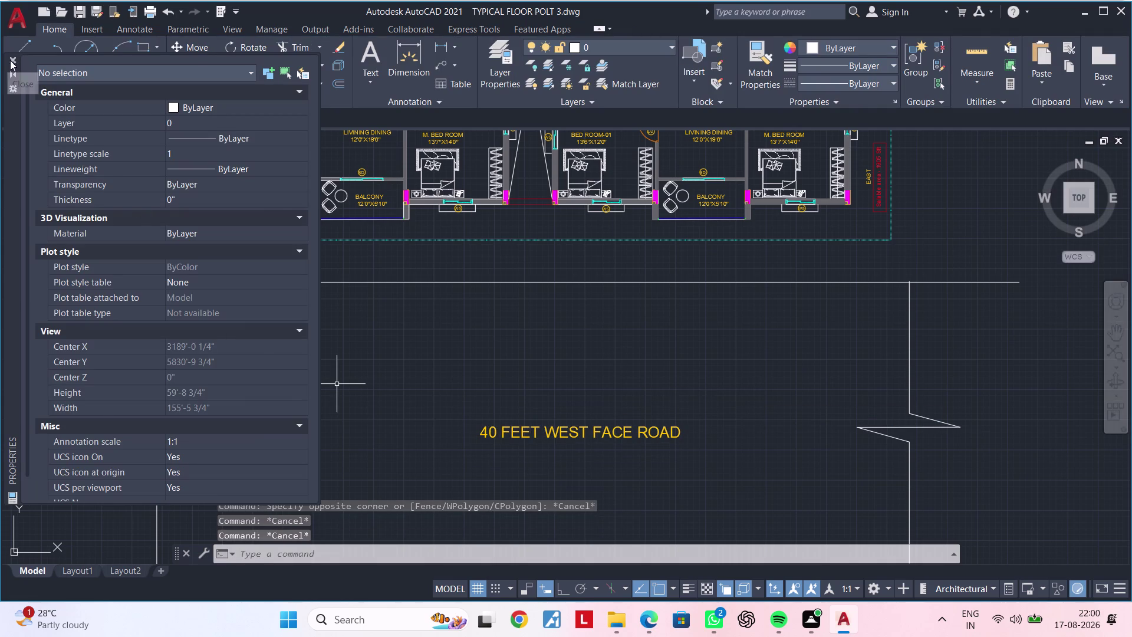
Close Properties and copy the road label to just below the road lines.
click(13, 61)
scroll(down, 3)
middle_drag(436, 372, 449, 324)
scroll(up, 3)
click(400, 357)
scroll(down, 3)
middle_drag(433, 391, 439, 360)
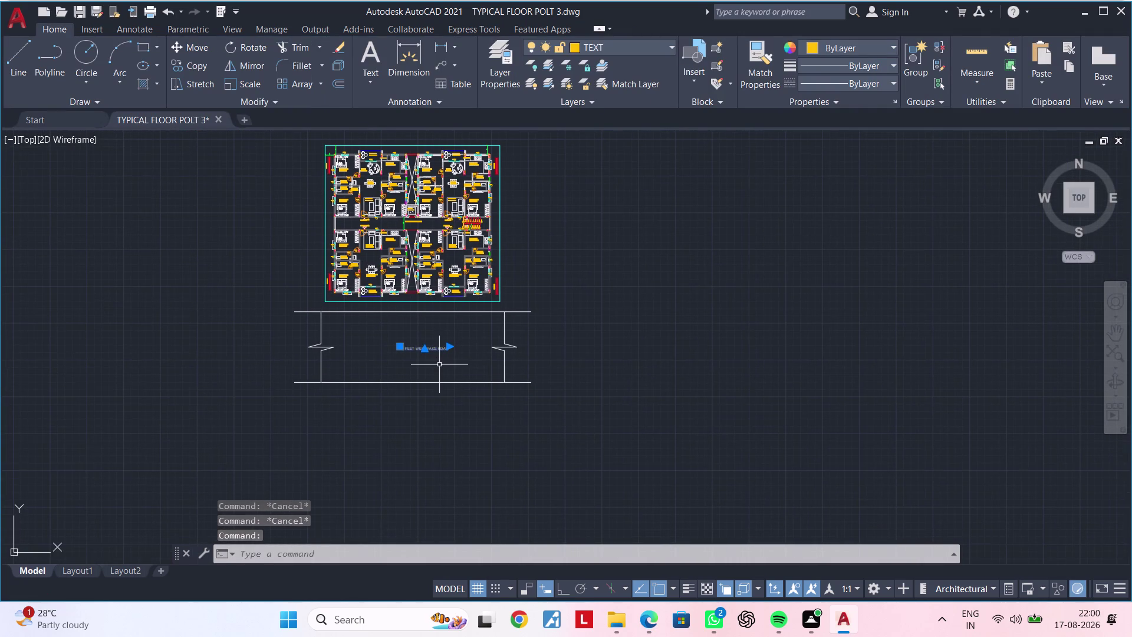
text(CO)
key(space)
click(421, 351)
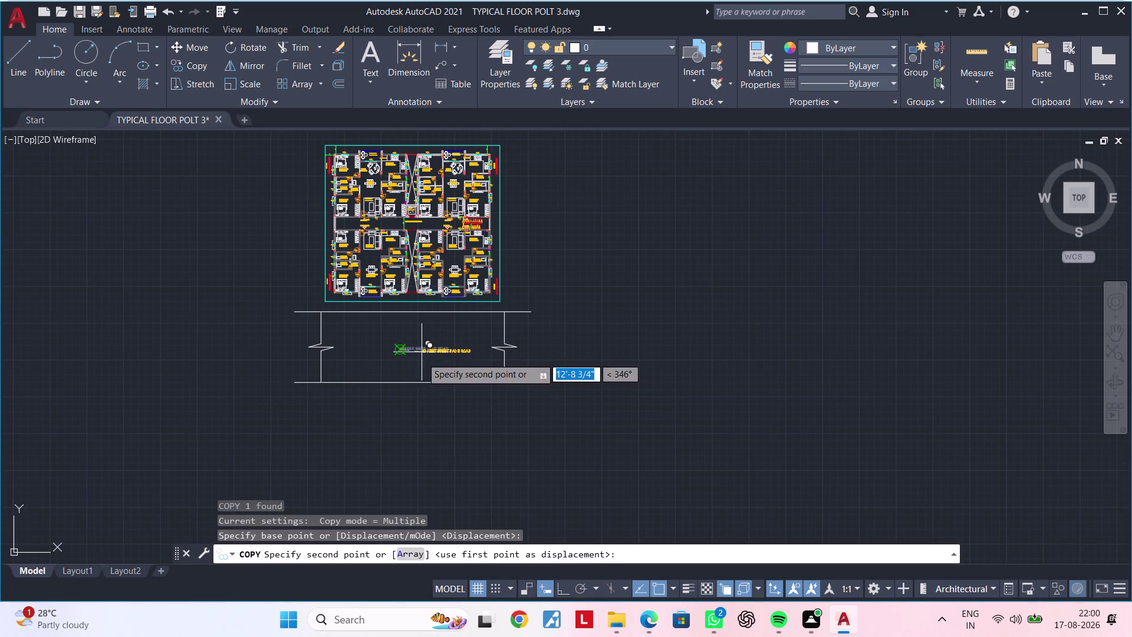
click(399, 397)
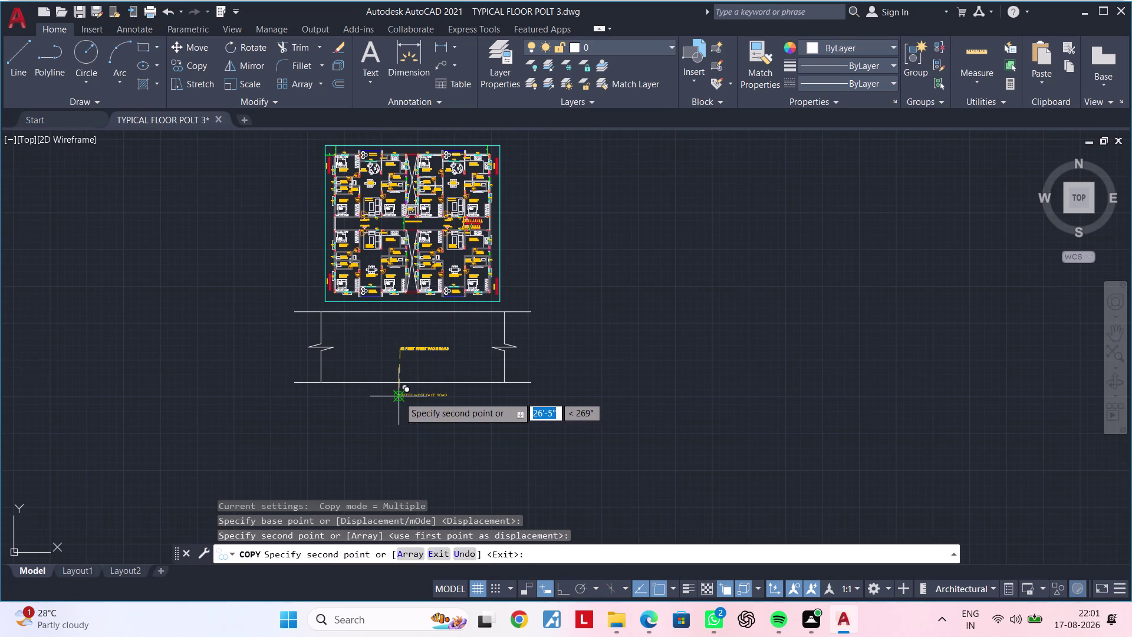
key(Escape)
key(Escape)
Open the copied label's text editor and try adjusting the ruler width handle.
scroll(up, 3)
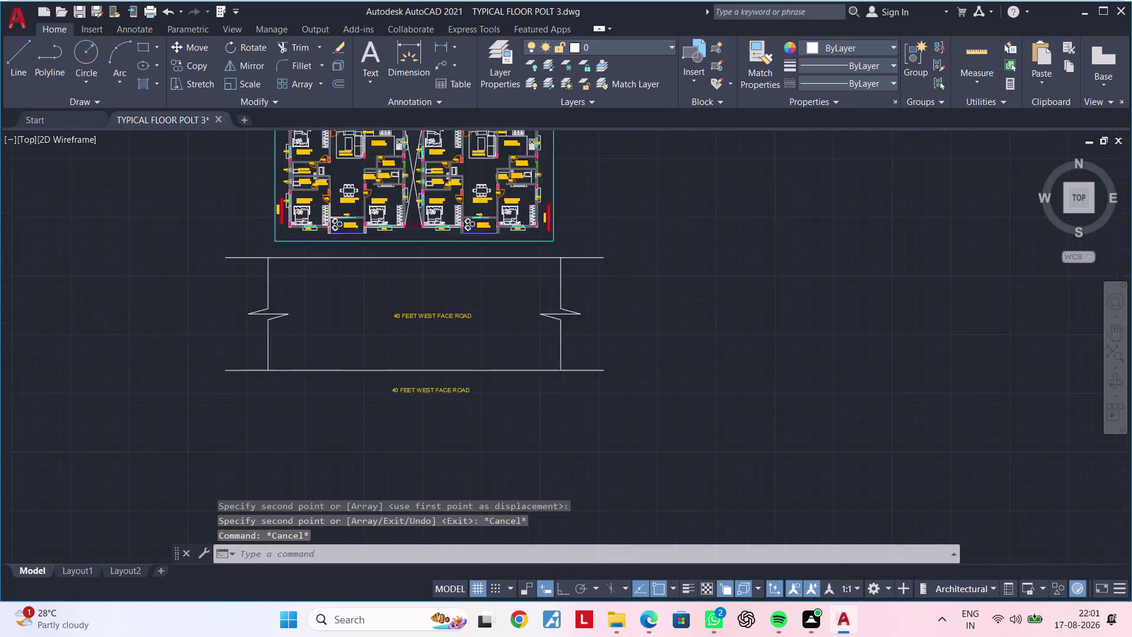
double_click(460, 389)
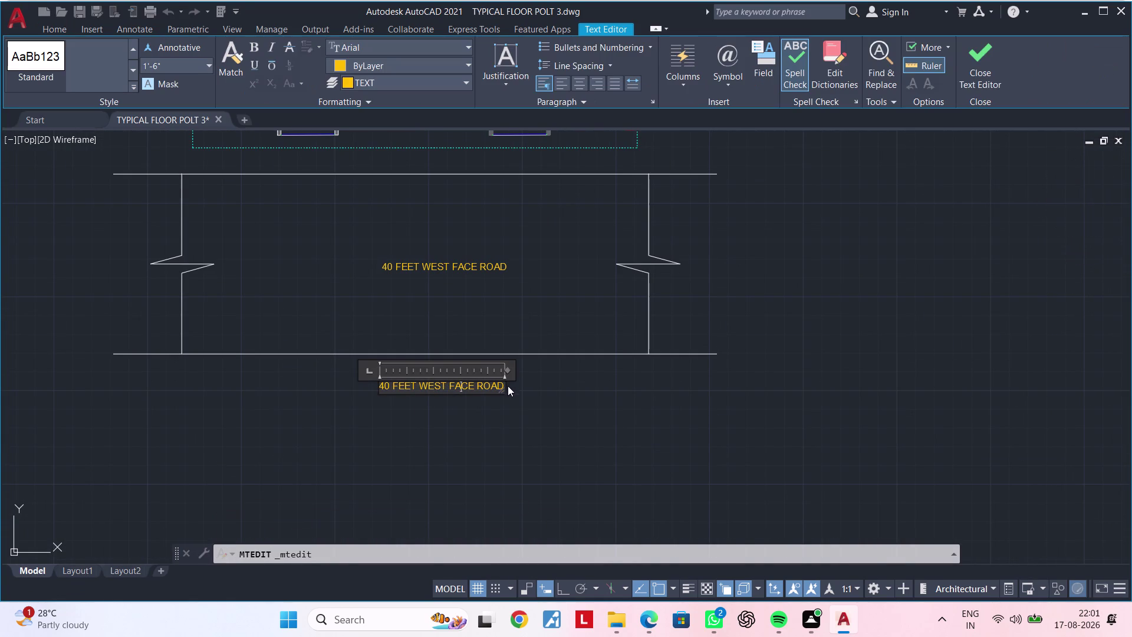
scroll(up, 3)
click(511, 385)
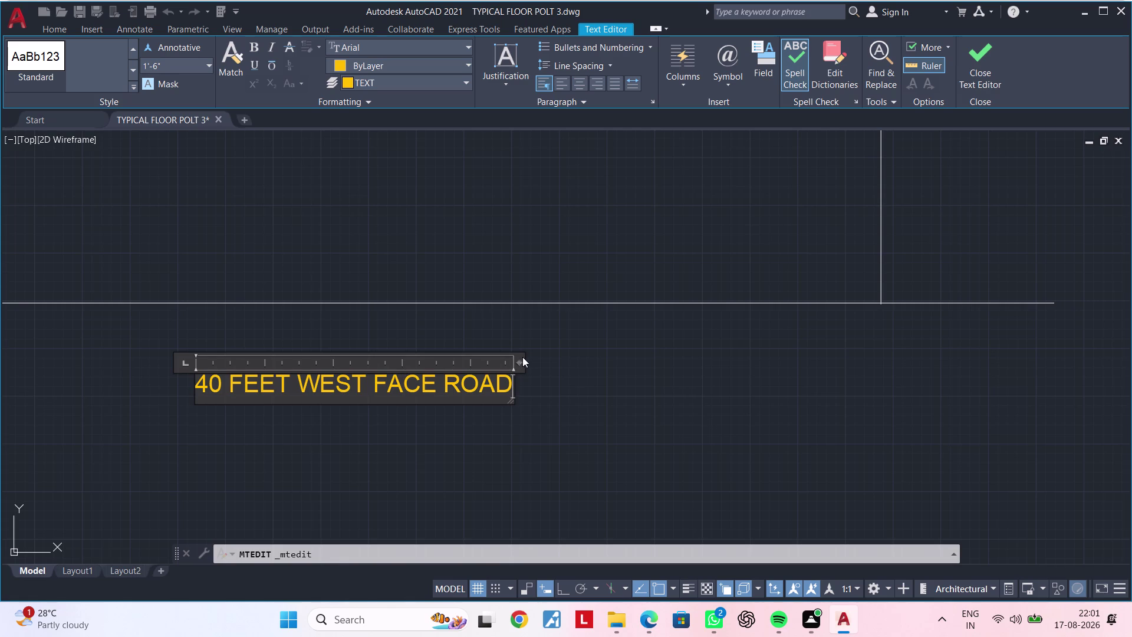
click(519, 360)
double_click(573, 355)
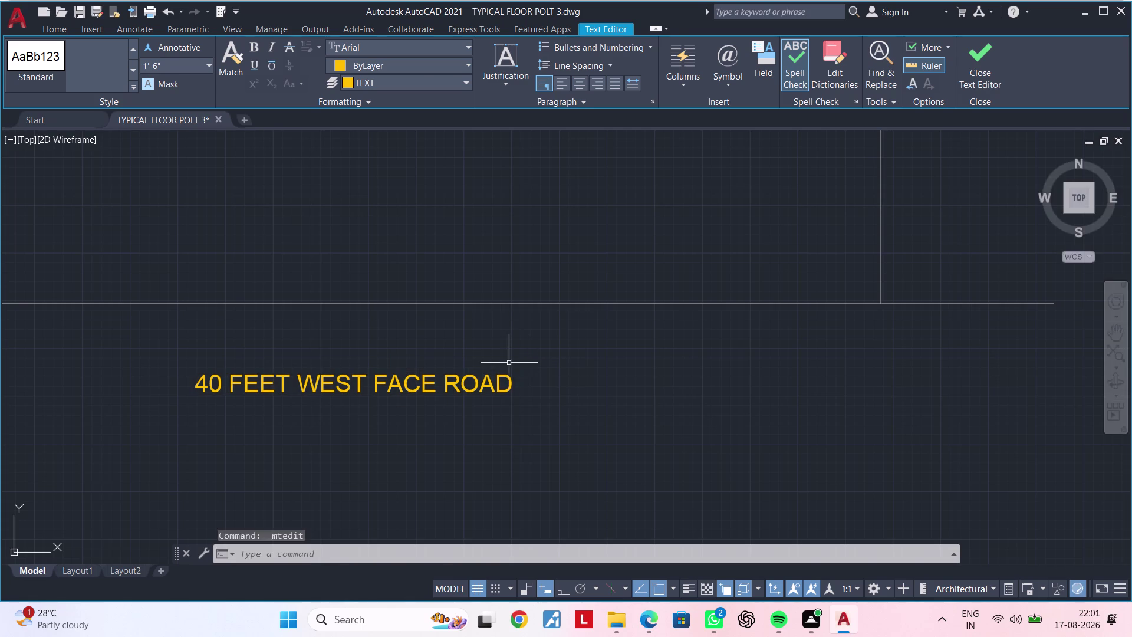
double_click(505, 377)
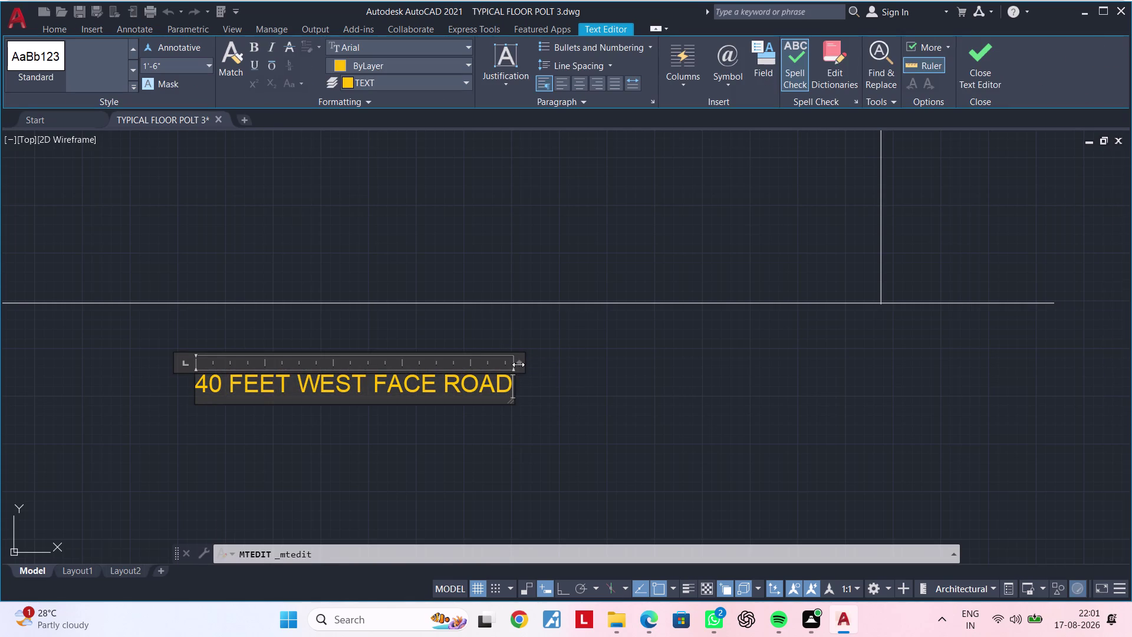
click(518, 365)
drag(519, 364, 531, 364)
click(517, 364)
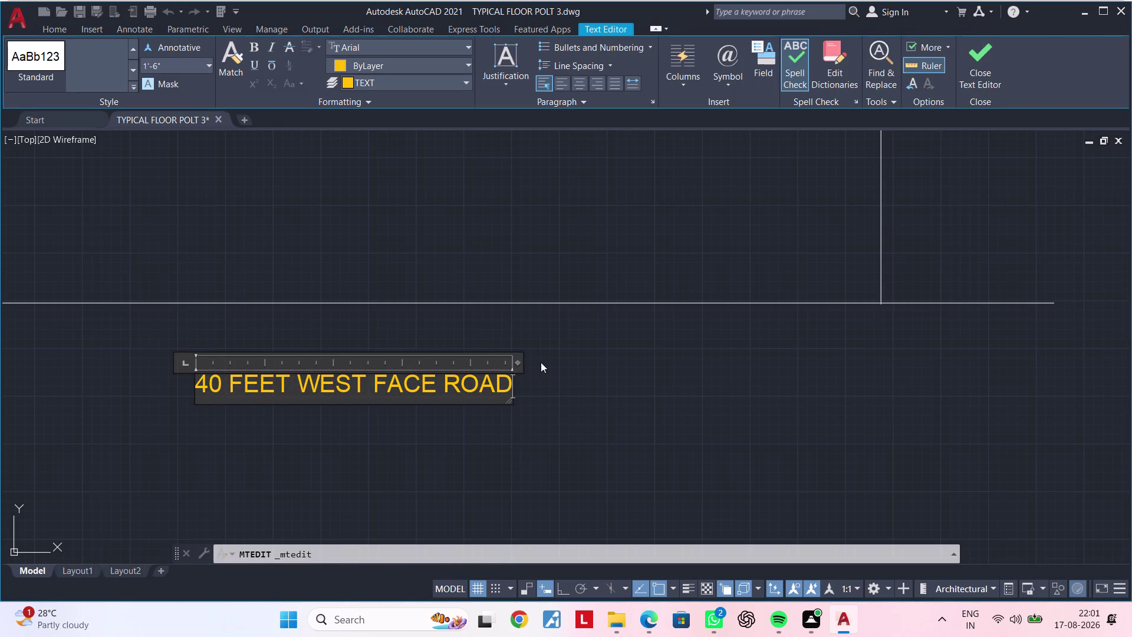
click(543, 361)
double_click(511, 376)
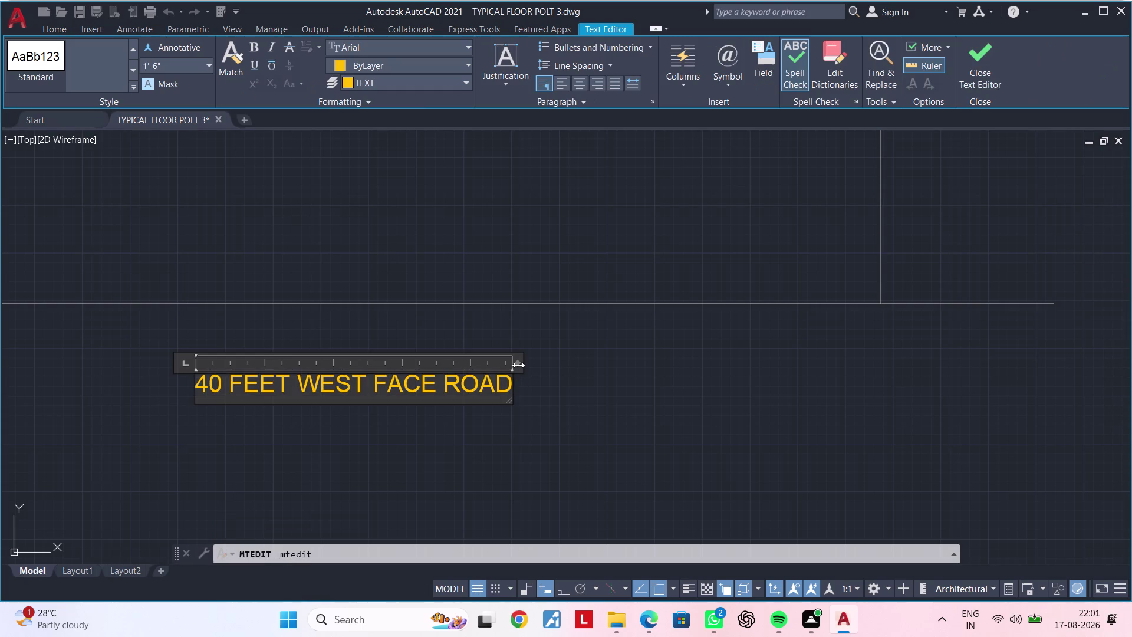
click(518, 364)
drag(517, 364, 527, 364)
Dismiss the Paragraph dialog and widen the text box to about 35 feet.
click(510, 363)
drag(510, 363, 517, 362)
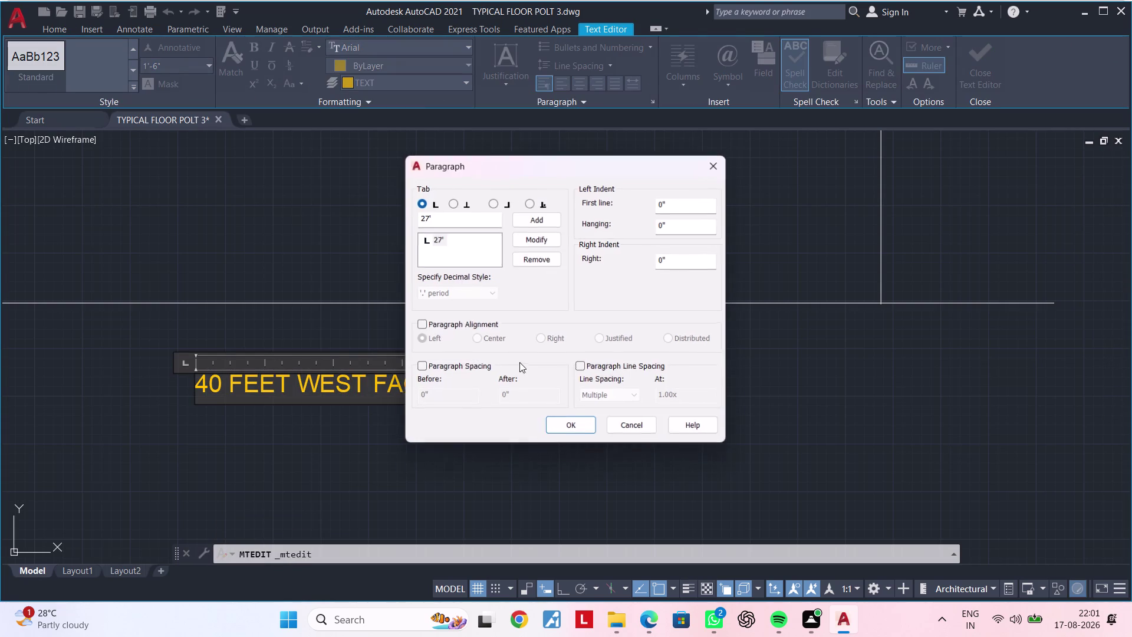
drag(518, 362, 520, 362)
click(521, 362)
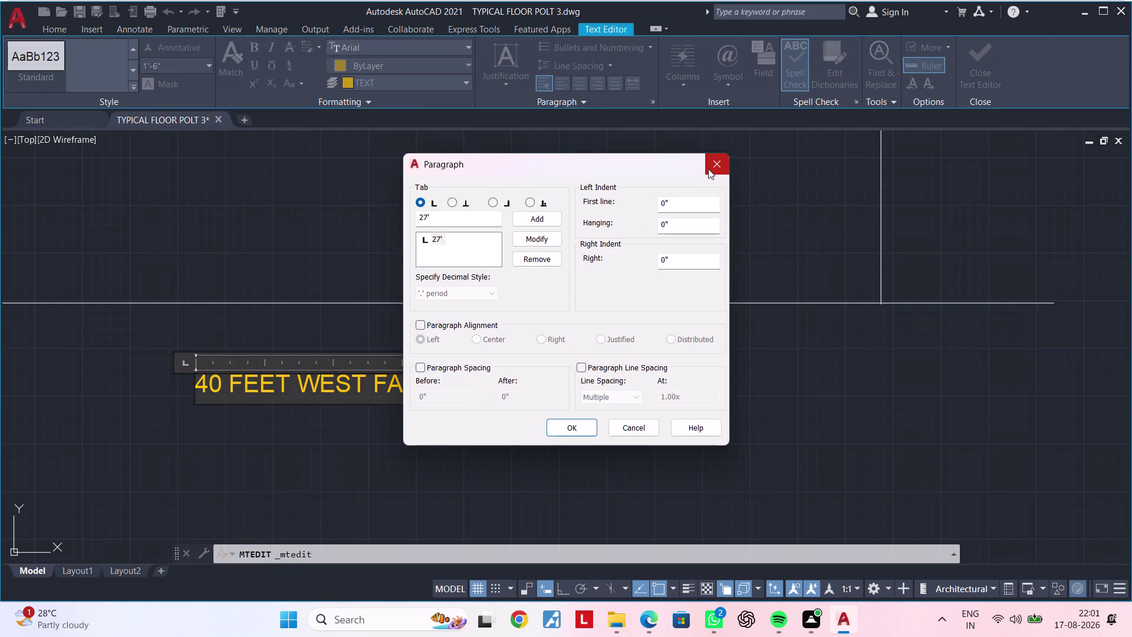
click(547, 219)
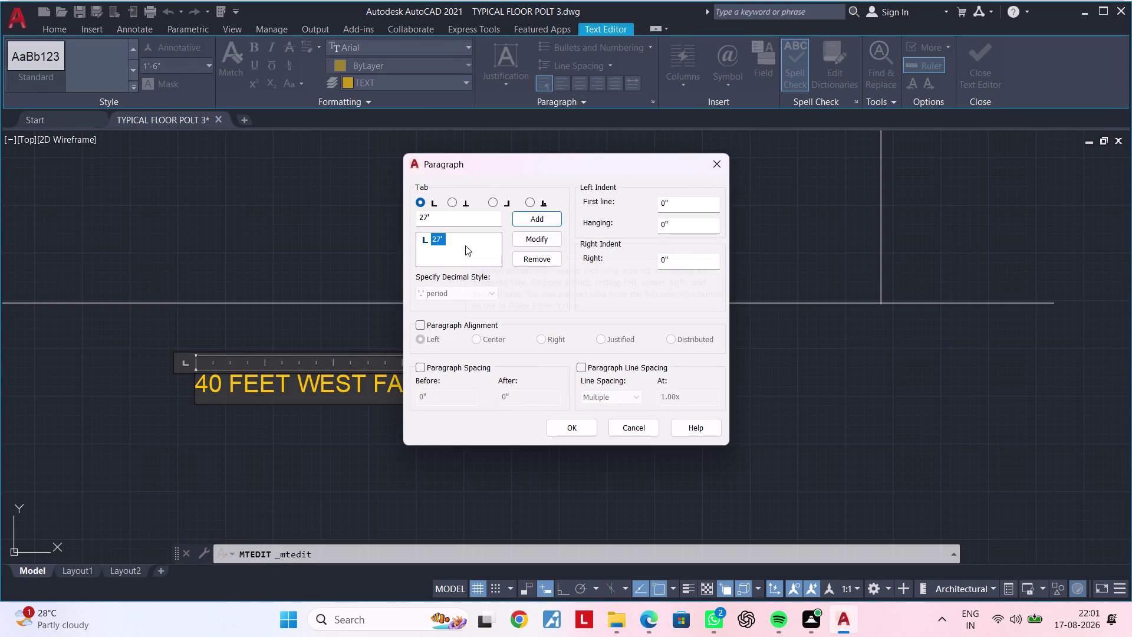
click(709, 168)
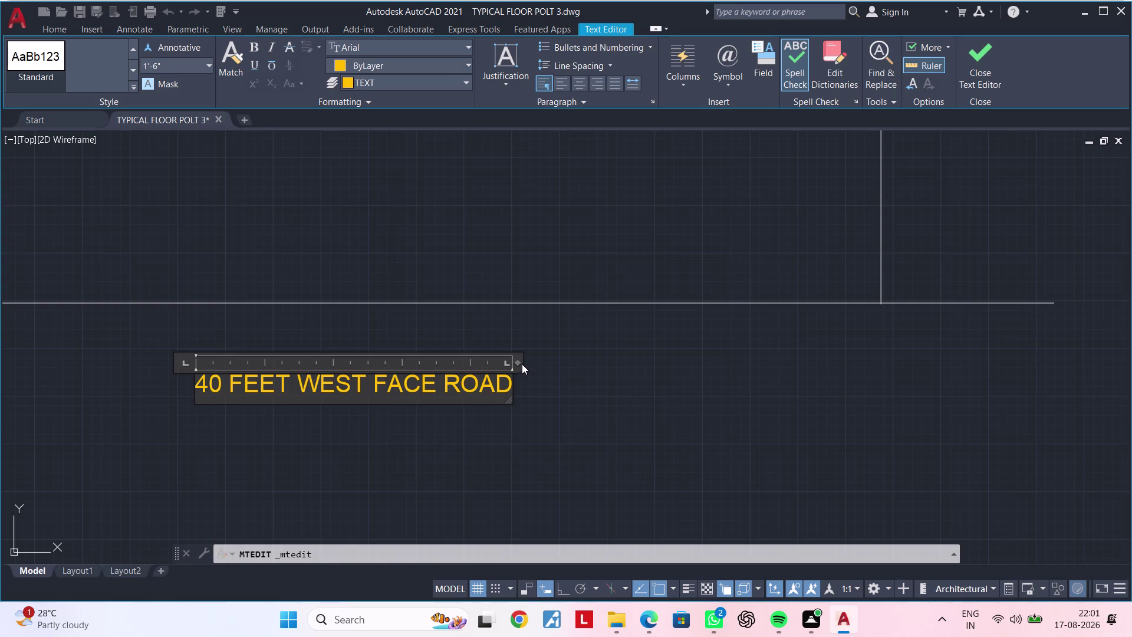
drag(517, 361, 604, 344)
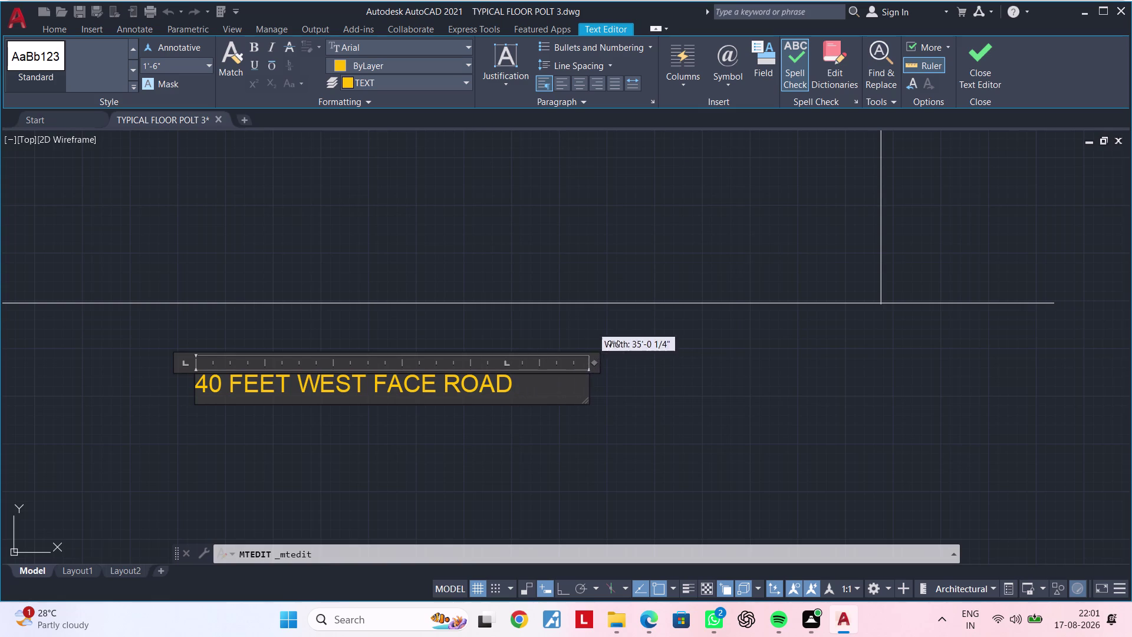
drag(604, 345, 739, 333)
click(739, 333)
middle_drag(460, 463, 609, 418)
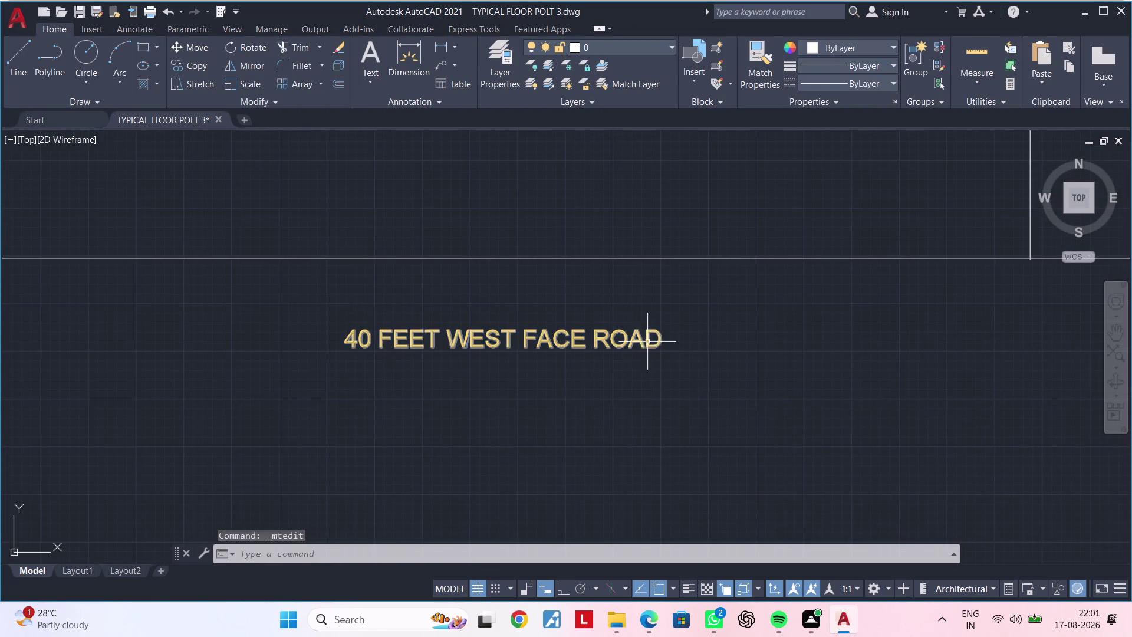
Replace the copied label's old text with TYPICAL FLOOR.
double_click(648, 341)
click(669, 335)
key(BackSpace)
key(BackSpace)
key(BackSpace)
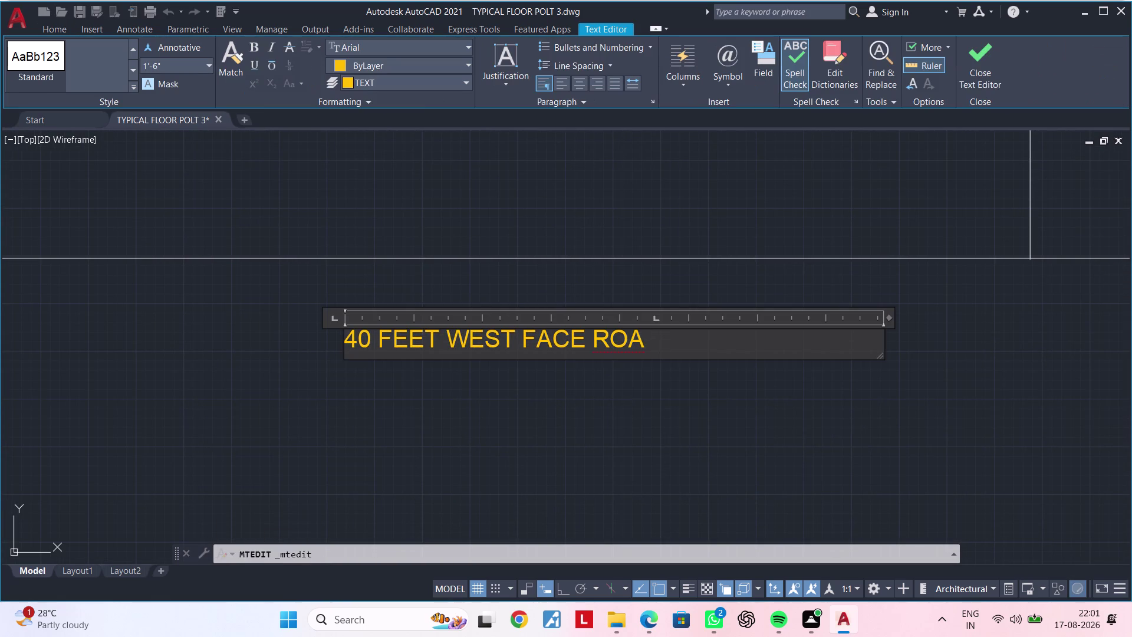
key(BackSpace)
key(BackSpace)
key(BackSpace)
key(BackSpace)
key(BackSpace)
key(BackSpace)
key(BackSpace)
key(BackSpace)
key(BackSpace)
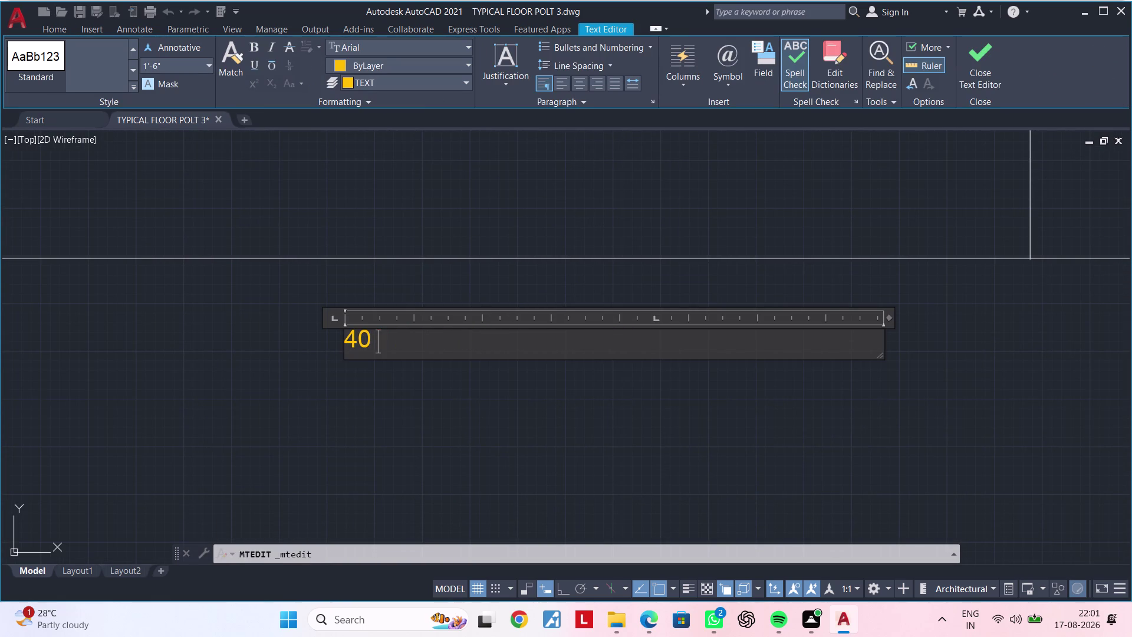
key(BackSpace)
key(BackSpace)
key(BackSpace)
key(space)
key(space)
key(space)
key(space)
key(space)
key(space)
text(TY)
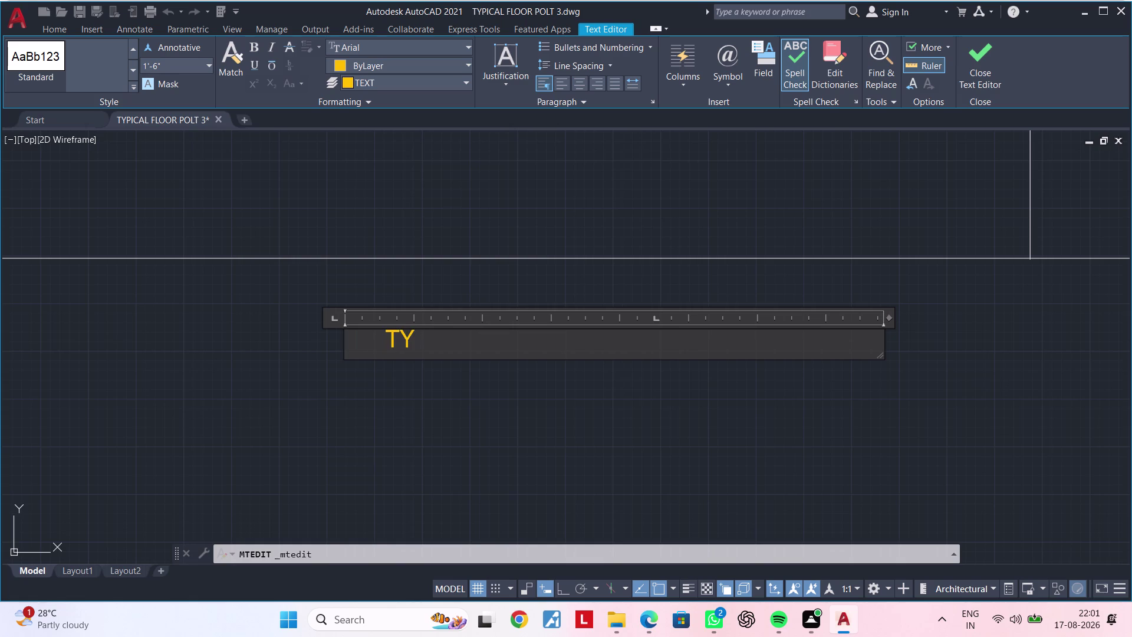
text(PICA)
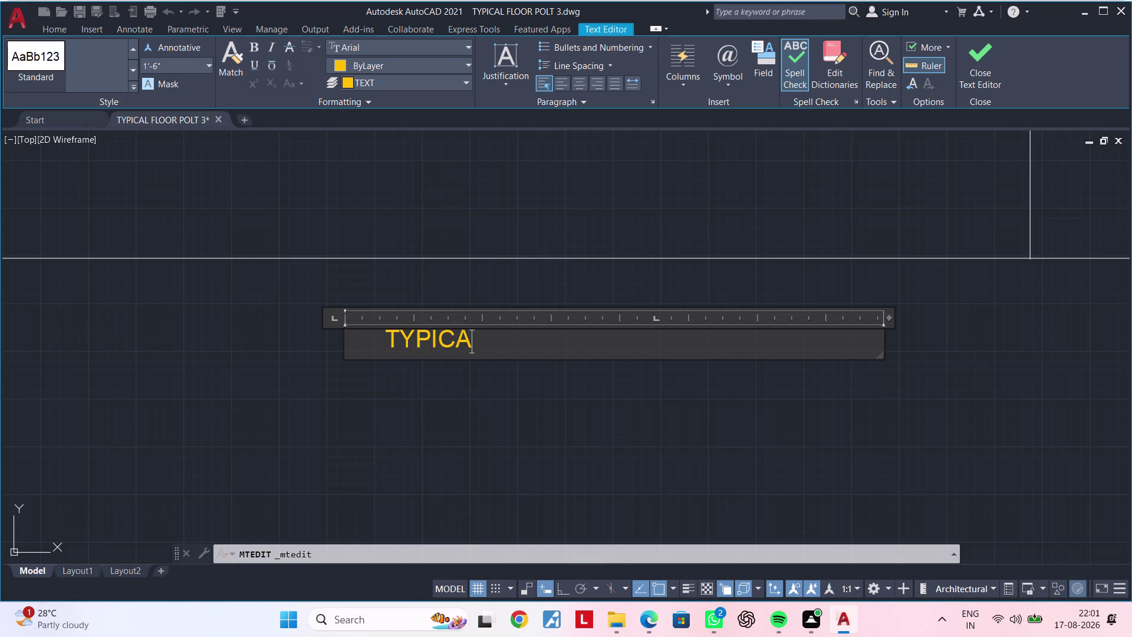
text(L)
key(space)
text(FL)
text(OOR)
Exit the text editor, choosing Yes to keep the text changes.
key(Escape)
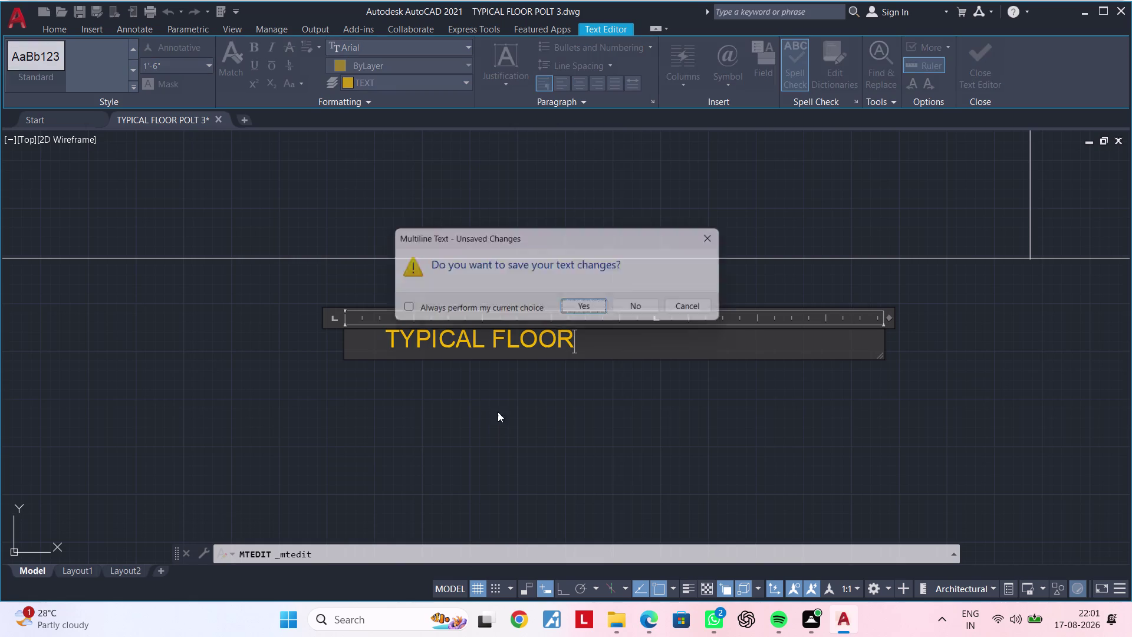
key(Escape)
key(Escape)
click(533, 395)
click(527, 408)
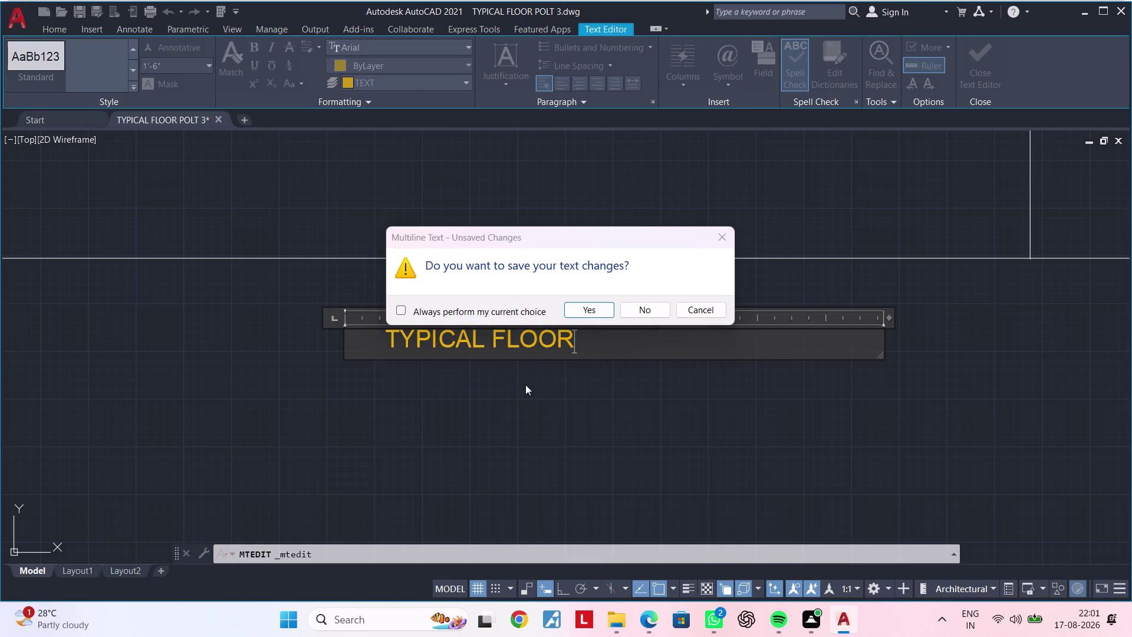
key(Escape)
key(Escape)
drag(537, 389, 543, 388)
click(548, 388)
key(Escape)
click(555, 388)
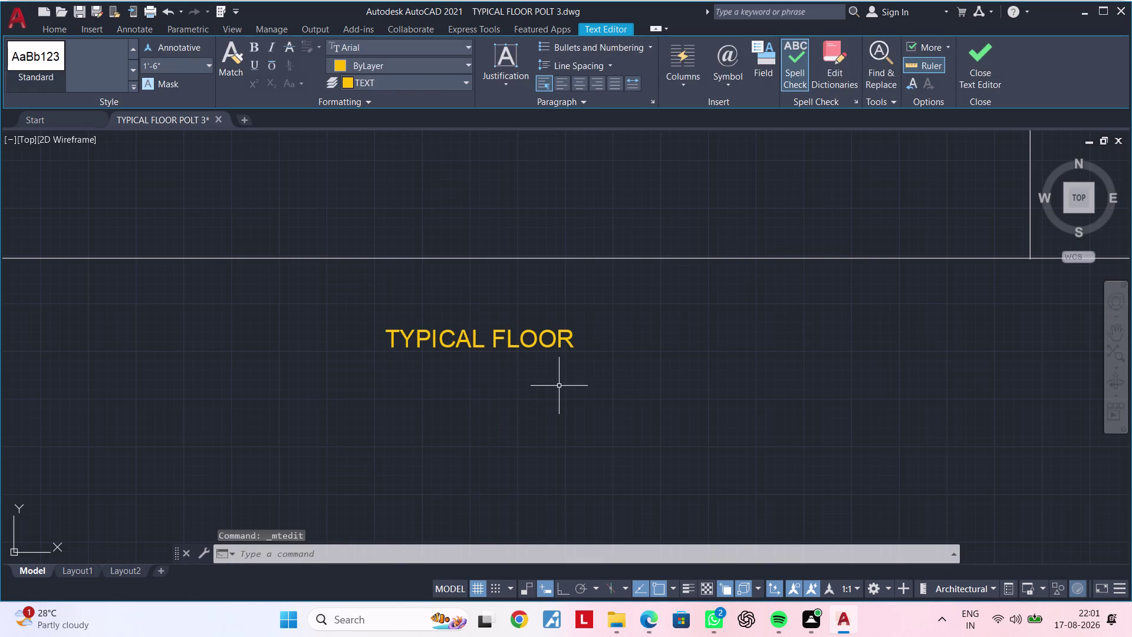
click(622, 316)
Set the TYPICAL FLOOR label's color to Cyan.
click(374, 365)
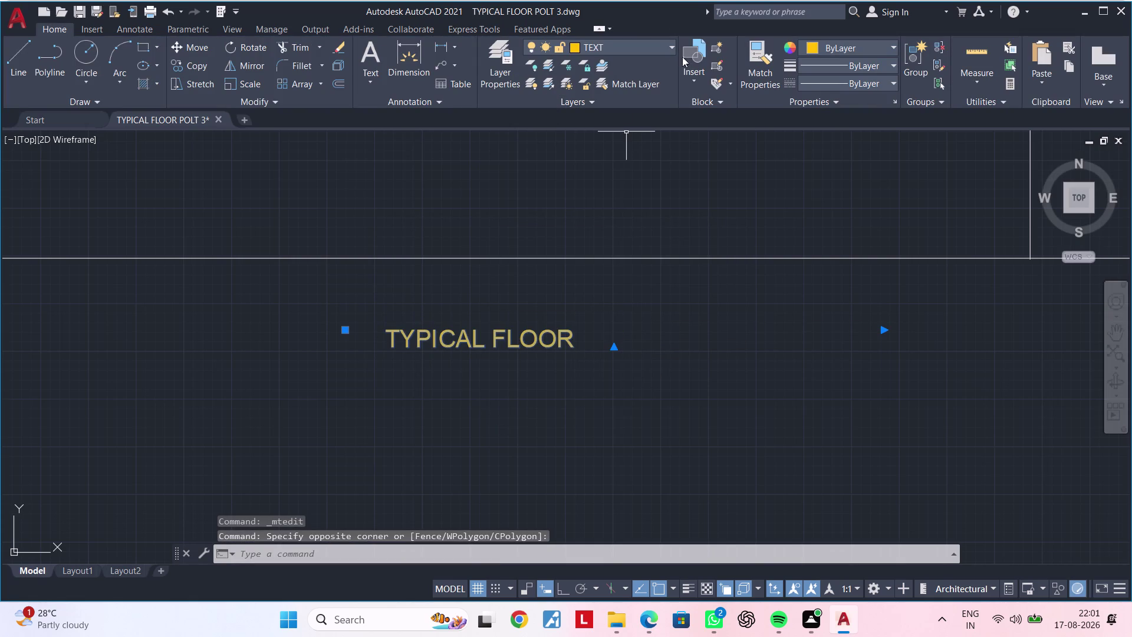
click(813, 49)
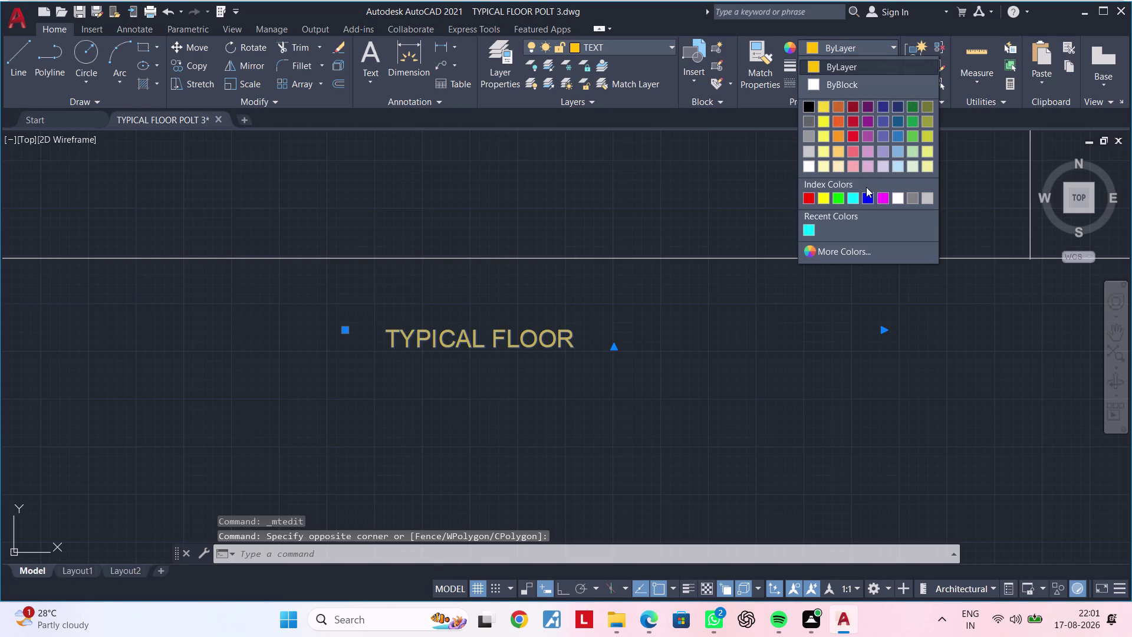
click(852, 194)
scroll(down, 3)
key(Escape)
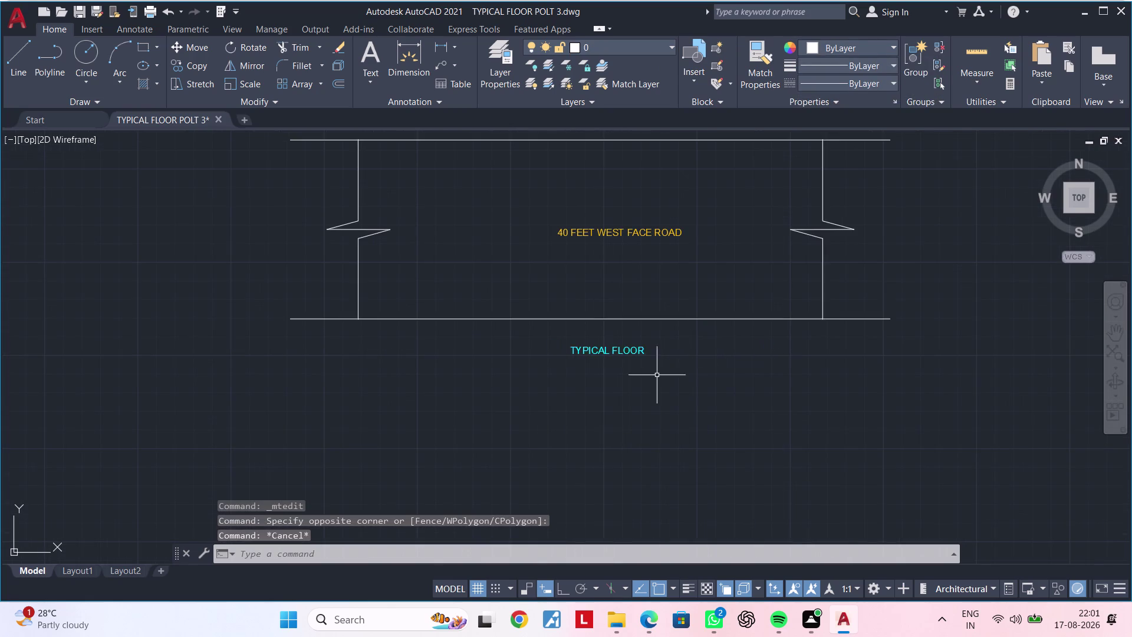
scroll(up, 3)
Change the label's text height to 2' in the Properties palette, then close it.
click(661, 320)
click(481, 368)
right_click(481, 368)
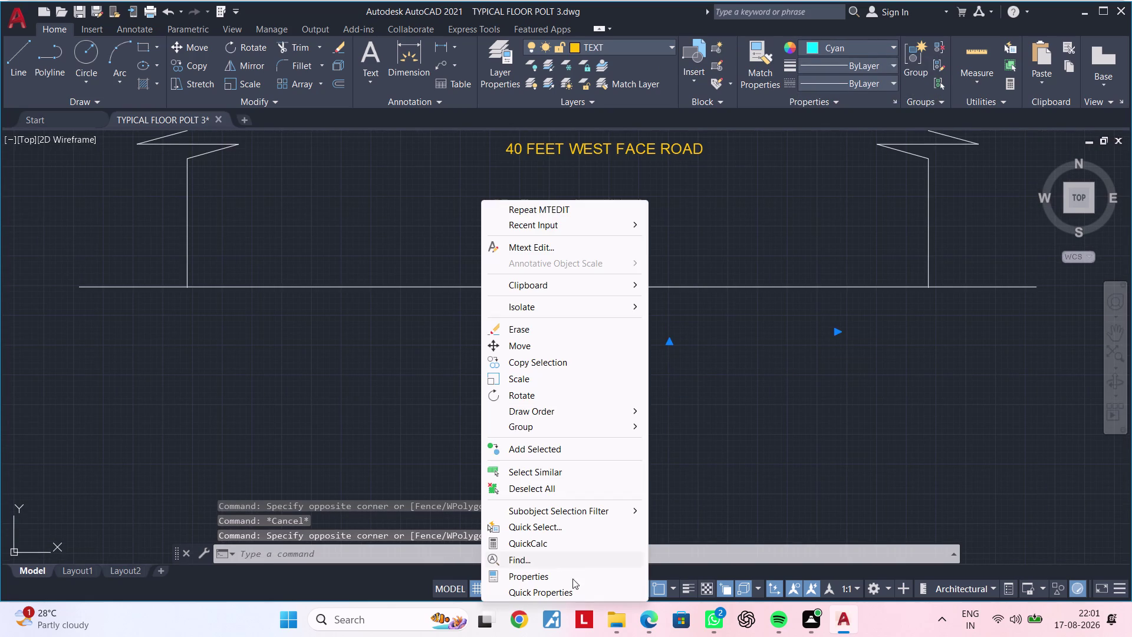
click(559, 579)
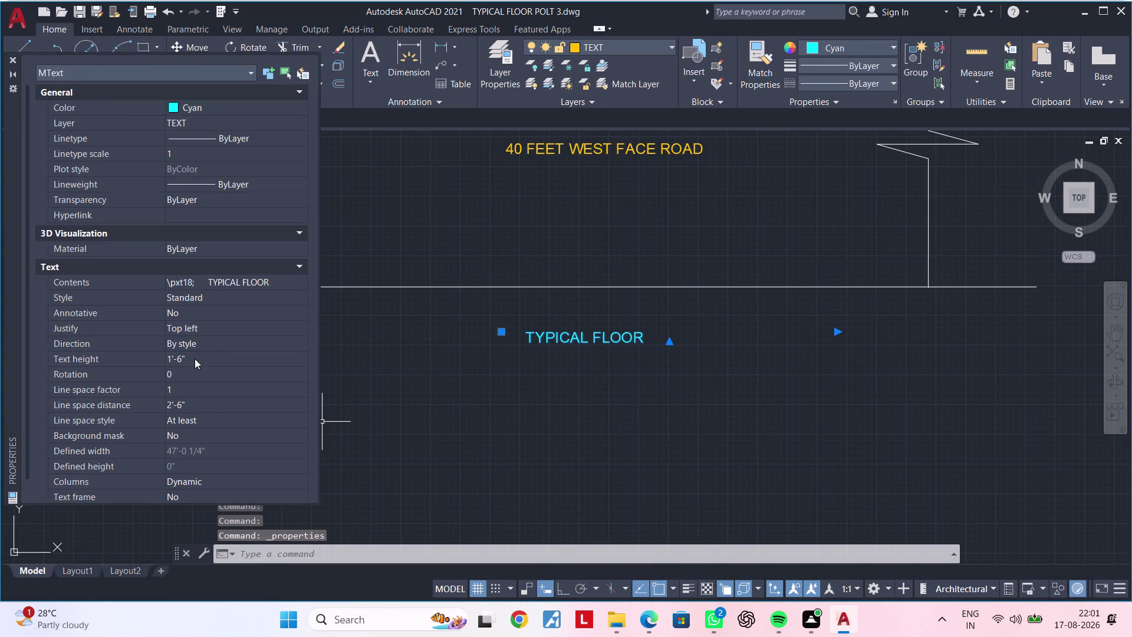
drag(199, 356, 128, 360)
key(BackSpace)
text(2)
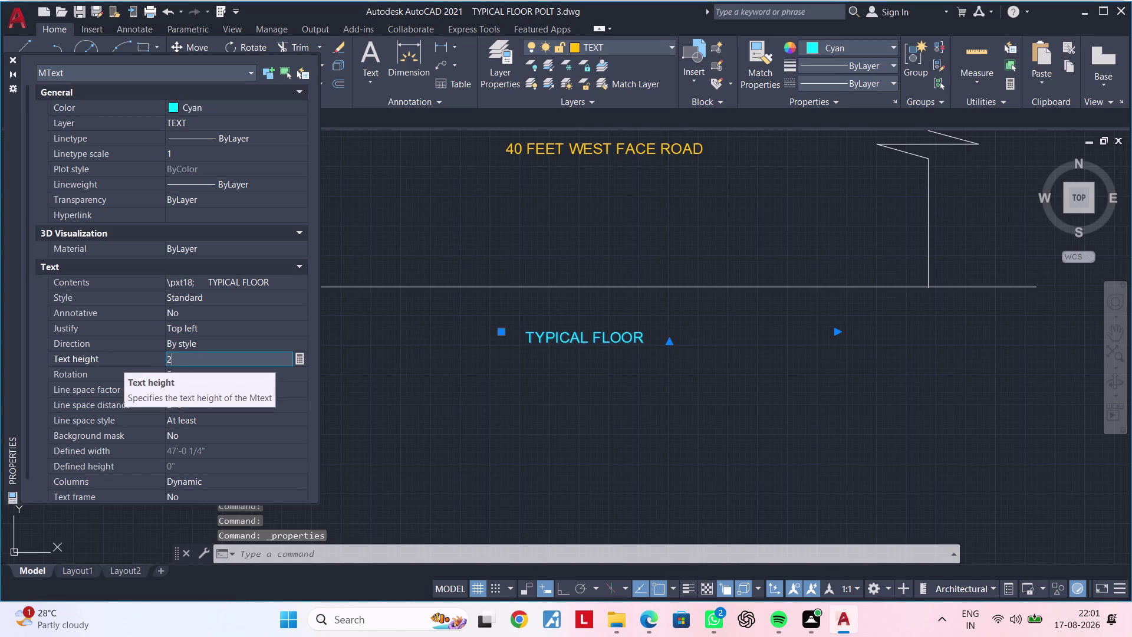
text(')
key(Return)
key(Escape)
key(Escape)
key(Escape)
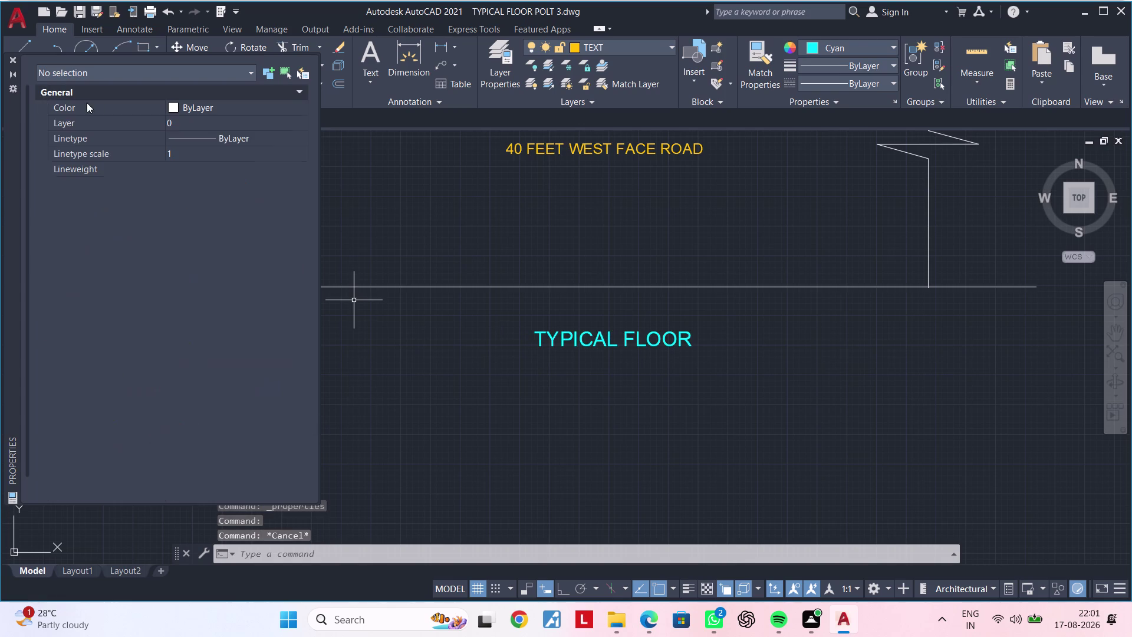
click(15, 63)
scroll(down, 3)
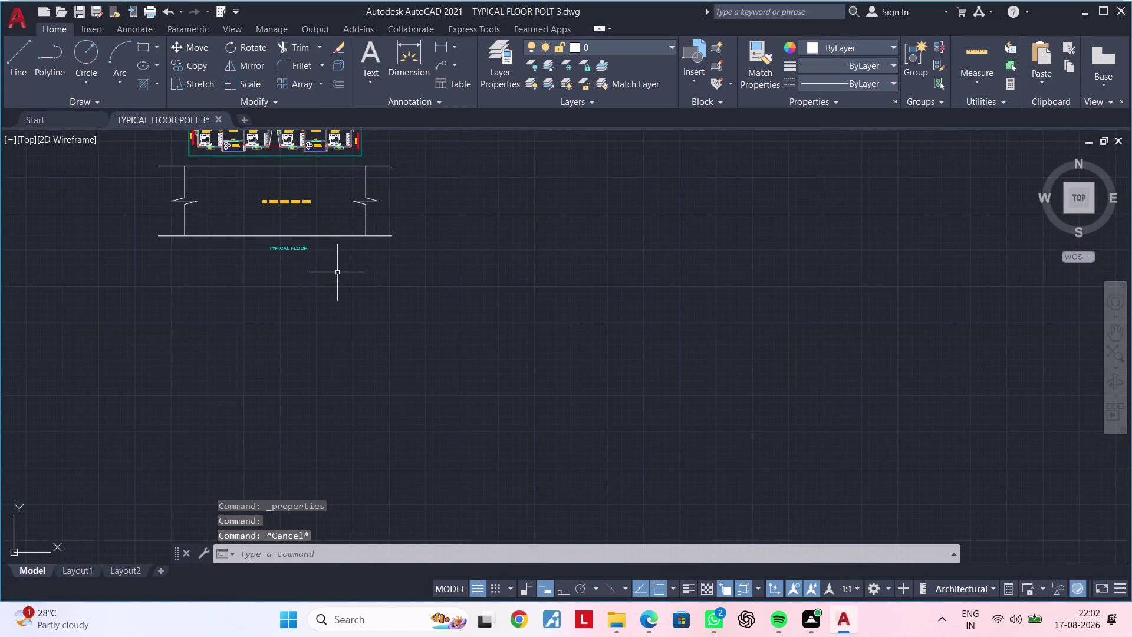
middle_drag(338, 271, 481, 425)
scroll(up, 3)
middle_drag(477, 327, 468, 491)
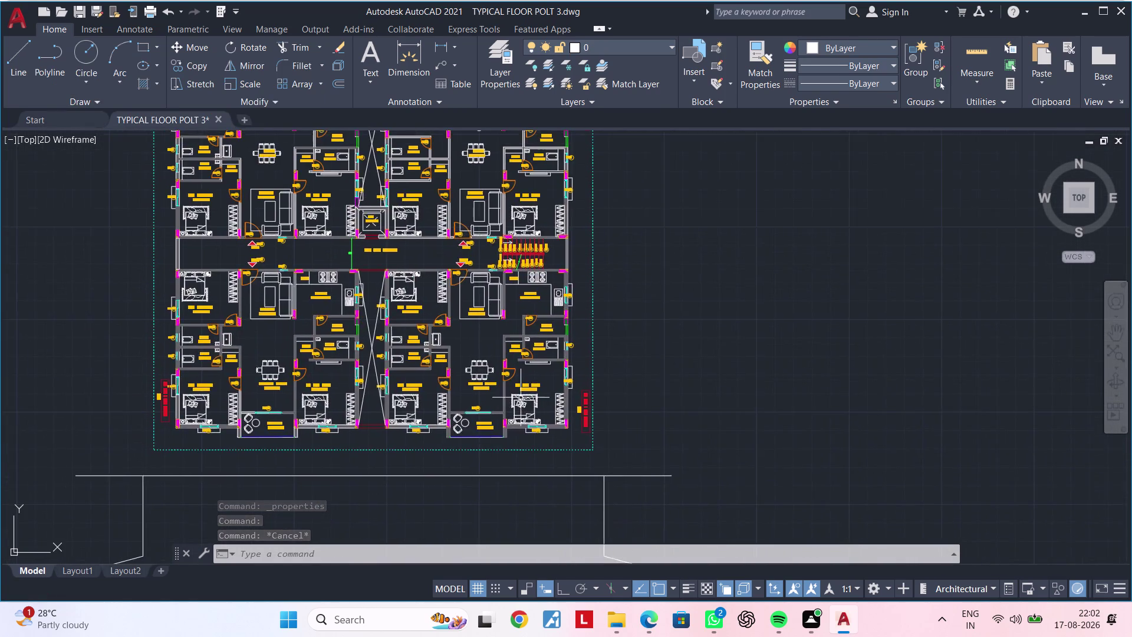
scroll(up, 3)
scroll(down, 3)
middle_drag(535, 371, 411, 400)
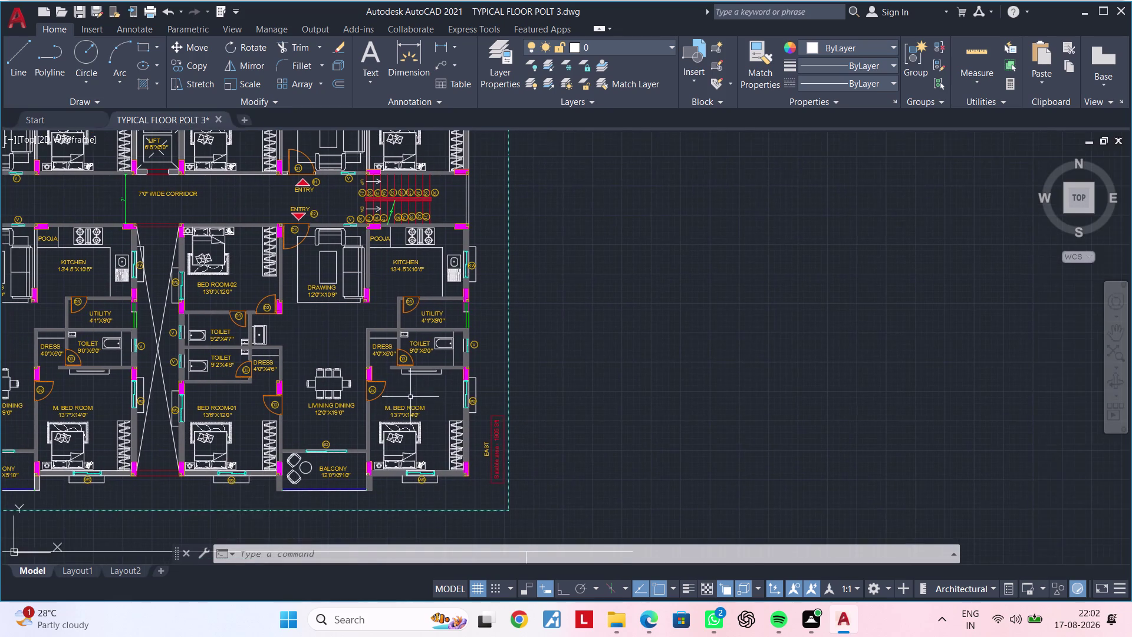
middle_drag(409, 395, 552, 403)
scroll(up, 3)
middle_drag(457, 344, 420, 457)
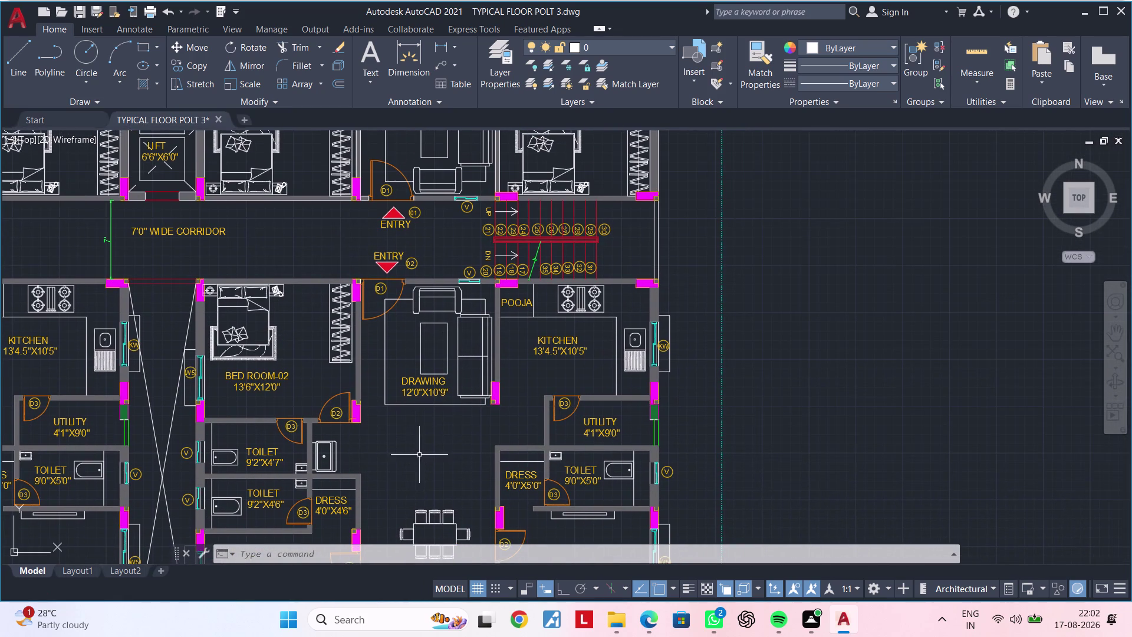
scroll(up, 3)
scroll(down, 3)
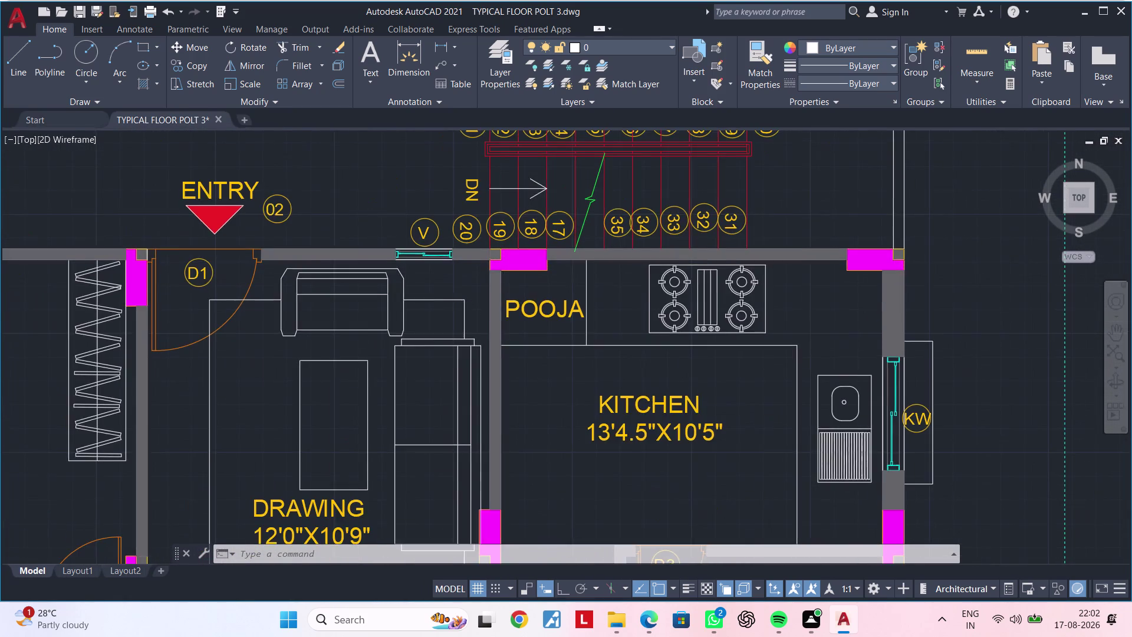
scroll(down, 3)
middle_drag(504, 324, 838, 318)
middle_drag(333, 317, 332, 375)
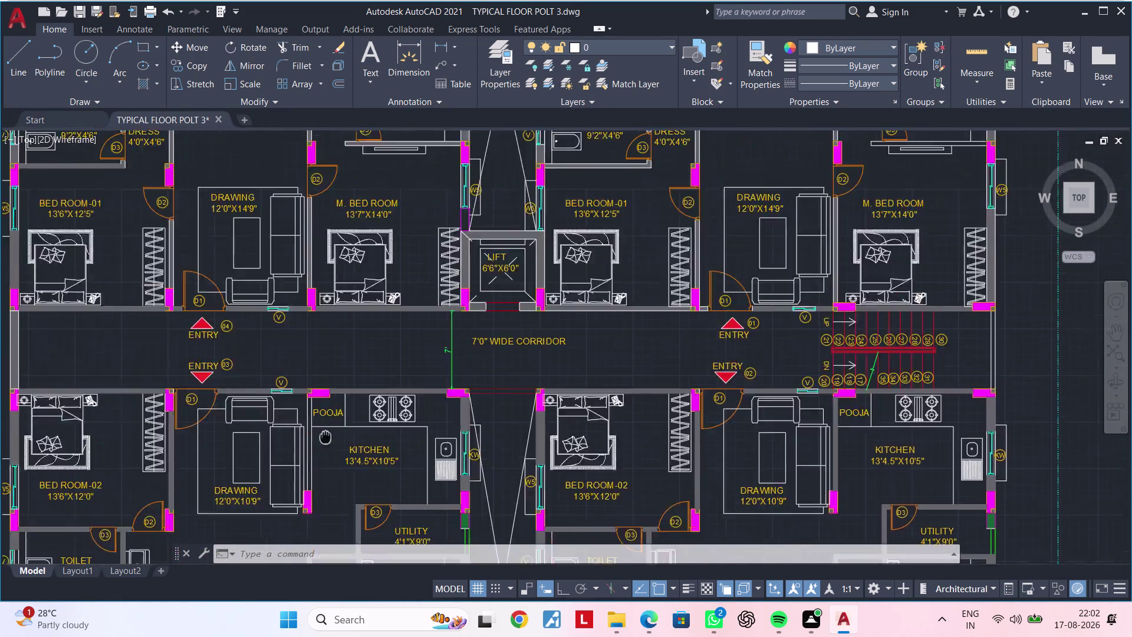
middle_drag(332, 375, 331, 557)
middle_click(333, 549)
scroll(down, 3)
middle_drag(336, 318, 330, 441)
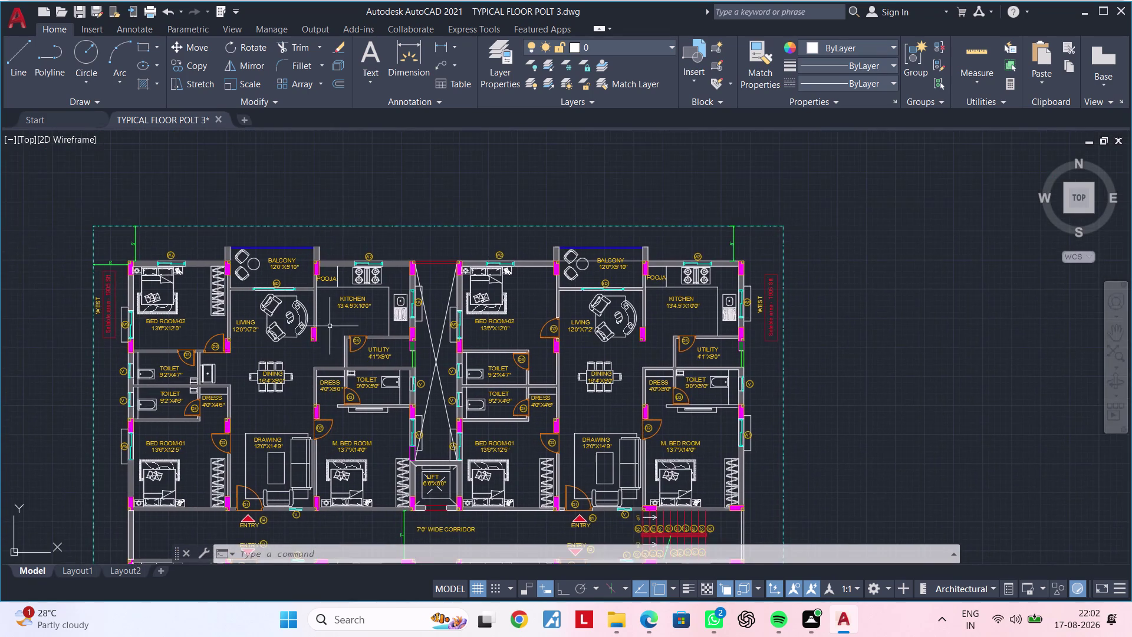
scroll(up, 3)
middle_drag(331, 277, 246, 203)
middle_drag(657, 371, 403, 280)
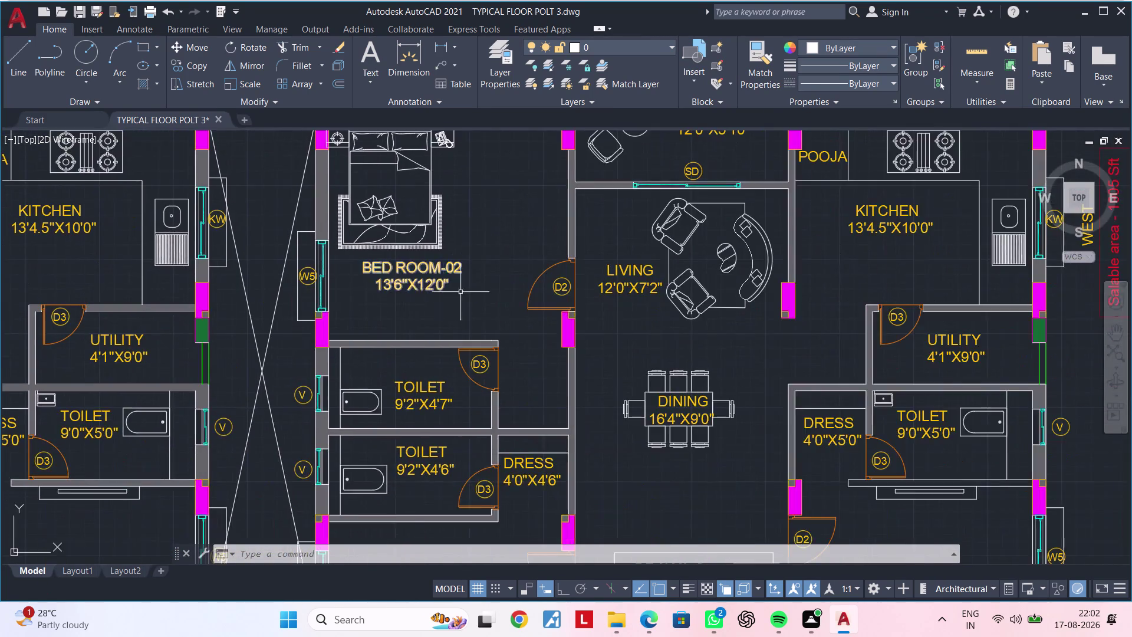
scroll(down, 3)
middle_drag(515, 329, 556, 143)
scroll(down, 3)
middle_drag(559, 310, 560, 245)
scroll(up, 3)
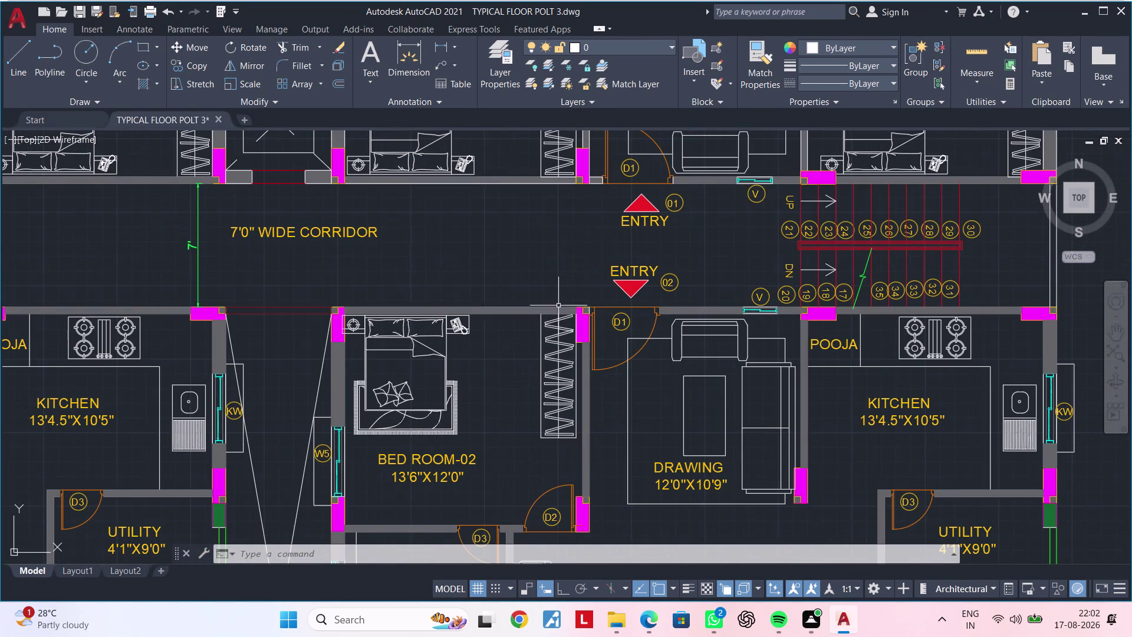
scroll(down, 3)
middle_drag(580, 308, 754, 285)
scroll(down, 3)
middle_drag(551, 380, 587, 326)
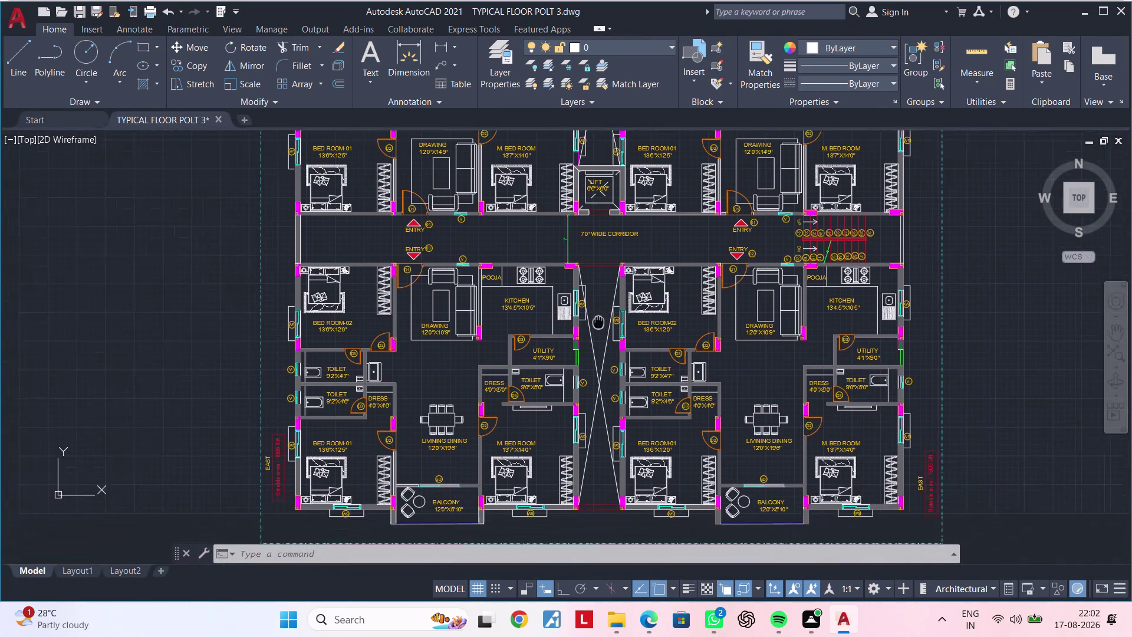
middle_drag(587, 327, 610, 317)
scroll(up, 3)
middle_drag(484, 351, 394, 364)
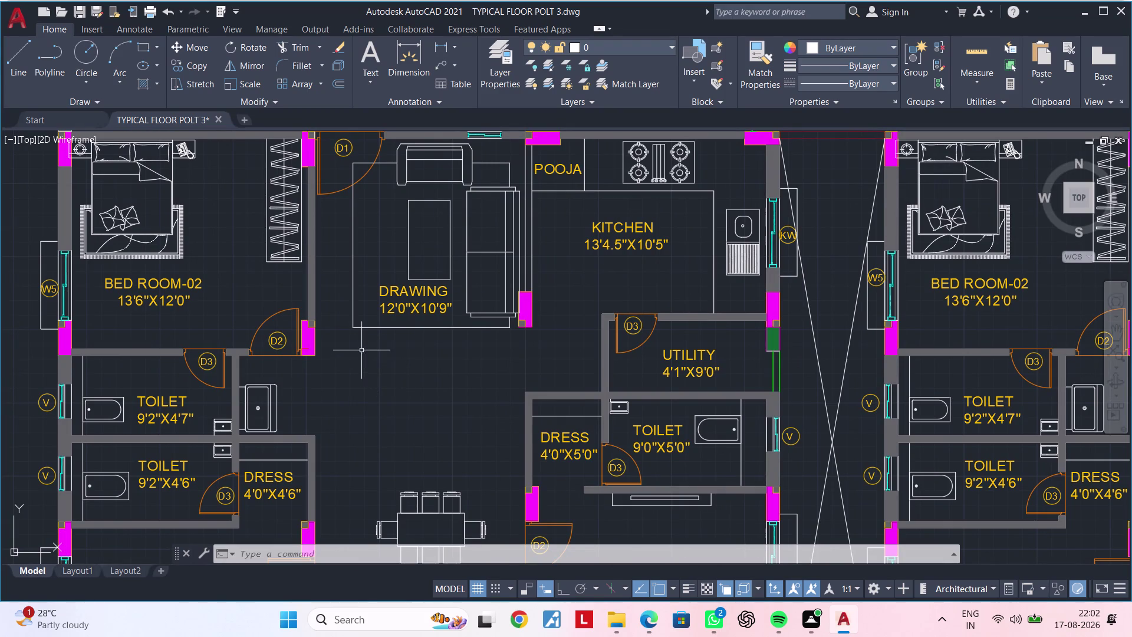
middle_drag(365, 371, 366, 530)
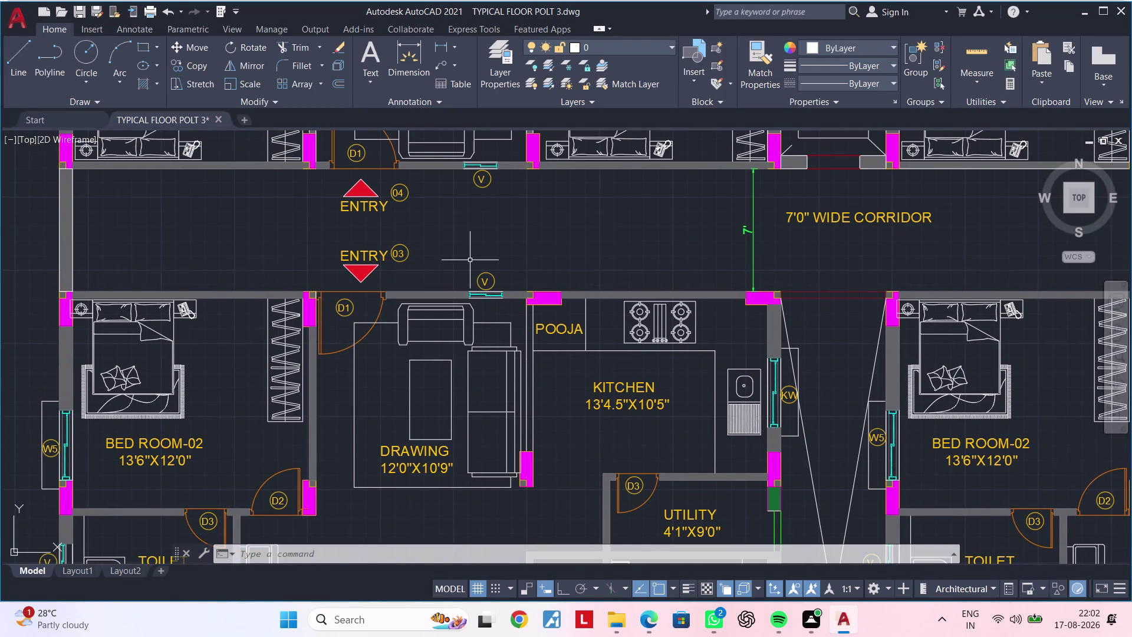
scroll(up, 3)
scroll(down, 3)
middle_drag(625, 265, 246, 308)
middle_drag(497, 298, 305, 323)
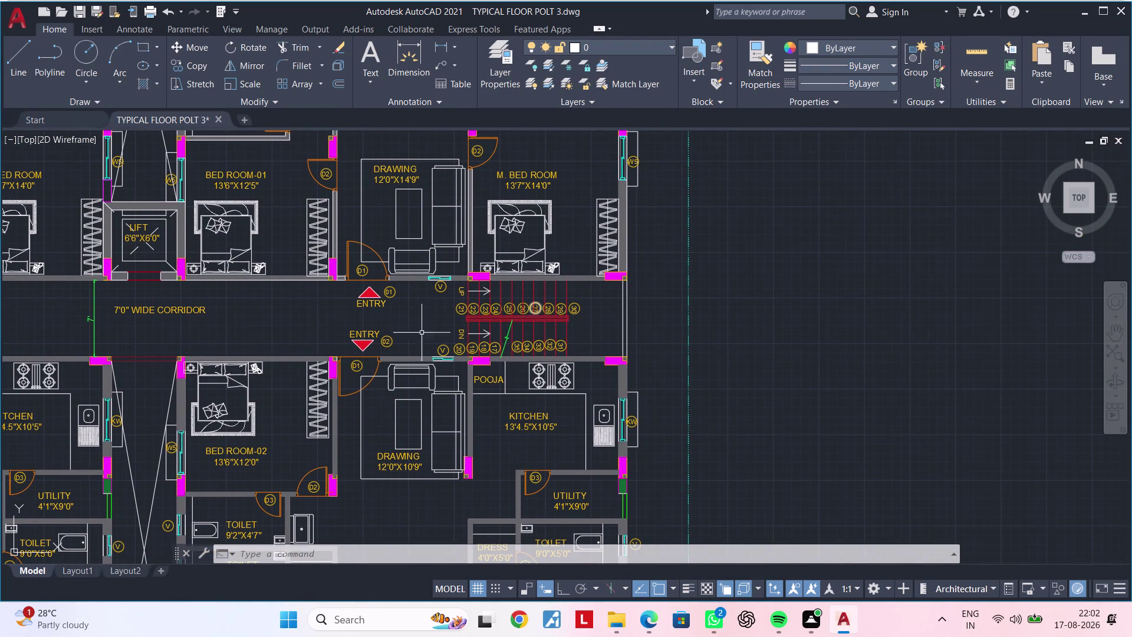
key(Escape)
key(Escape)
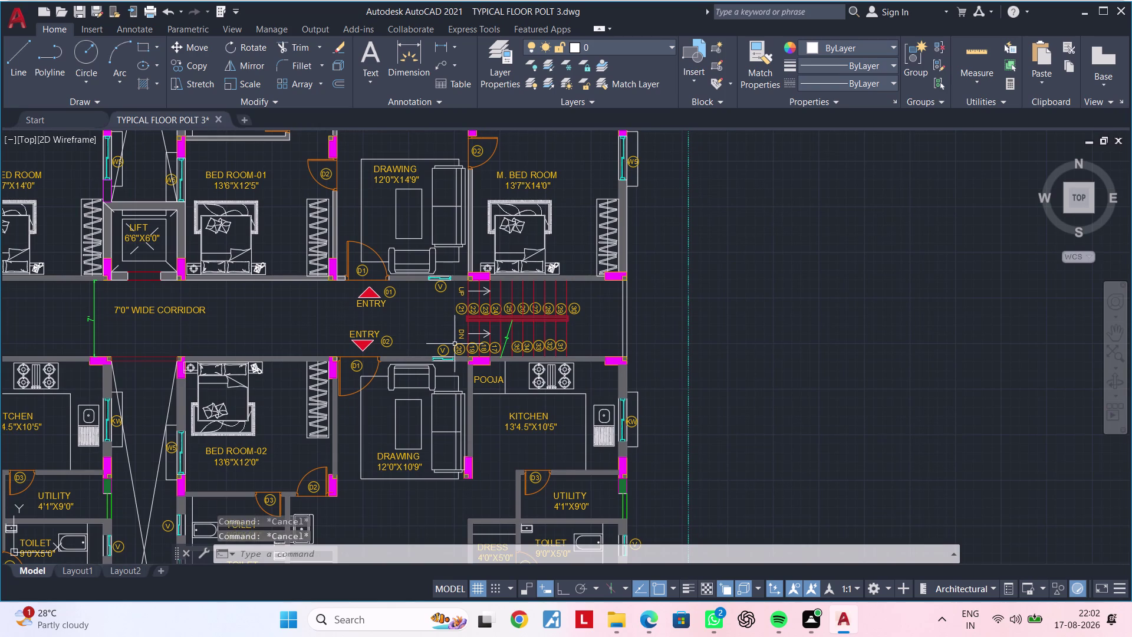
scroll(up, 3)
middle_drag(611, 332, 518, 330)
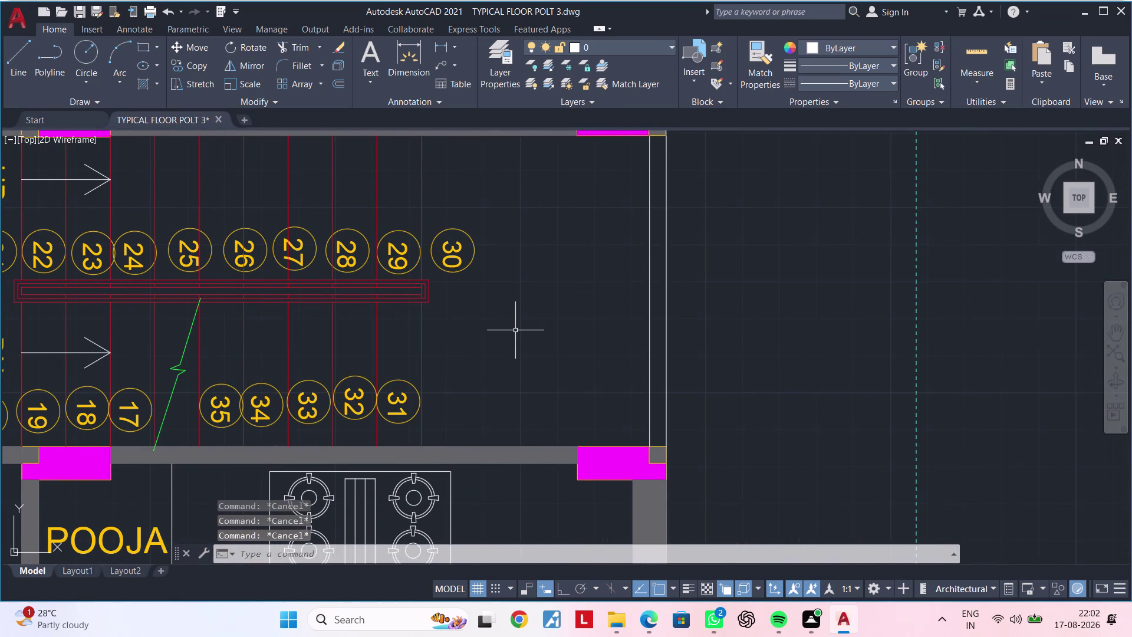
Copy step number 30 to a spot just right of the stairs using CO.
key(Escape)
key(Escape)
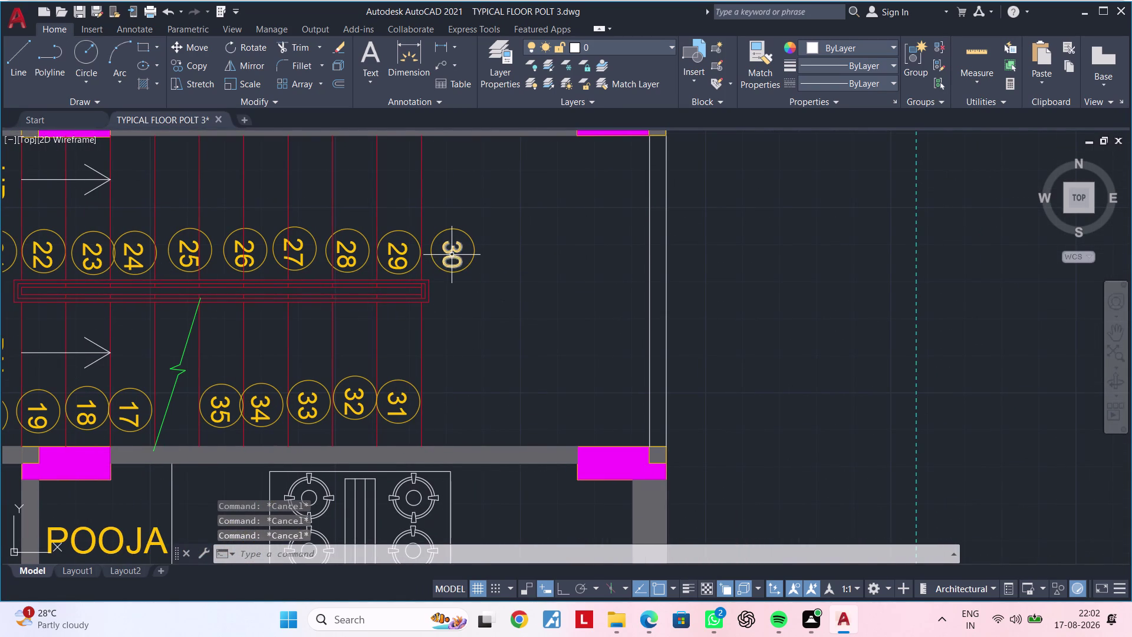
click(452, 255)
key(c)
key(o)
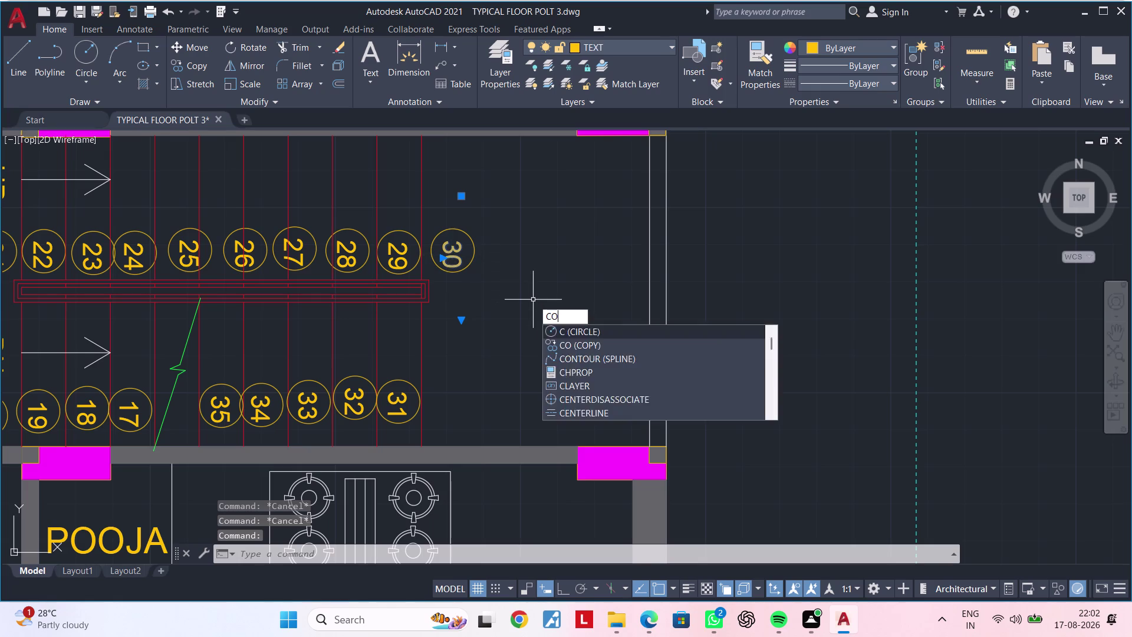
key(space)
click(453, 259)
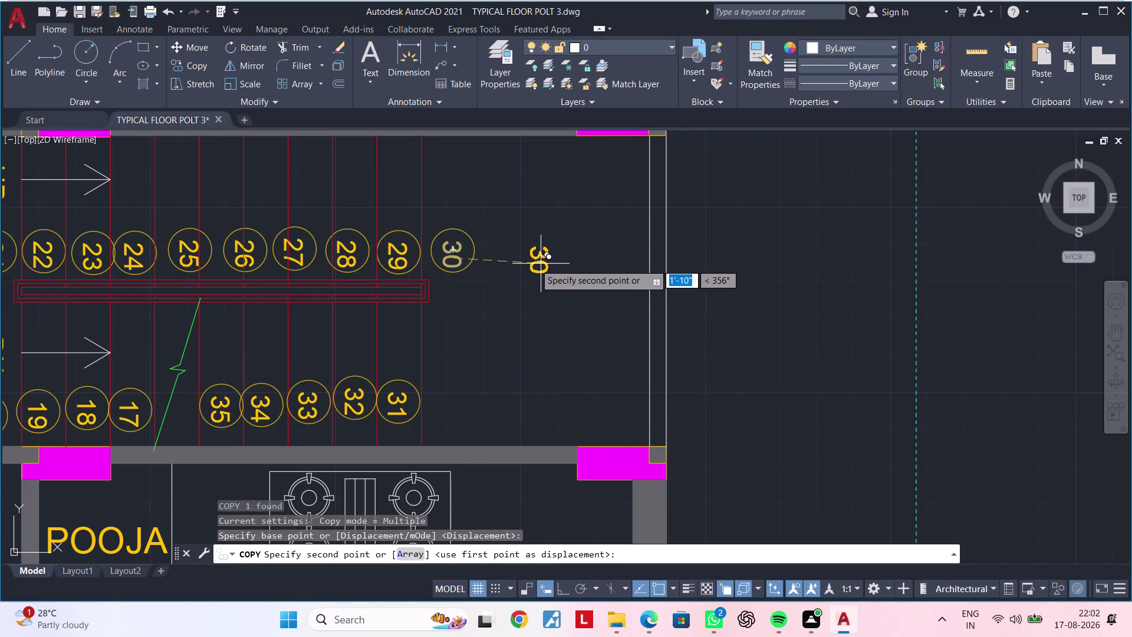
click(533, 262)
key(Escape)
Change the copied number's text to ST.
double_click(534, 262)
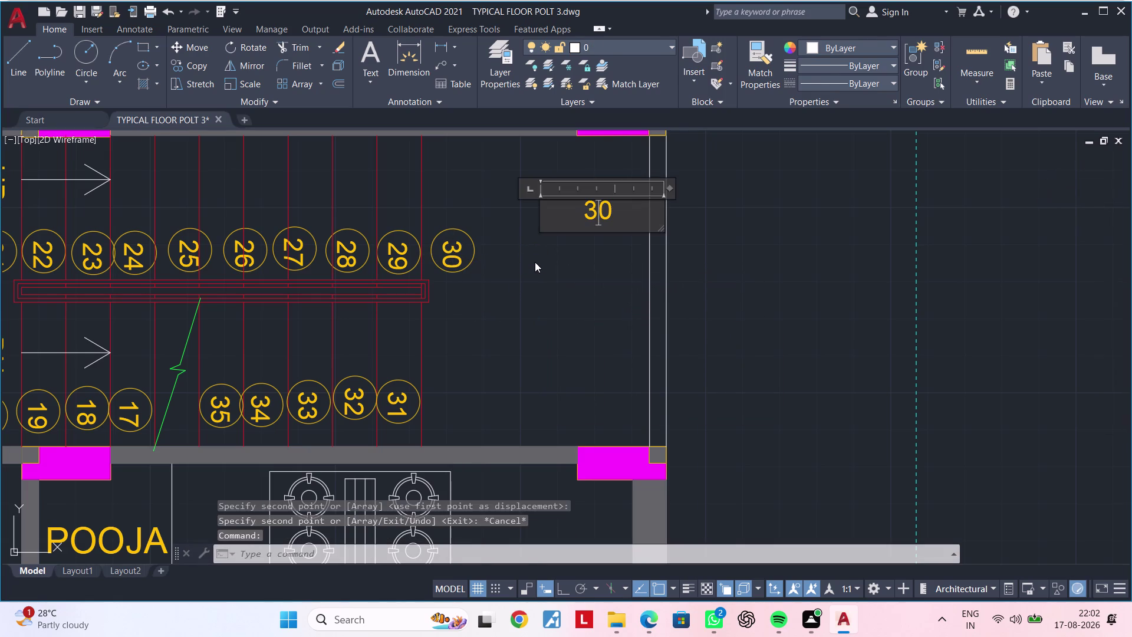
key(Right)
key(BackSpace)
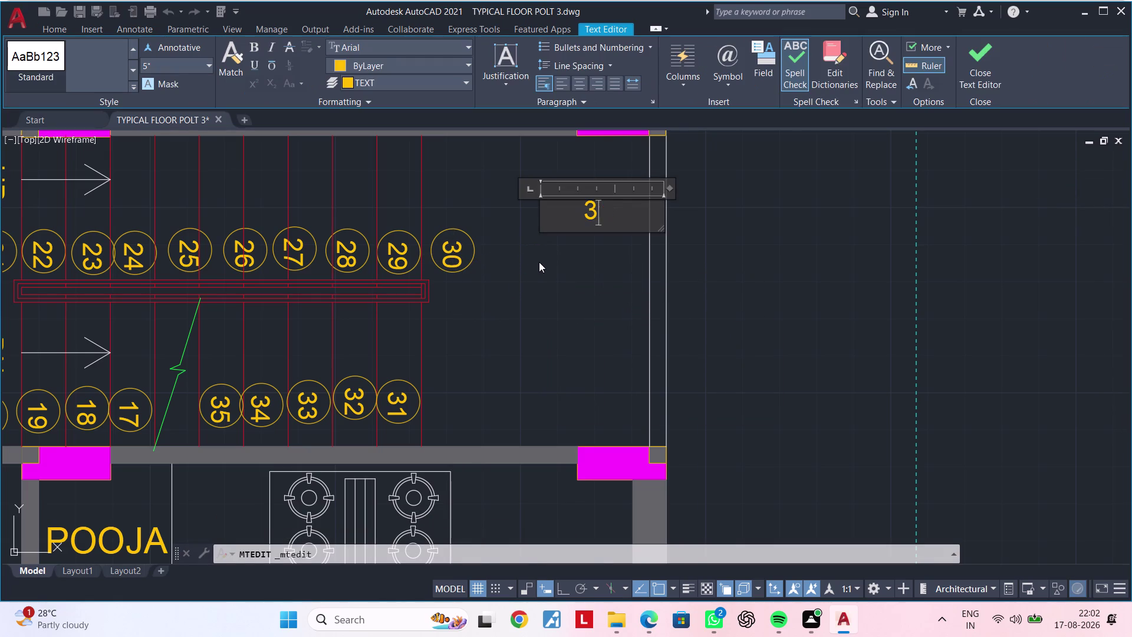
key(BackSpace)
text(ST)
click(516, 279)
key(Escape)
key(Escape)
key(Escape)
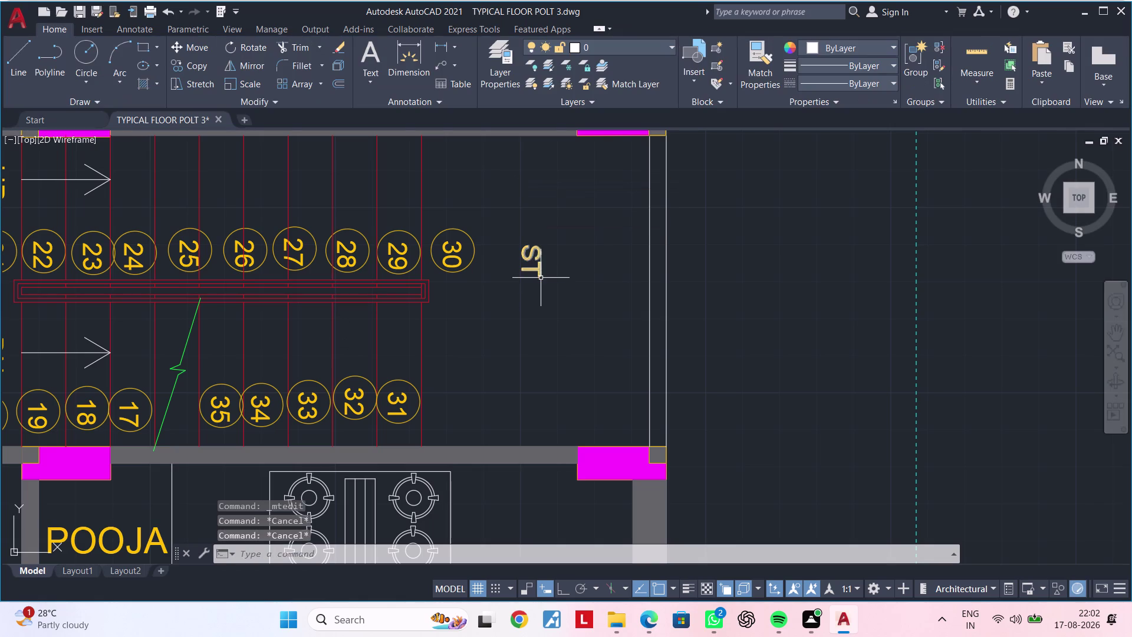
Start a rectangle and reopen the ST label, cancelling both without changes.
text(REC)
key(space)
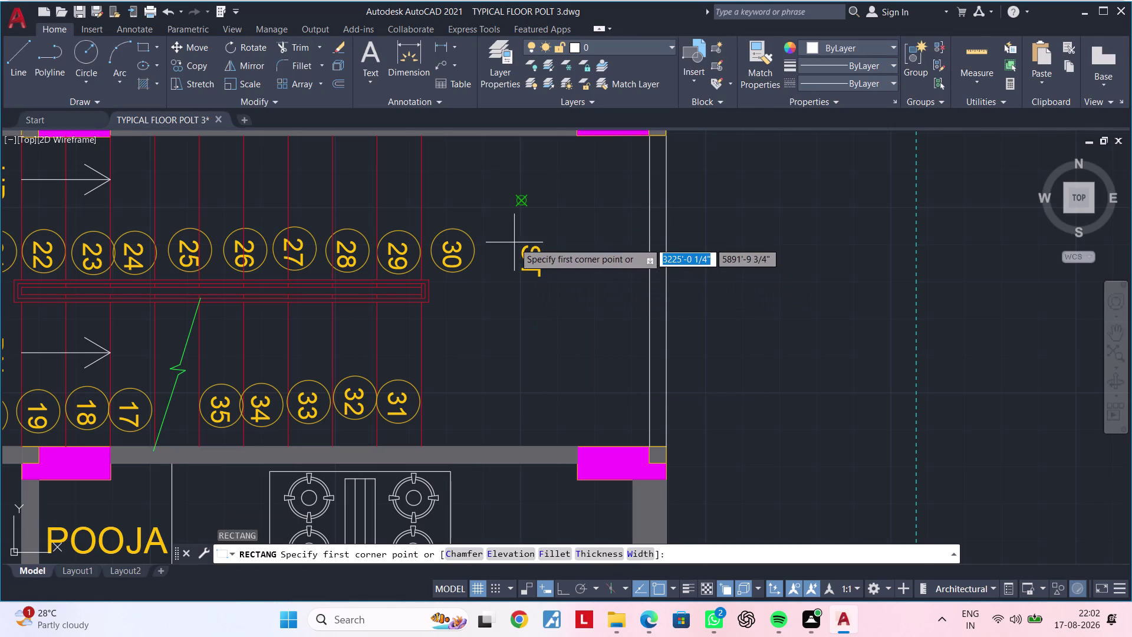
click(514, 239)
key(Escape)
key(Escape)
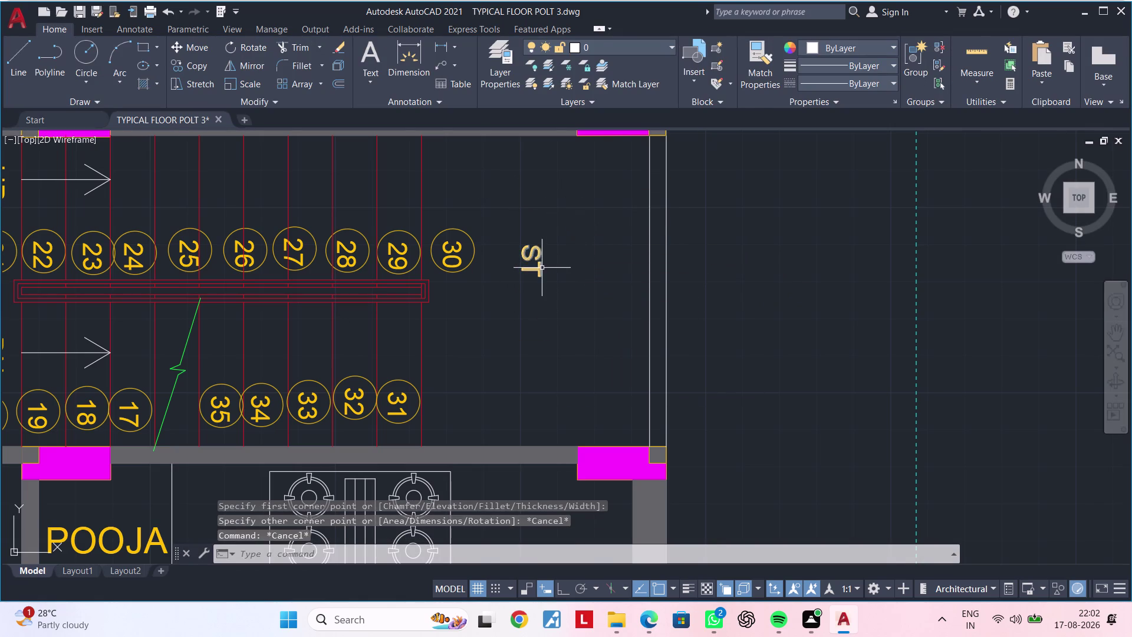
double_click(539, 268)
key(Escape)
key(Escape)
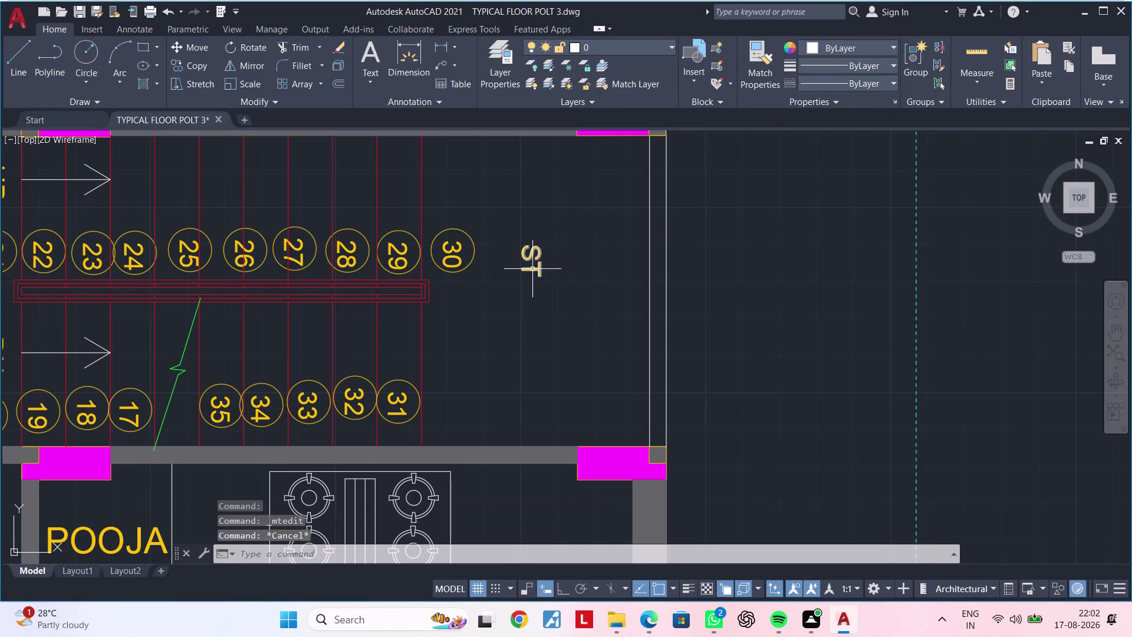
click(533, 265)
key(Escape)
key(Escape)
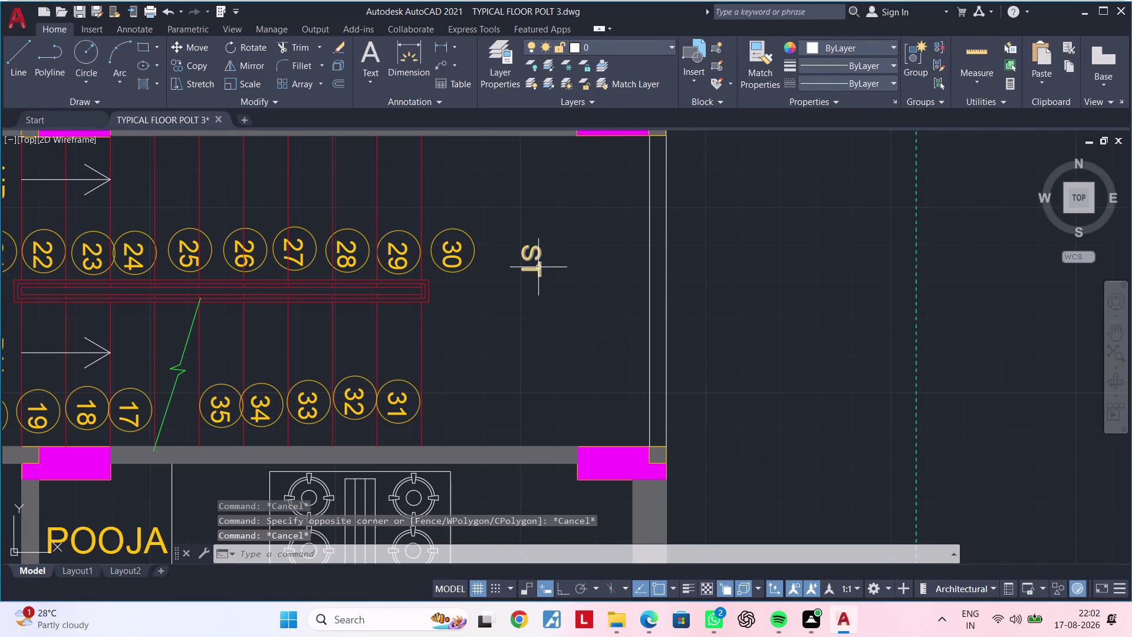
click(538, 267)
click(543, 324)
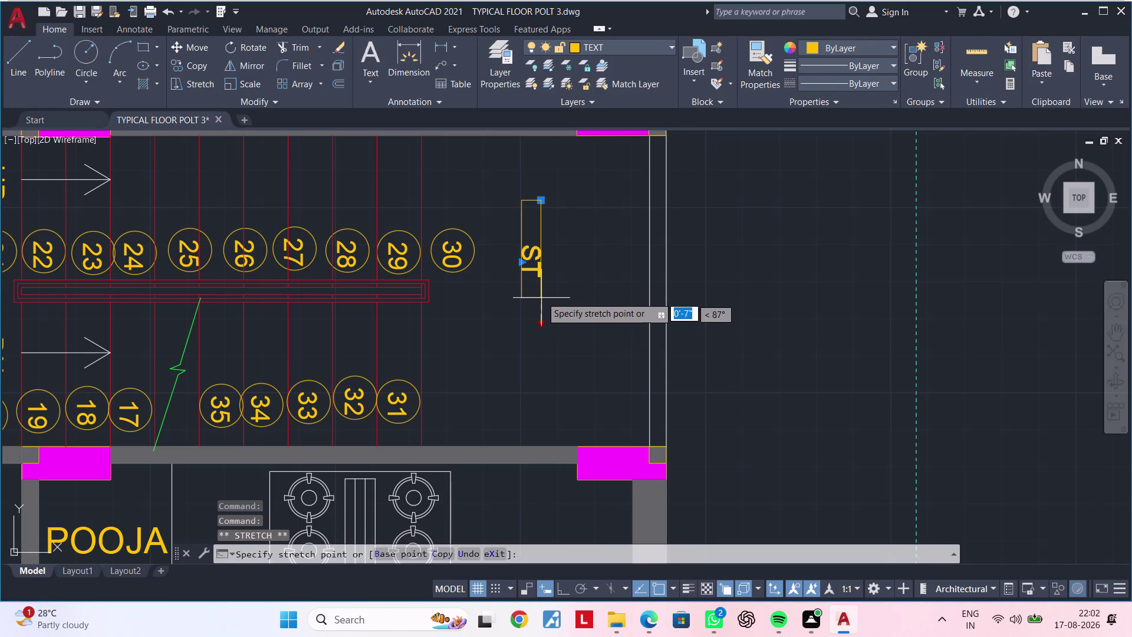
Drag the ST label's text box grip to shift it slightly upward.
click(539, 282)
click(541, 197)
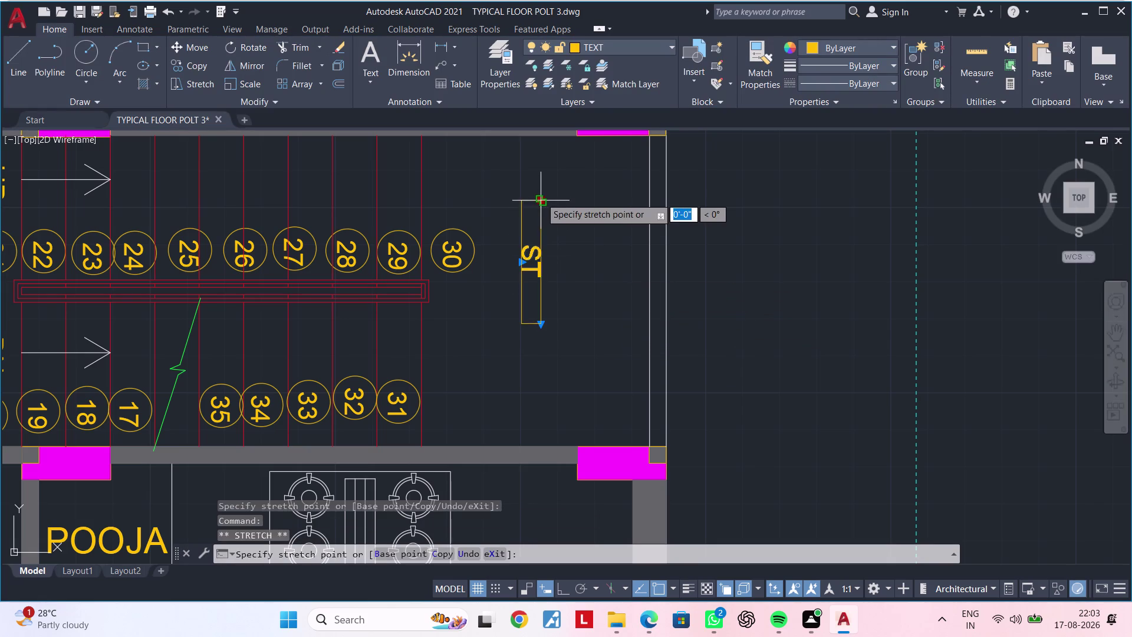
click(540, 203)
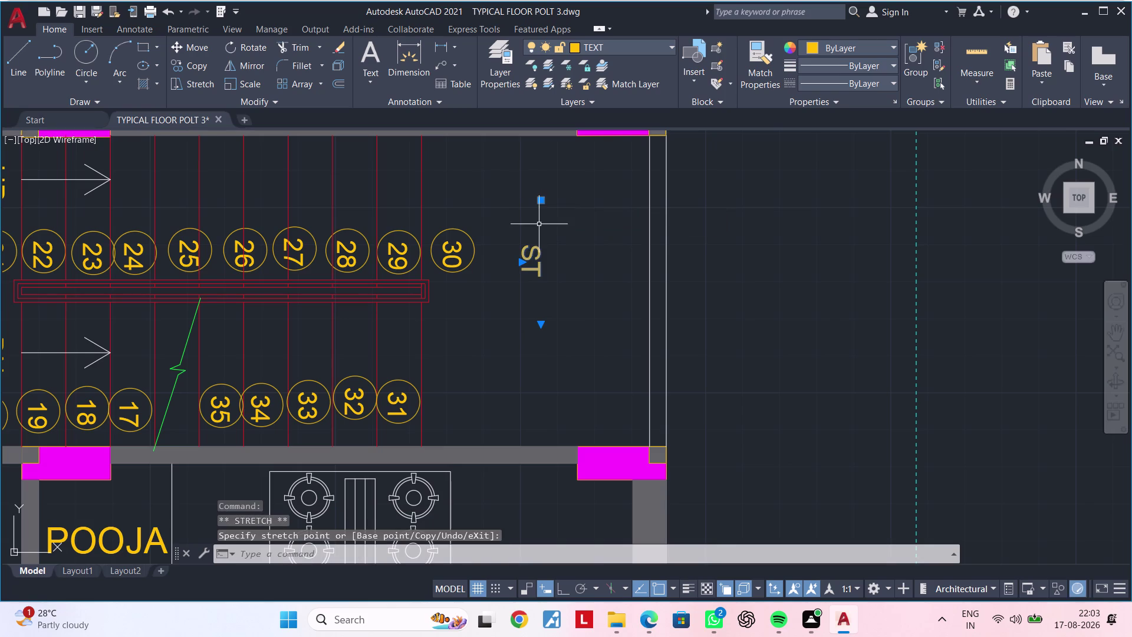
click(543, 200)
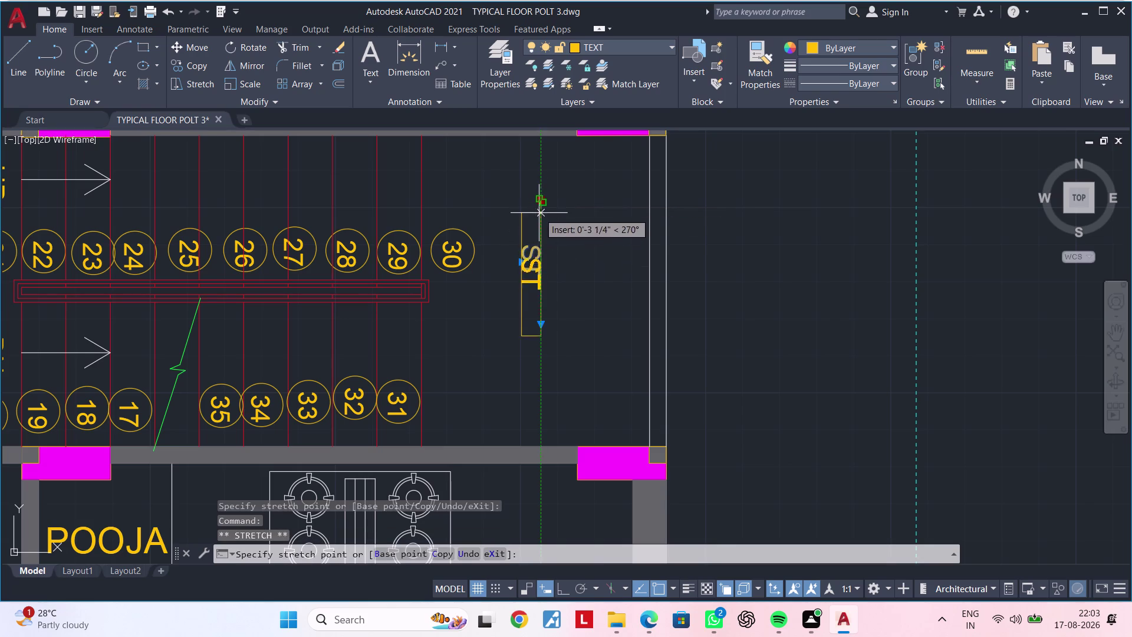
key(Escape)
key(Escape)
key(Escape)
key(Escape)
Draw a rectangle enclosing the ST label with REC.
text(R)
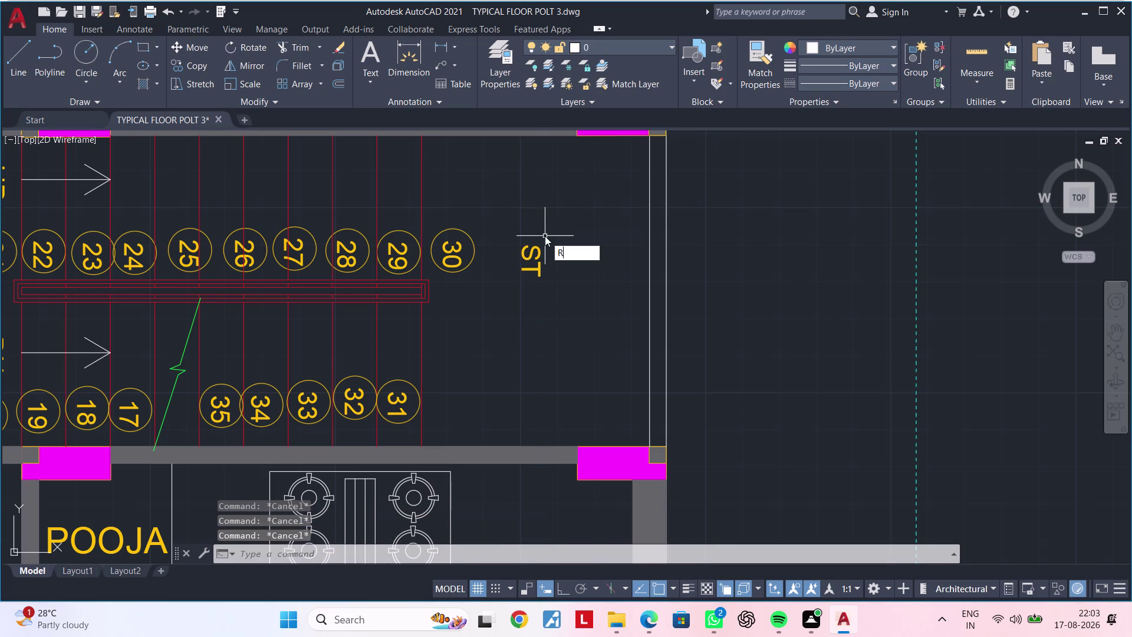
text(E)
key(c)
key(space)
click(543, 290)
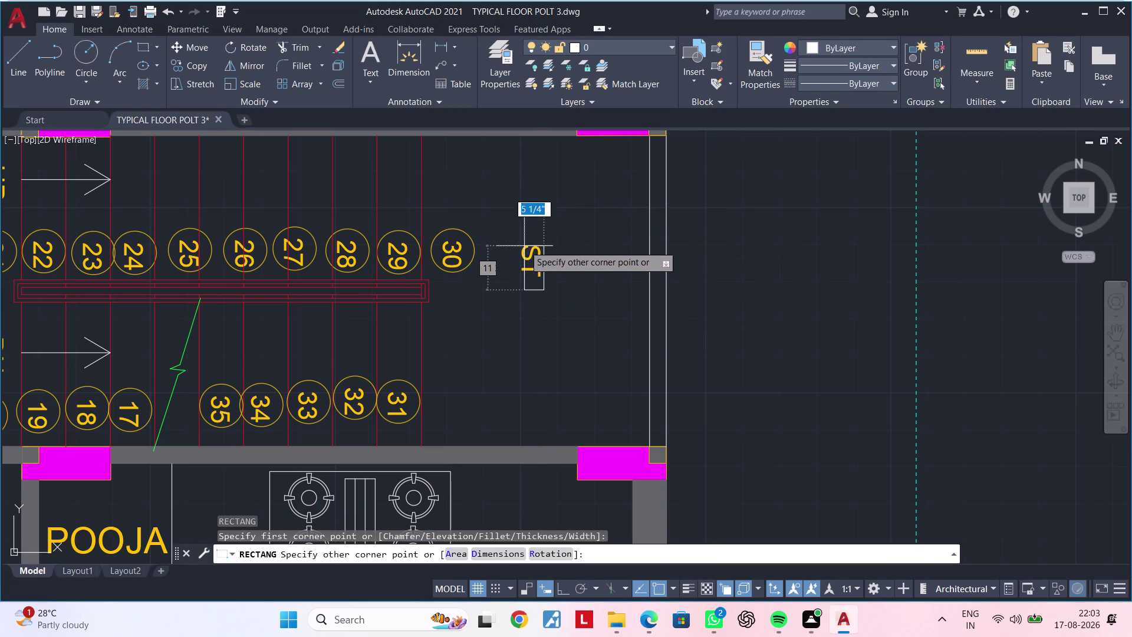
click(519, 234)
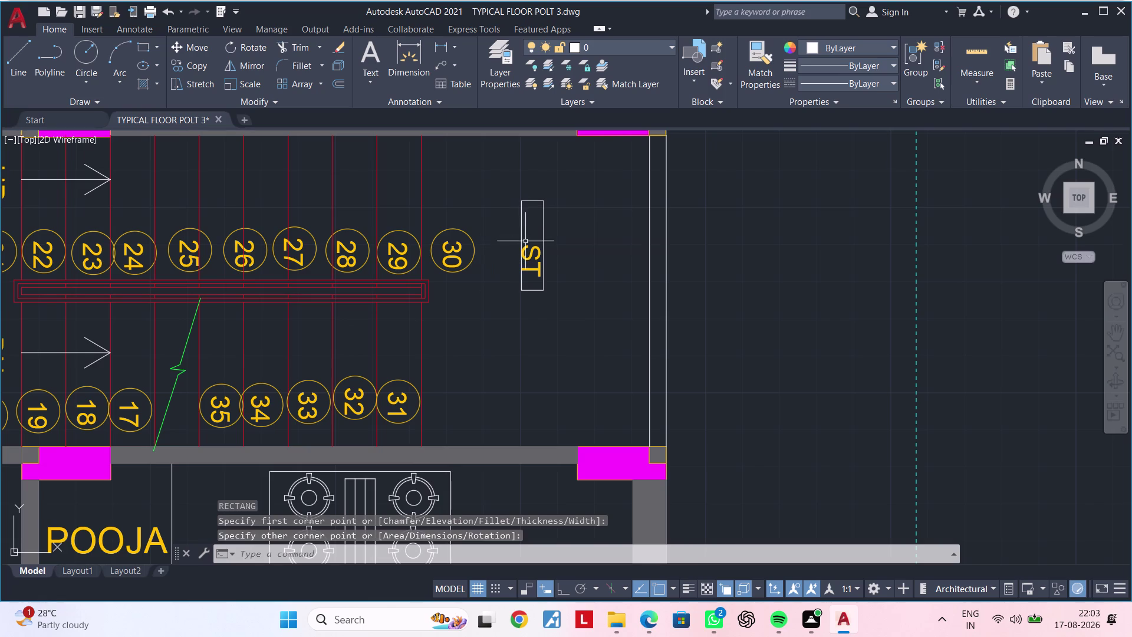
key(Escape)
Try editing and stretching the box around ST, then abandon the changes.
click(535, 201)
click(535, 202)
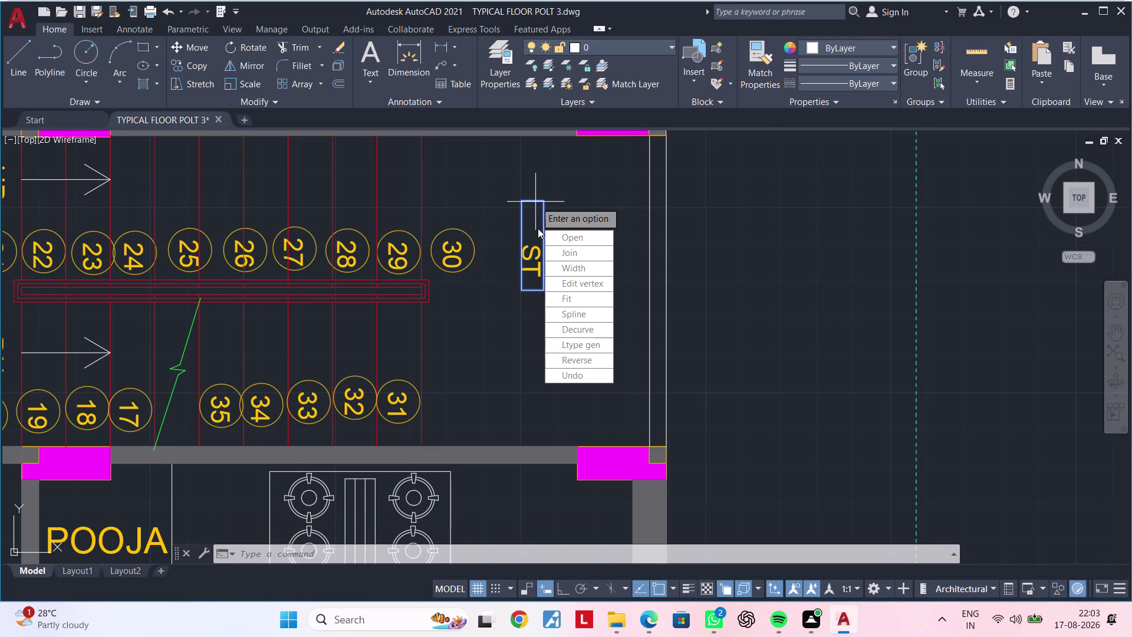
double_click(532, 197)
click(533, 201)
drag(535, 210, 537, 220)
click(537, 221)
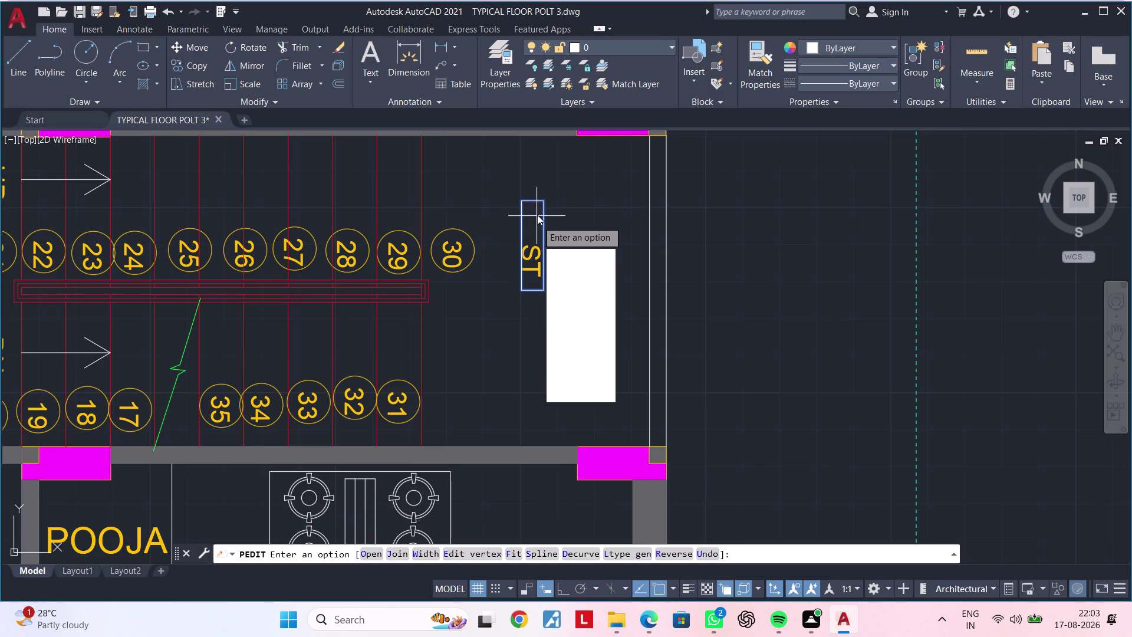
click(533, 199)
key(Escape)
key(Escape)
click(536, 201)
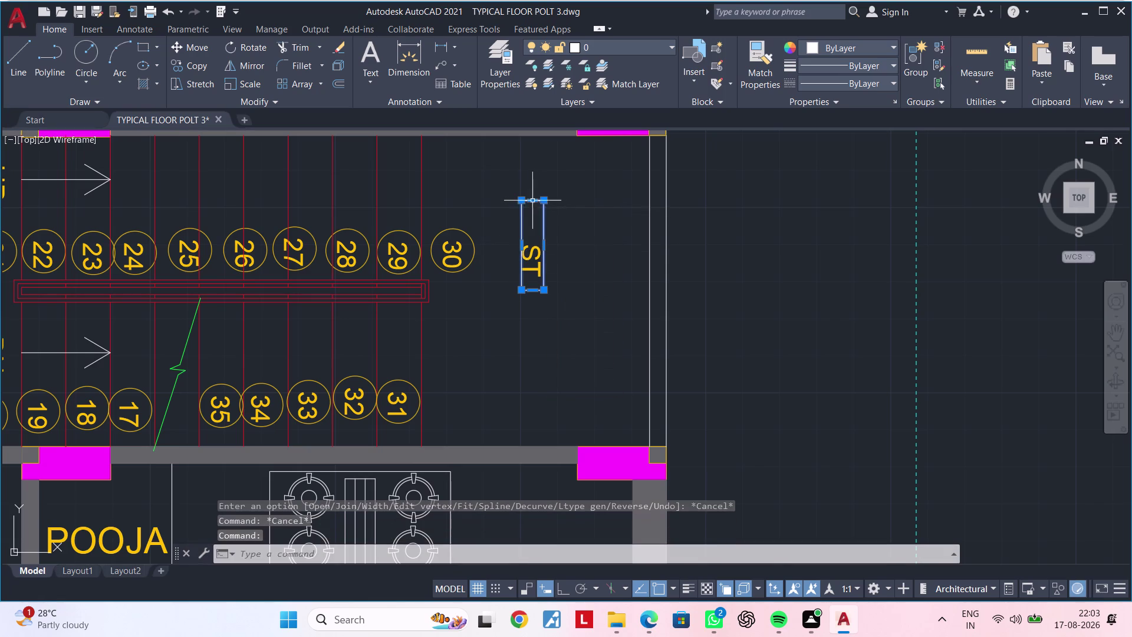
click(533, 199)
click(530, 227)
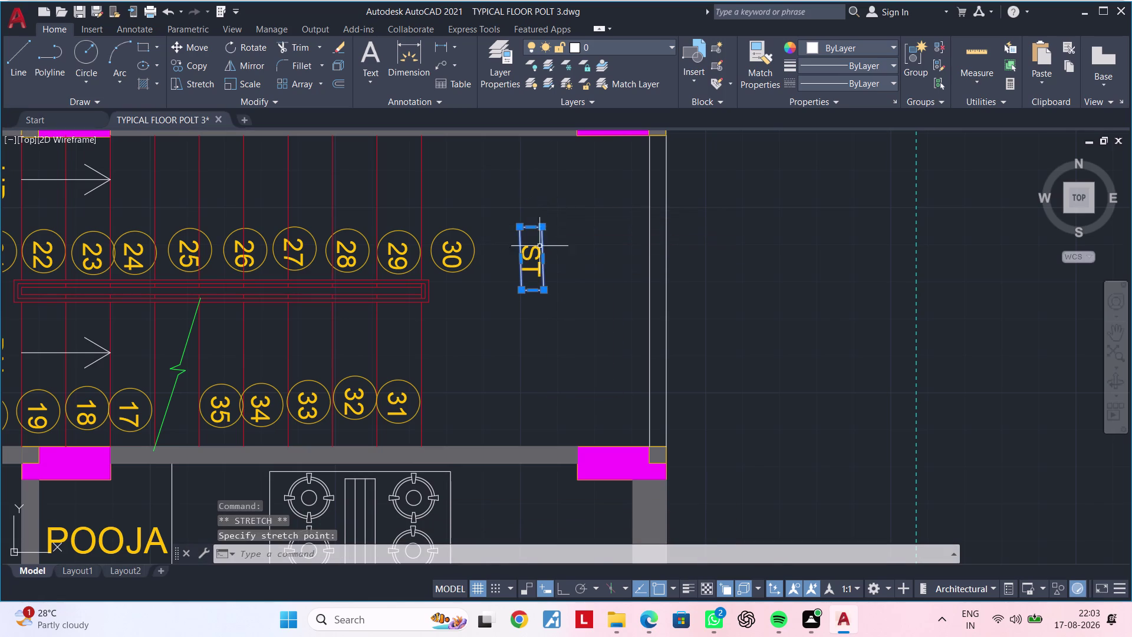
key(Escape)
key(Escape)
Window-select the ST label and its box and delete them.
scroll(down, 3)
scroll(up, 3)
scroll(down, 3)
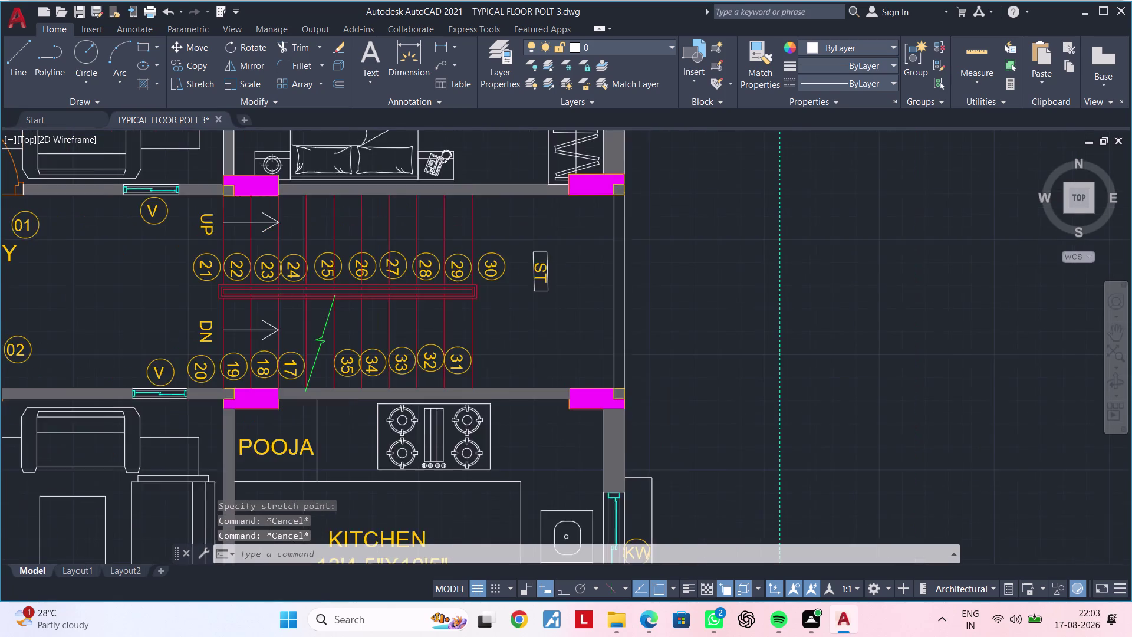
middle_drag(548, 329, 491, 349)
scroll(up, 3)
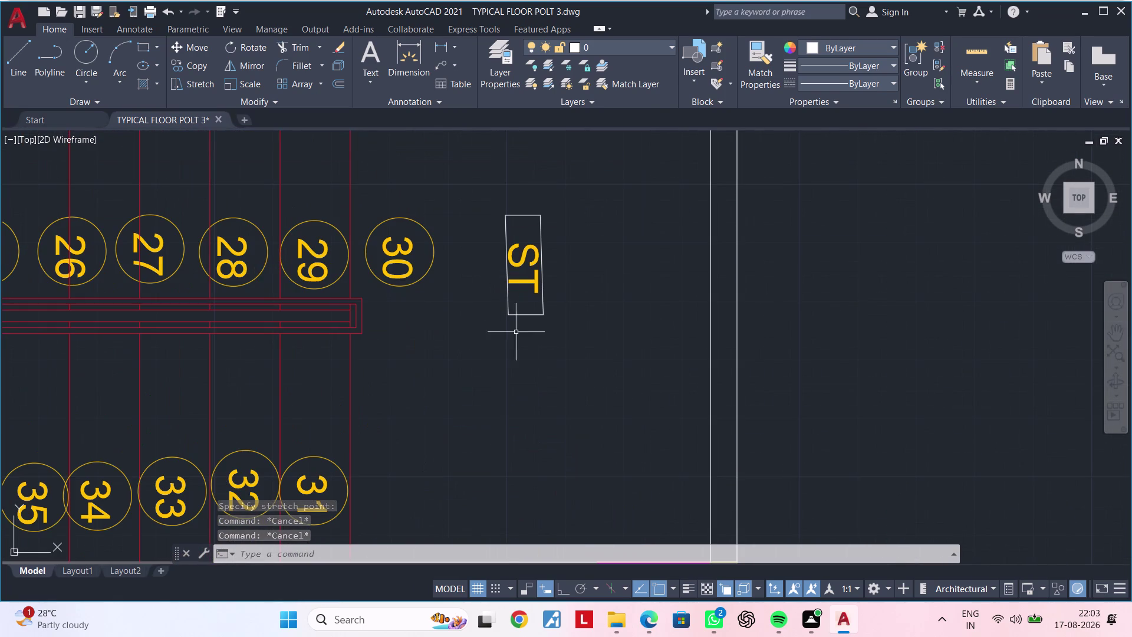
click(496, 191)
drag(578, 334, 580, 340)
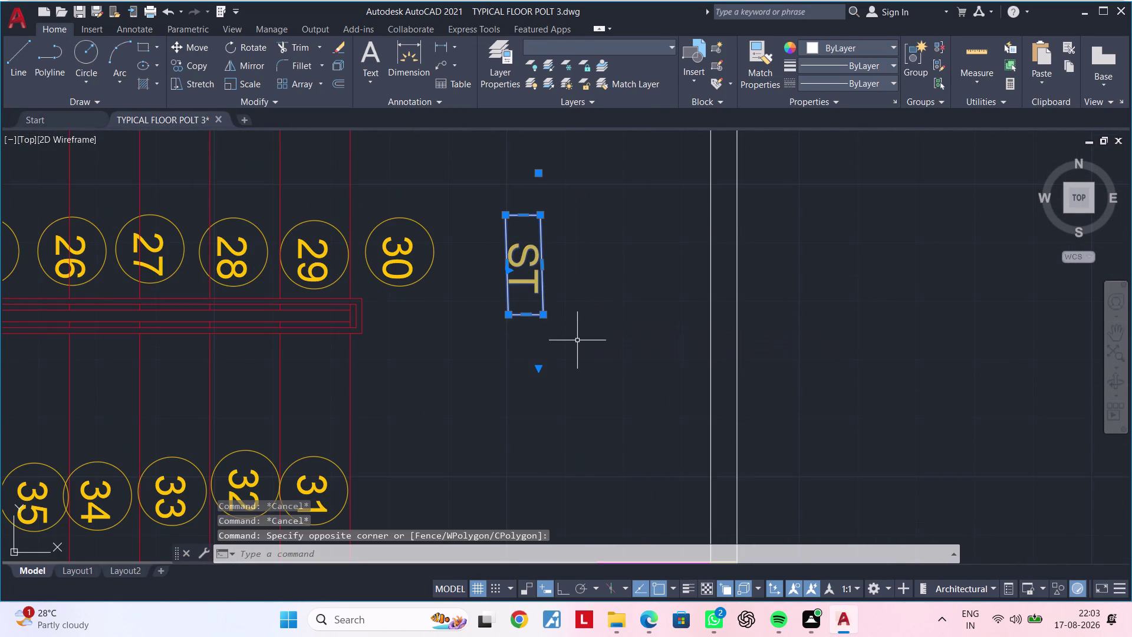
key(Delete)
Turn Ortho mode on from the status bar.
scroll(down, 3)
middle_drag(541, 331, 528, 332)
key(Escape)
key(Escape)
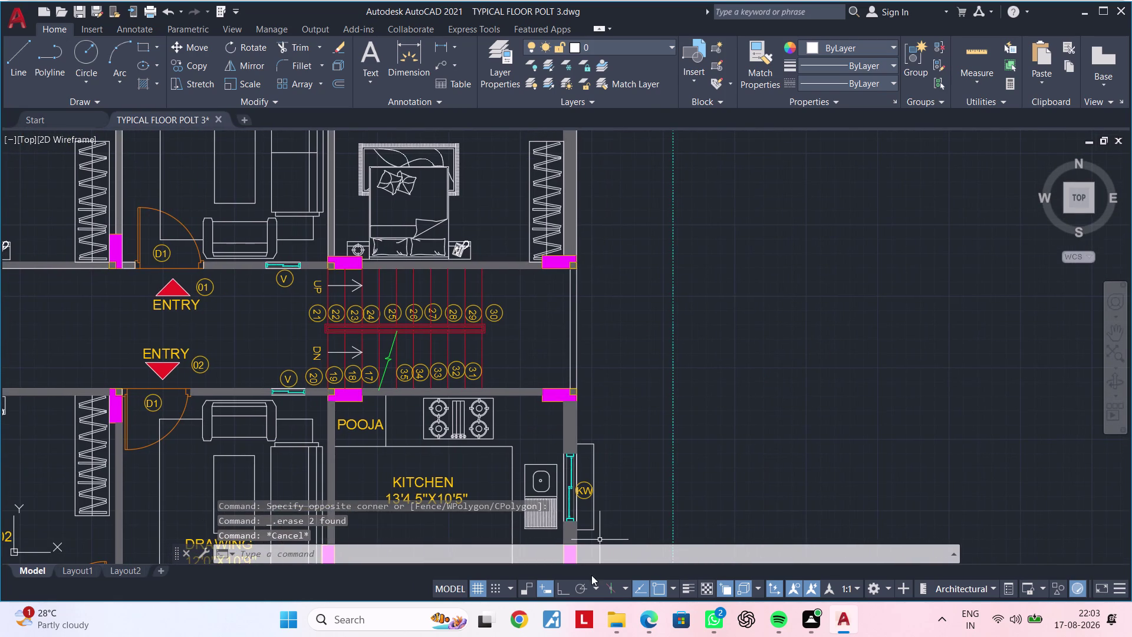
click(565, 593)
scroll(up, 3)
middle_drag(529, 344, 503, 365)
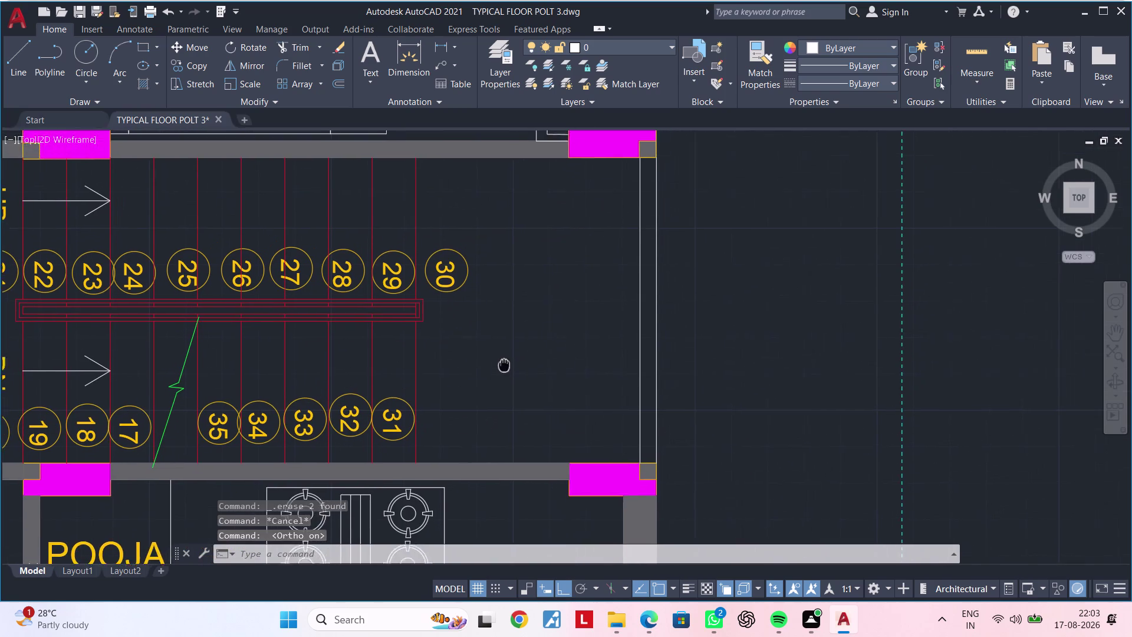
Copy the number 30 to a spot just right of step 30.
middle_drag(504, 366, 494, 379)
click(436, 290)
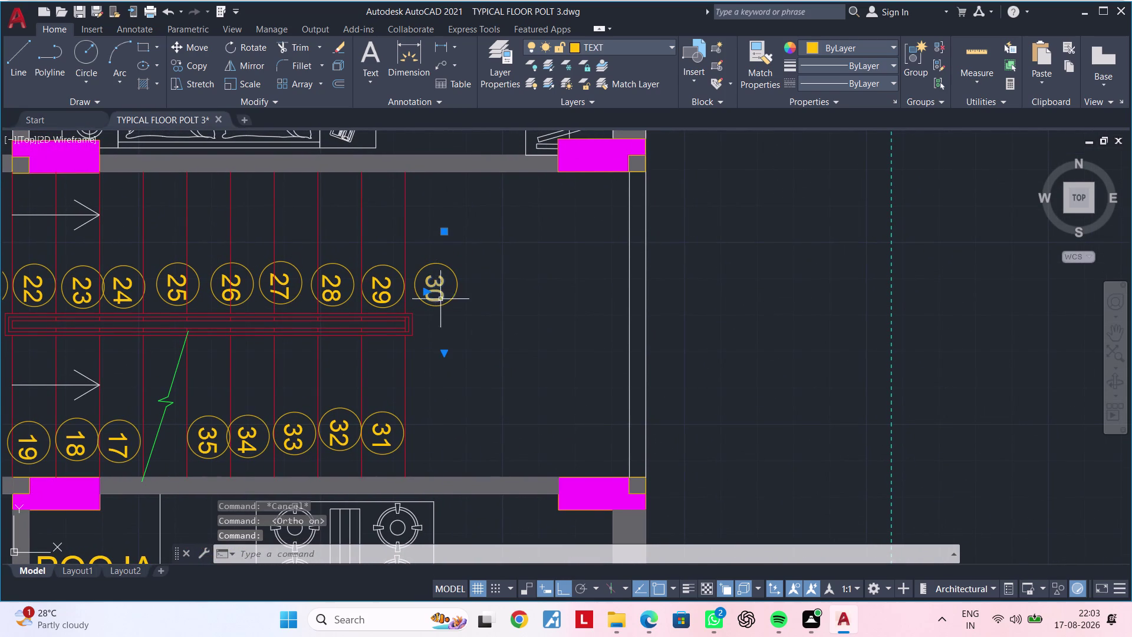
key(c)
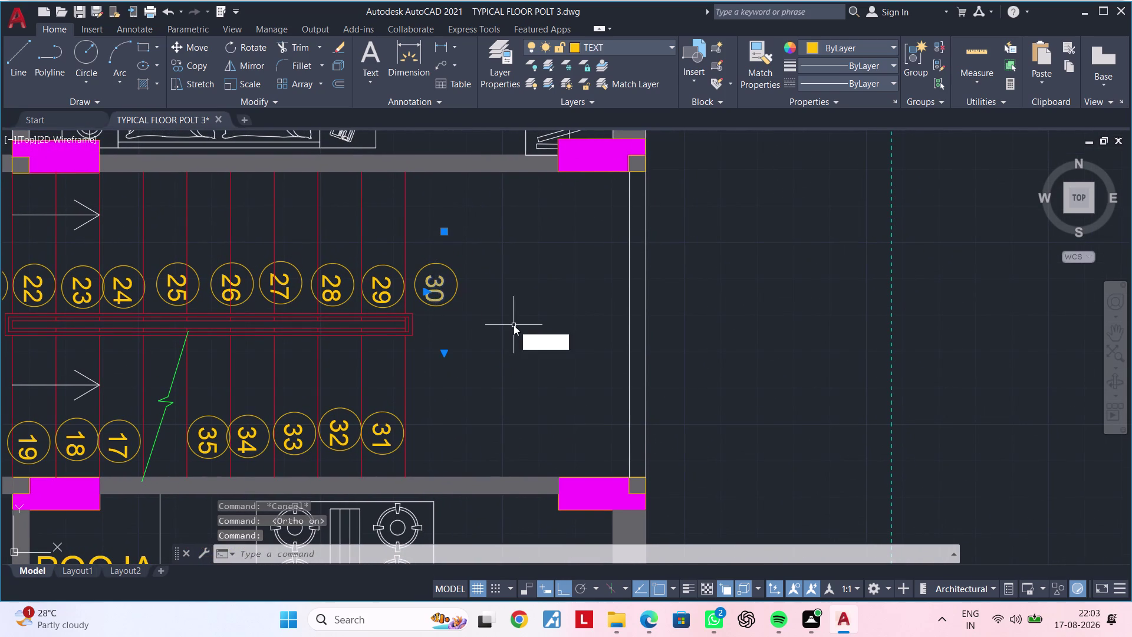
key(o)
key(space)
click(438, 291)
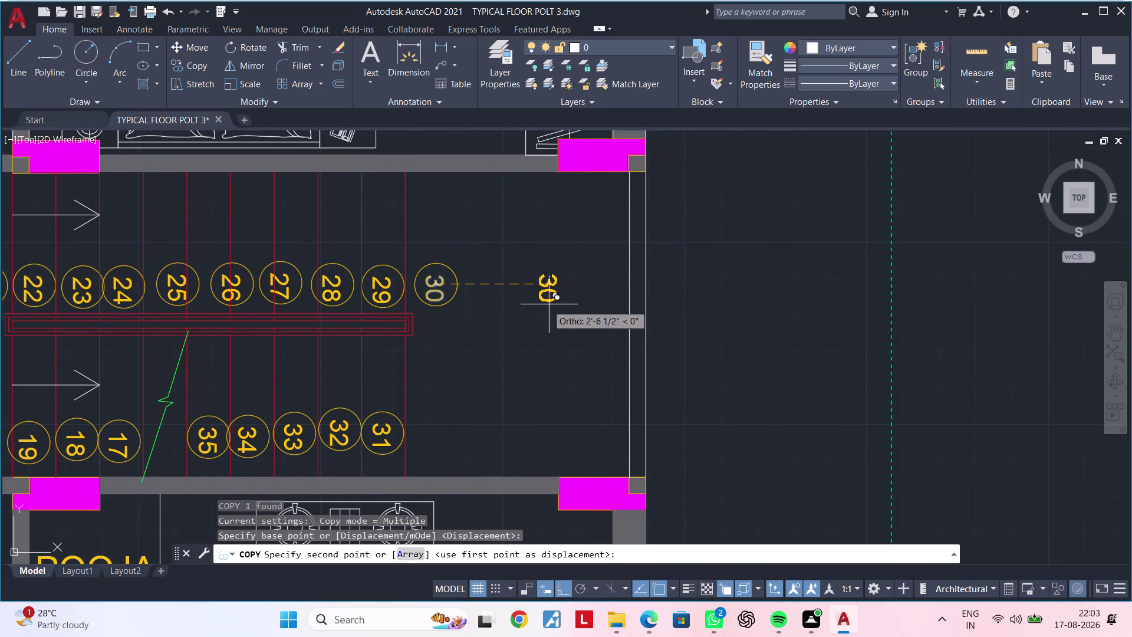
click(526, 305)
key(Escape)
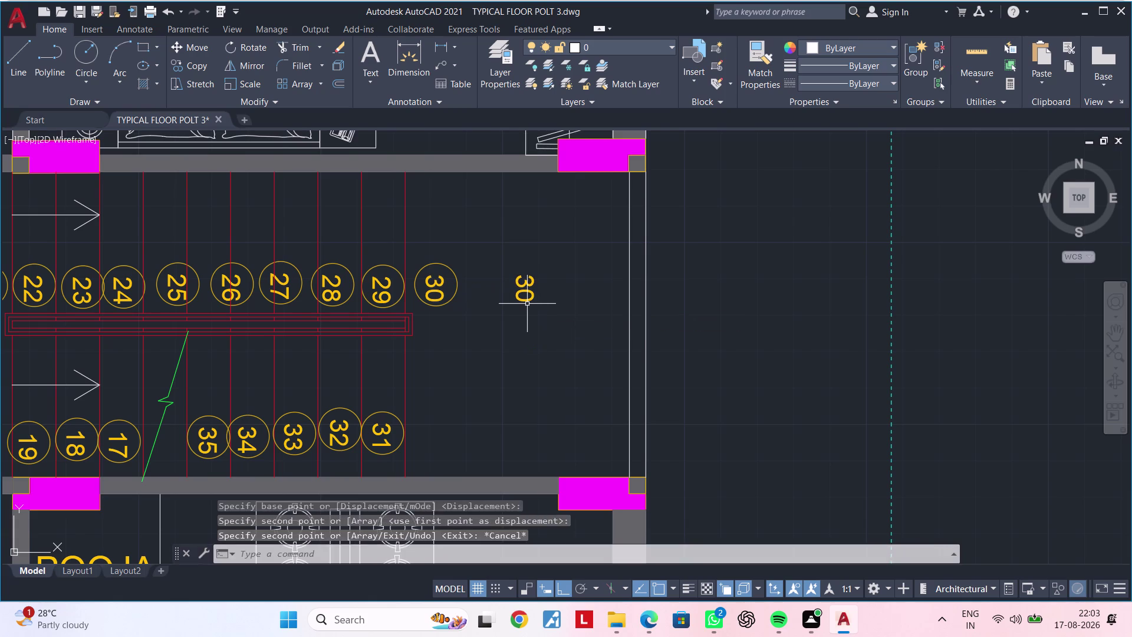
key(Escape)
key(Escape)
Select the copied 30 label, then cancel a grip stretch and a rectangle attempt.
click(524, 293)
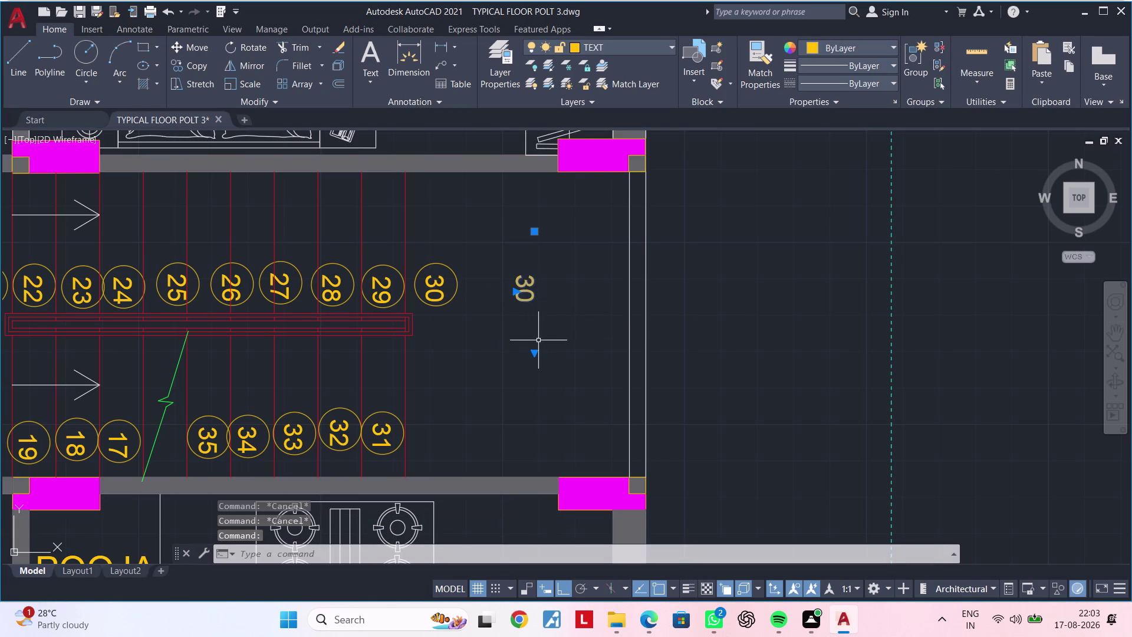
click(533, 353)
click(530, 310)
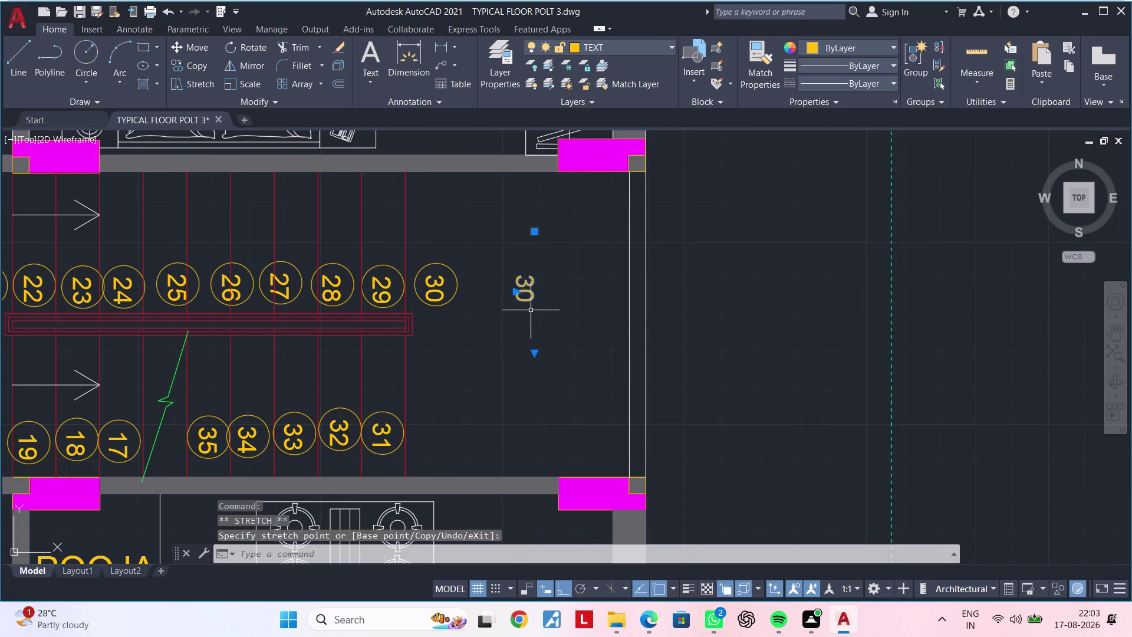
key(Escape)
text(REC)
key(space)
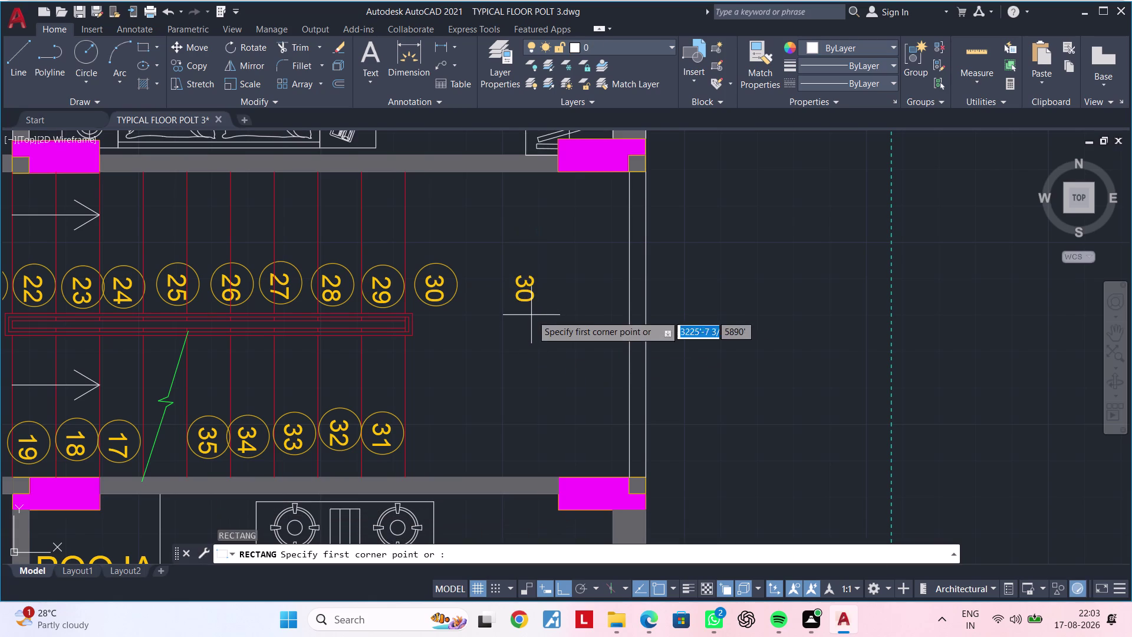
click(511, 272)
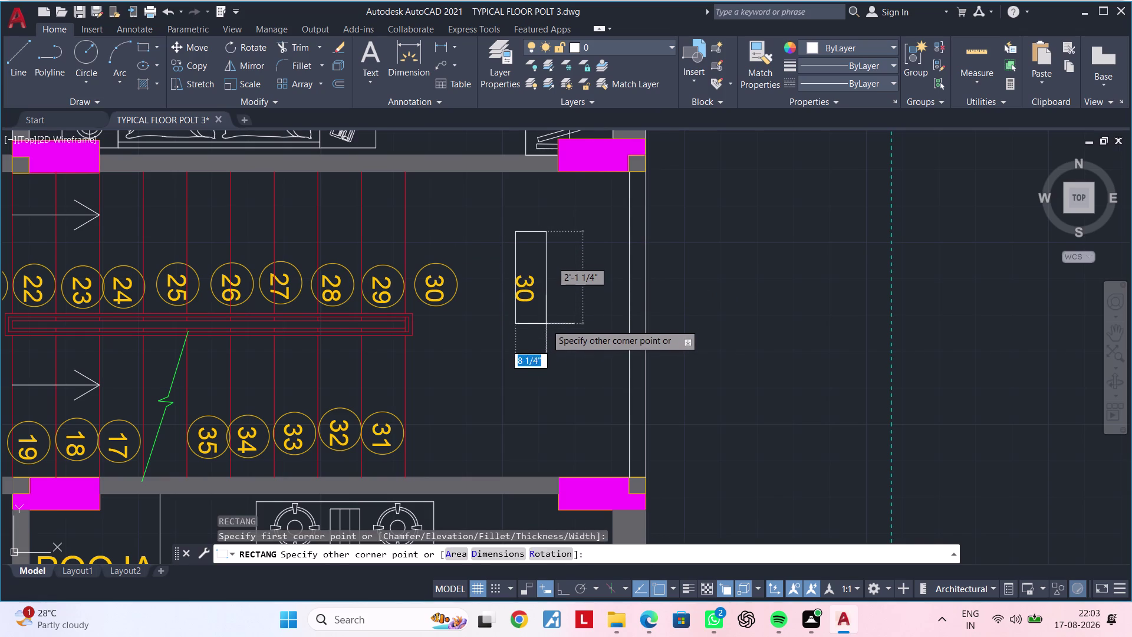
key(Escape)
key(Escape)
key(Escape)
Reselect the copied label and abandon another stretch and RECTANG attempt.
click(523, 299)
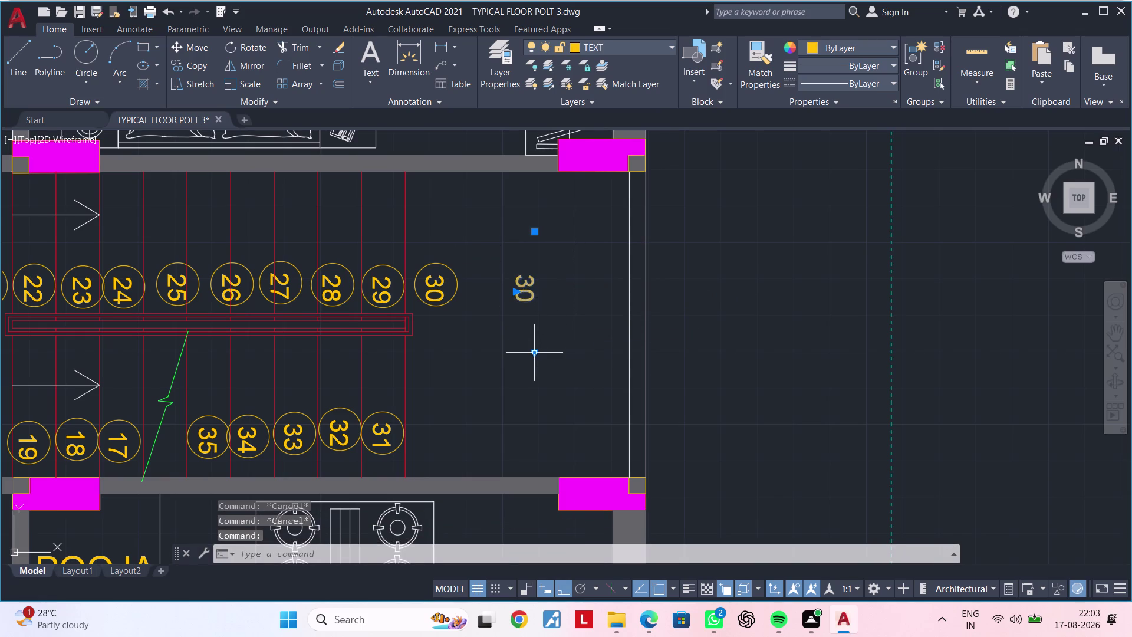
click(534, 355)
click(530, 313)
key(Escape)
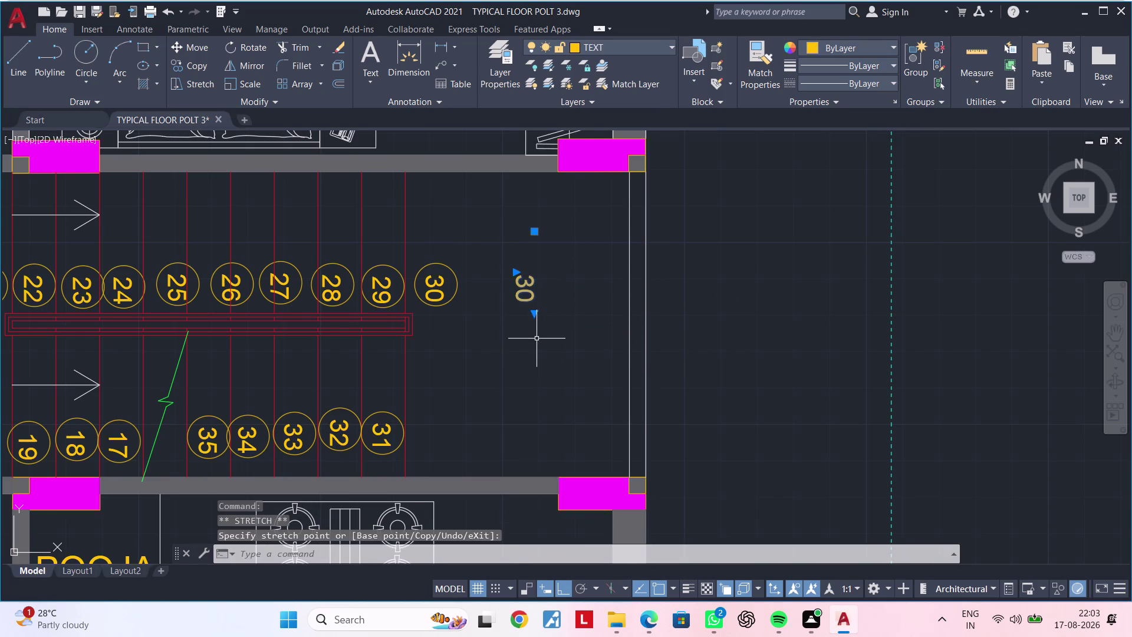
key(Escape)
key(r)
text(EC)
key(space)
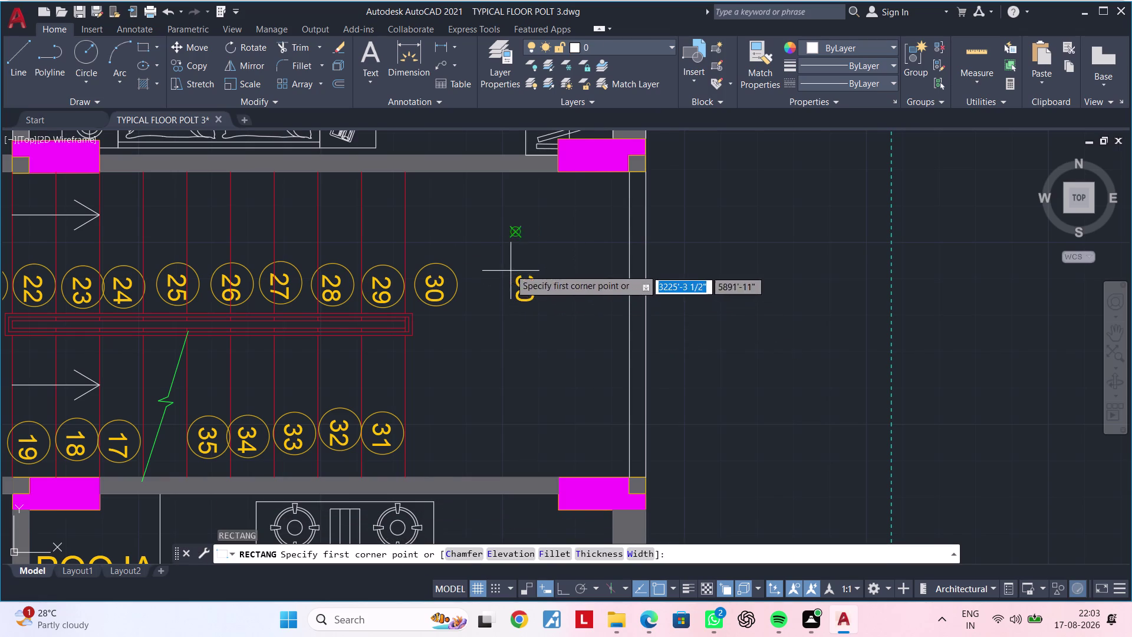
click(509, 264)
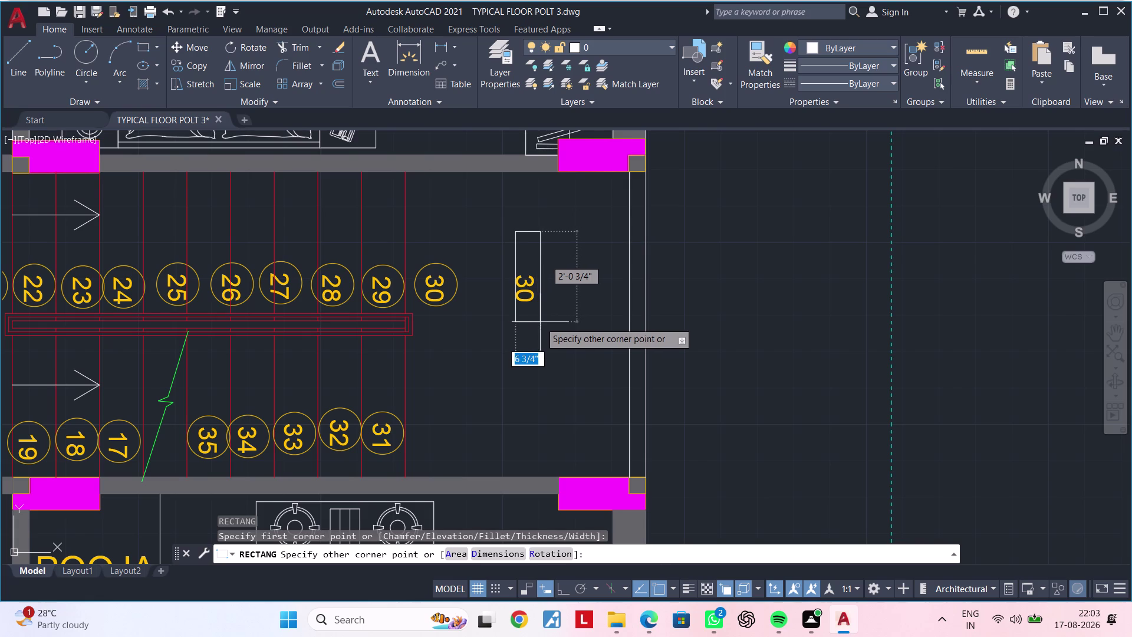
key(Escape)
key(Escape)
Open the copied 30 in the Text Editor and clear its contents.
double_click(531, 295)
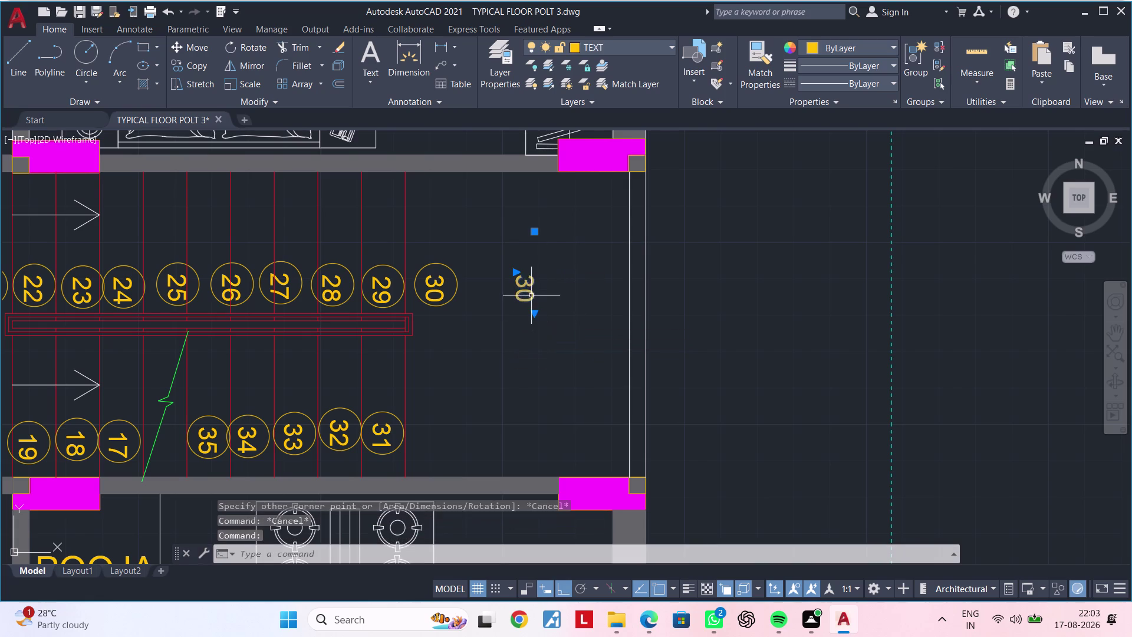
key(BackSpace)
key(BackSpace)
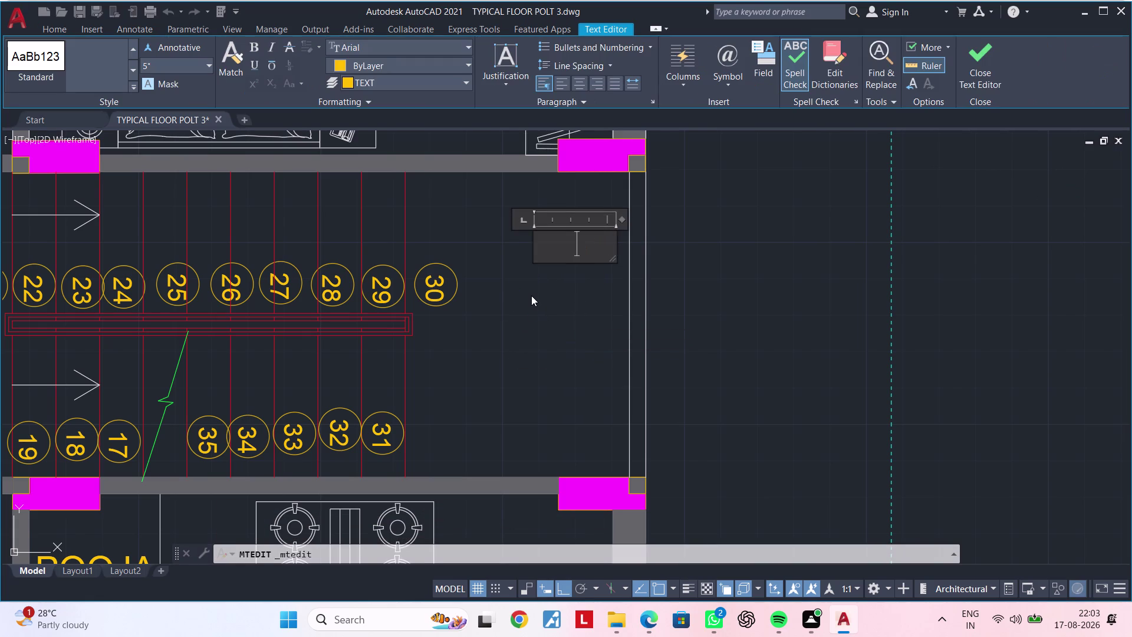
text(ST)
click(538, 313)
key(r)
key(e)
key(c)
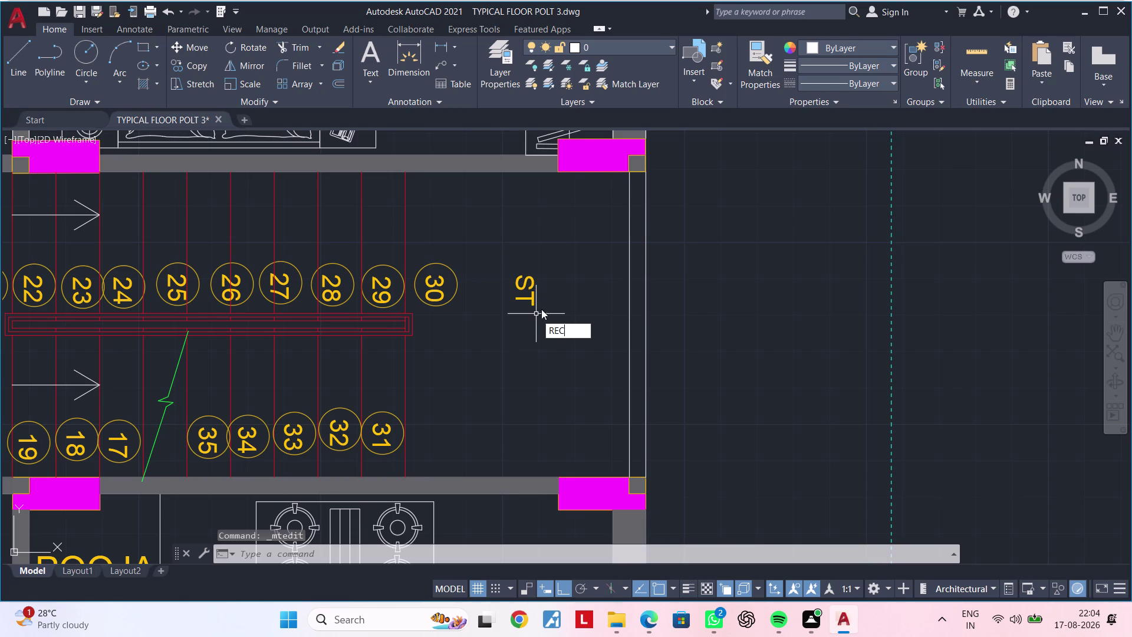
key(Escape)
key(Escape)
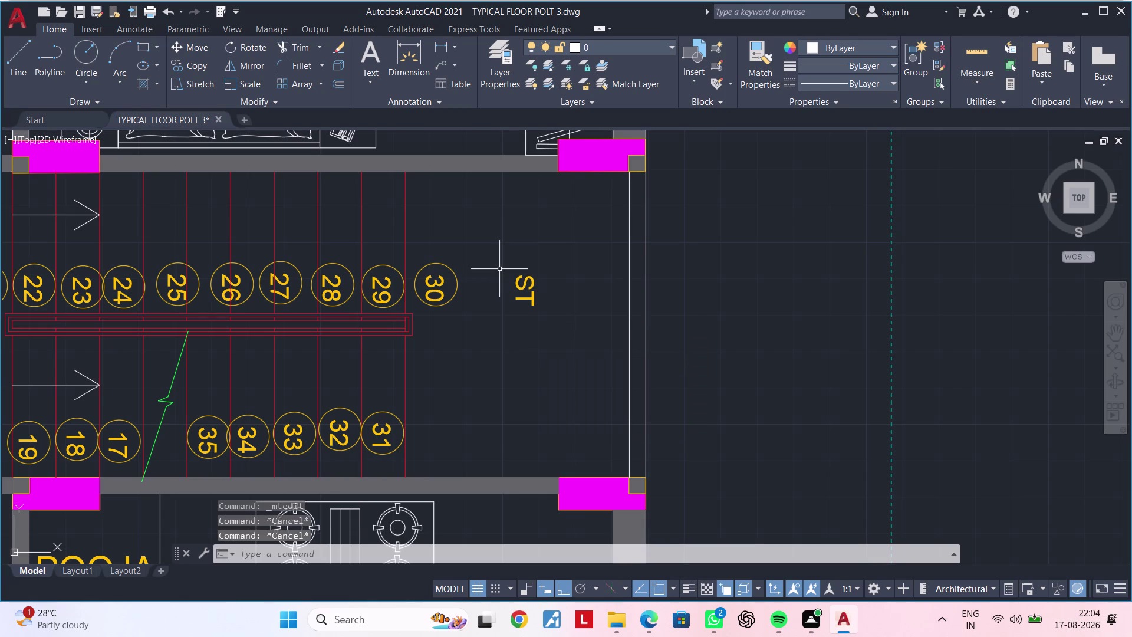
key(r)
key(Escape)
key(Escape)
text(RE)
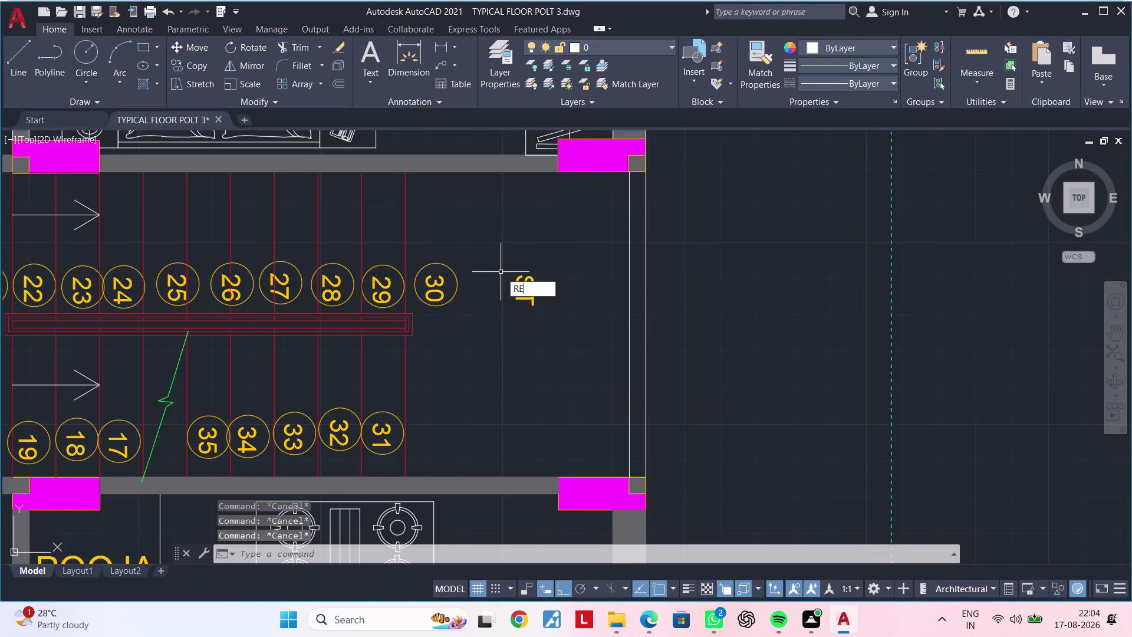
text(C)
key(space)
click(504, 268)
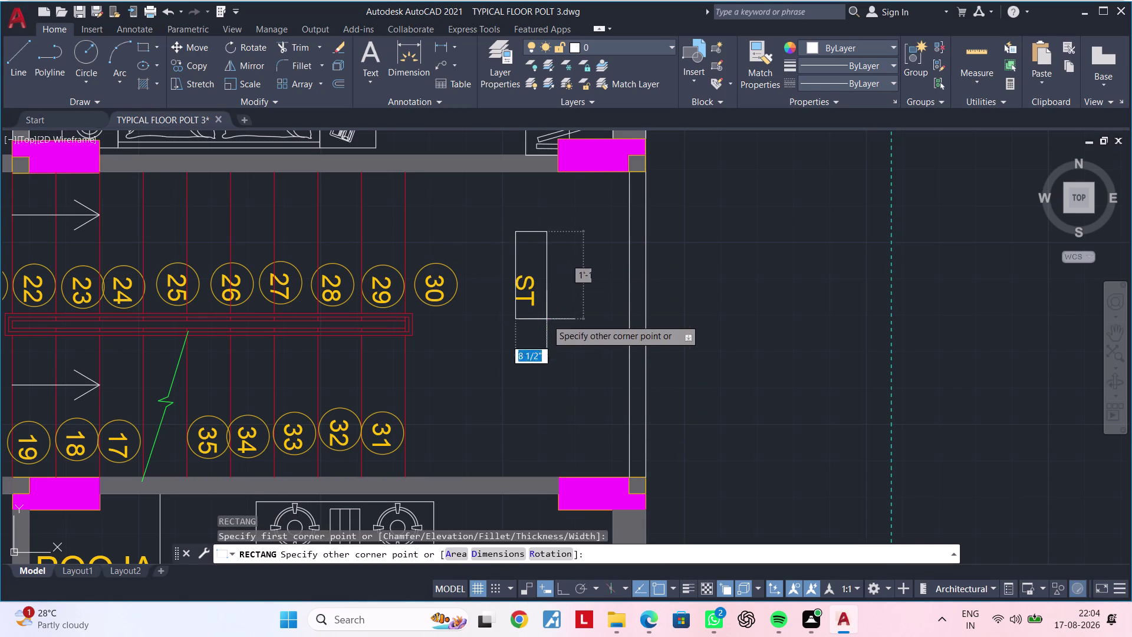
click(551, 328)
key(Escape)
click(552, 305)
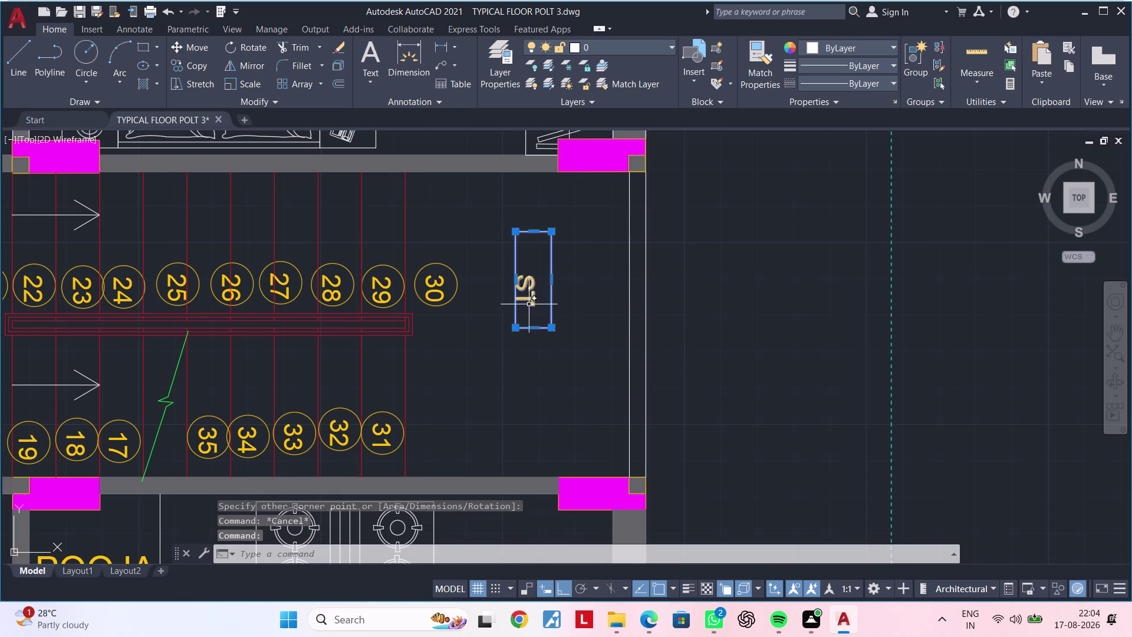
key(m)
key(space)
click(532, 299)
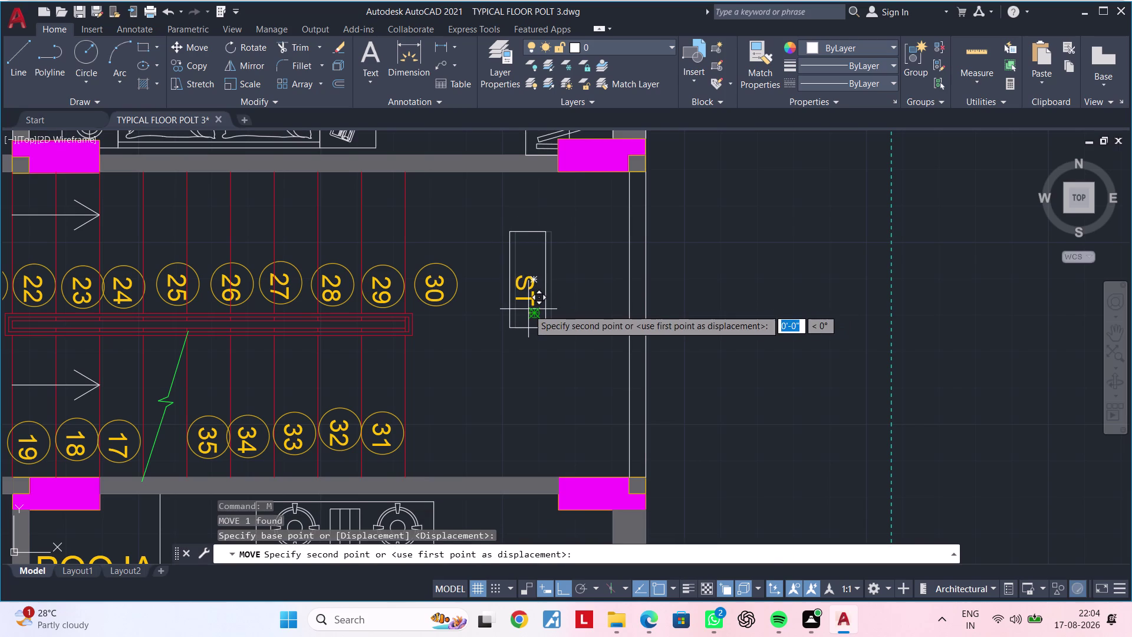
click(528, 311)
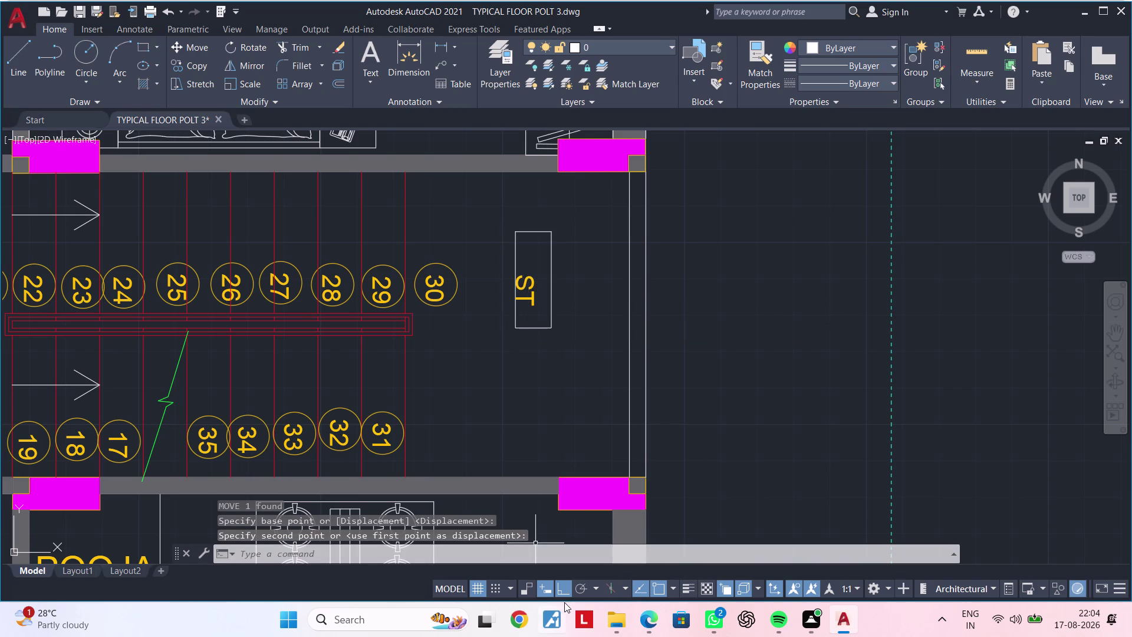
click(562, 596)
click(517, 322)
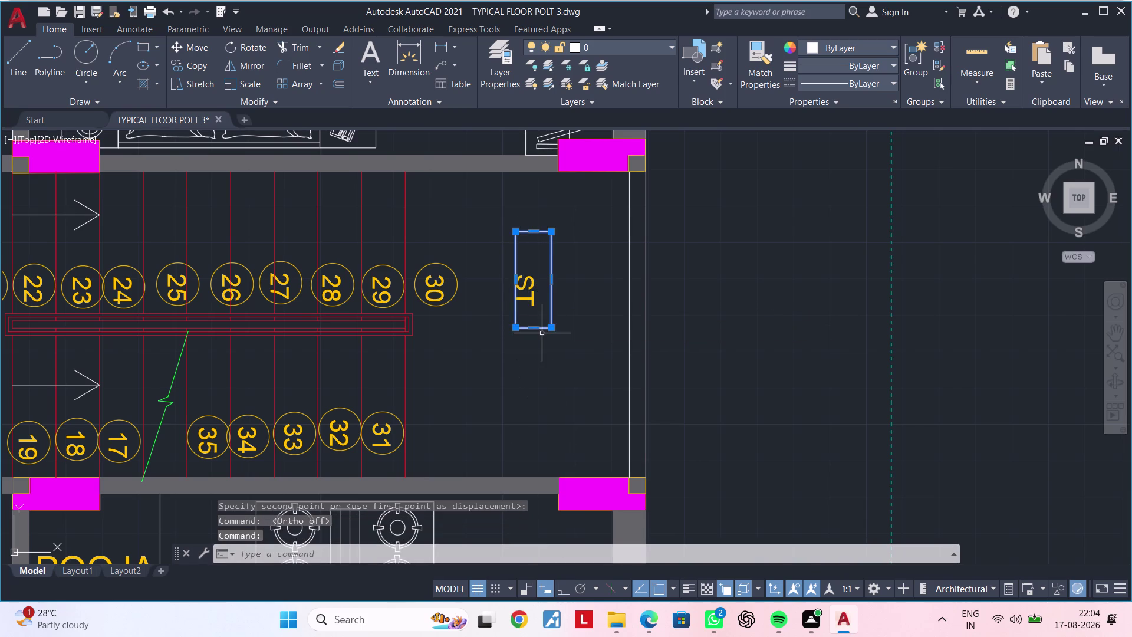
key(m)
key(space)
click(540, 323)
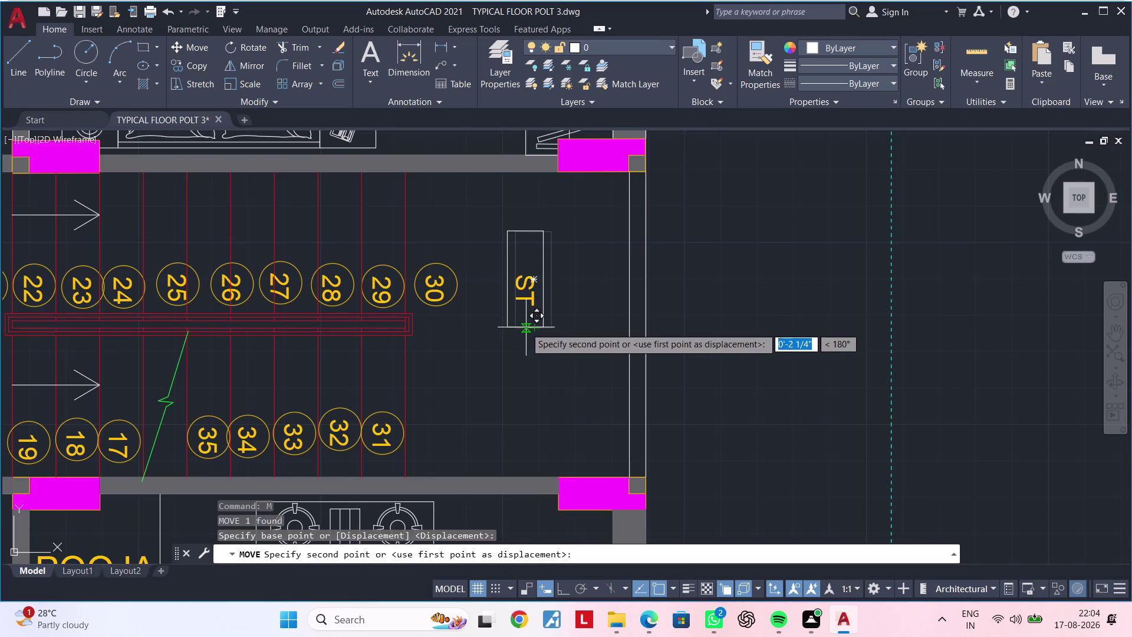
click(526, 327)
key(Escape)
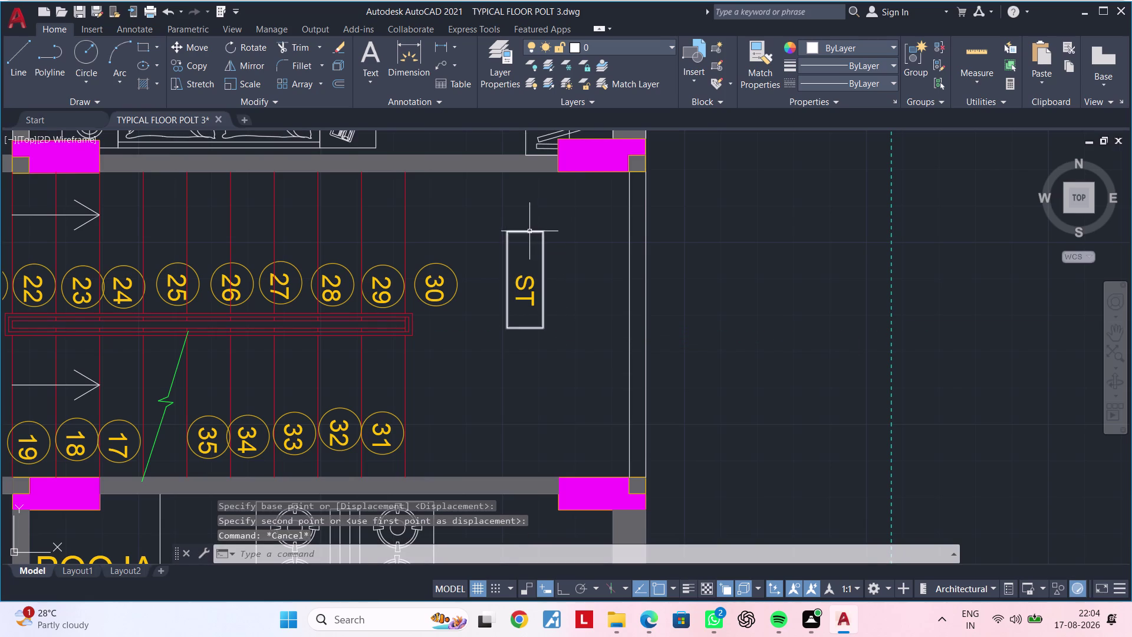
click(528, 229)
click(529, 234)
click(529, 233)
key(Escape)
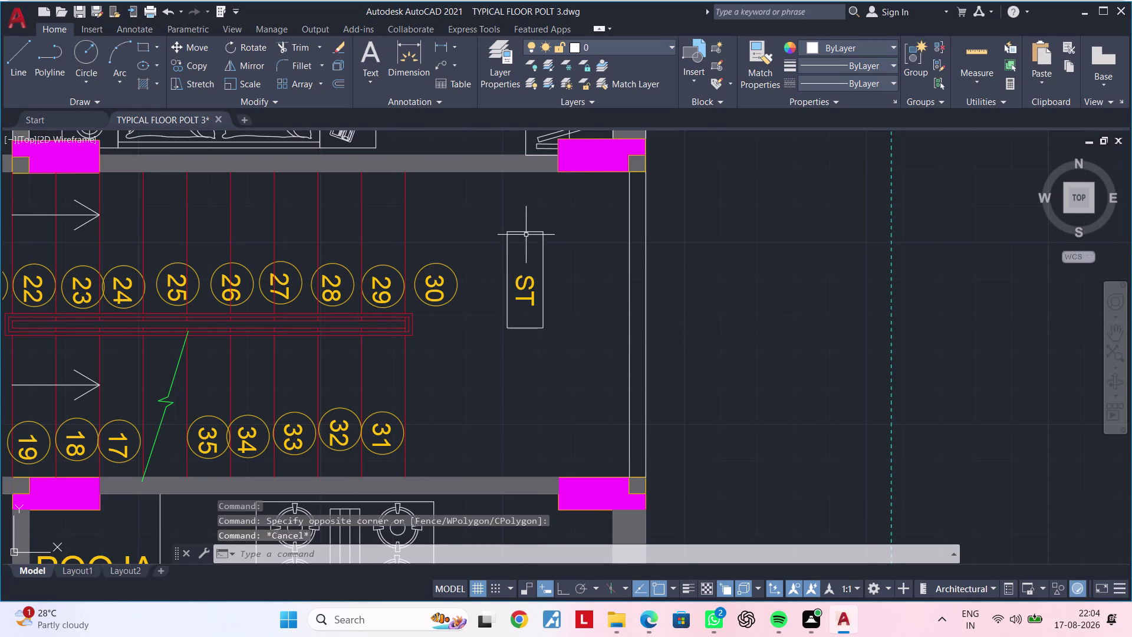
click(526, 229)
click(526, 231)
click(525, 231)
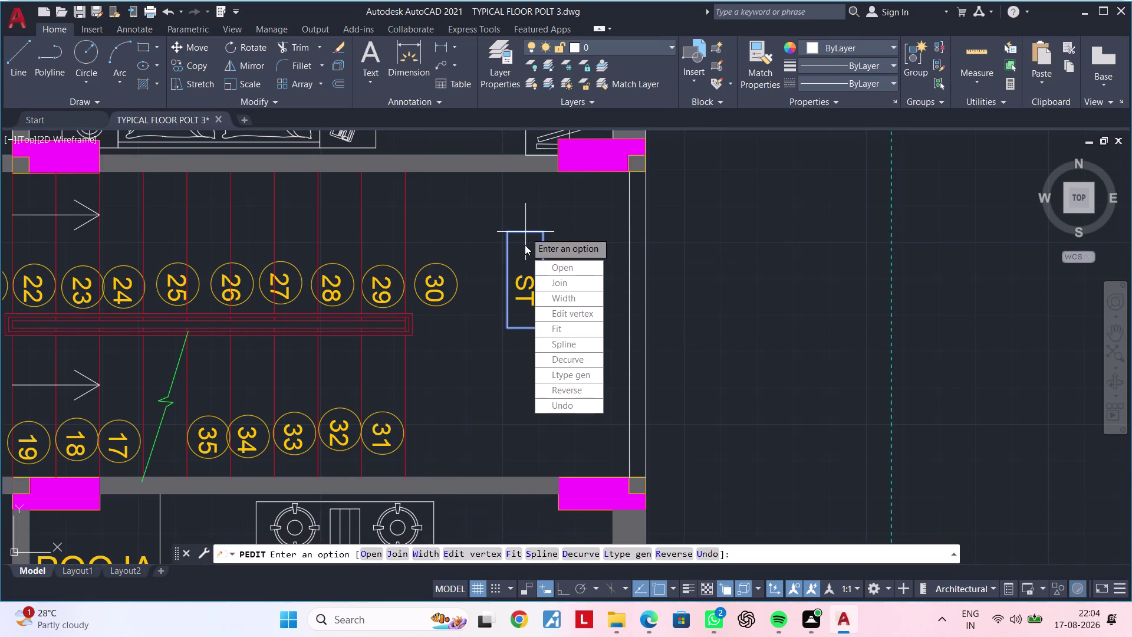
key(Escape)
key(Escape)
click(527, 231)
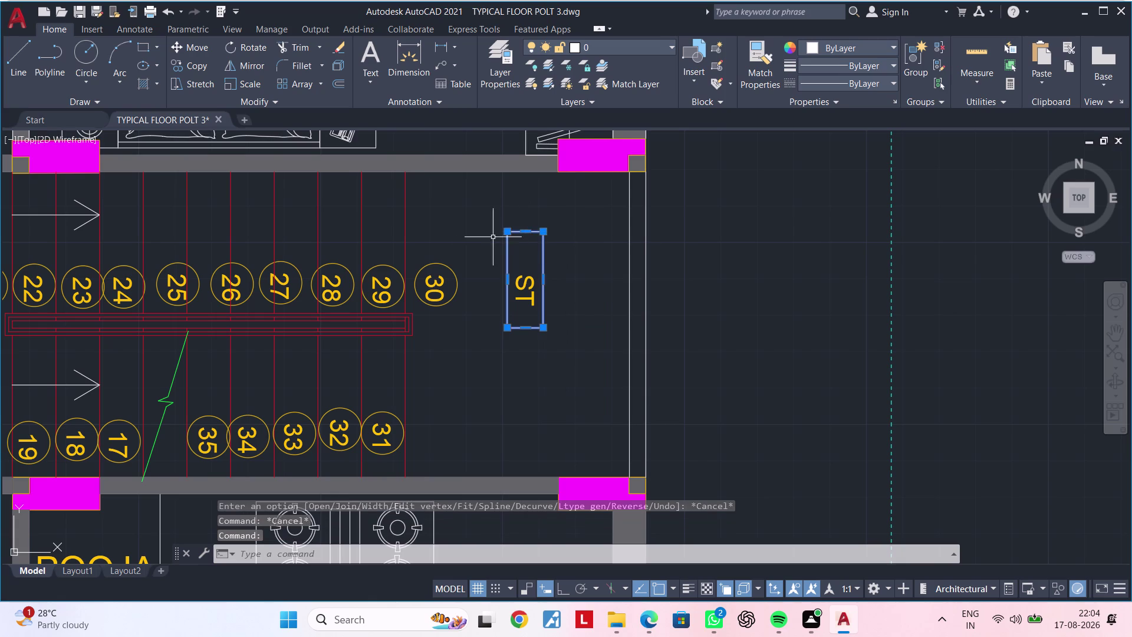
click(523, 232)
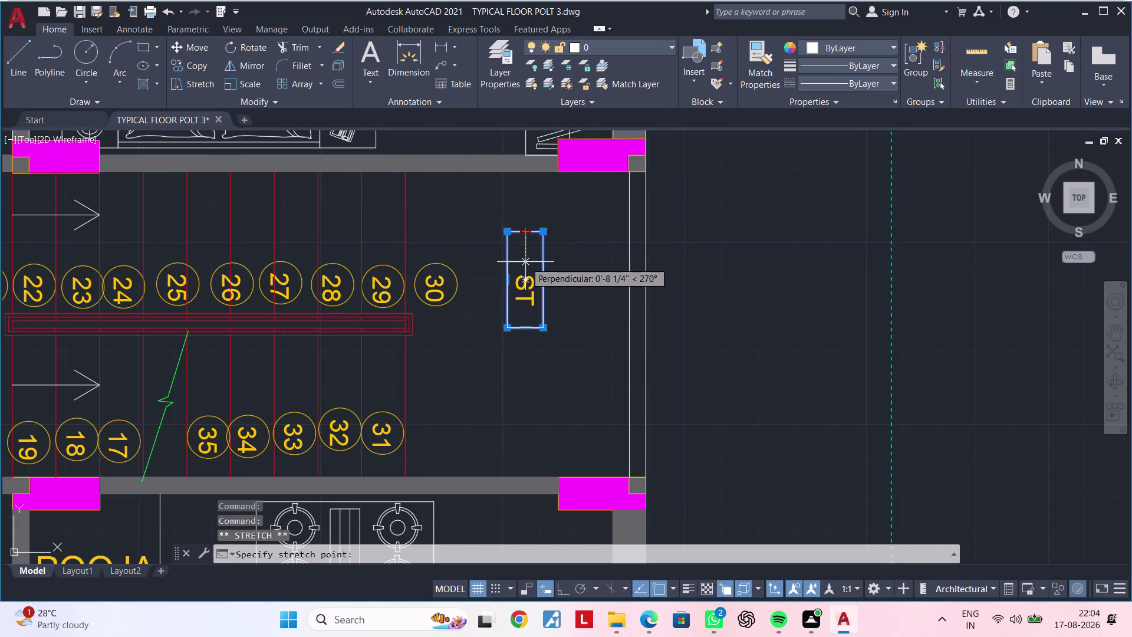
click(525, 262)
key(Escape)
key(Escape)
scroll(down, 3)
scroll(down, 3)
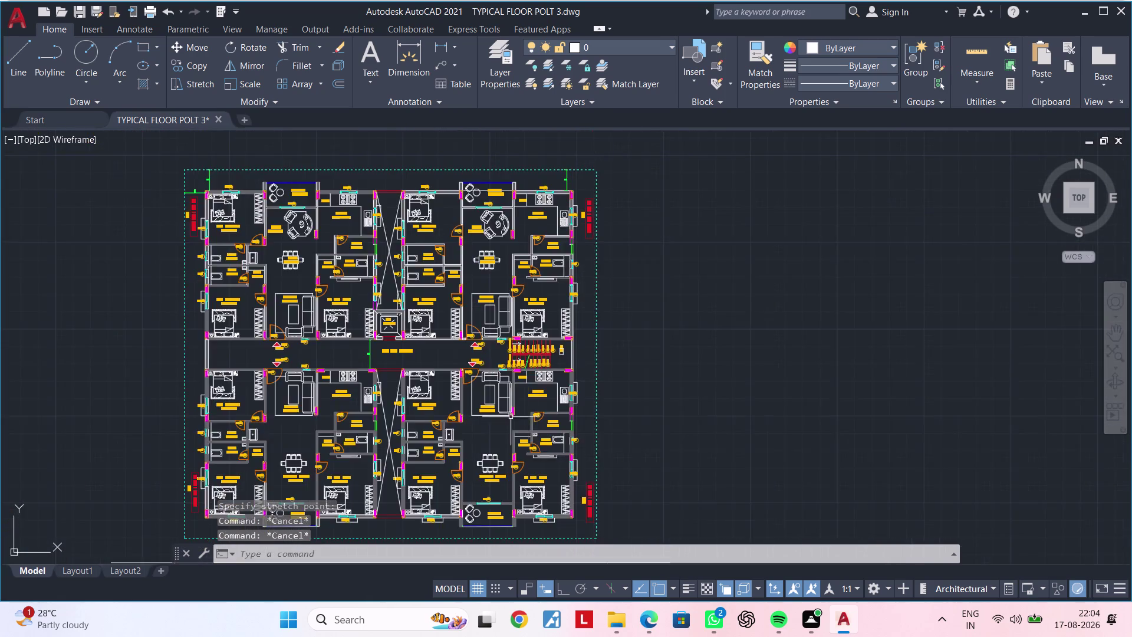
middle_drag(506, 417, 616, 367)
key(Escape)
key(Escape)
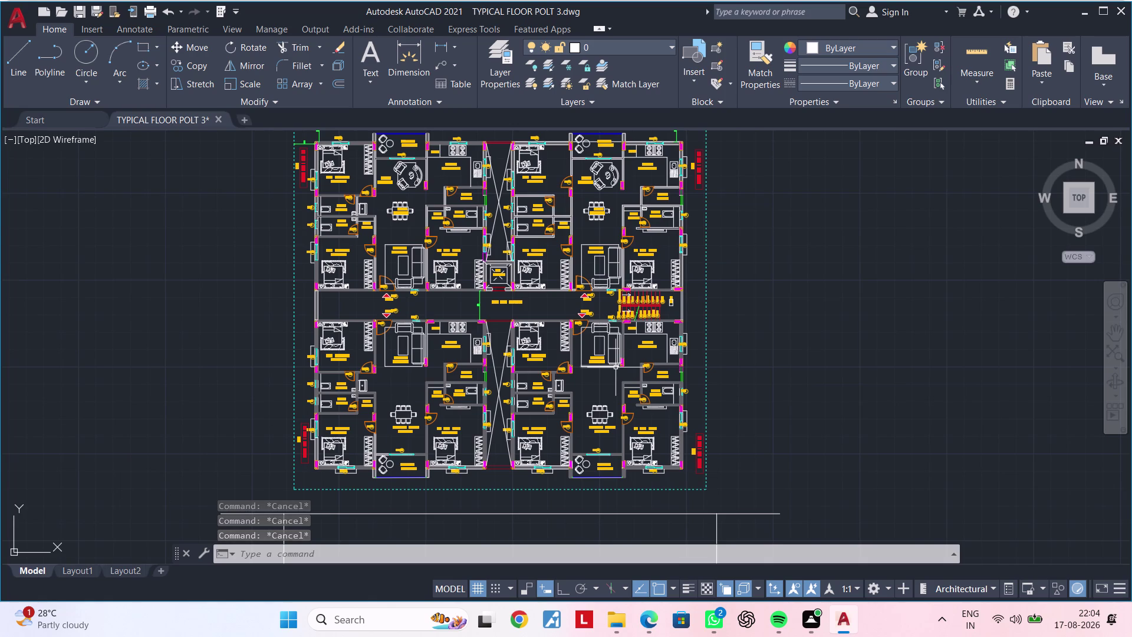
scroll(up, 3)
middle_drag(345, 426, 452, 434)
scroll(up, 3)
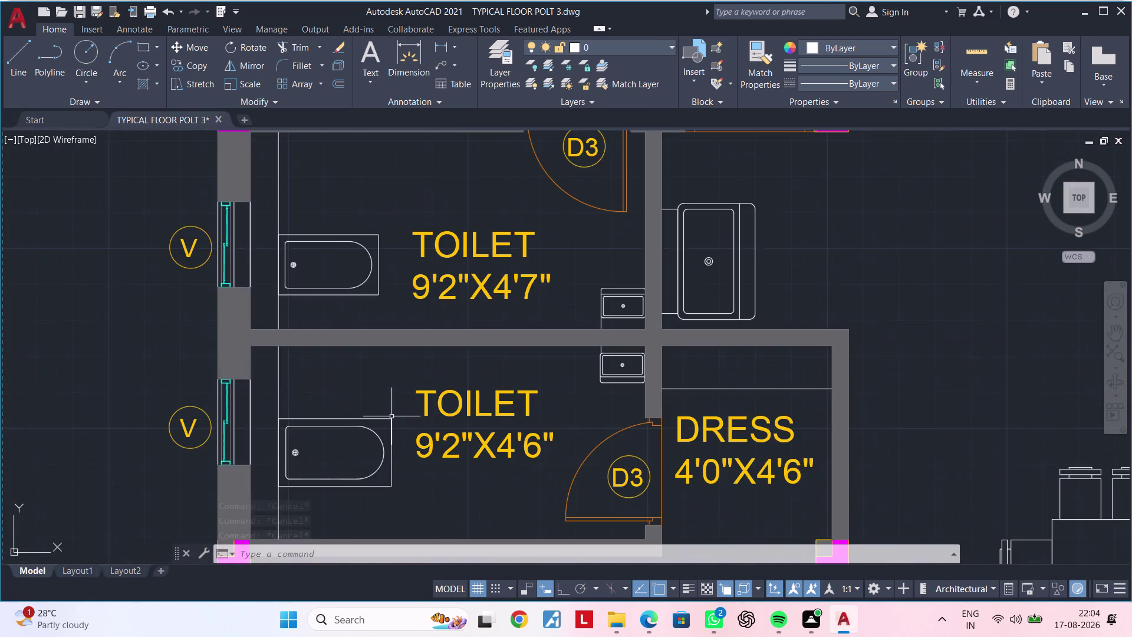
scroll(down, 3)
middle_drag(384, 380, 349, 584)
scroll(up, 3)
middle_drag(509, 397, 224, 483)
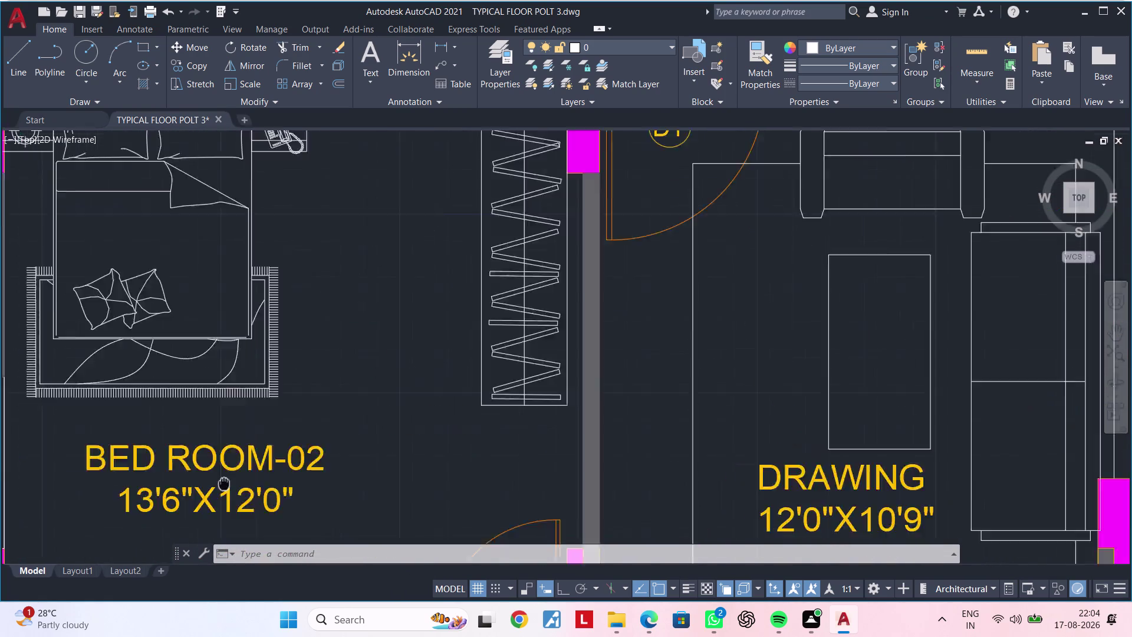
middle_drag(224, 484, 131, 527)
scroll(down, 3)
middle_drag(203, 492, 188, 616)
middle_drag(323, 330, 572, 255)
middle_drag(500, 351, 502, 258)
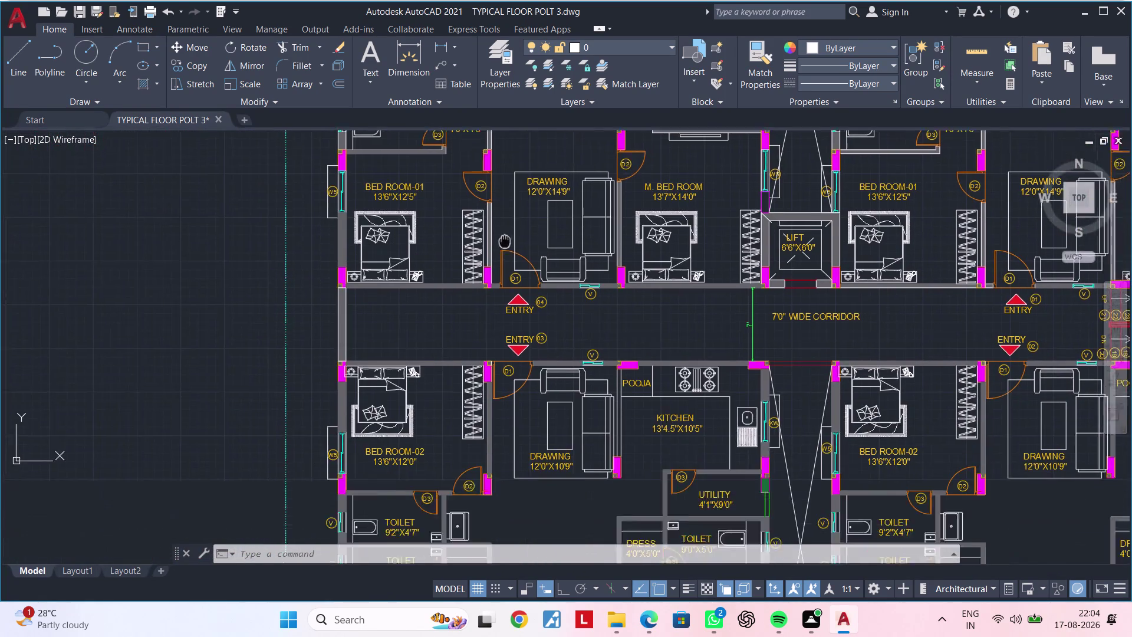
middle_drag(502, 258, 511, 207)
middle_drag(461, 344, 584, 216)
scroll(down, 3)
middle_drag(822, 311, 315, 466)
scroll(up, 3)
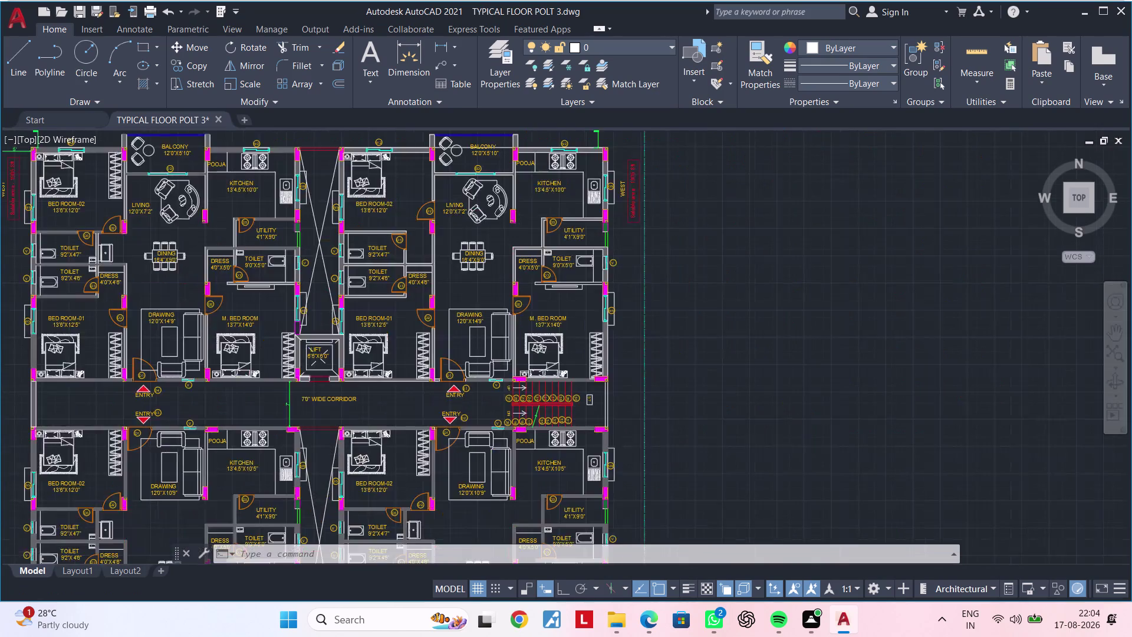
scroll(down, 3)
middle_drag(406, 405, 625, 248)
scroll(up, 3)
scroll(up, 3)
middle_drag(587, 409, 578, 438)
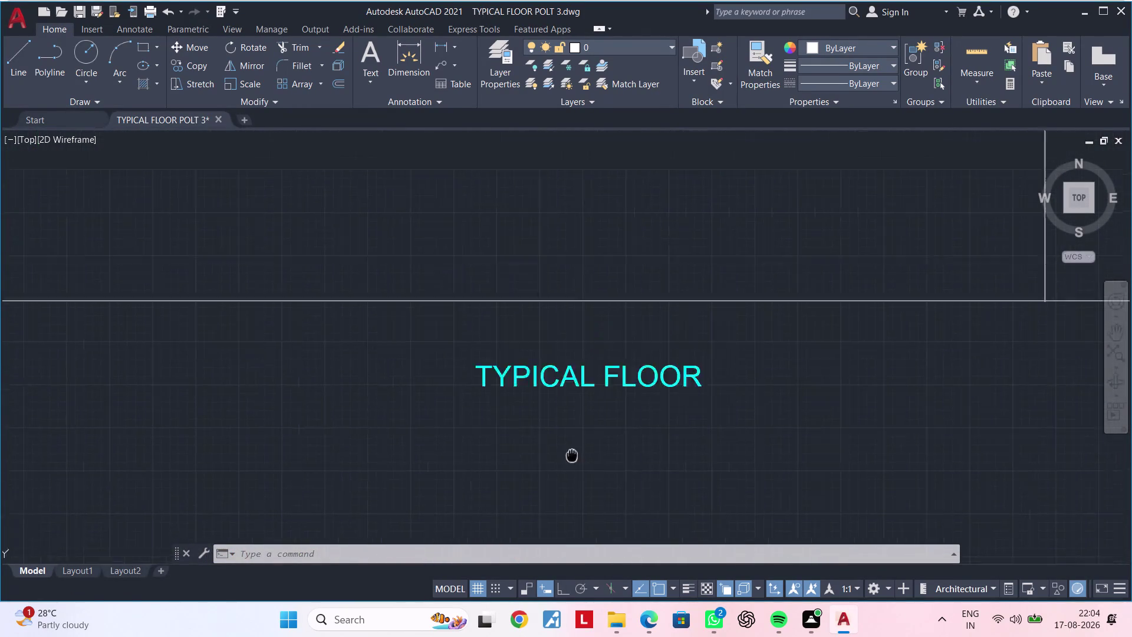
middle_drag(578, 439, 518, 566)
scroll(down, 3)
middle_drag(525, 384, 419, 521)
middle_drag(386, 387, 605, 344)
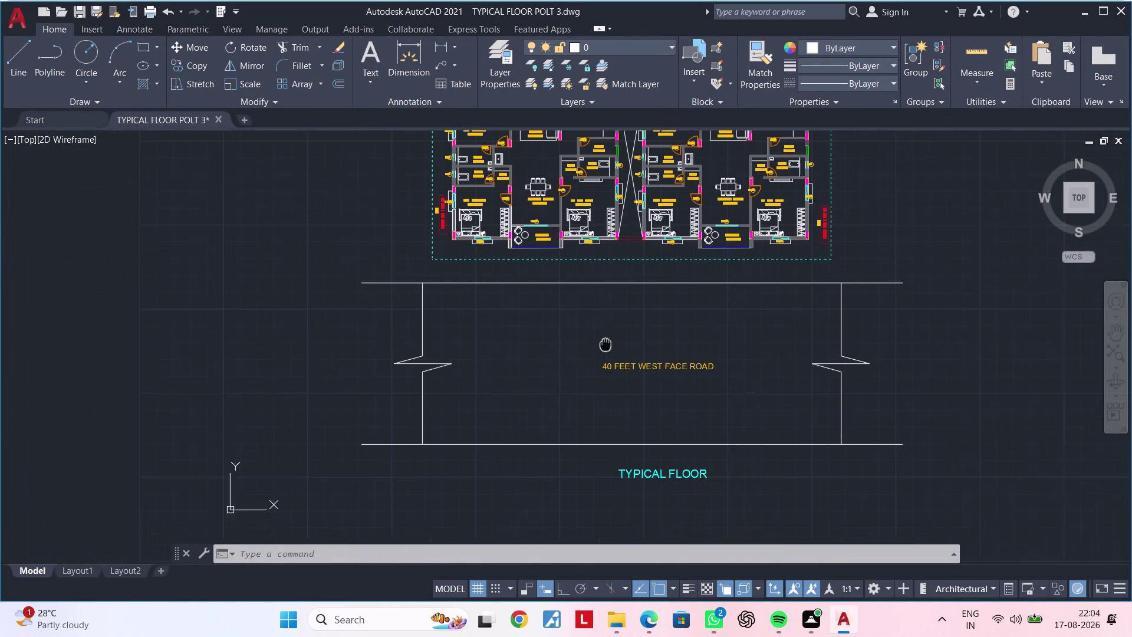
middle_drag(605, 344, 607, 344)
scroll(down, 3)
middle_drag(631, 351, 546, 445)
scroll(up, 3)
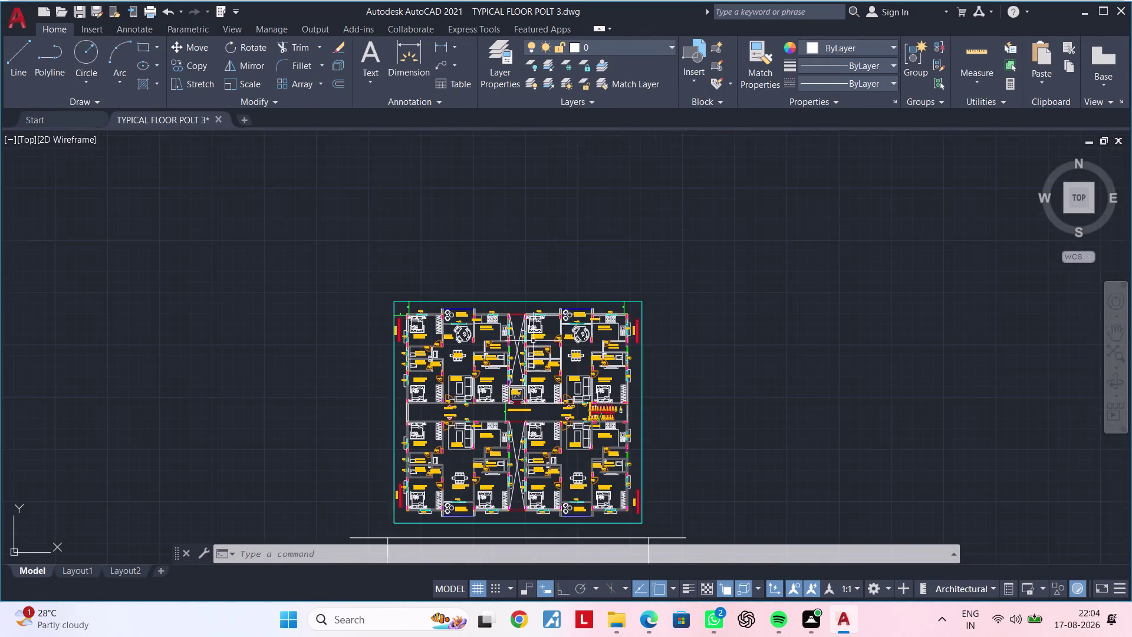
middle_drag(379, 365, 398, 309)
scroll(up, 3)
scroll(up, 3)
middle_drag(390, 339, 226, 410)
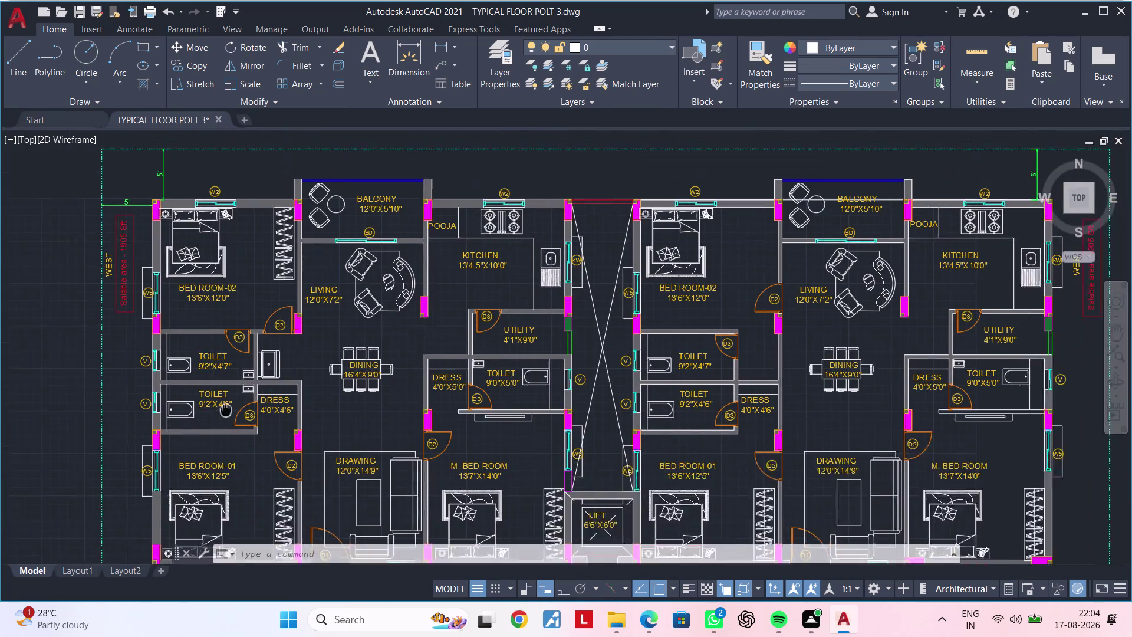
middle_drag(225, 410, 166, 420)
scroll(down, 3)
middle_drag(372, 396, 311, 319)
scroll(up, 3)
scroll(down, 3)
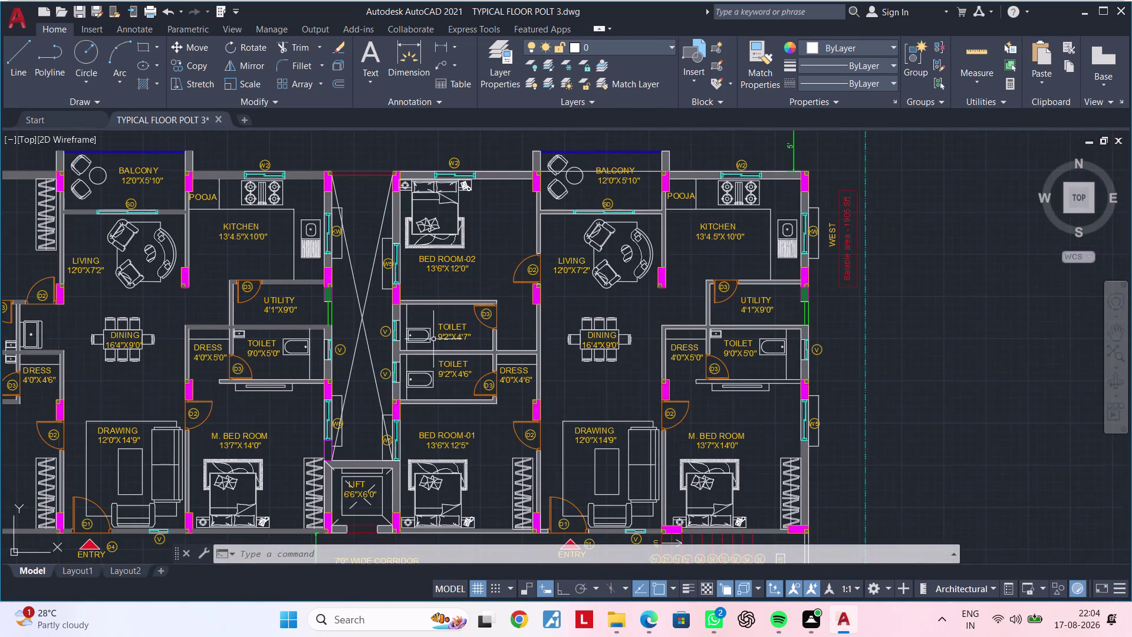
middle_drag(468, 332, 304, 374)
scroll(up, 3)
middle_drag(379, 332, 227, 419)
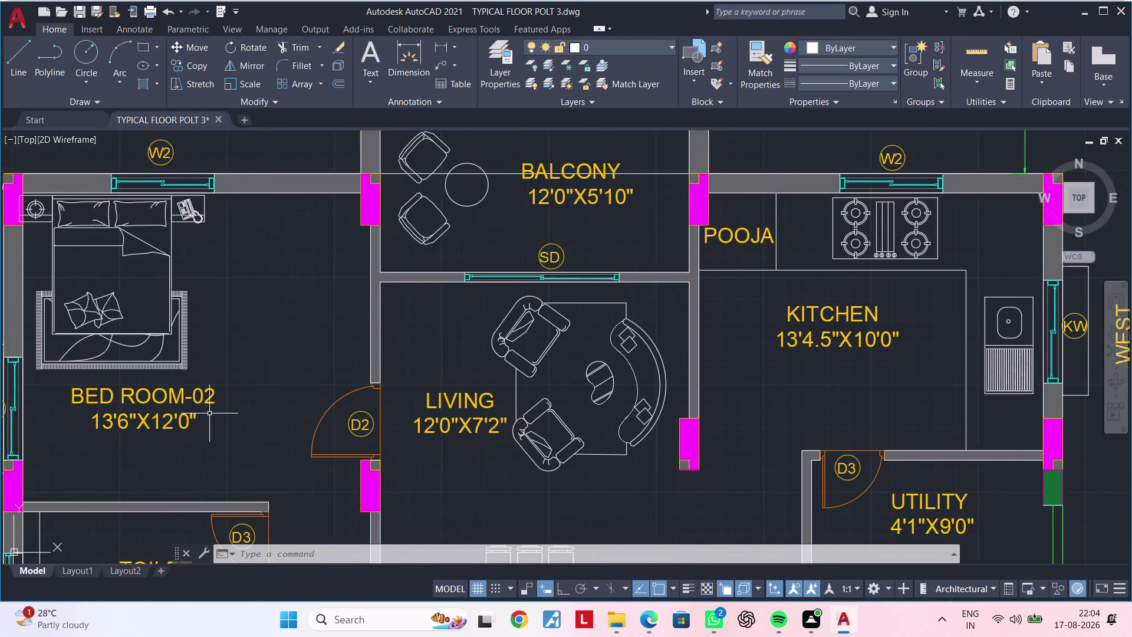
scroll(down, 3)
middle_drag(233, 384, 172, 381)
scroll(up, 3)
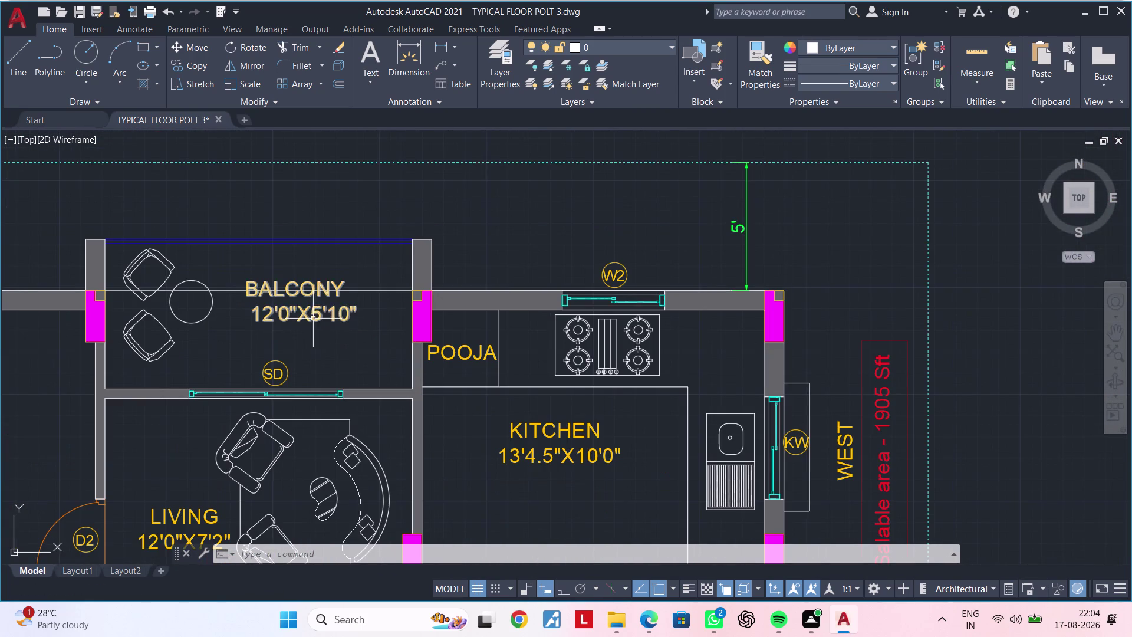
scroll(down, 3)
Fence-trim the stray balcony line with TR and delete its leftover segment.
key(Escape)
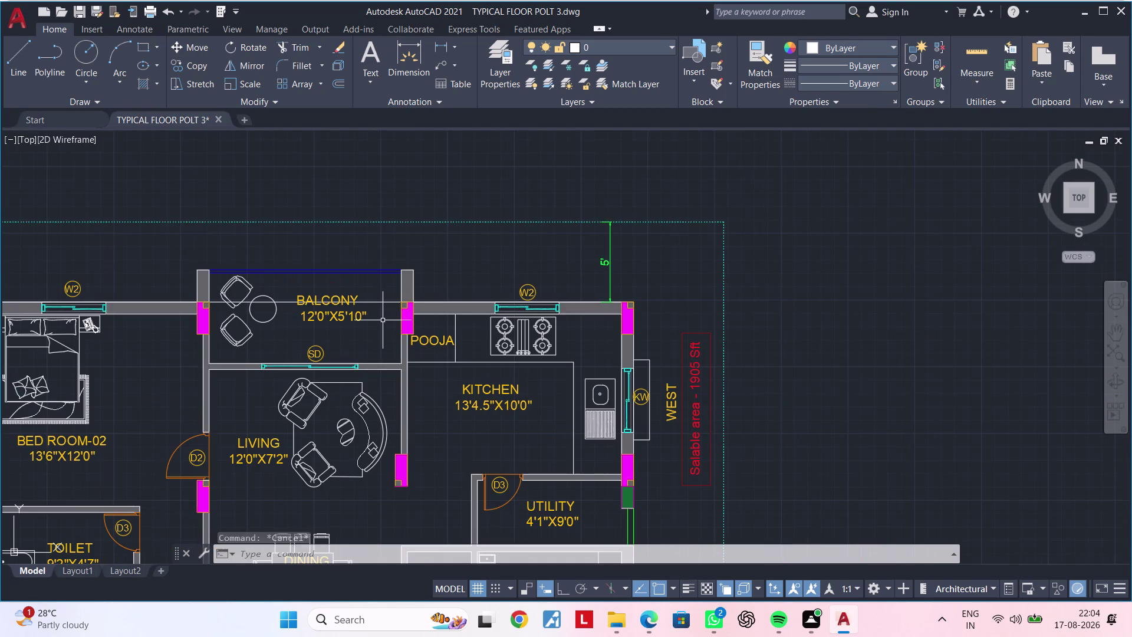
key(Escape)
text(TR)
key(space)
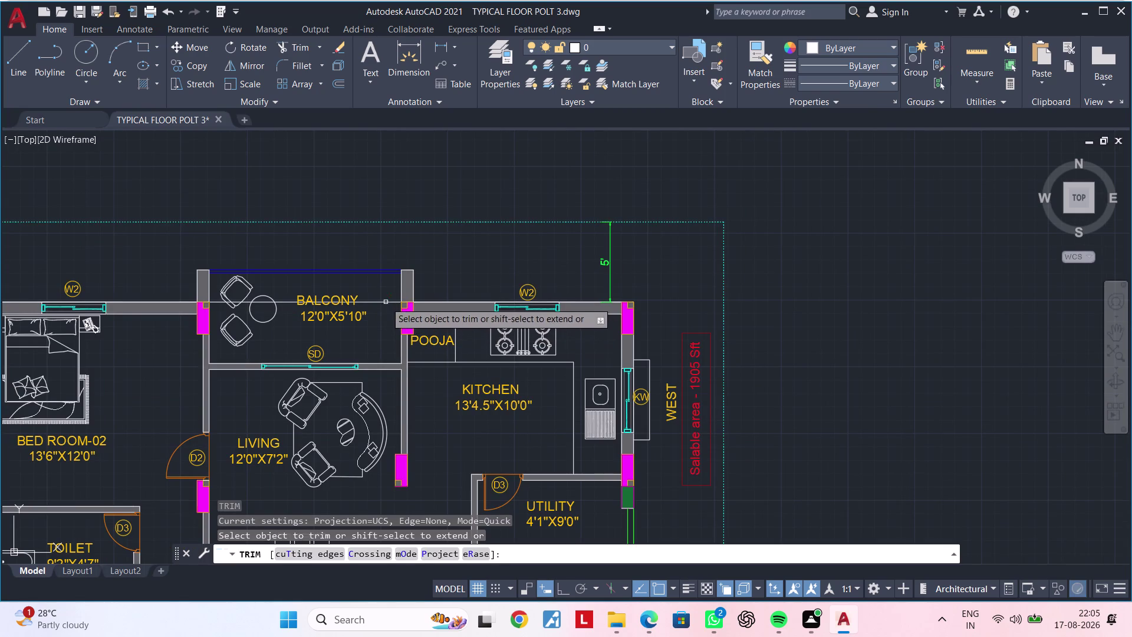
click(384, 300)
click(384, 313)
scroll(up, 3)
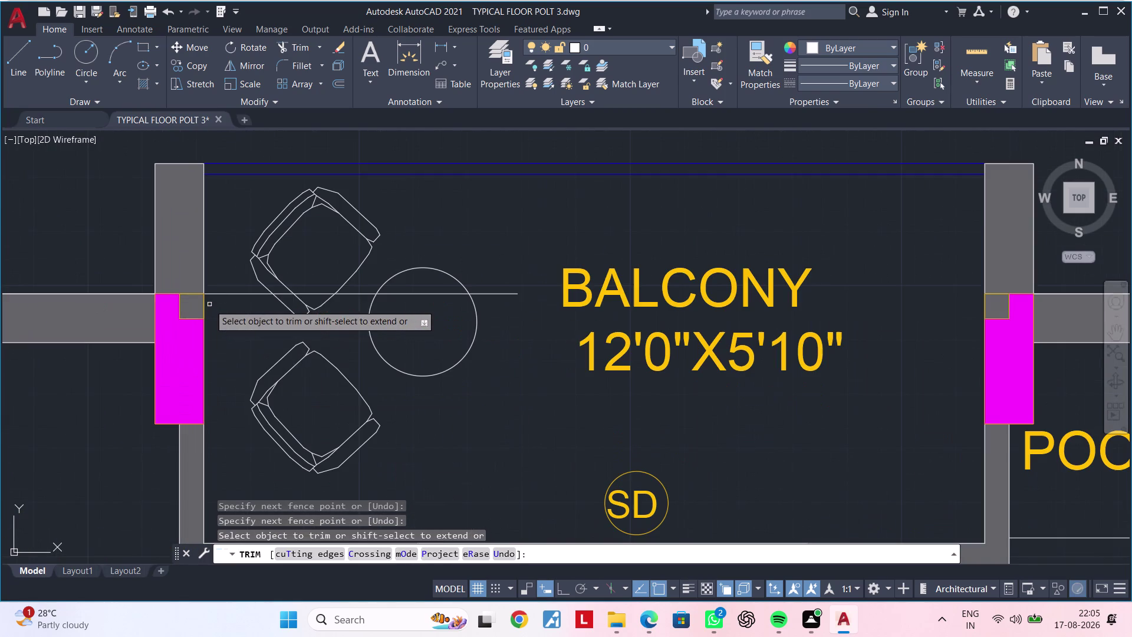
click(225, 294)
key(Escape)
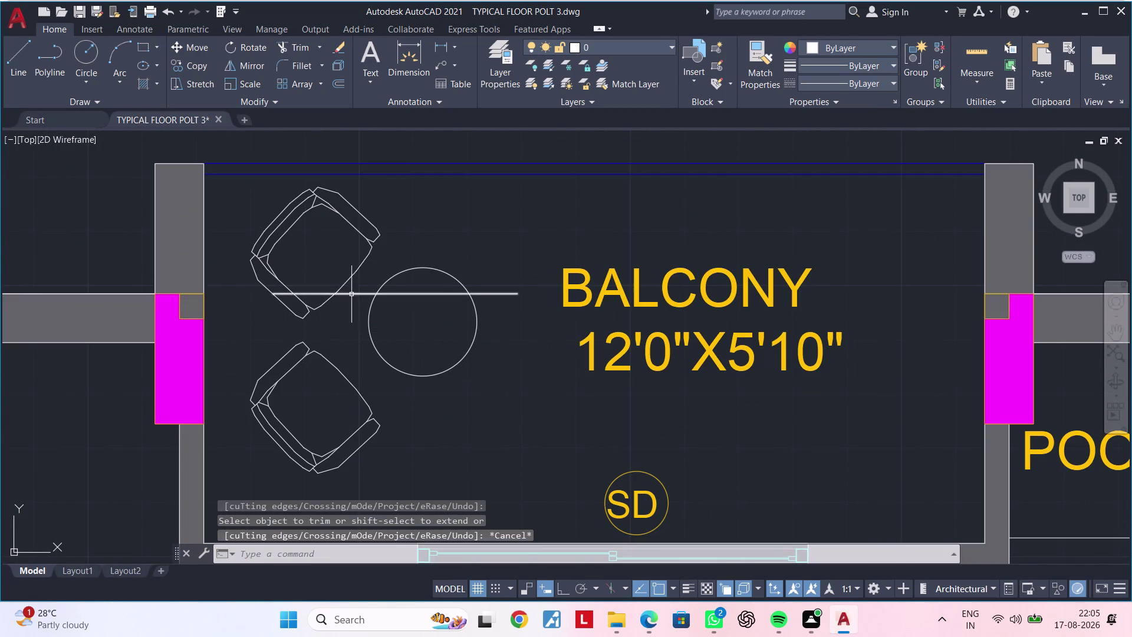
click(351, 294)
key(Delete)
scroll(down, 3)
scroll(up, 3)
scroll(down, 3)
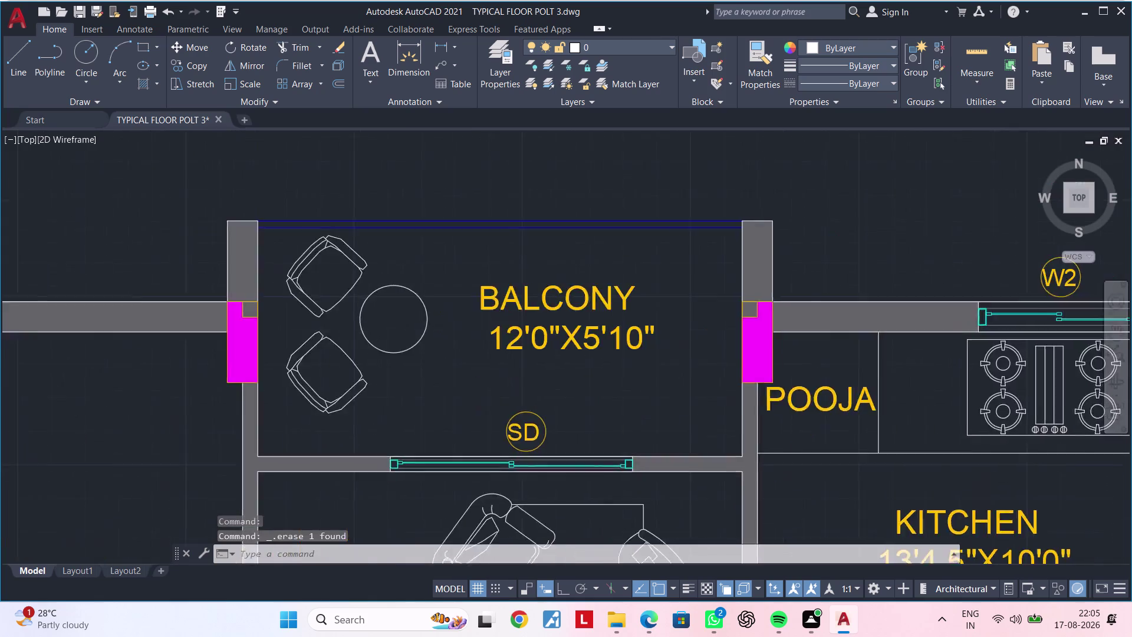
scroll(down, 3)
key(Escape)
key(Escape)
Zoom out and pan across the floor plan to the lower balcony.
scroll(down, 3)
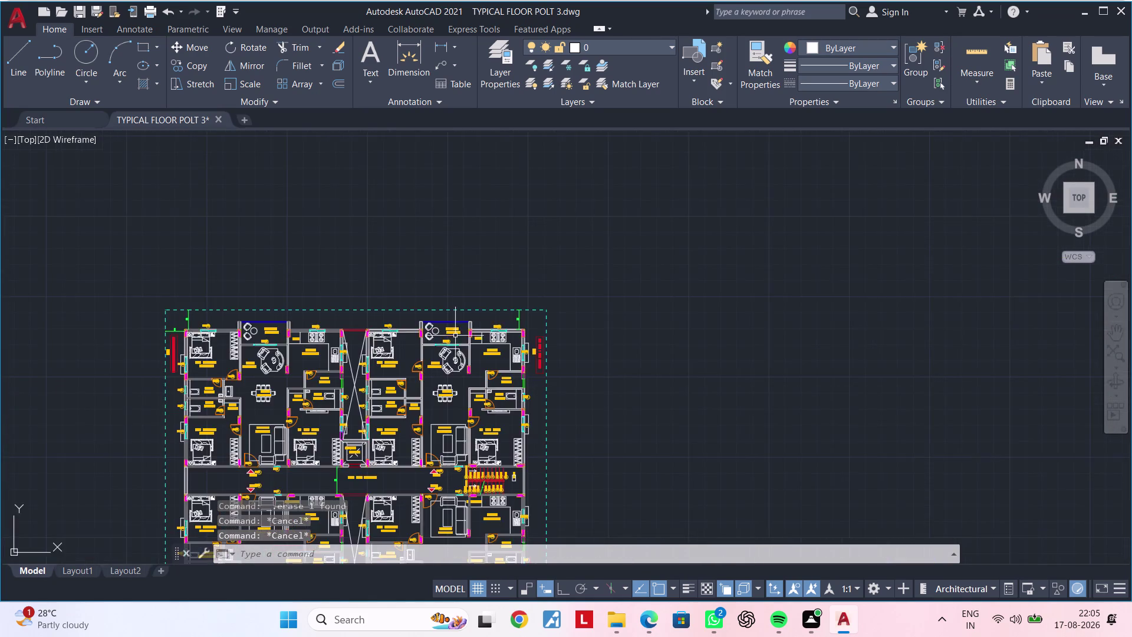
middle_drag(458, 346, 565, 255)
scroll(up, 3)
middle_drag(536, 328, 614, 248)
scroll(down, 3)
middle_drag(604, 319, 586, 287)
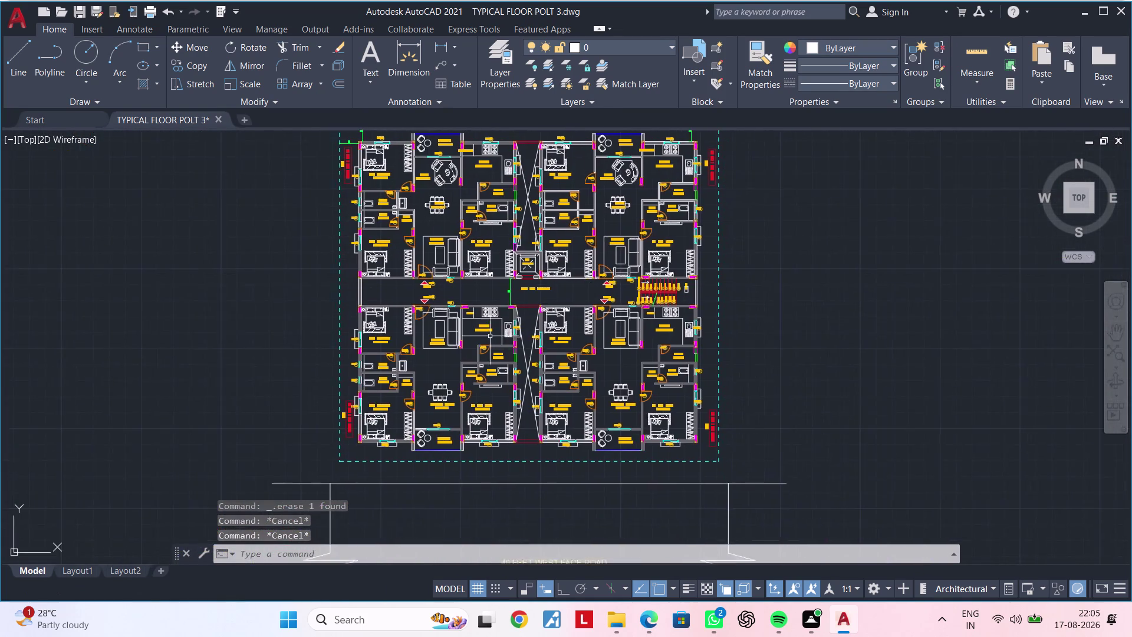
scroll(up, 3)
middle_drag(497, 324, 559, 289)
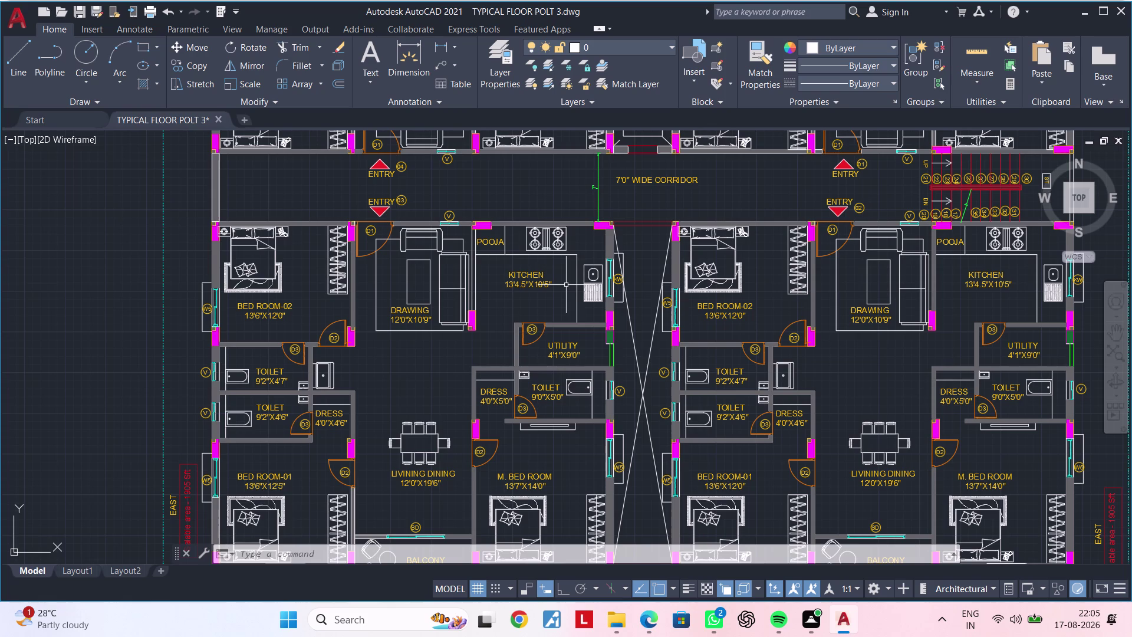
key(Escape)
key(Escape)
scroll(down, 3)
middle_drag(579, 307, 551, 306)
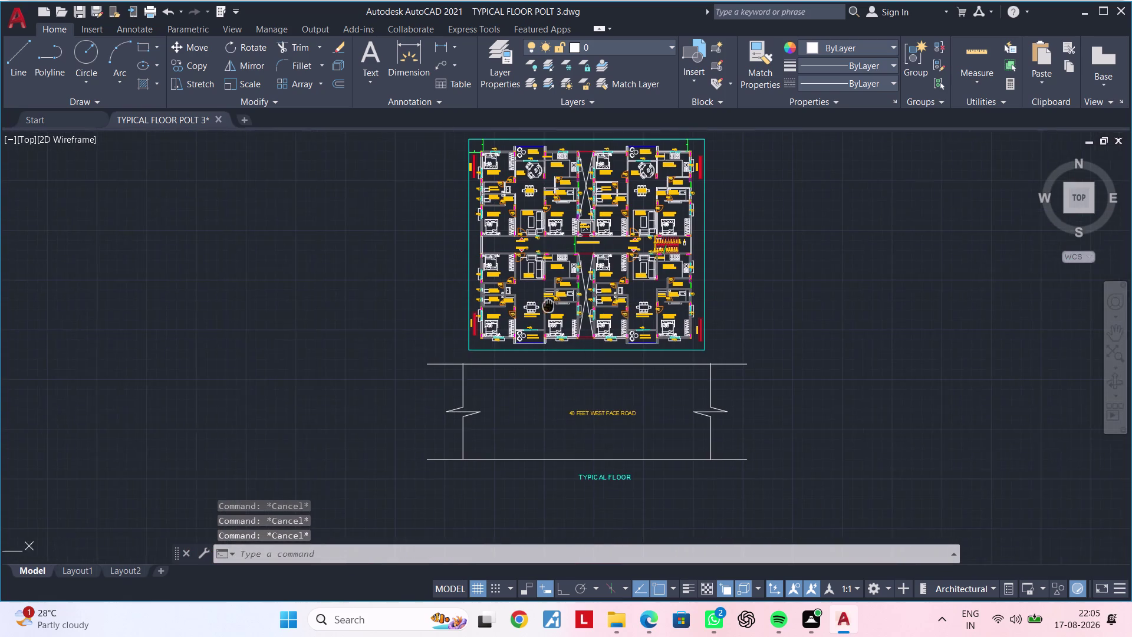
middle_drag(551, 306, 486, 305)
scroll(up, 3)
middle_drag(389, 346, 421, 341)
key(Escape)
key(Escape)
key(Escape)
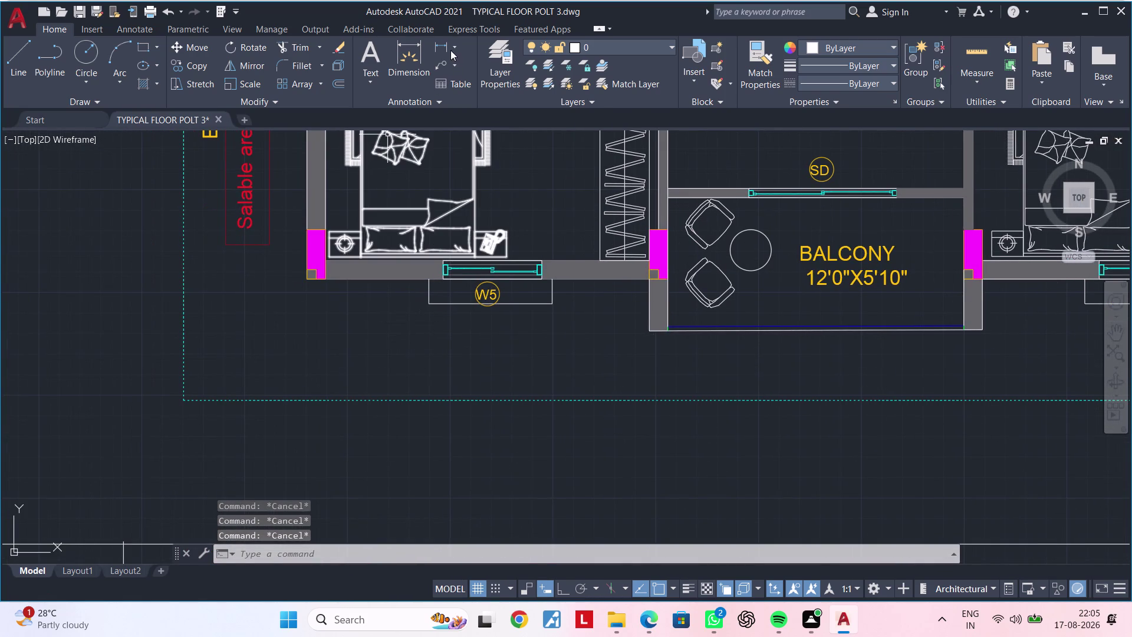
click(443, 44)
scroll(up, 3)
Pick two points for a west-wall dimension, cancel it, and pan over the plan.
click(347, 265)
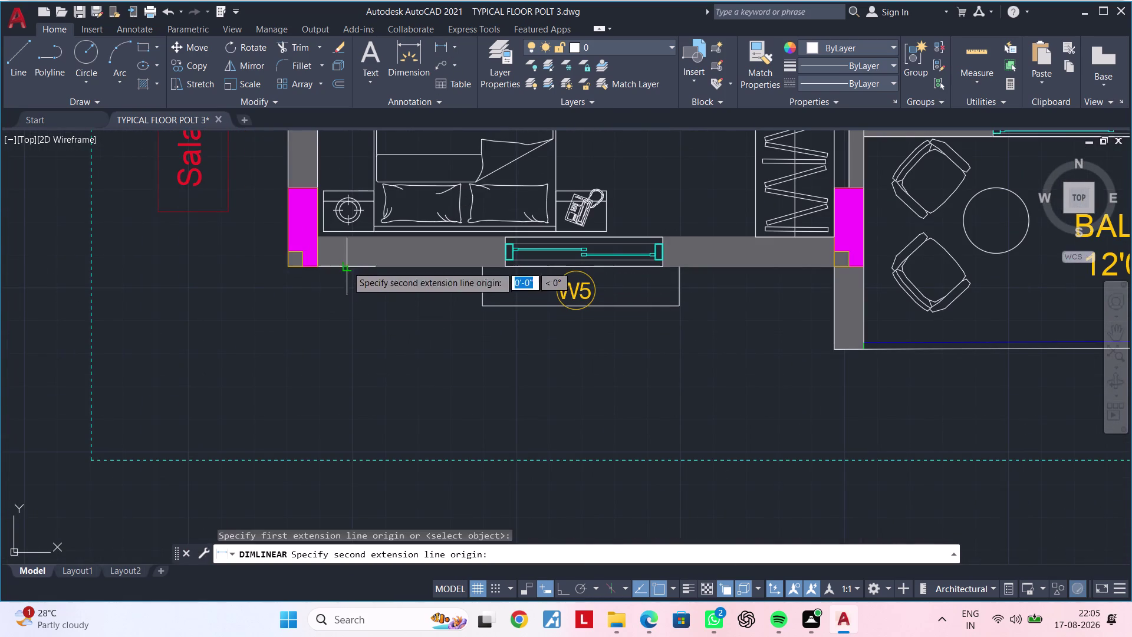
click(345, 462)
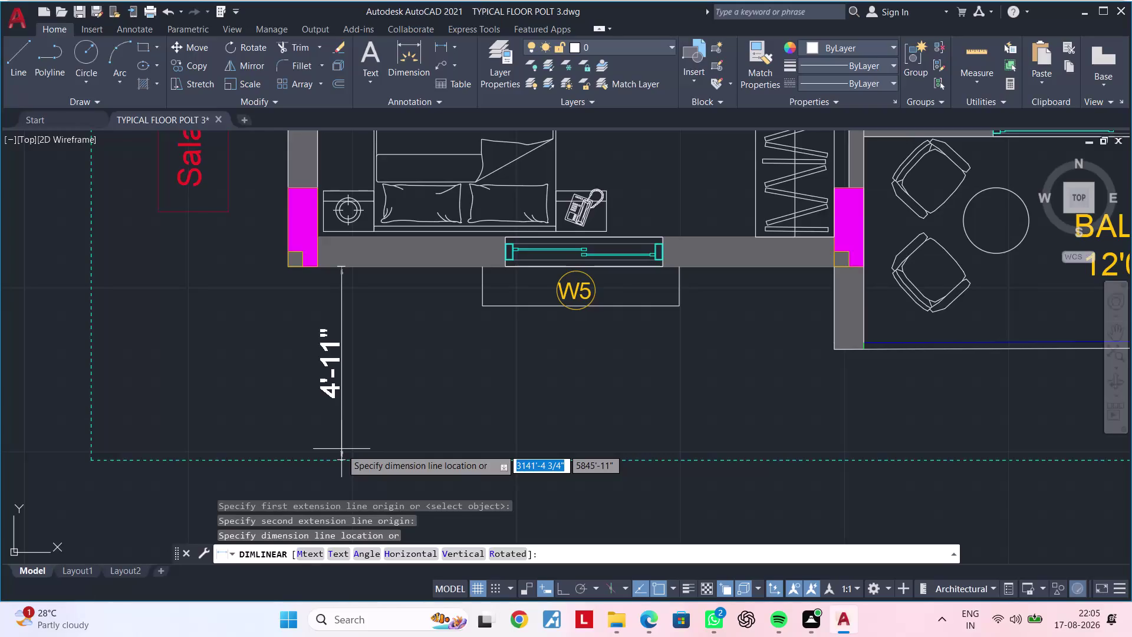
key(Escape)
key(Escape)
scroll(down, 3)
scroll(down, 3)
middle_drag(395, 440, 383, 506)
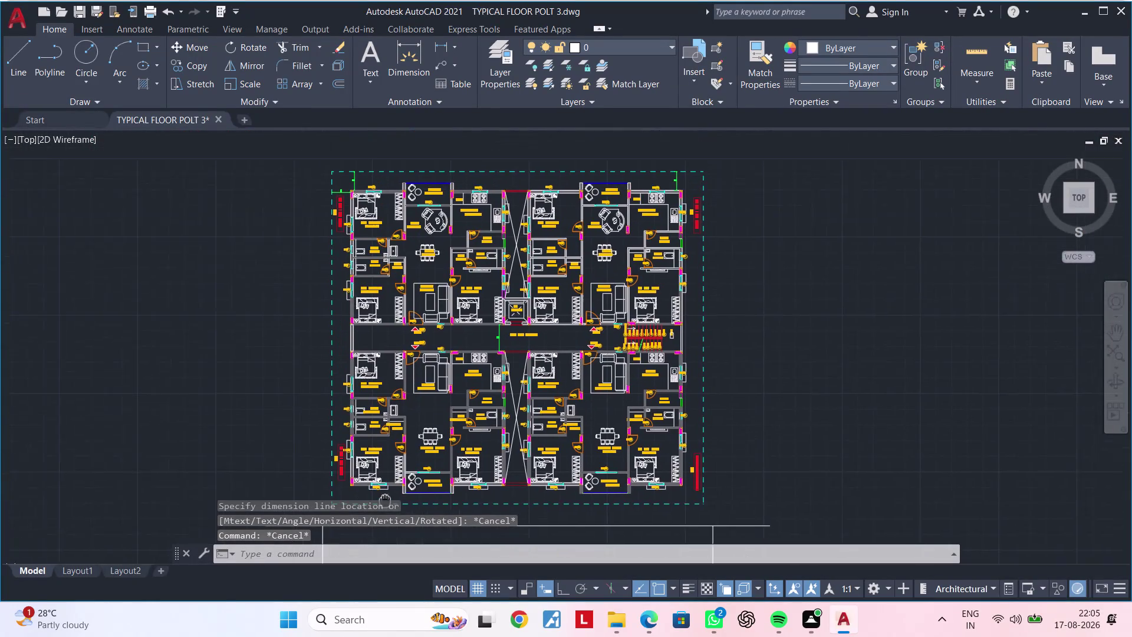
middle_drag(383, 506, 381, 513)
scroll(up, 3)
scroll(down, 3)
middle_drag(477, 407, 452, 163)
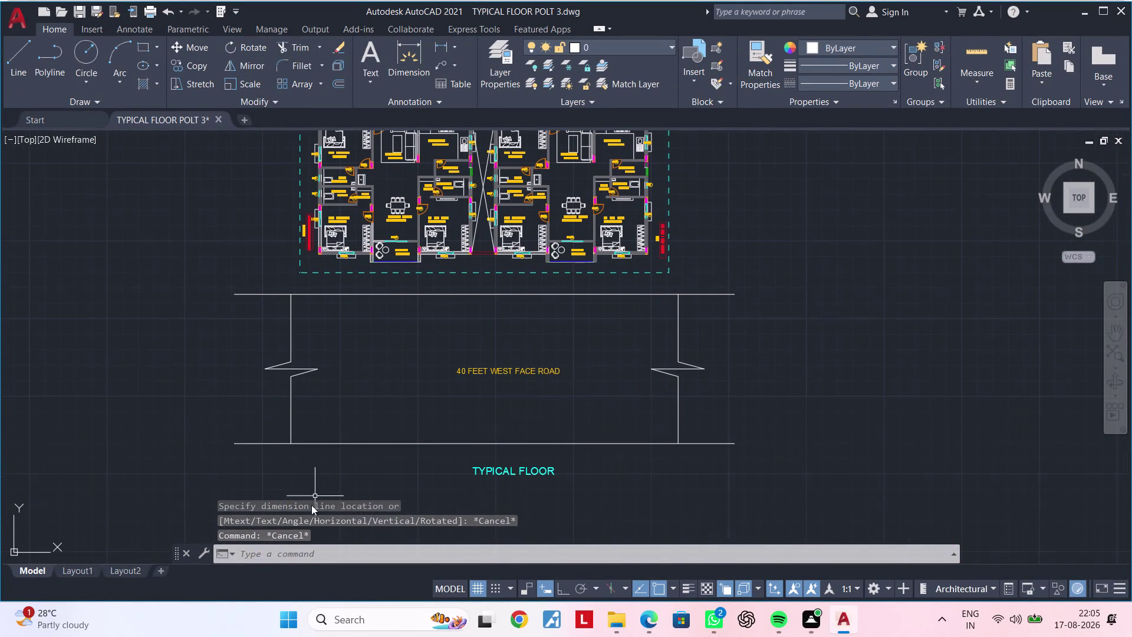
middle_drag(352, 317, 337, 412)
scroll(up, 3)
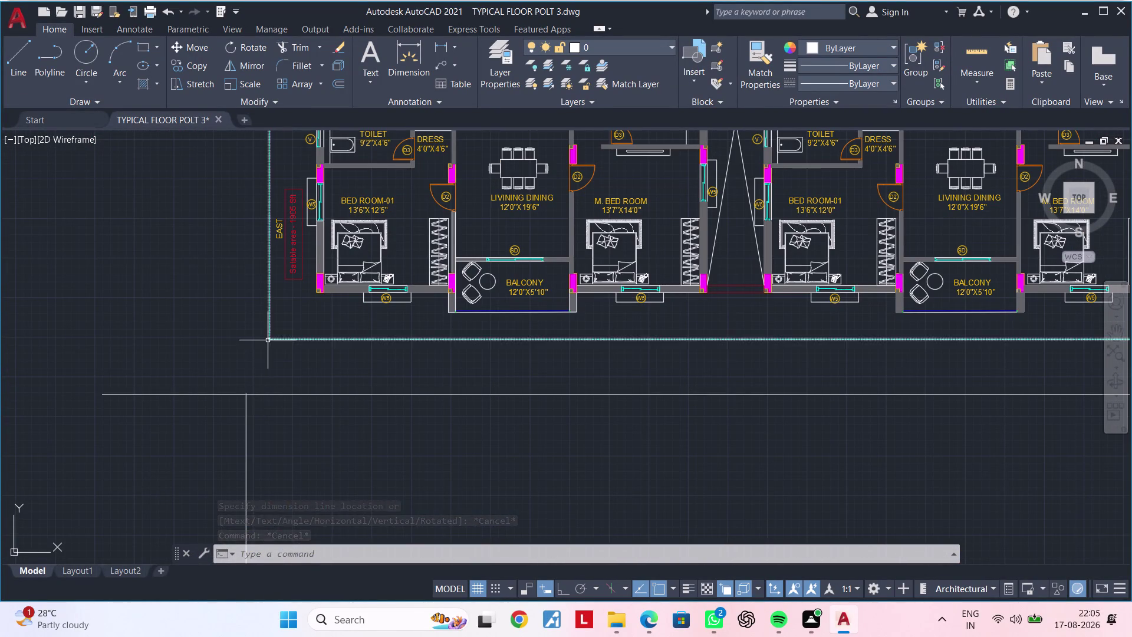
Start another linear dimension at the plan's top-left corner, then cancel it.
key(space)
click(269, 339)
scroll(down, 3)
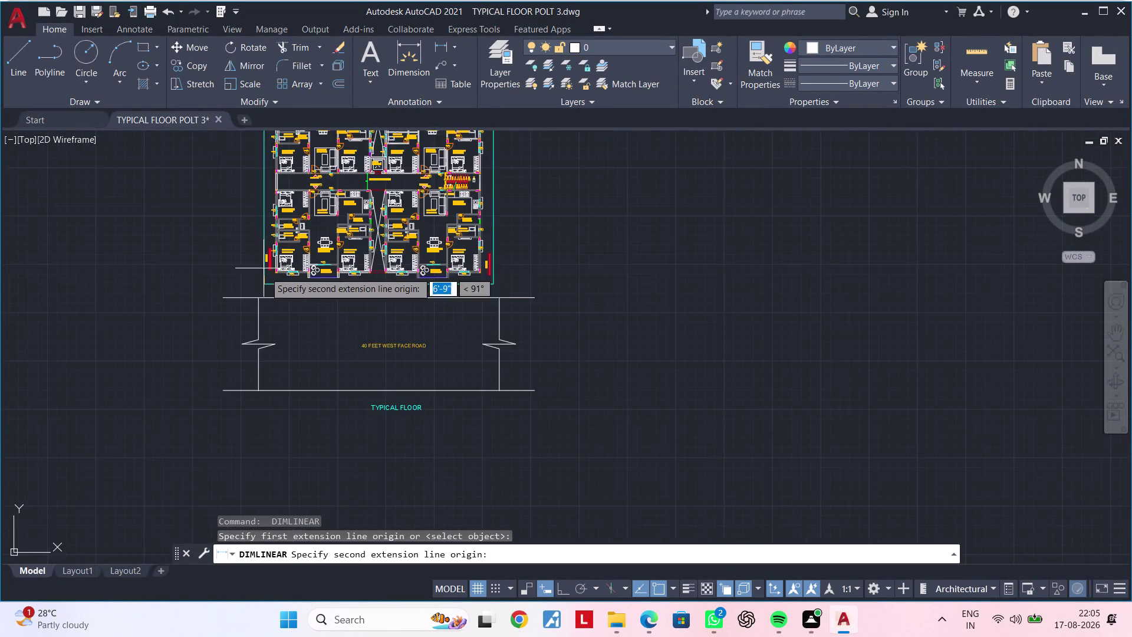
middle_drag(279, 314, 306, 569)
scroll(up, 3)
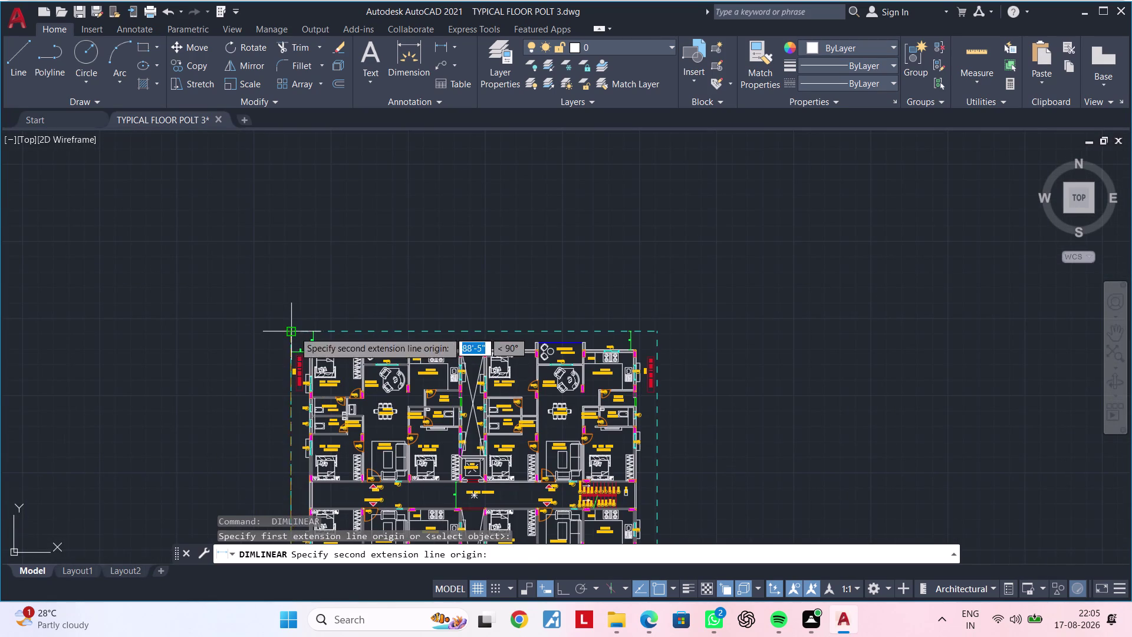
click(294, 331)
scroll(up, 3)
middle_drag(242, 329, 309, 182)
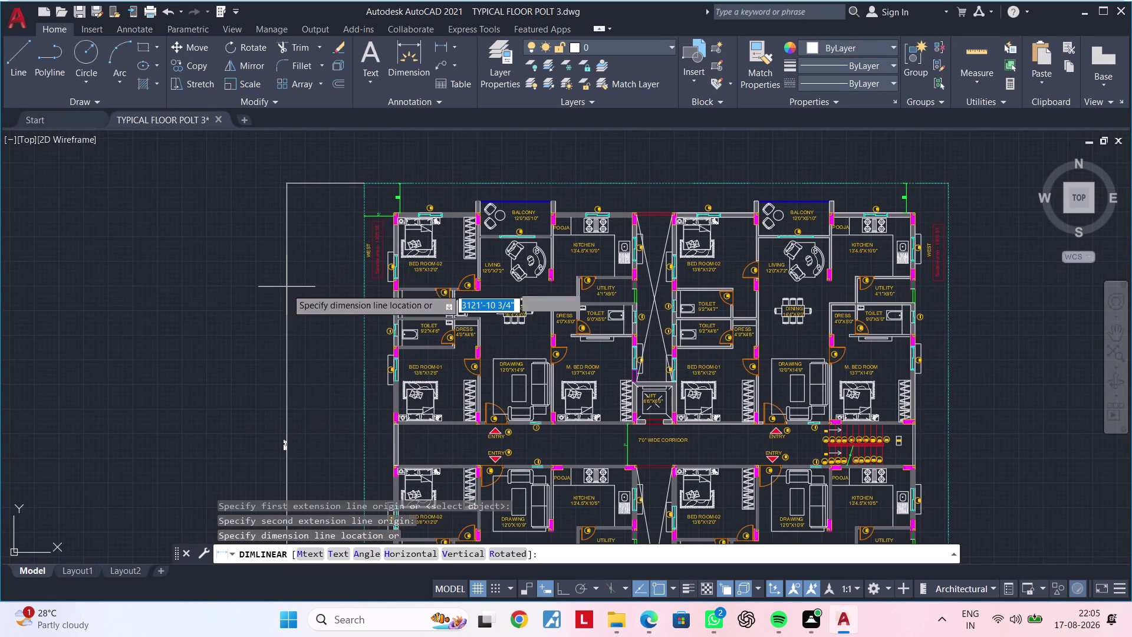
scroll(up, 3)
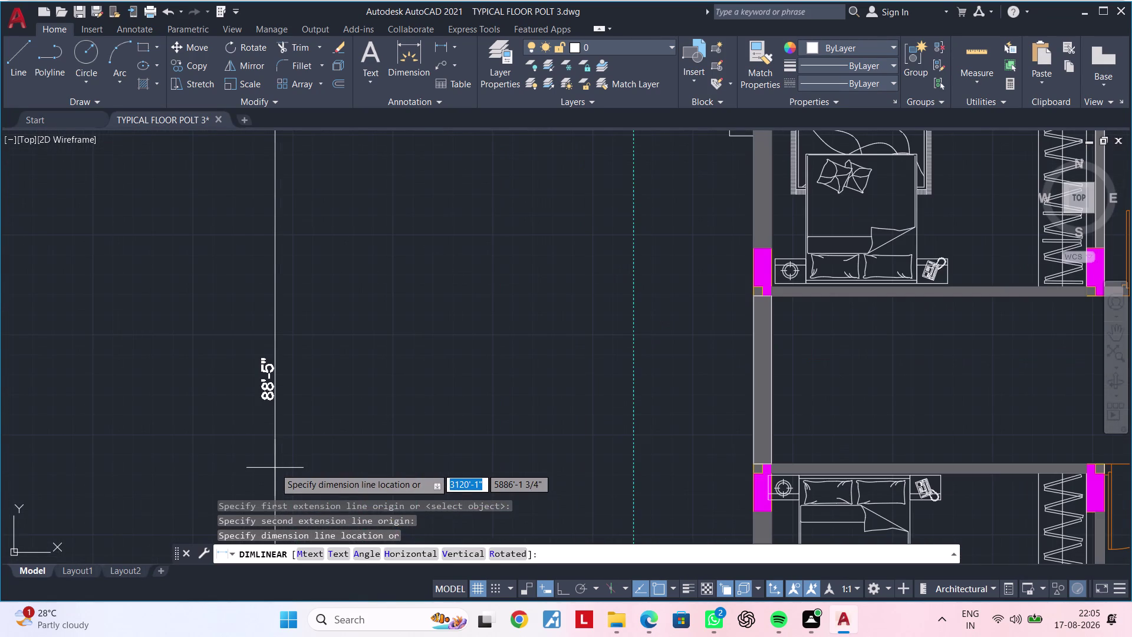
key(Escape)
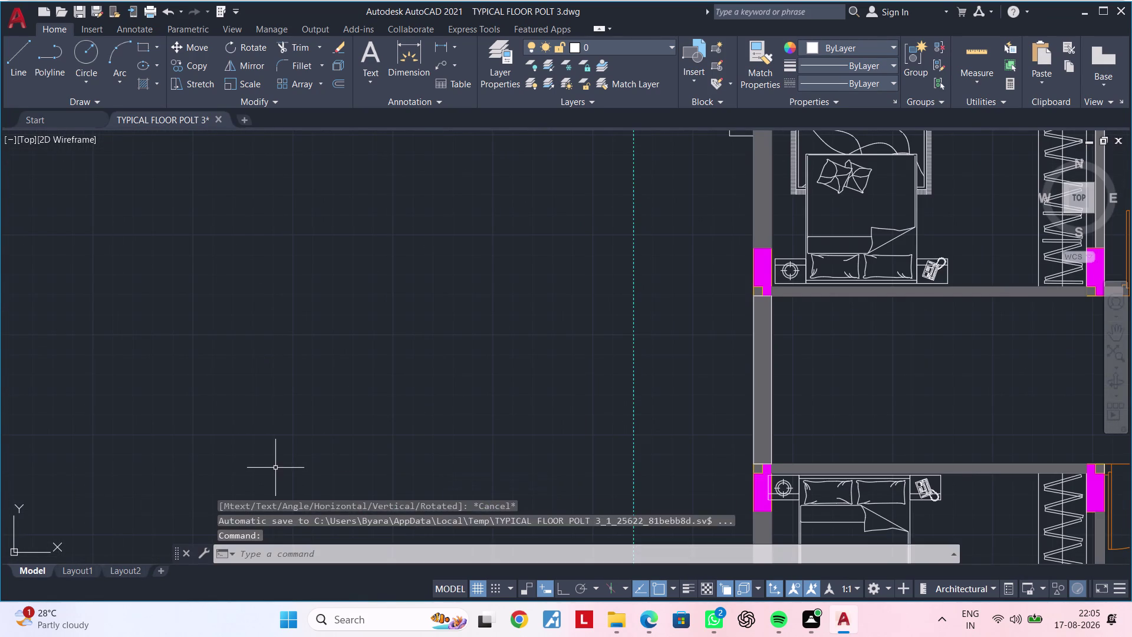
key(Escape)
key(Escape)
scroll(down, 3)
middle_drag(333, 431, 228, 436)
key(Escape)
key(Escape)
key(Escape)
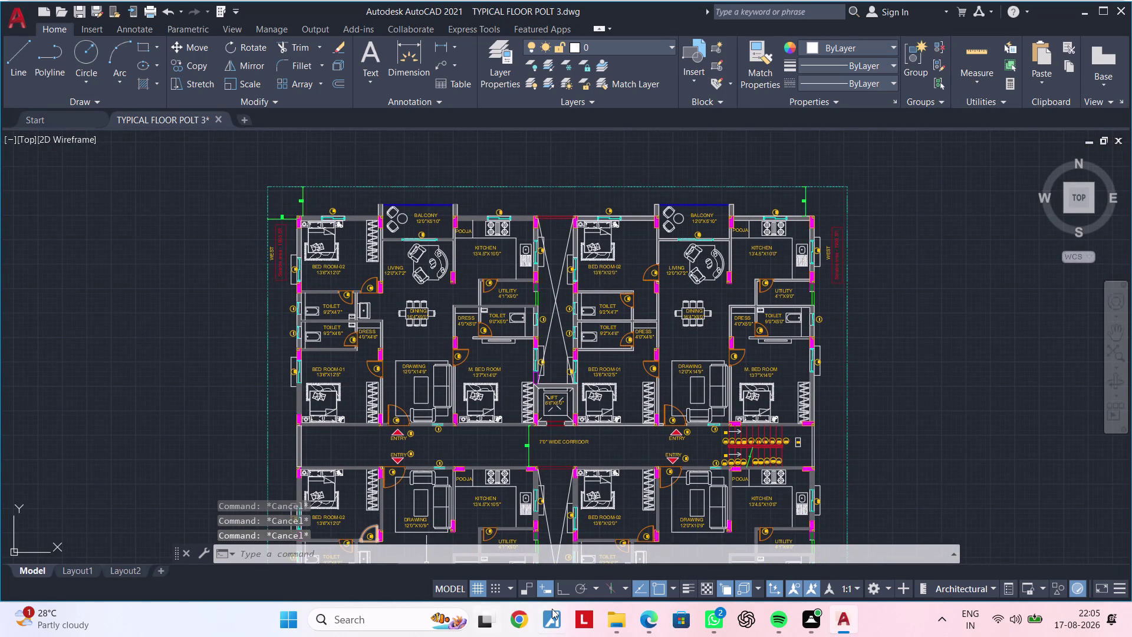
Turn on Ortho and place the 88'-5" overall dimension along the west side.
click(568, 591)
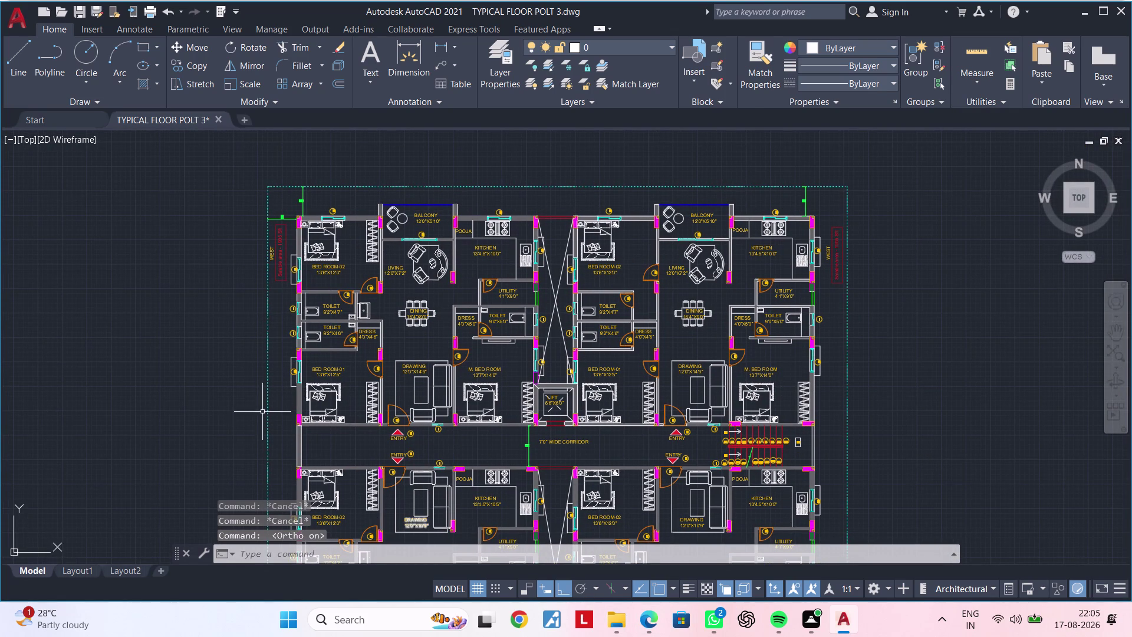
middle_drag(246, 386, 245, 424)
scroll(up, 3)
key(space)
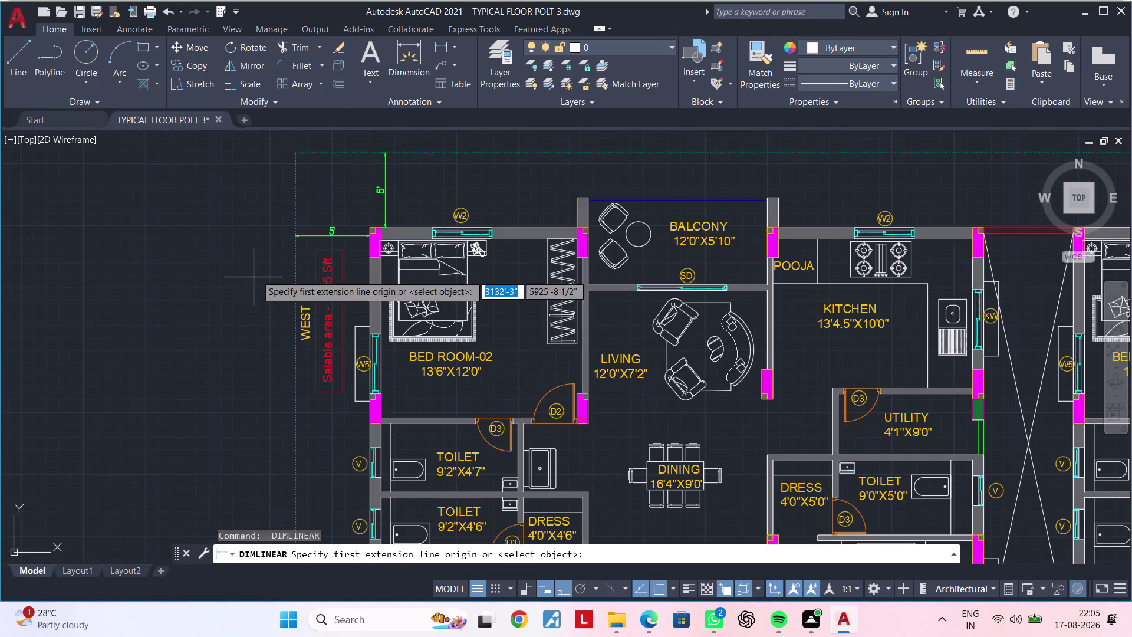
middle_drag(296, 200, 278, 304)
scroll(up, 3)
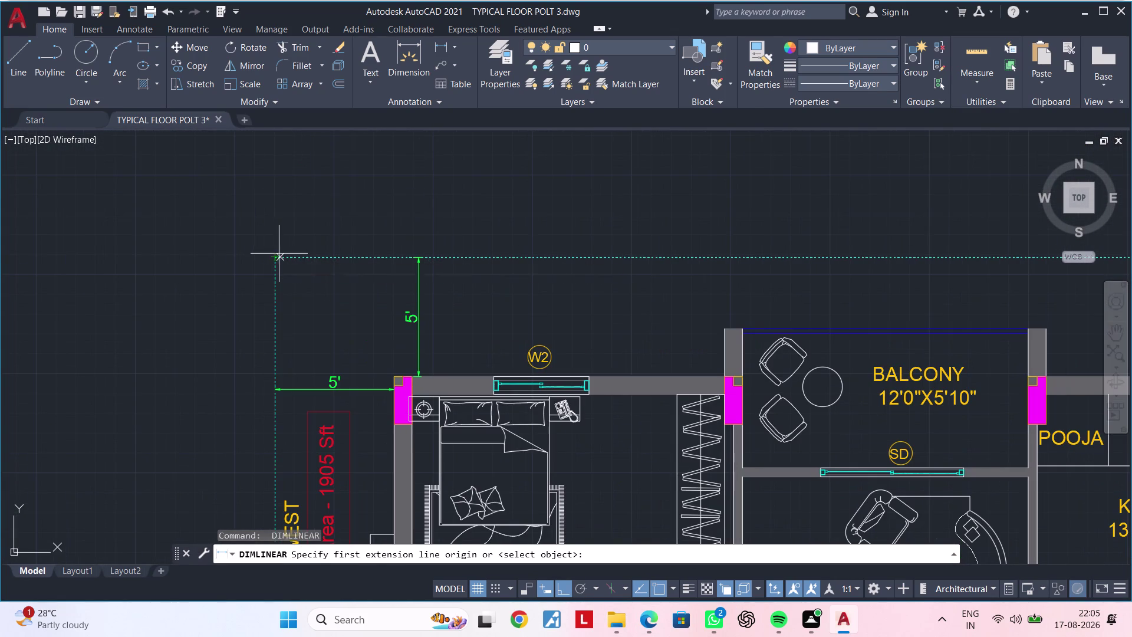
click(274, 256)
scroll(down, 3)
middle_drag(283, 351, 333, 81)
middle_drag(314, 387, 321, 116)
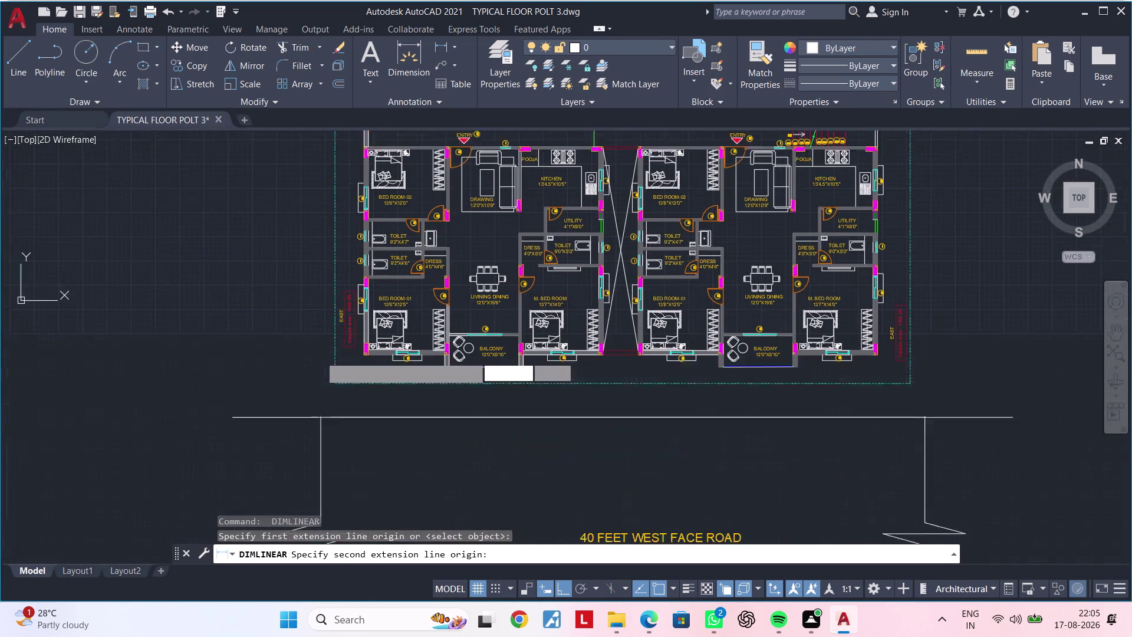
middle_drag(321, 116, 323, 107)
scroll(up, 3)
click(330, 355)
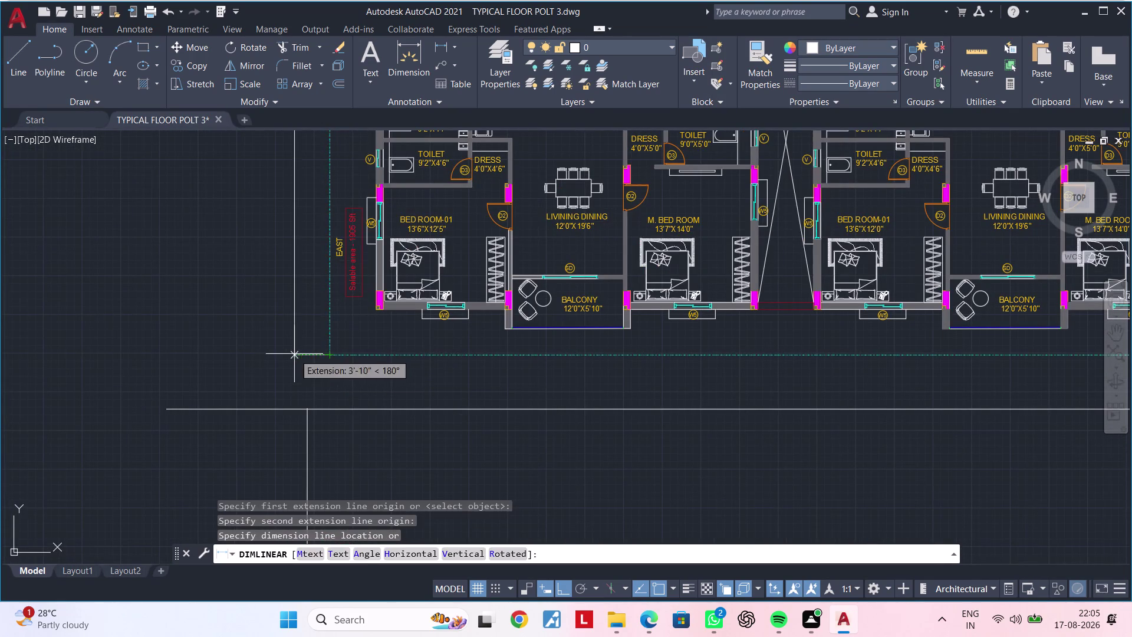
click(294, 353)
scroll(down, 3)
middle_drag(338, 337, 306, 488)
scroll(up, 3)
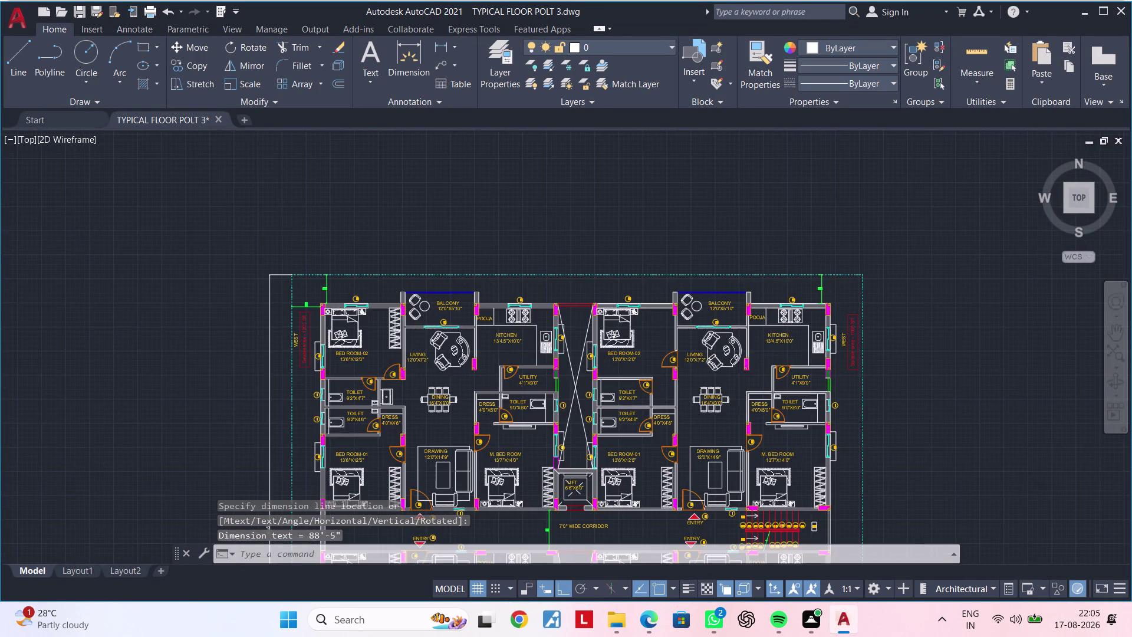
Dimension the top edge corner to corner, placing 98'-10 1/2" above the plan.
key(space)
scroll(up, 3)
click(290, 289)
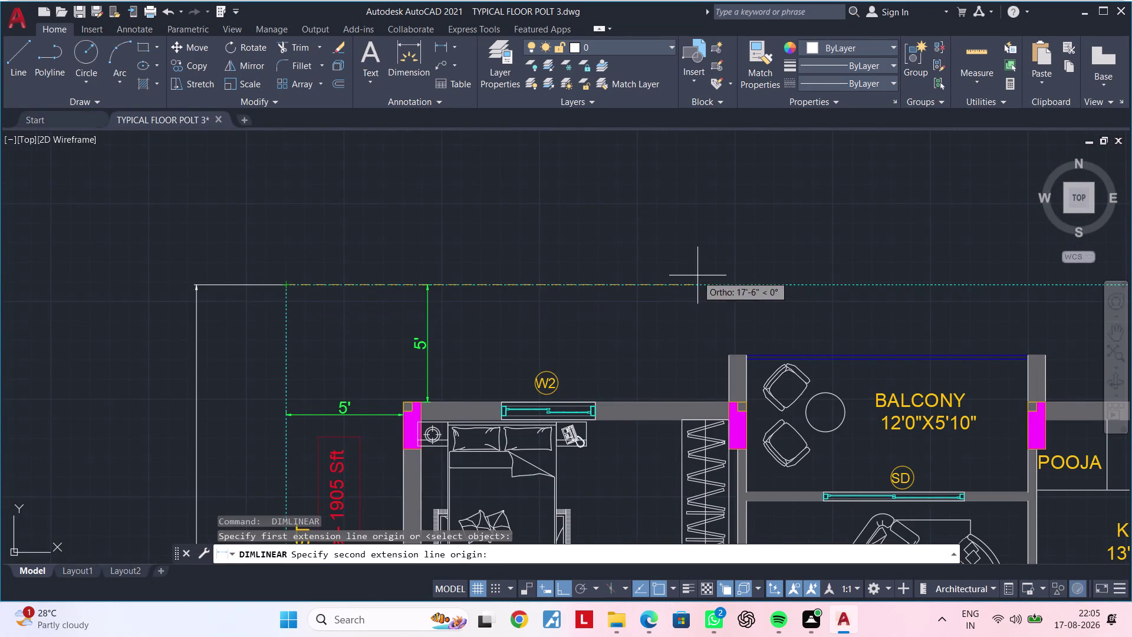
middle_drag(697, 275, 92, 281)
scroll(down, 3)
middle_drag(631, 285, 100, 300)
middle_drag(760, 282, 558, 296)
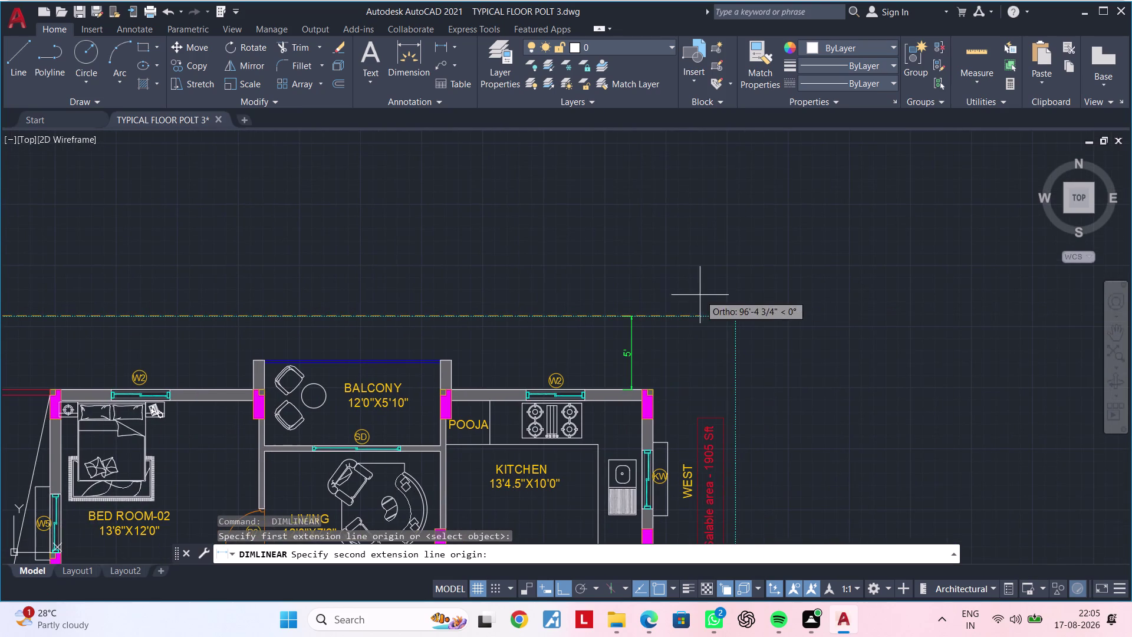
click(736, 316)
click(727, 268)
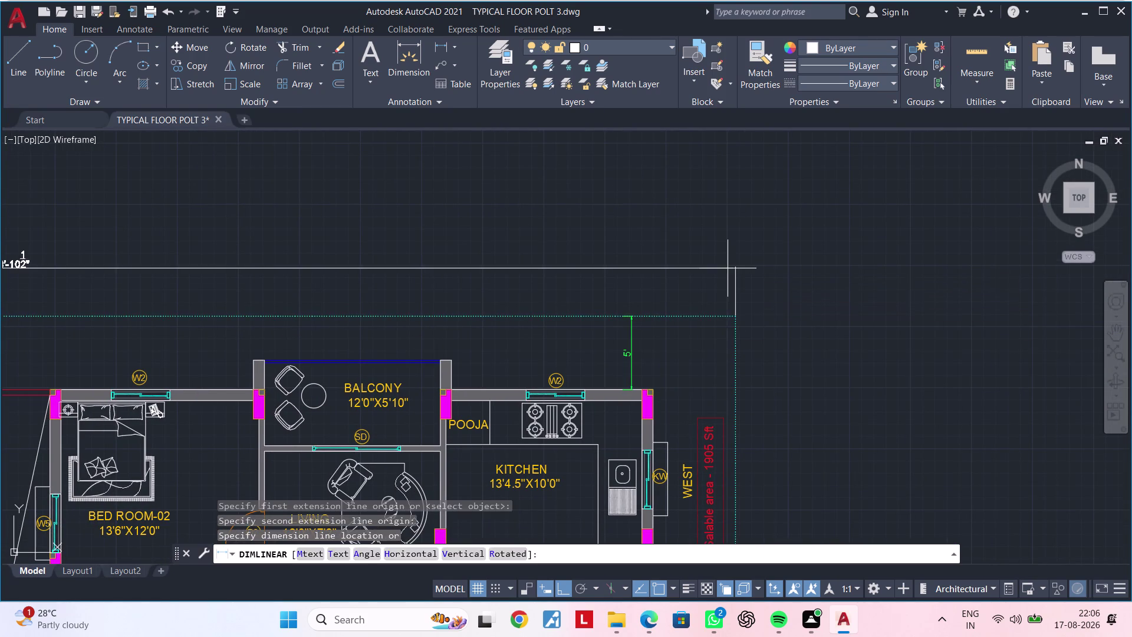
Inspect the new dimensions and select both the top and left overall dimensions.
scroll(down, 3)
middle_drag(619, 311, 801, 253)
scroll(up, 3)
middle_drag(748, 219, 597, 286)
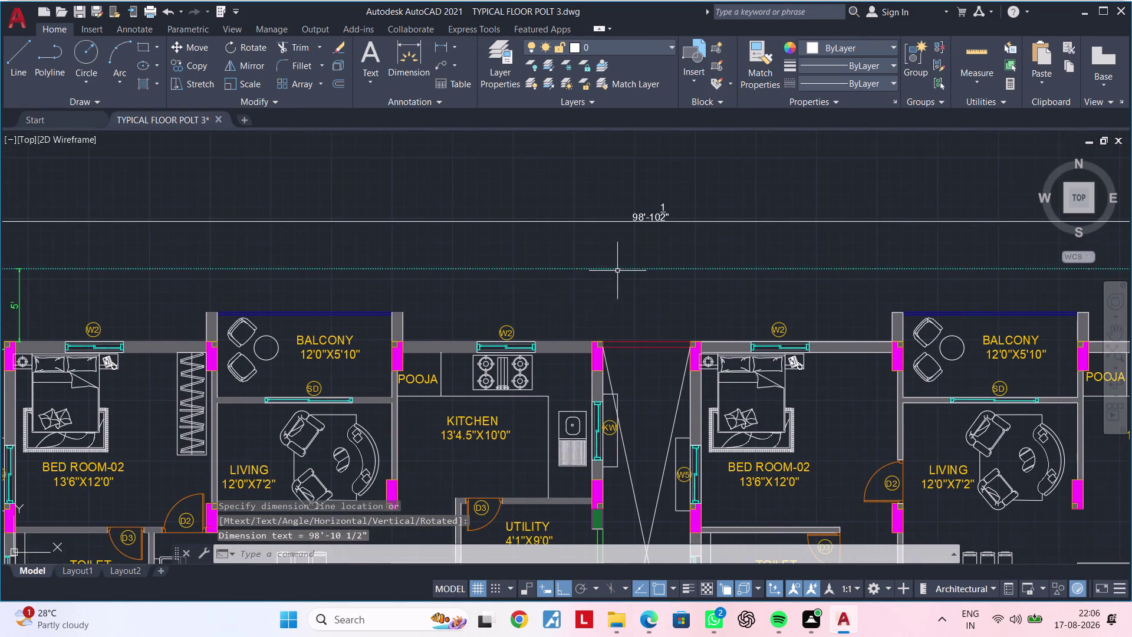
scroll(up, 3)
scroll(down, 3)
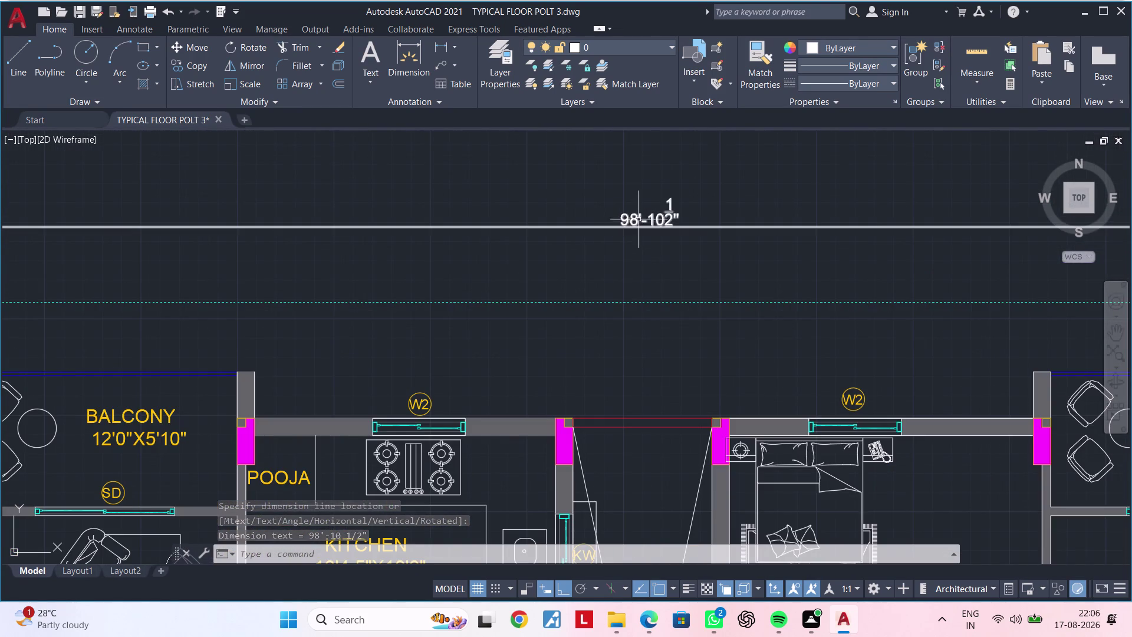
click(638, 220)
scroll(down, 3)
middle_drag(502, 266, 638, 163)
scroll(up, 3)
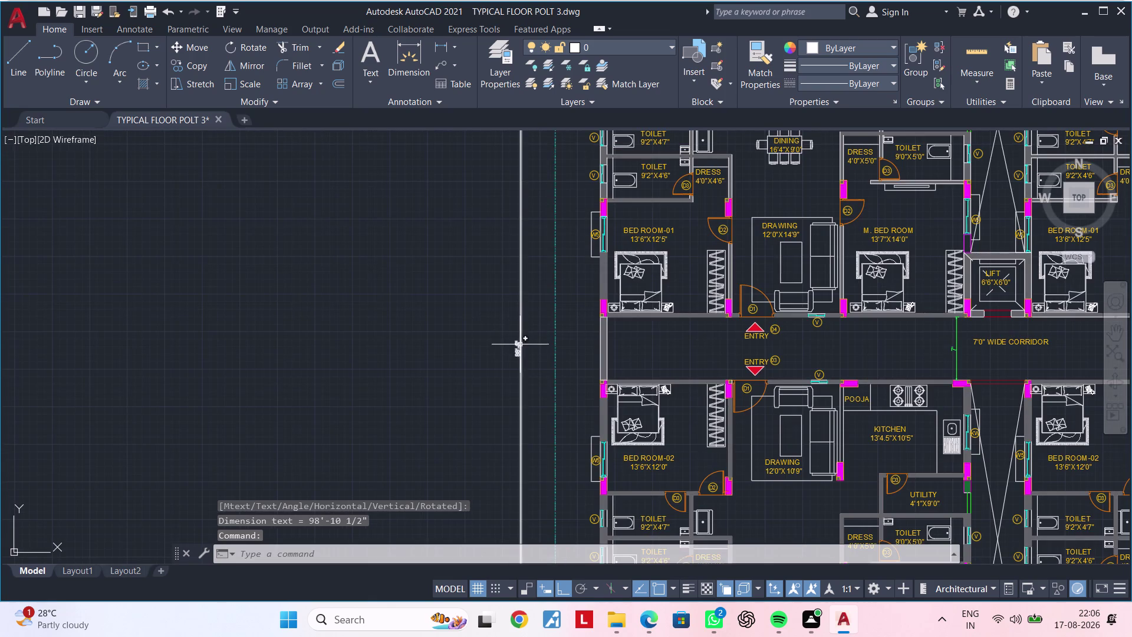
click(520, 348)
Open Properties for both selected overall dimensions and scroll to the text settings.
right_click(393, 333)
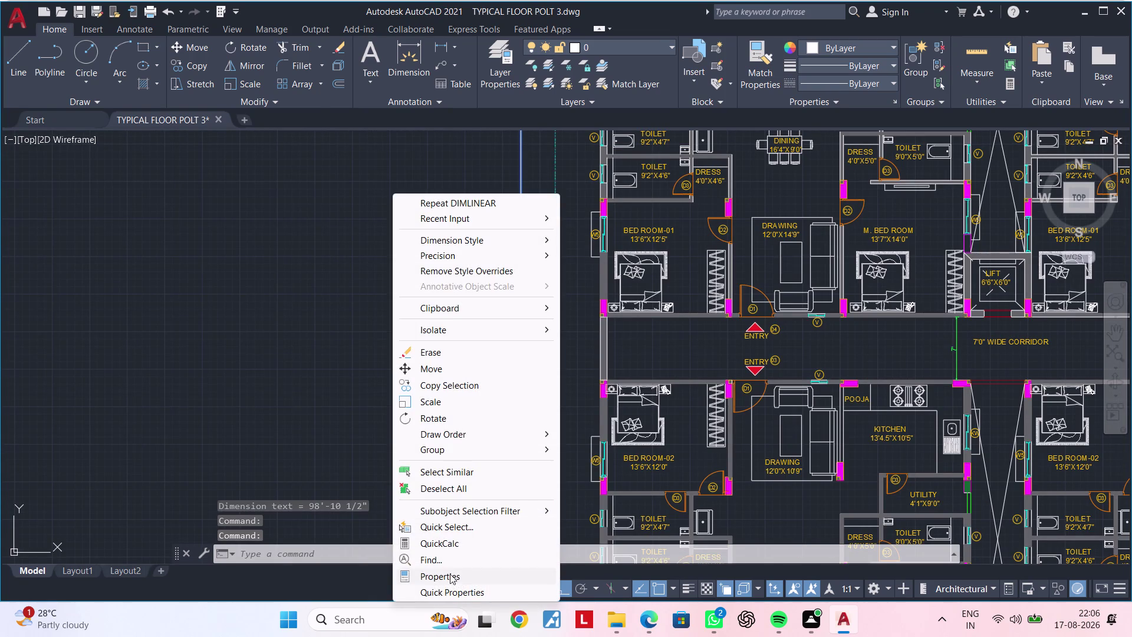
click(451, 577)
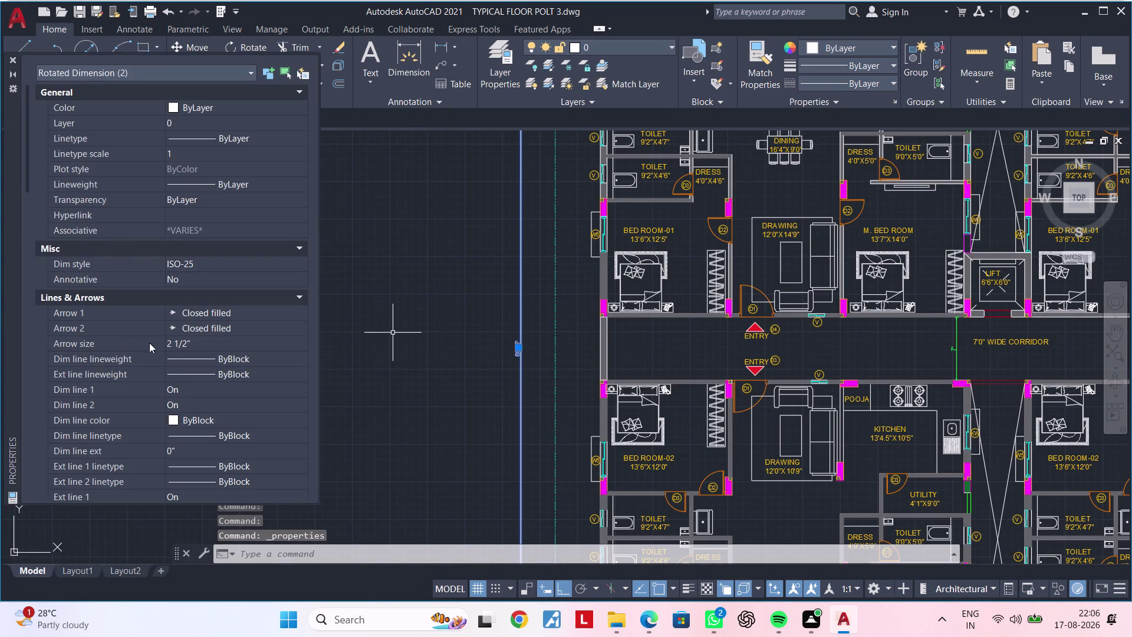
drag(218, 342, 206, 343)
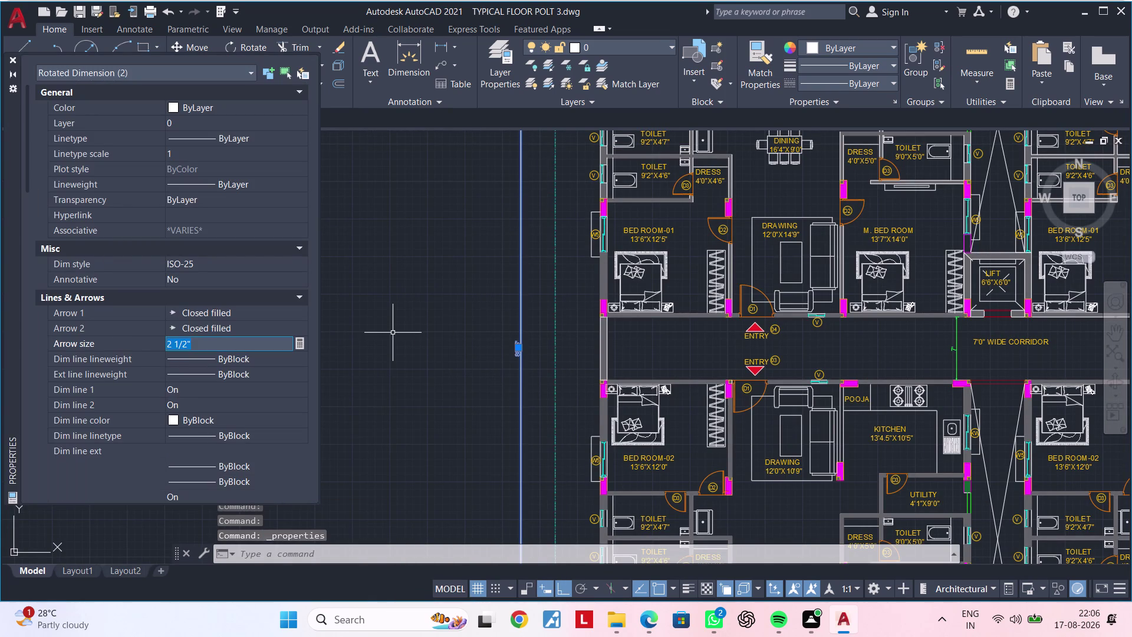
scroll(down, 3)
scroll(down, 3)
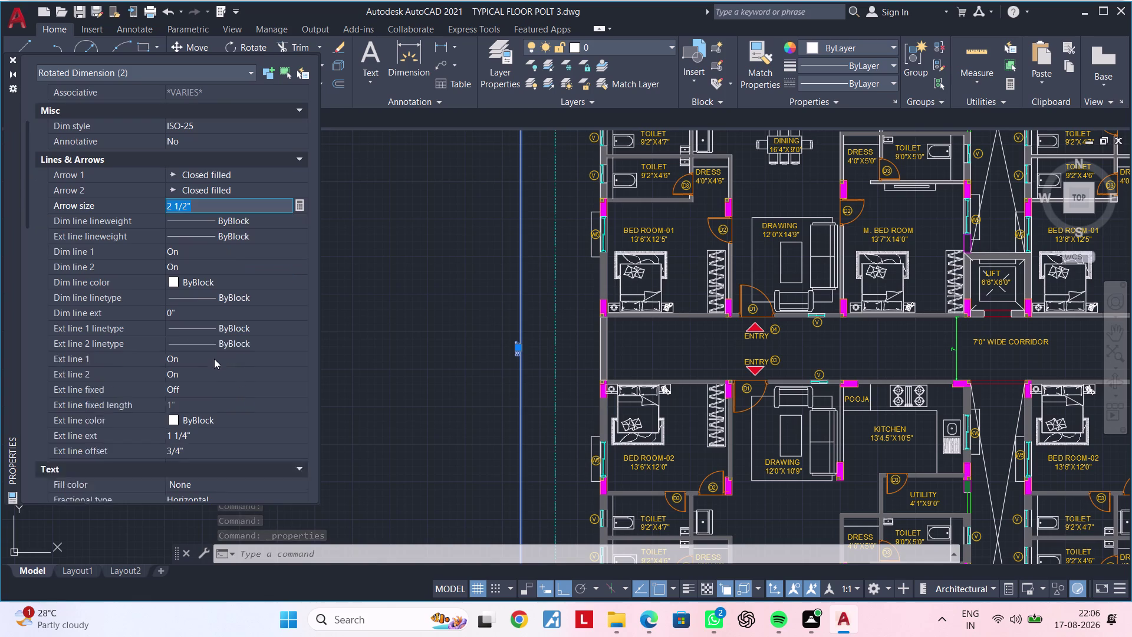
scroll(down, 3)
scroll(down, 3)
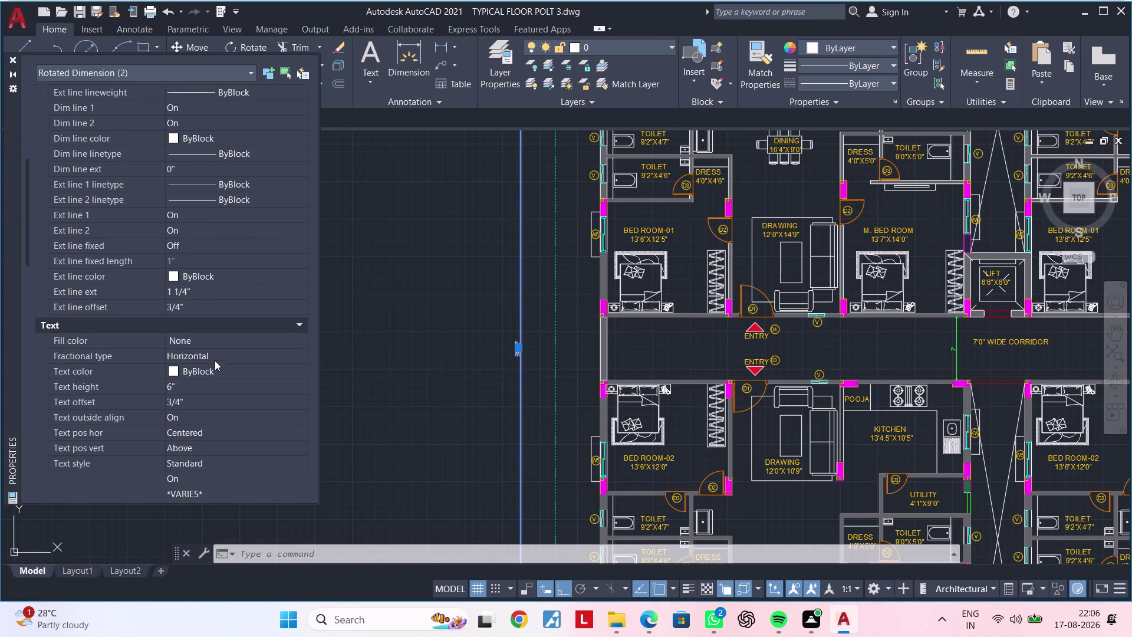
Set the dimensions' text height to 1'-6" and clear the selection.
click(194, 384)
drag(194, 383, 159, 392)
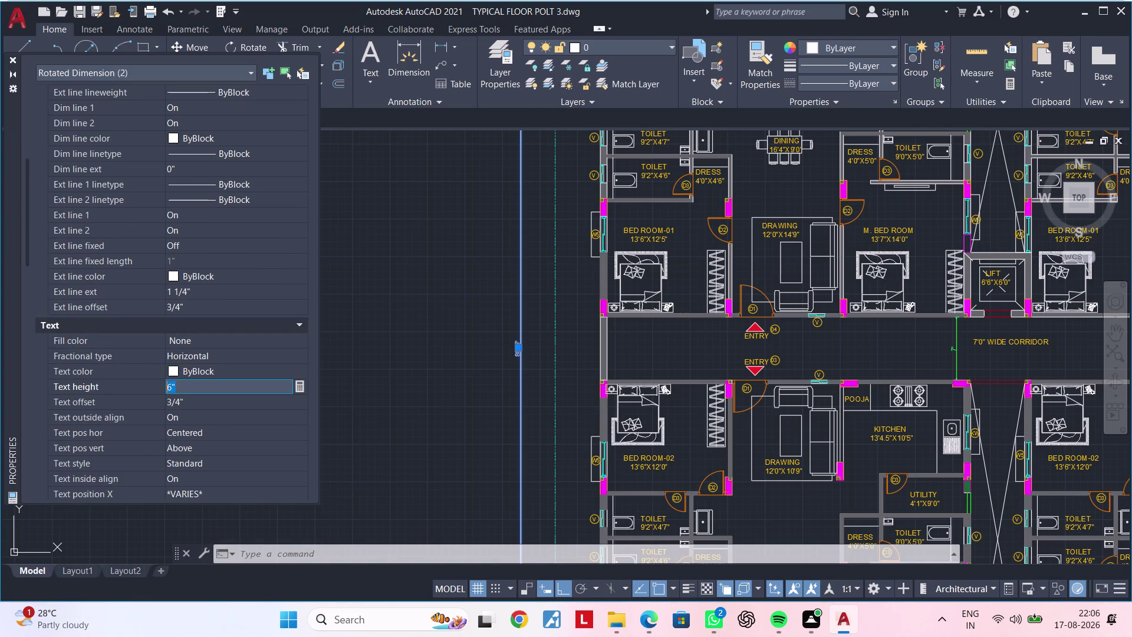
key(BackSpace)
text(1'6)
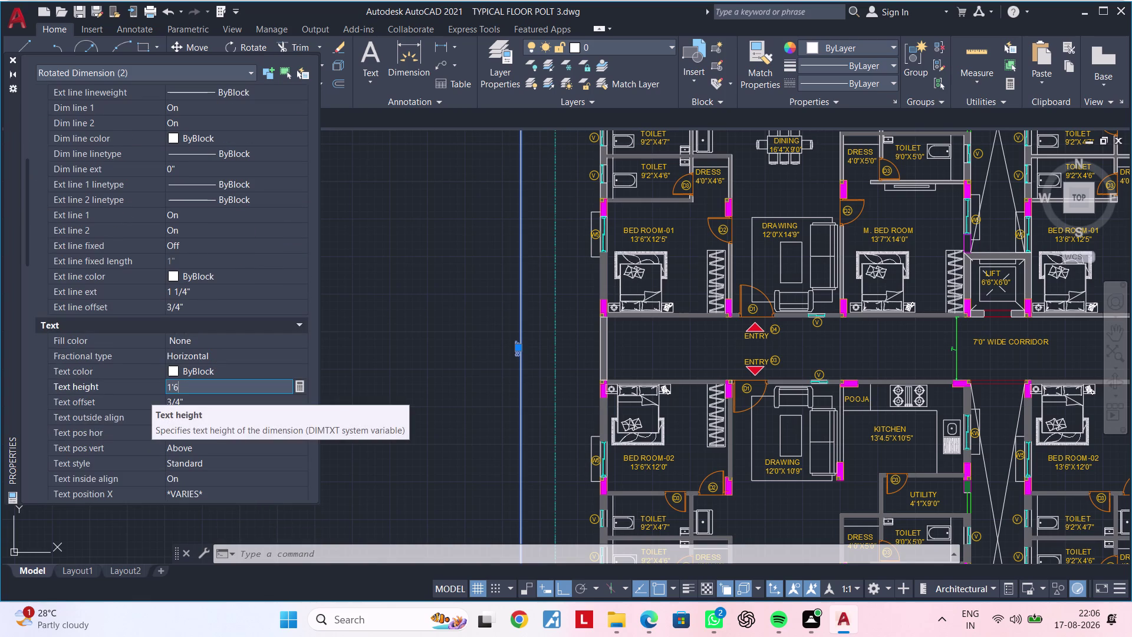
text(")
key(Return)
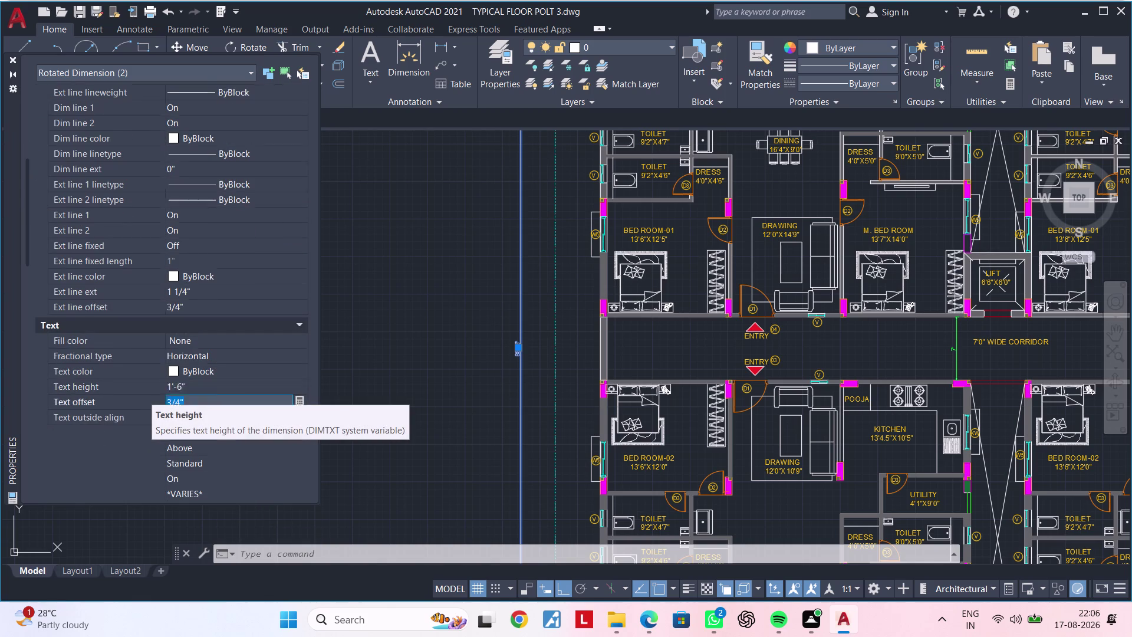
key(Escape)
key(Escape)
scroll(down, 3)
key(Escape)
middle_drag(389, 396, 319, 401)
key(Escape)
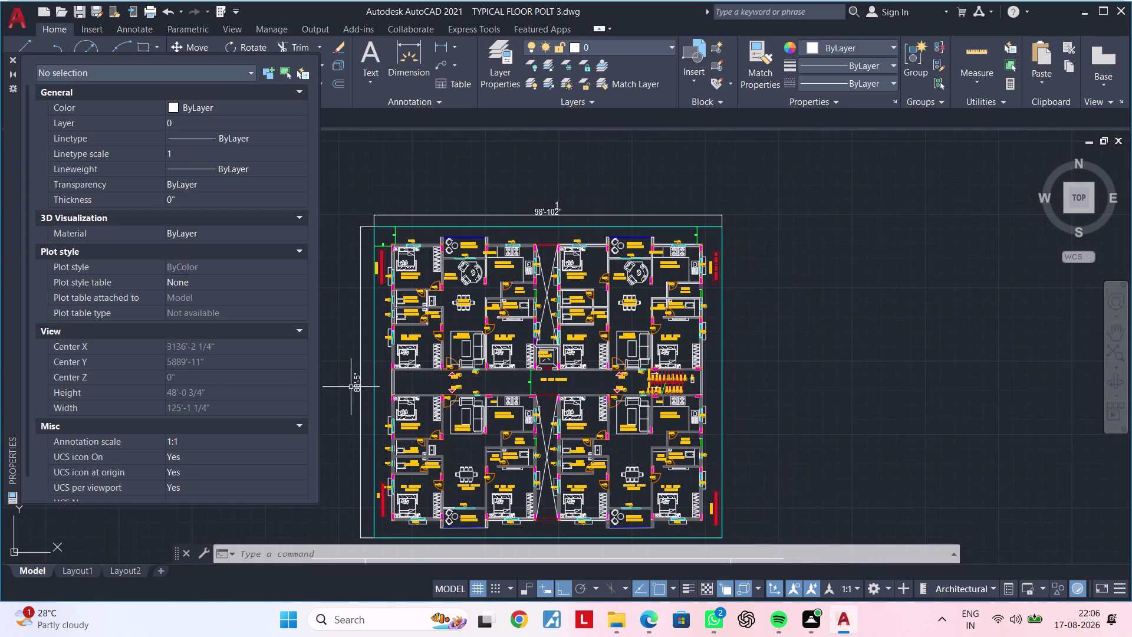
key(Escape)
key(Escape)
Close Properties and move the 98'-10 1/2" and 88'-5" dimensions onto the Dimension layer.
click(15, 61)
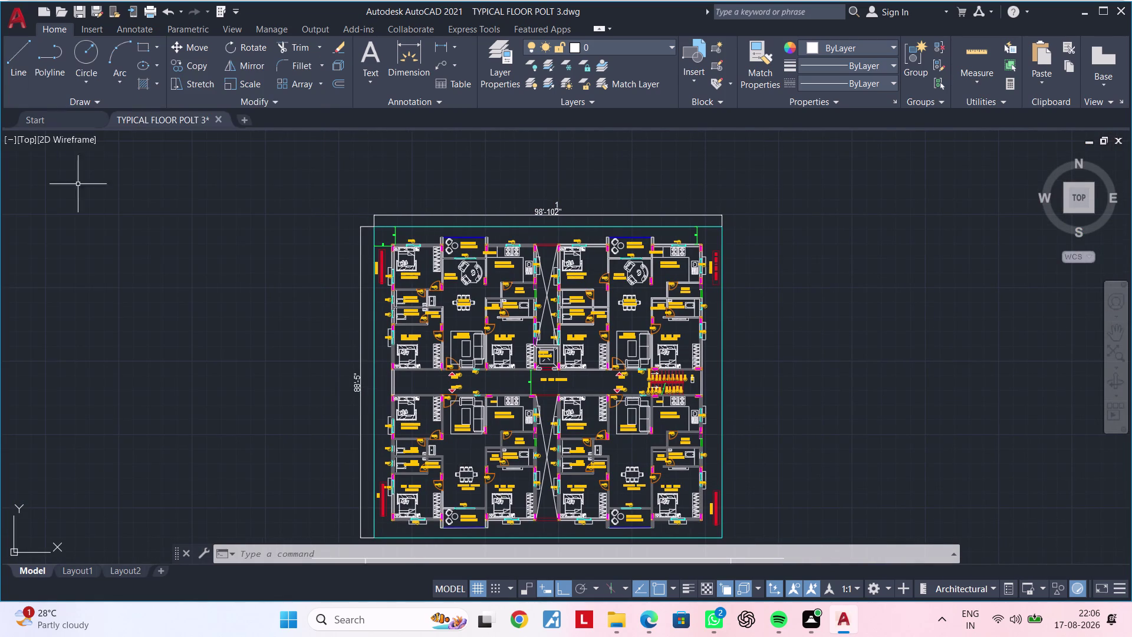
scroll(up, 3)
click(365, 309)
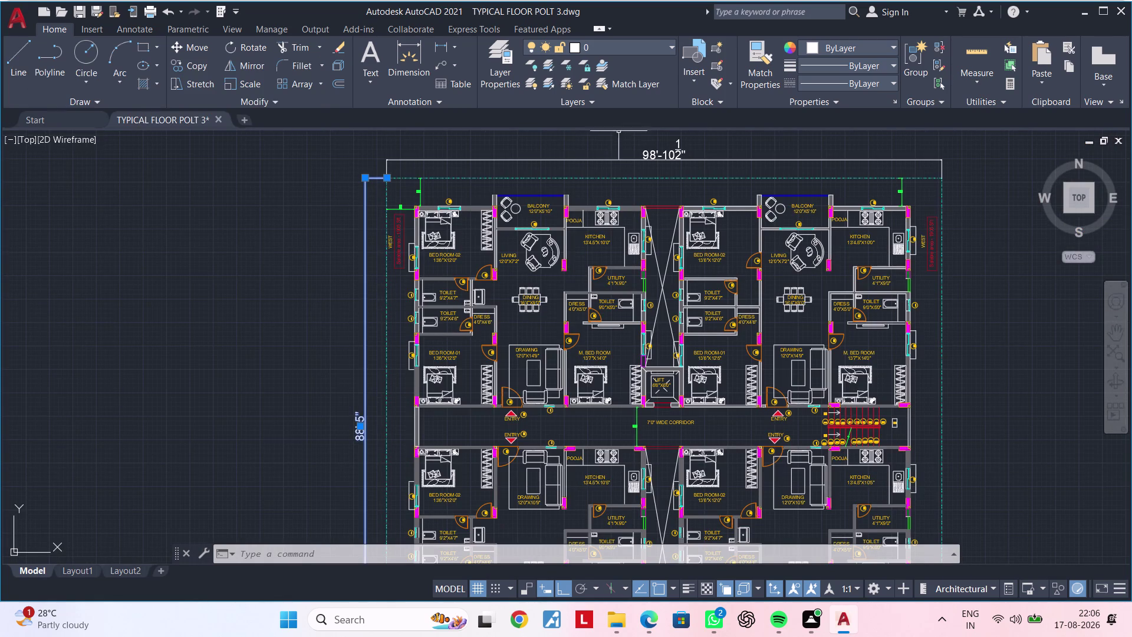
click(621, 161)
click(621, 51)
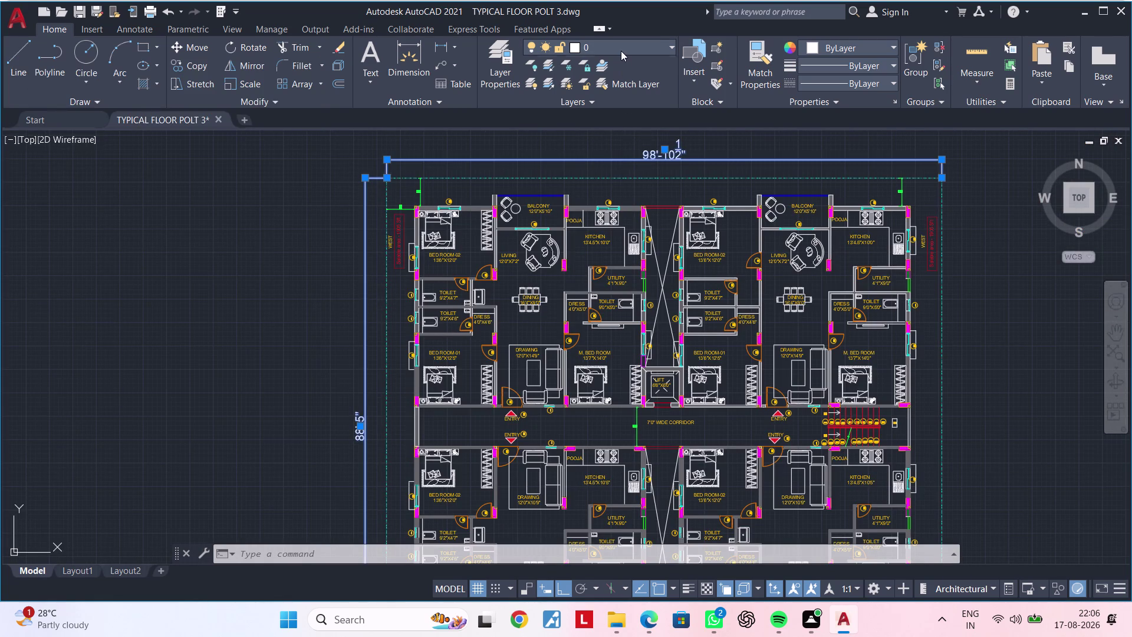
click(622, 138)
key(Escape)
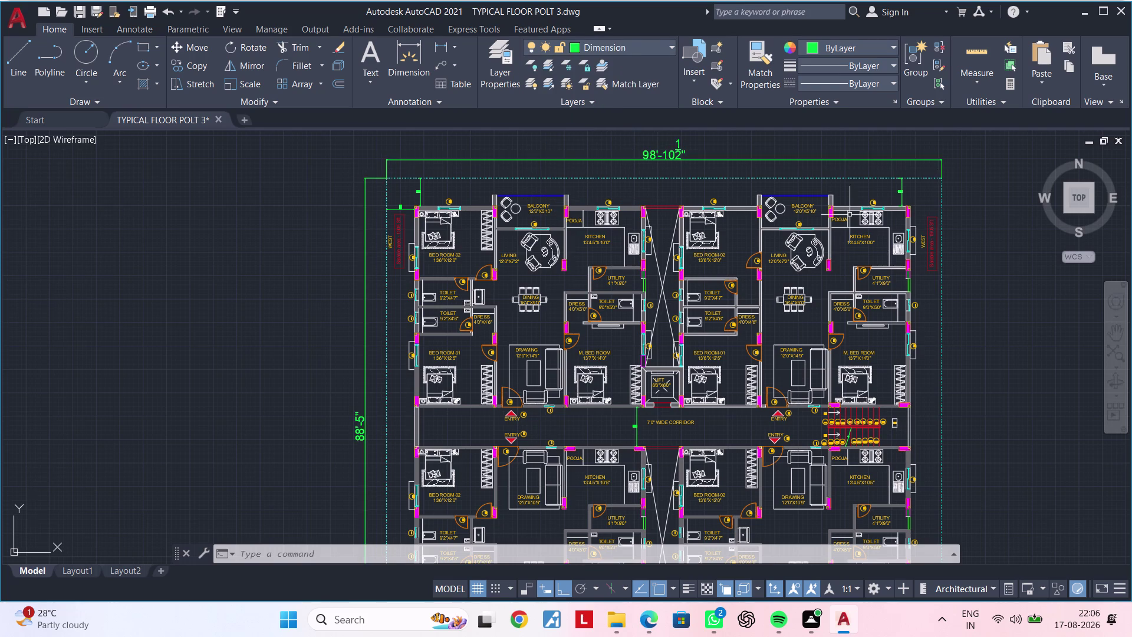
scroll(down, 3)
middle_drag(963, 261, 471, 260)
key(Escape)
key(Escape)
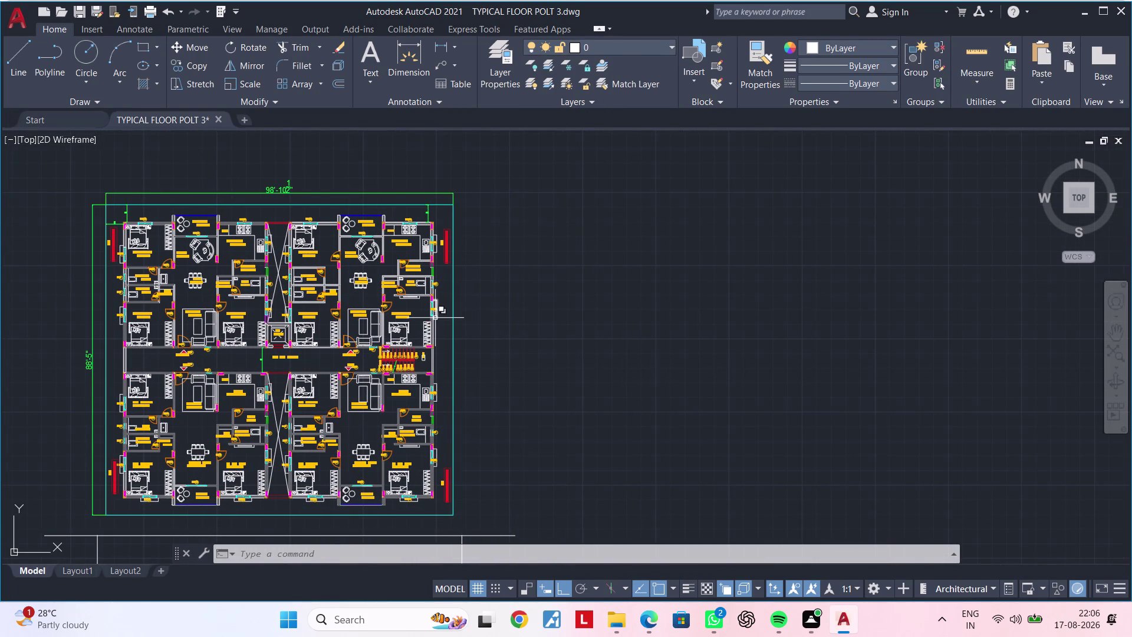
middle_drag(438, 312, 498, 271)
scroll(up, 3)
scroll(up, 3)
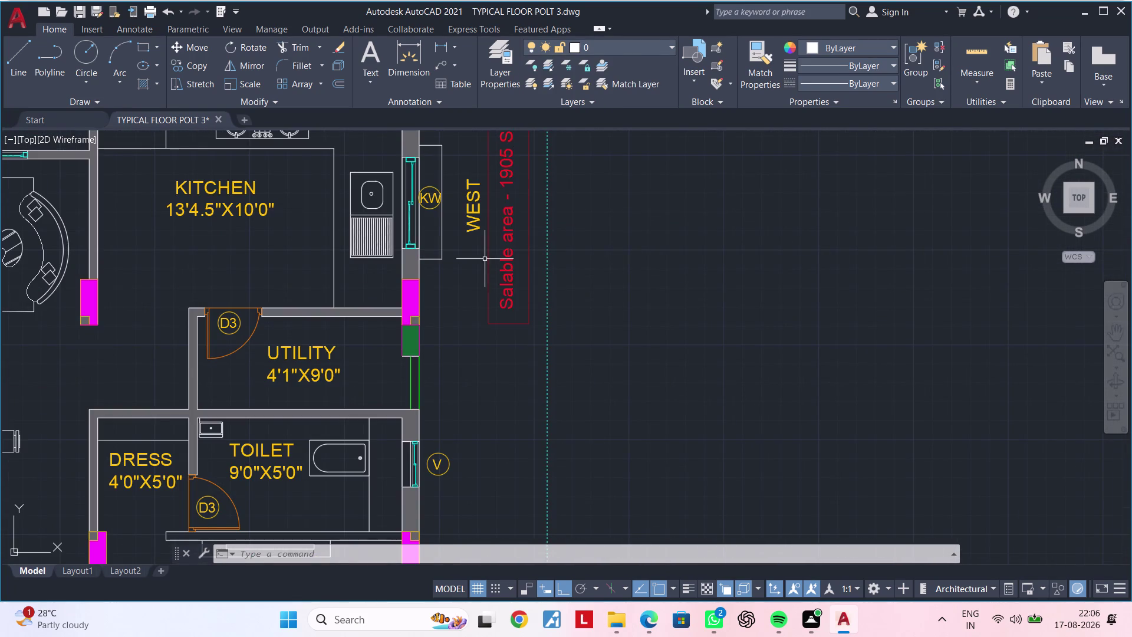
scroll(down, 3)
middle_drag(483, 265, 523, 241)
scroll(up, 3)
scroll(down, 3)
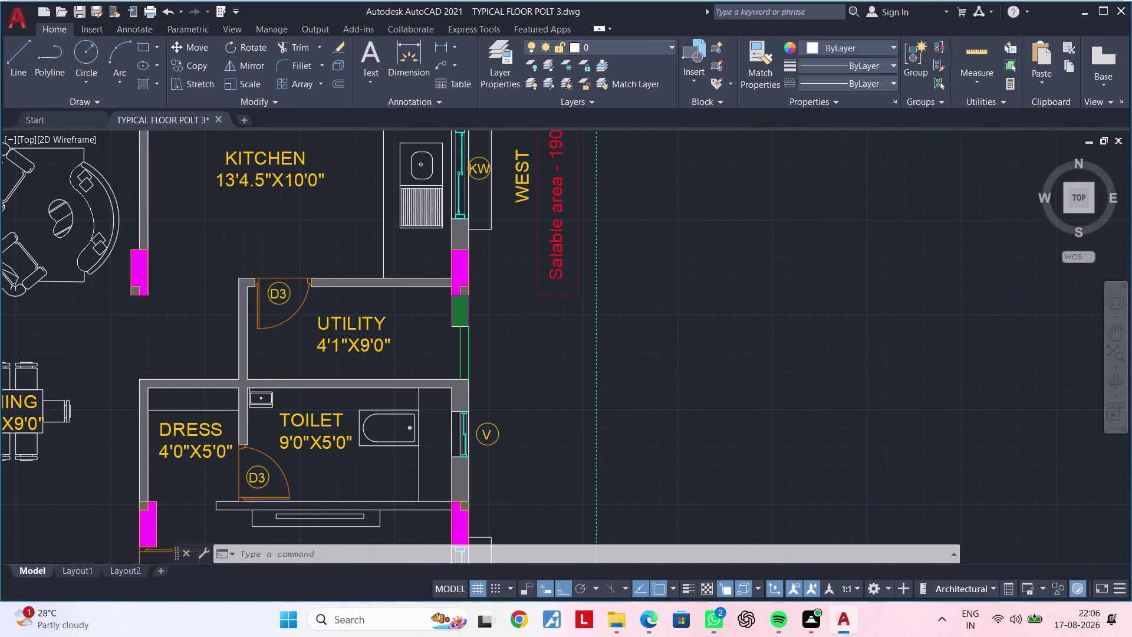
middle_drag(506, 258, 634, 213)
scroll(down, 3)
middle_drag(496, 249, 551, 168)
middle_drag(548, 241, 606, 164)
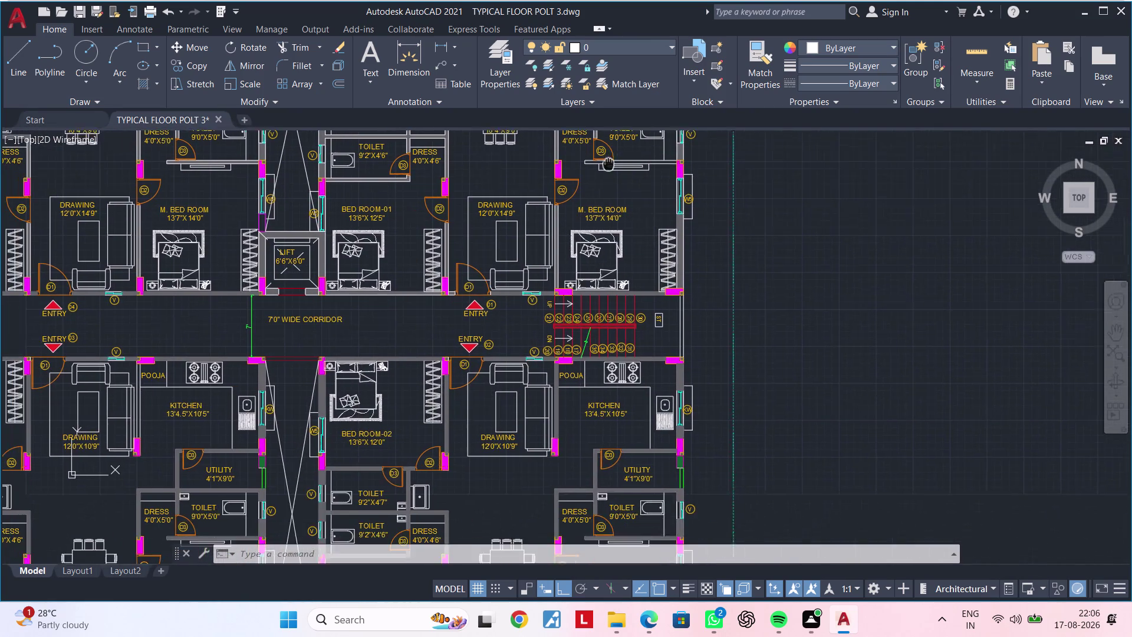
middle_drag(606, 164, 610, 163)
scroll(down, 3)
middle_drag(514, 267, 555, 215)
key(Escape)
scroll(up, 3)
middle_drag(378, 310, 541, 300)
key(Escape)
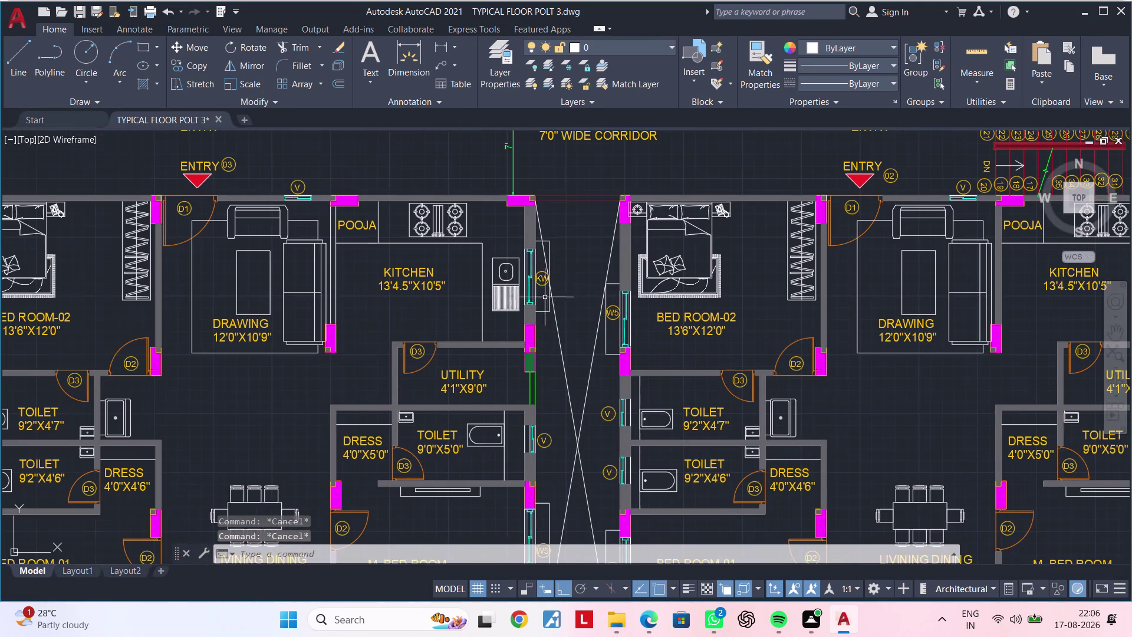
scroll(down, 3)
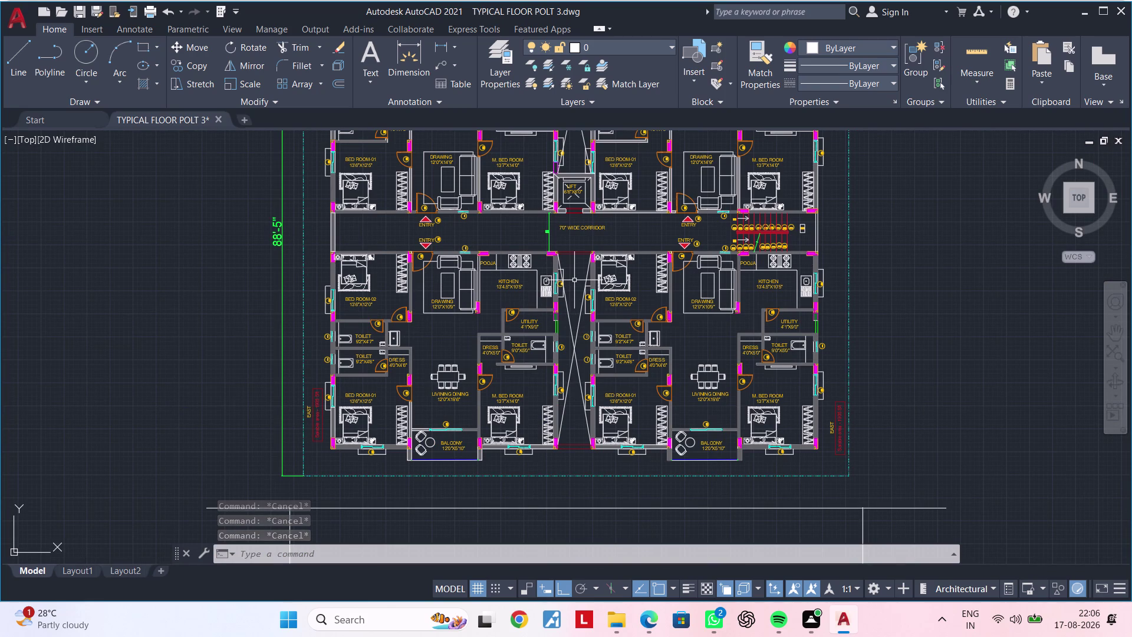
scroll(down, 3)
middle_drag(521, 333, 408, 404)
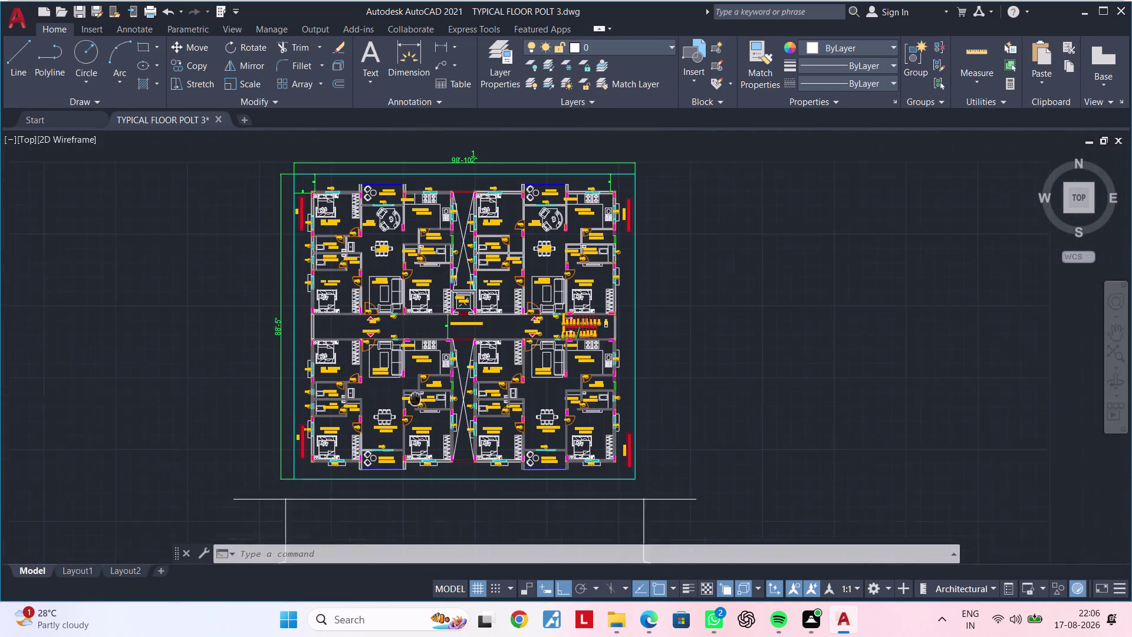
middle_drag(407, 404, 395, 412)
middle_drag(419, 377, 331, 339)
scroll(down, 3)
middle_drag(323, 342, 406, 313)
key(Escape)
key(Escape)
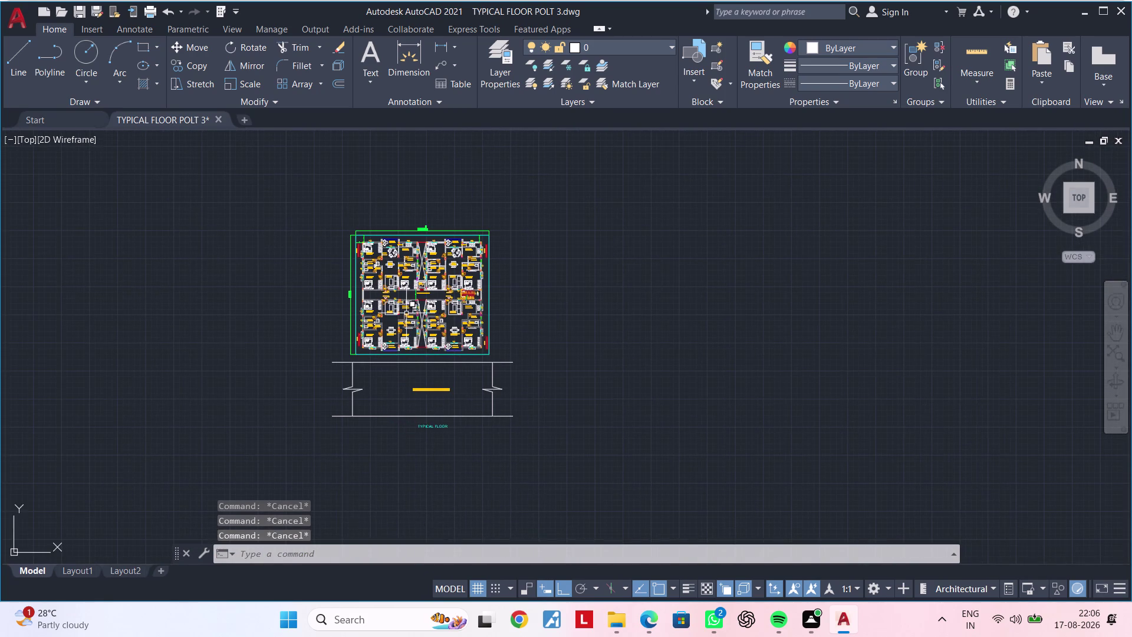
key(Escape)
key(Escape)
scroll(up, 3)
scroll(up, 3)
scroll(down, 3)
scroll(down, 3)
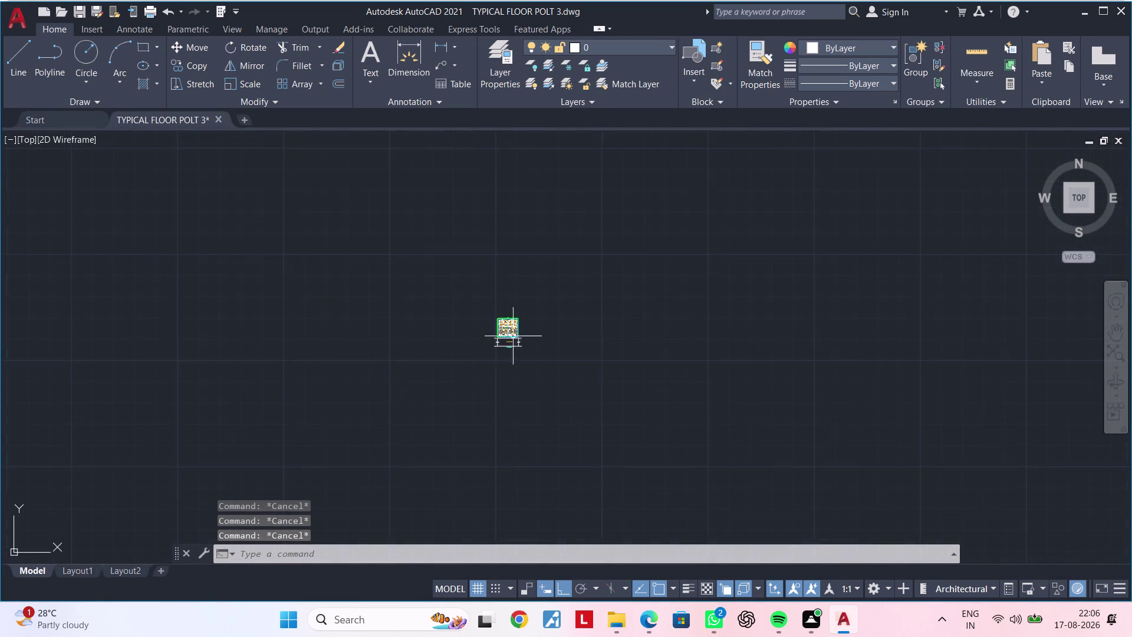
scroll(down, 3)
scroll(up, 3)
middle_drag(501, 343, 443, 431)
scroll(up, 3)
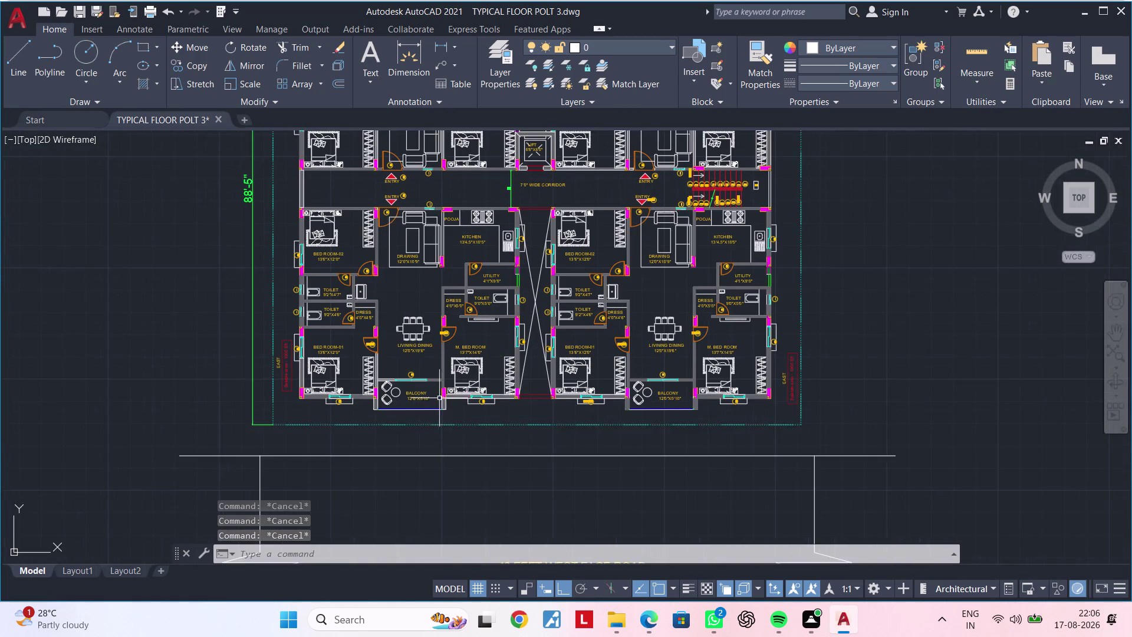
middle_drag(434, 409, 381, 472)
Save the drawing with Ctrl+S and pan over the 7'0" wide corridor area.
scroll(down, 3)
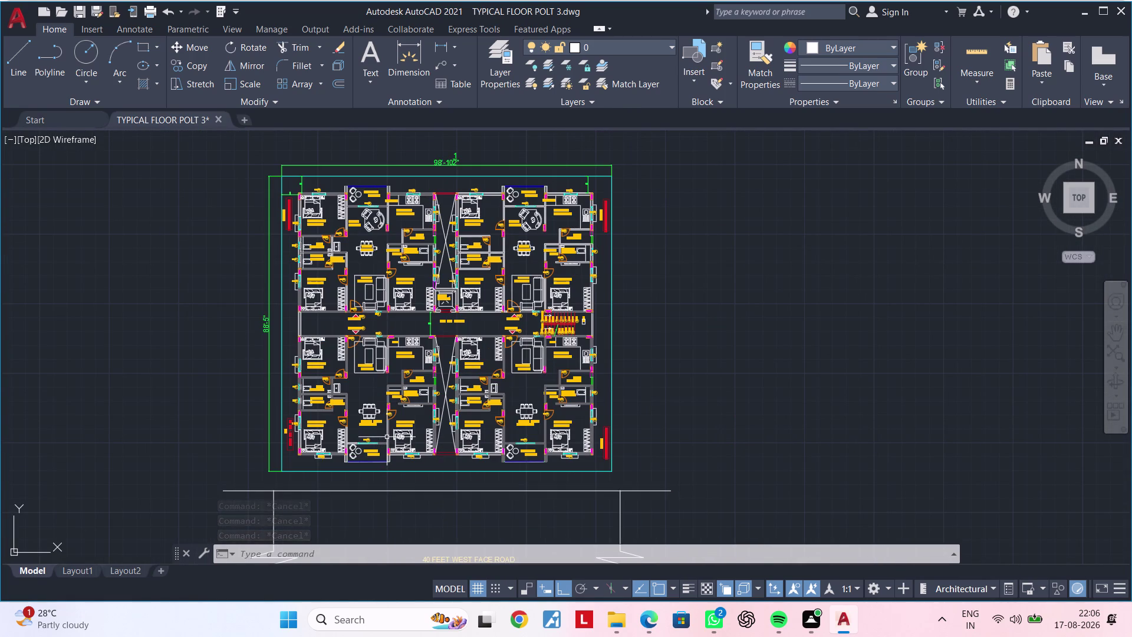
key(ctrl+s)
key(ctrl+s)
key(ctrl+s)
key(ctrl+s)
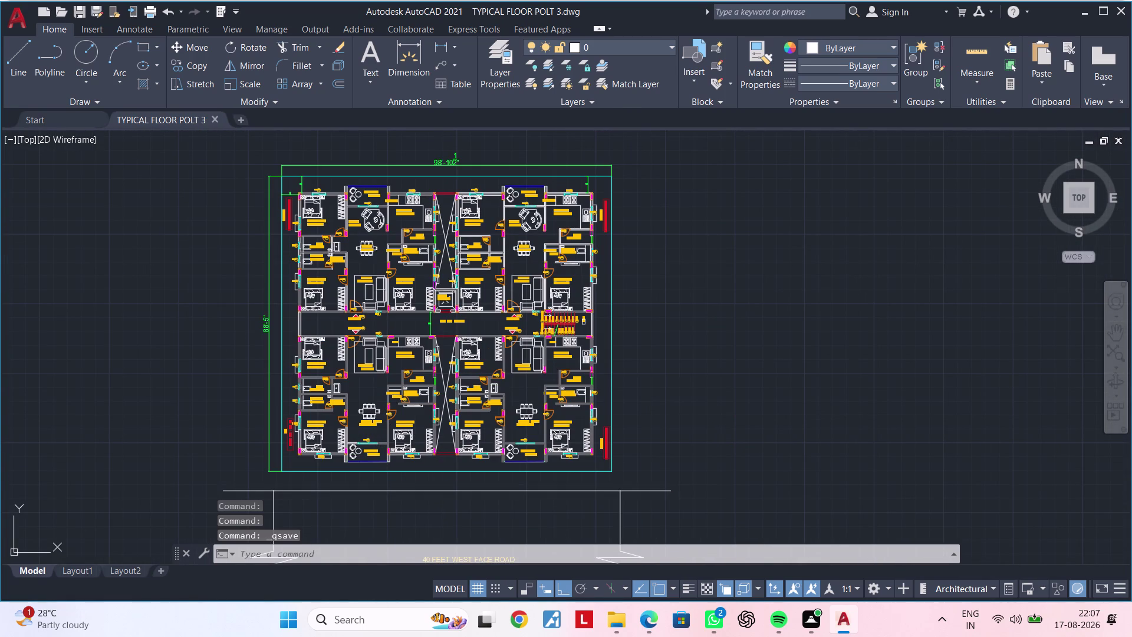
scroll(up, 3)
scroll(up, 3)
middle_drag(657, 281, 340, 298)
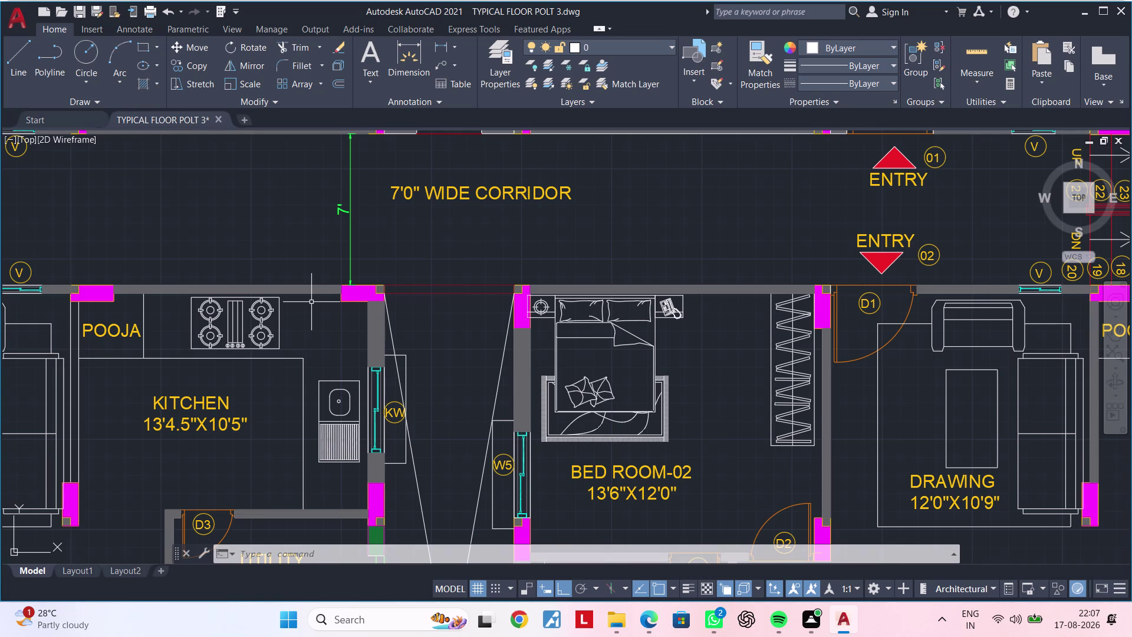
scroll(down, 3)
scroll(down, 3)
middle_drag(656, 318, 439, 368)
scroll(down, 3)
Window-select the whole plan and road drawing, then clear the selection.
middle_drag(443, 365, 424, 316)
key(Escape)
key(Escape)
click(276, 214)
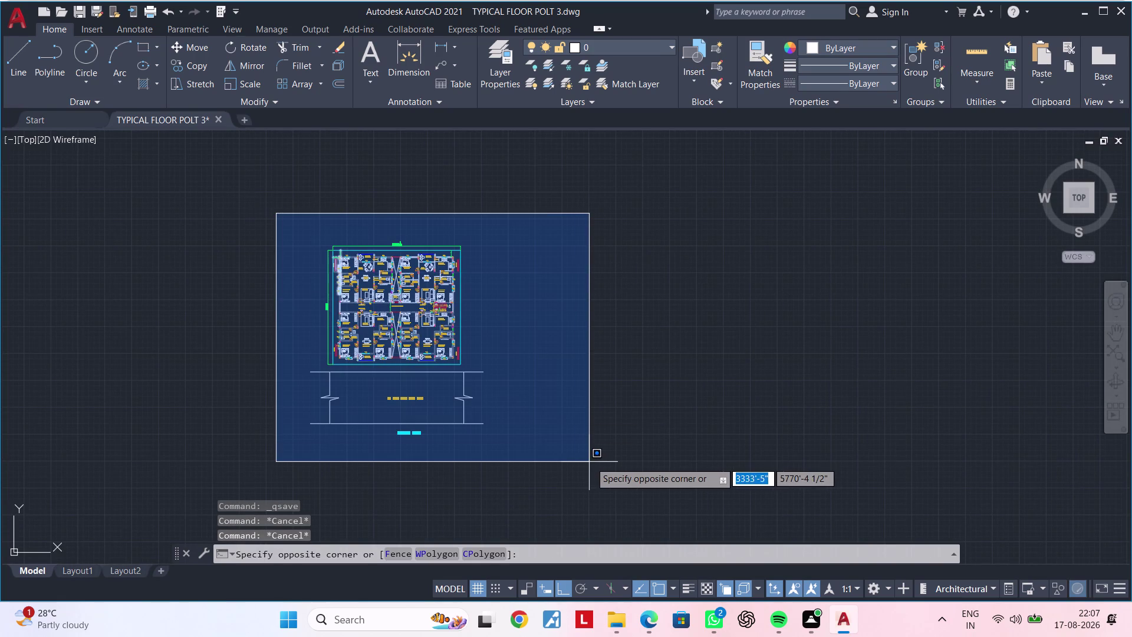
click(590, 462)
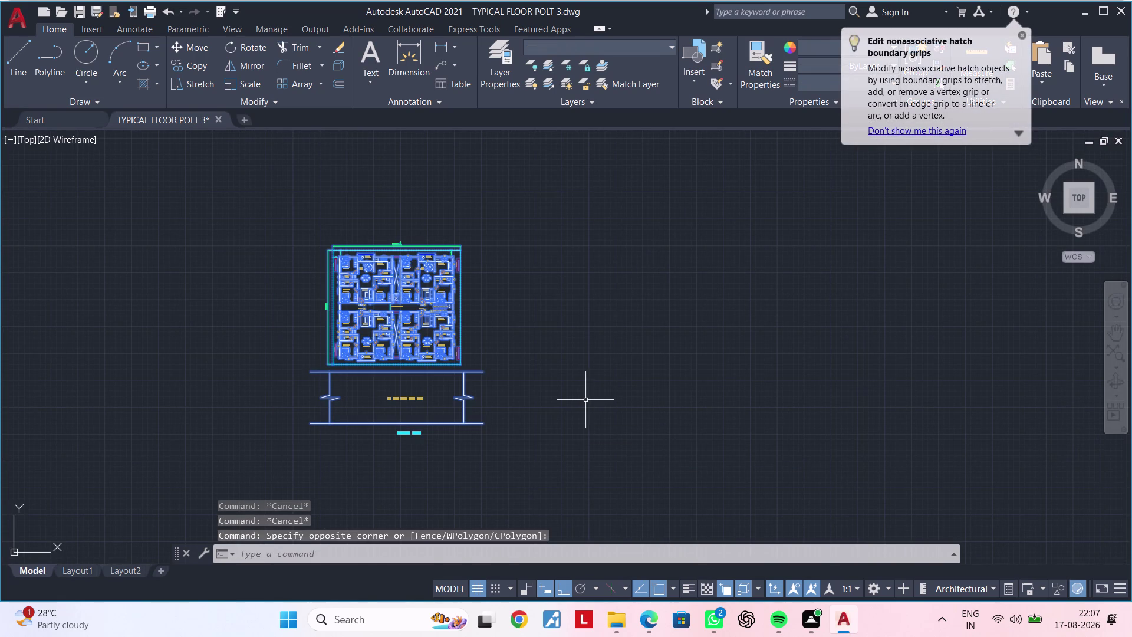
key(Escape)
key(Escape)
key(Escape)
key(Escape)
key(Escape)
key(Escape)
key(Escape)
key(Escape)
key(Escape)
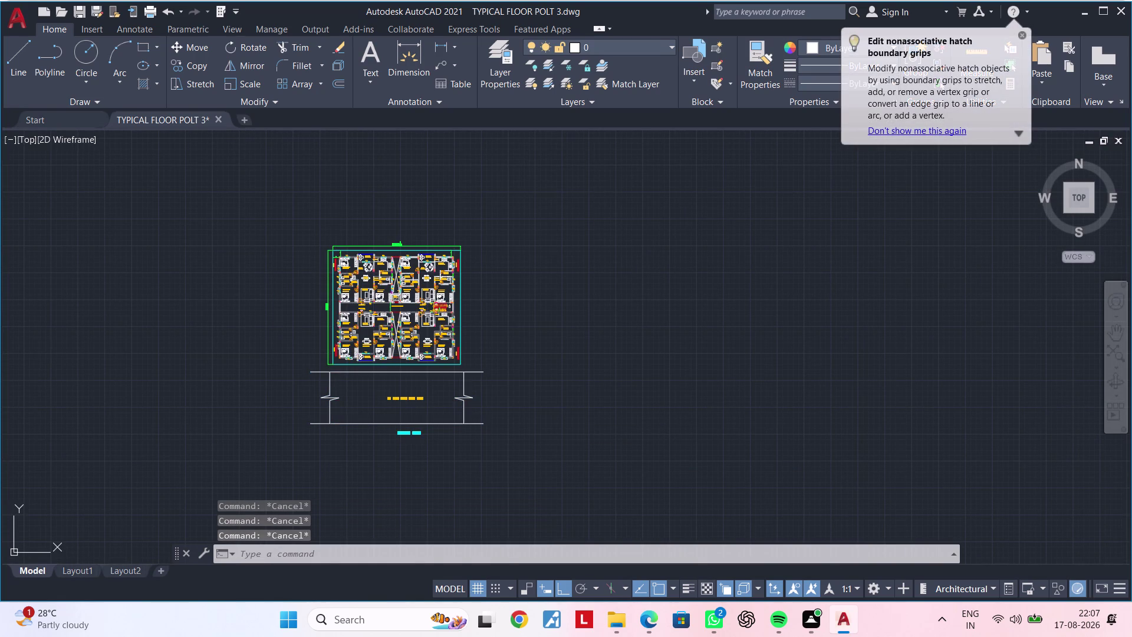
Plot with the Previous page setup over a window around the plan and preview it.
key(ctrl+p)
click(491, 155)
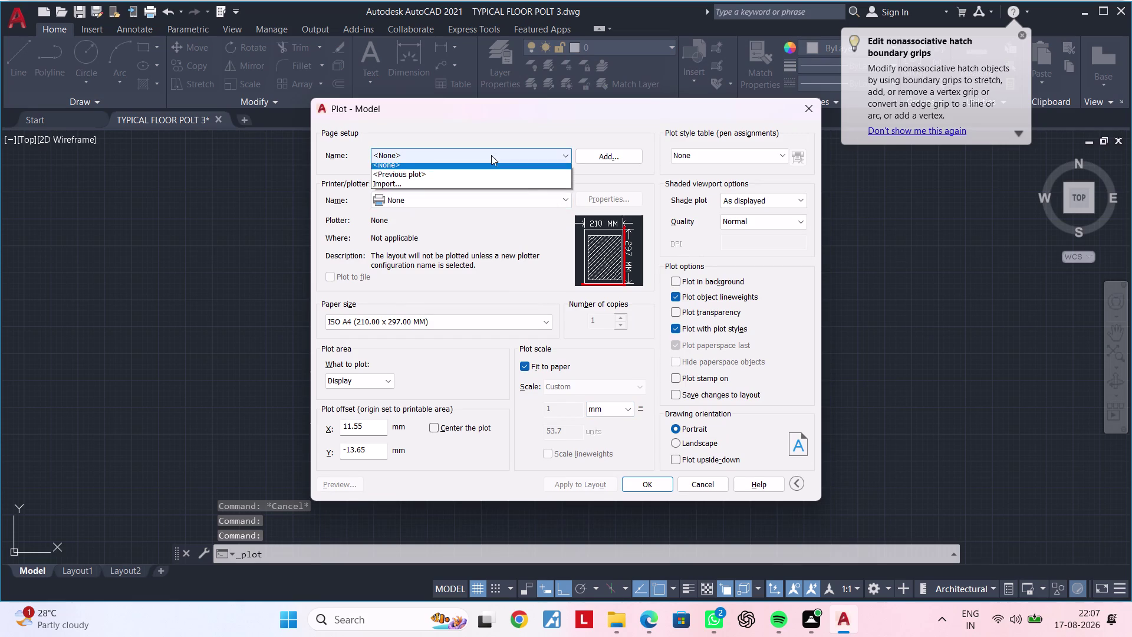
click(486, 182)
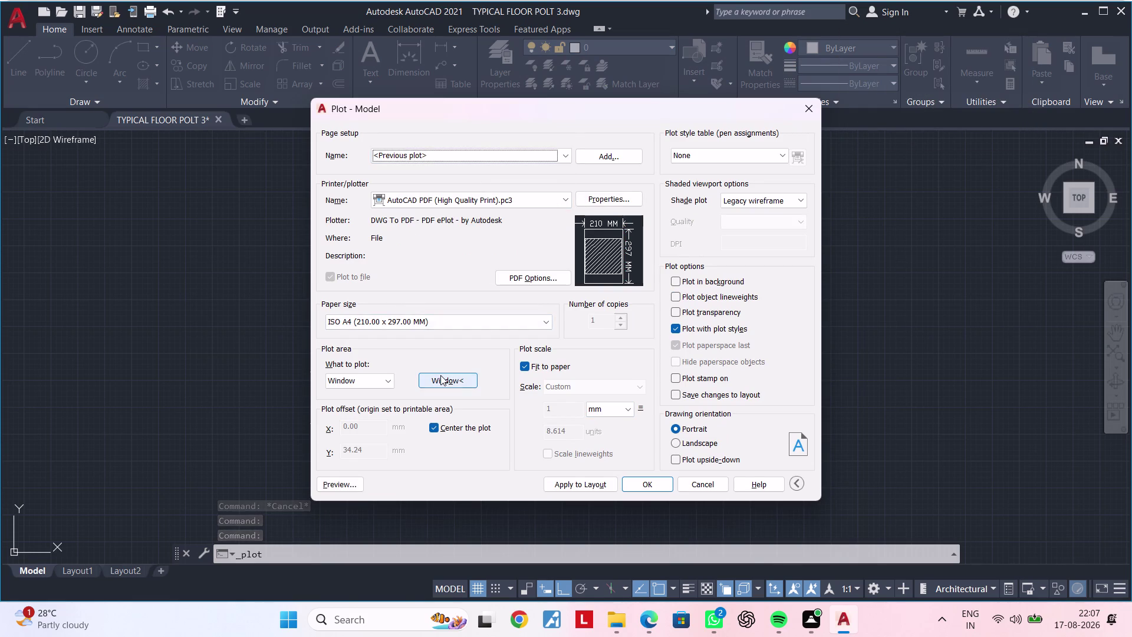
click(440, 375)
click(275, 203)
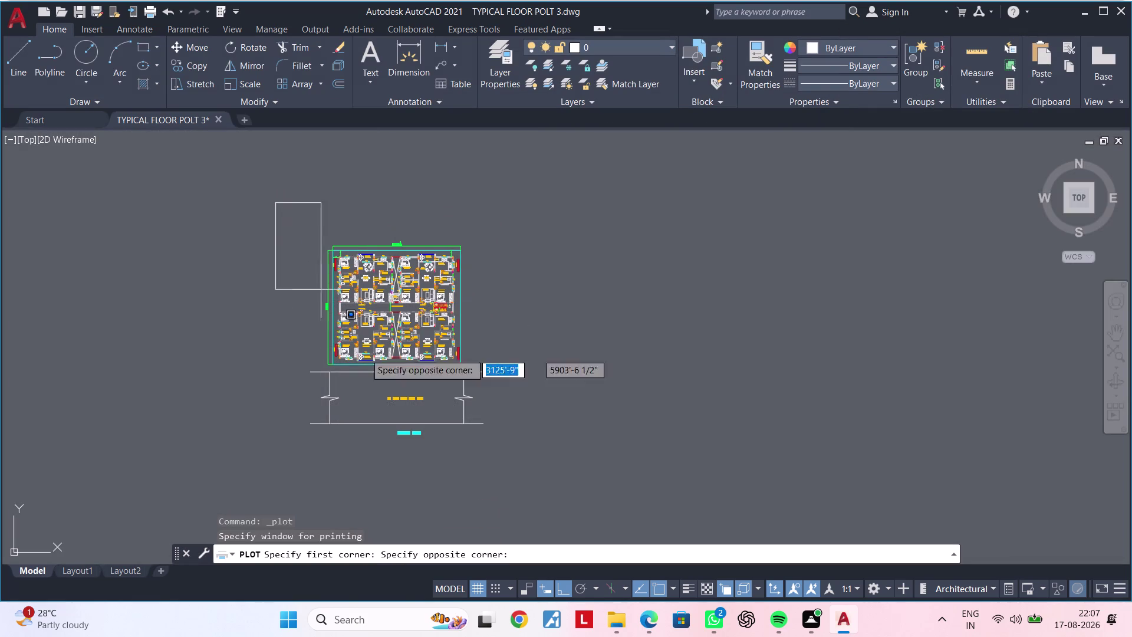
click(551, 455)
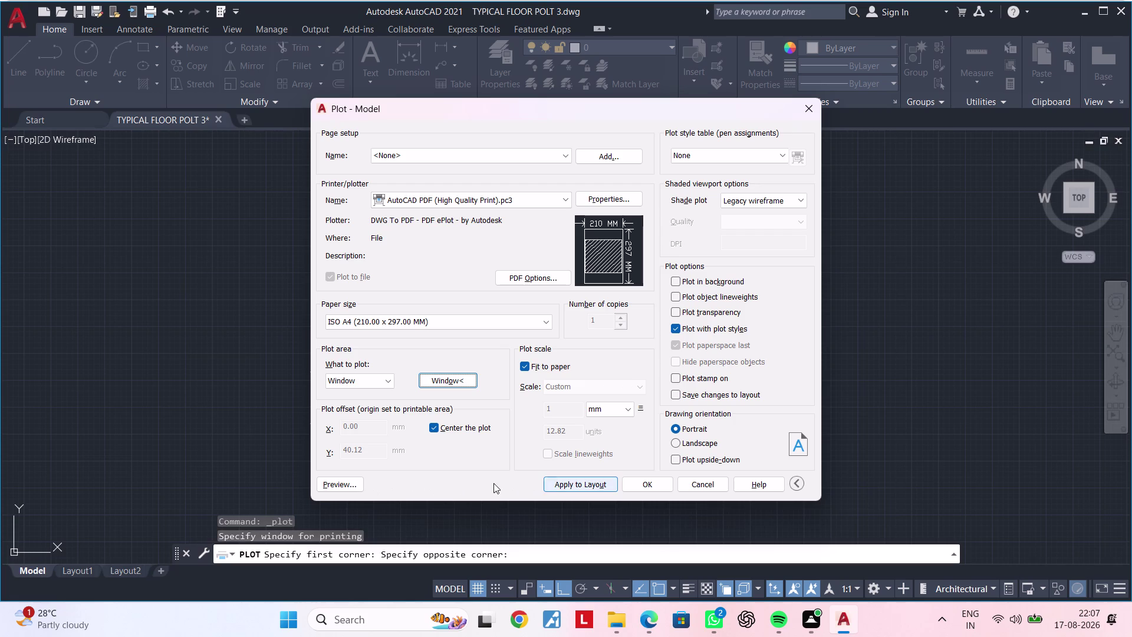
click(345, 480)
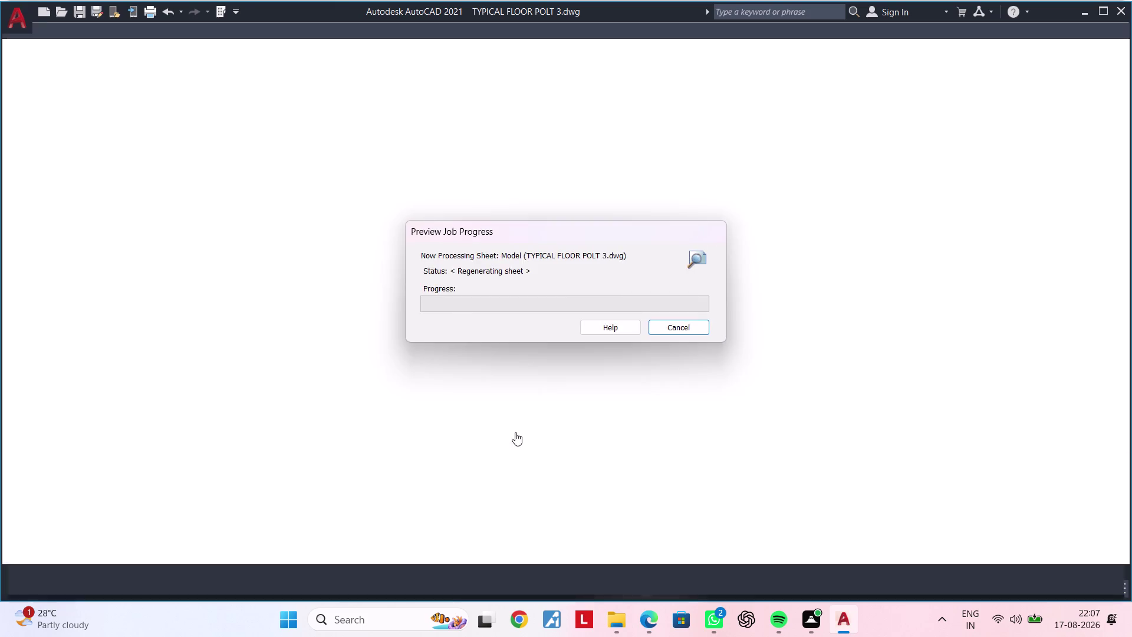
Zoom and pan the preview over the balcony, kitchen and utility rooms.
scroll(up, 3)
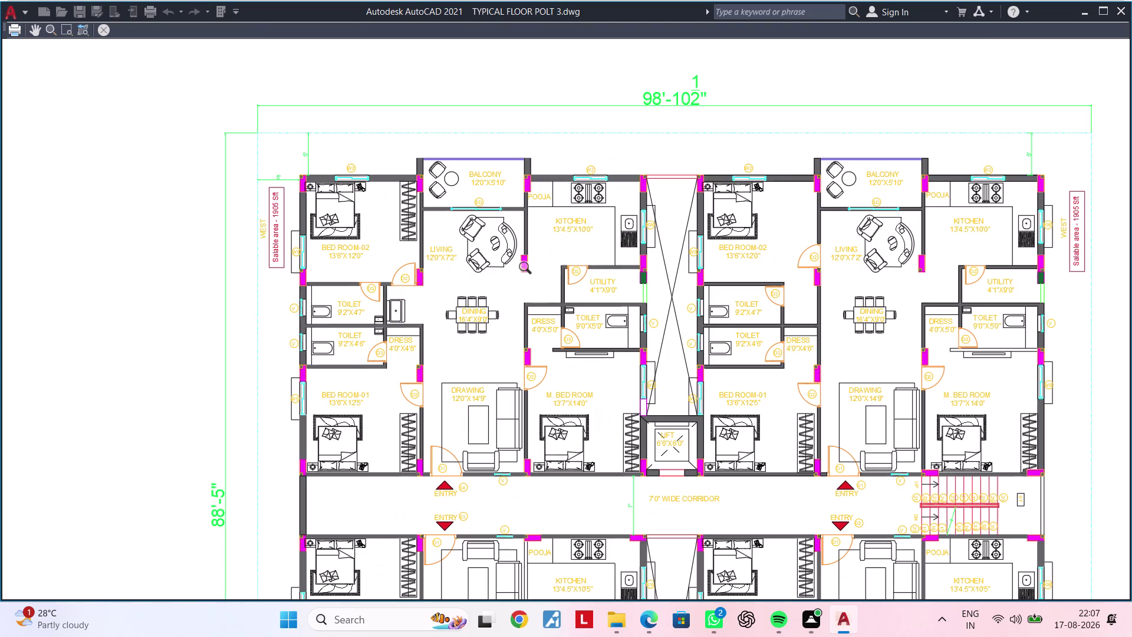
scroll(up, 3)
scroll(down, 3)
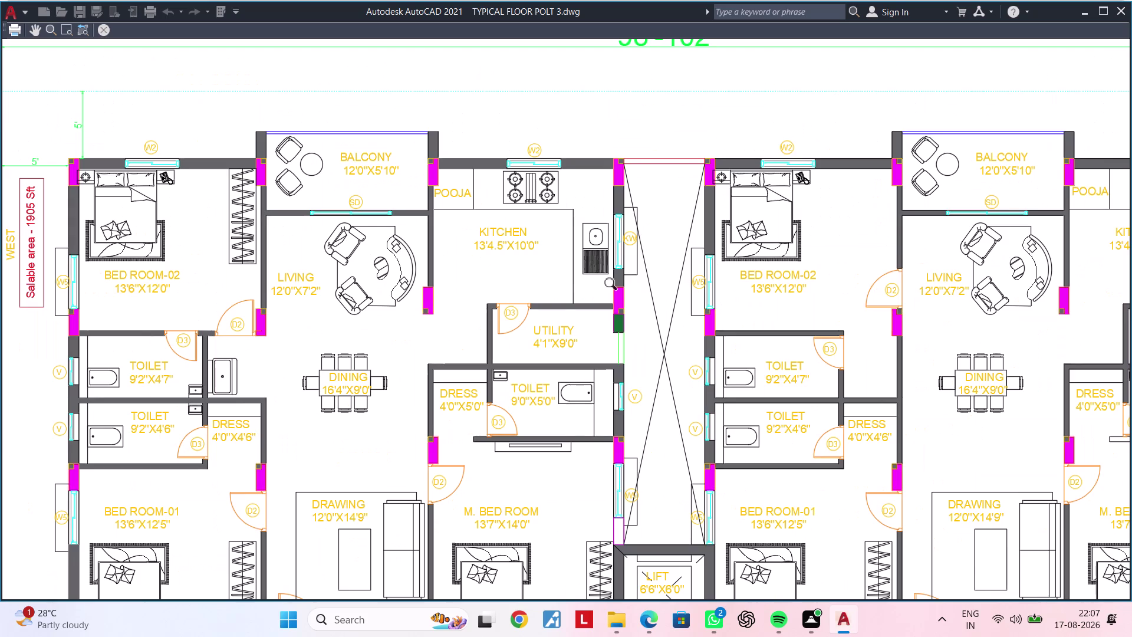
scroll(down, 3)
middle_drag(454, 294, 352, 288)
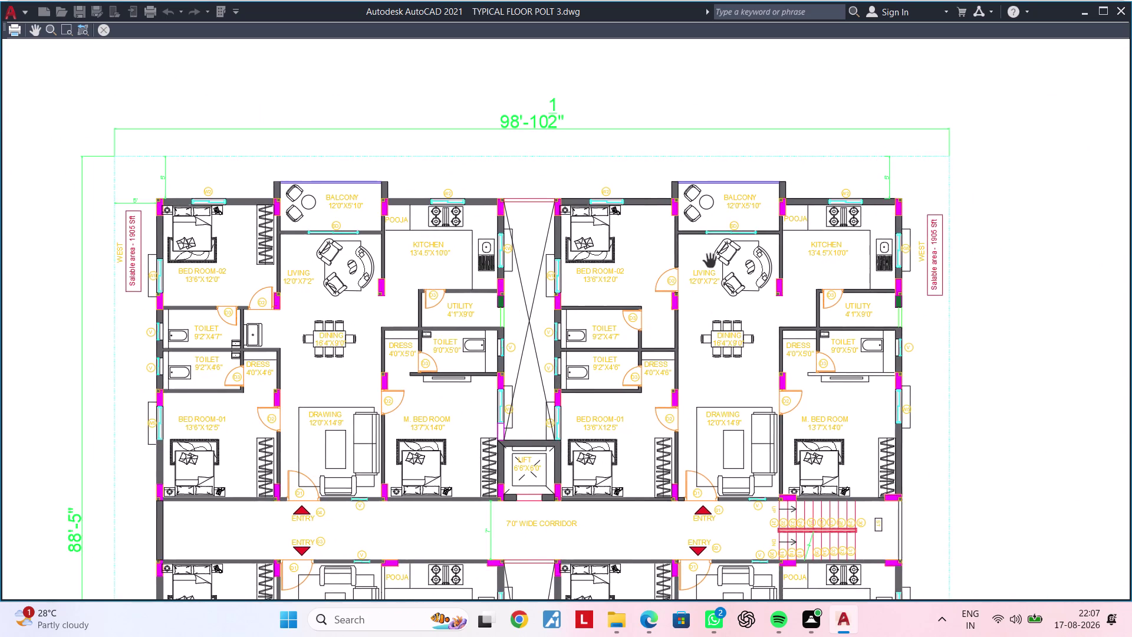
scroll(up, 3)
middle_drag(894, 263, 633, 400)
scroll(down, 3)
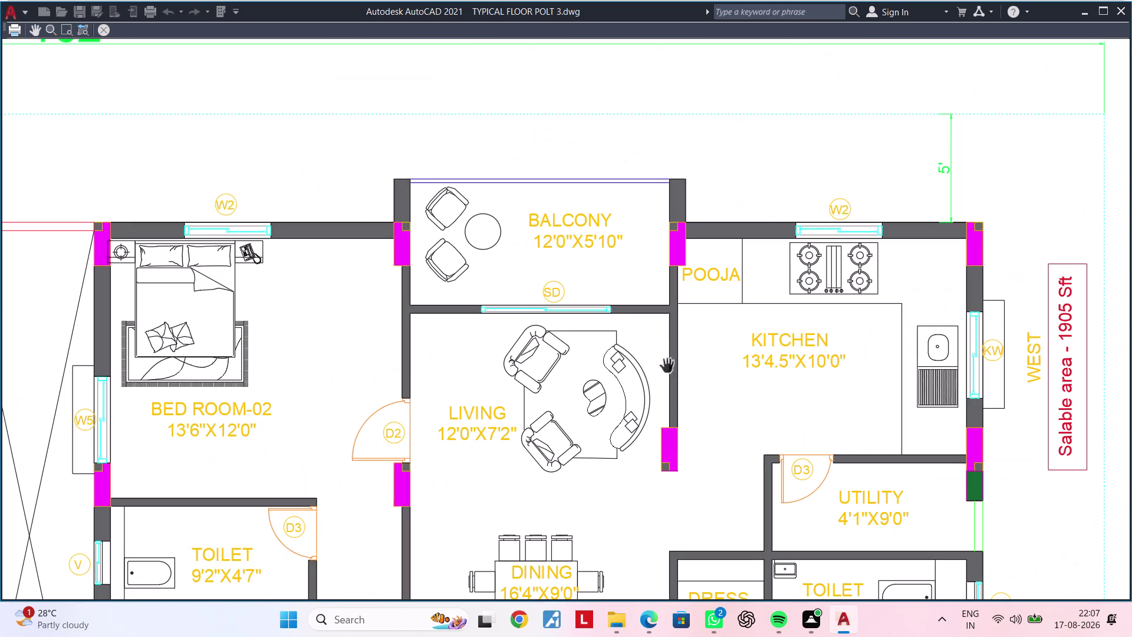
middle_drag(661, 357, 451, 342)
scroll(up, 3)
scroll(up, 3)
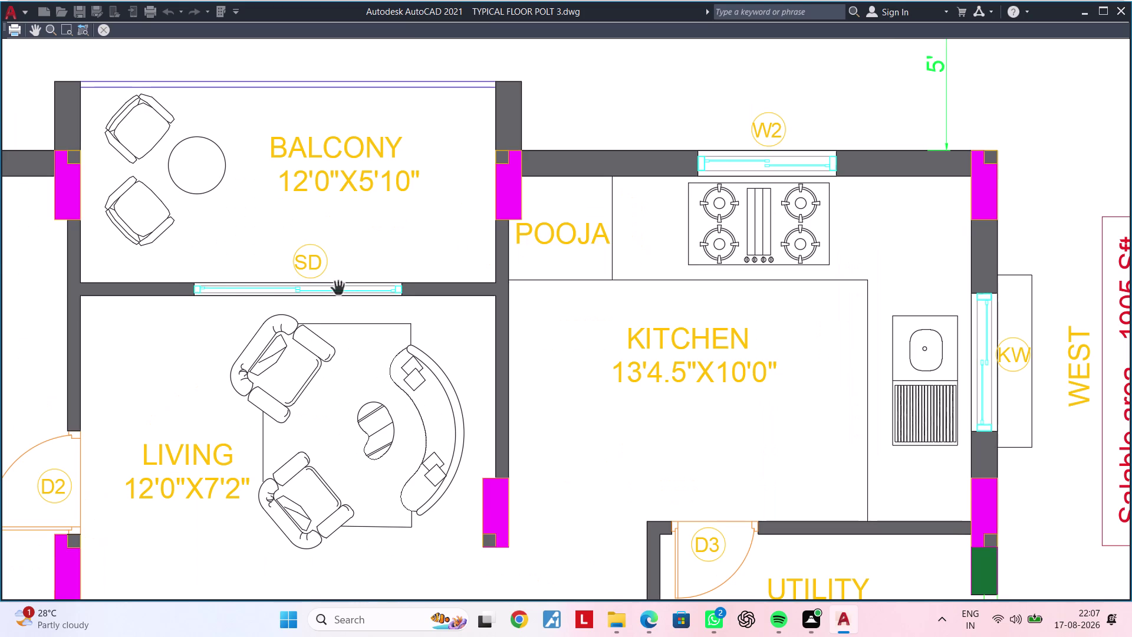
scroll(down, 3)
middle_drag(554, 322, 620, 215)
scroll(up, 3)
scroll(down, 3)
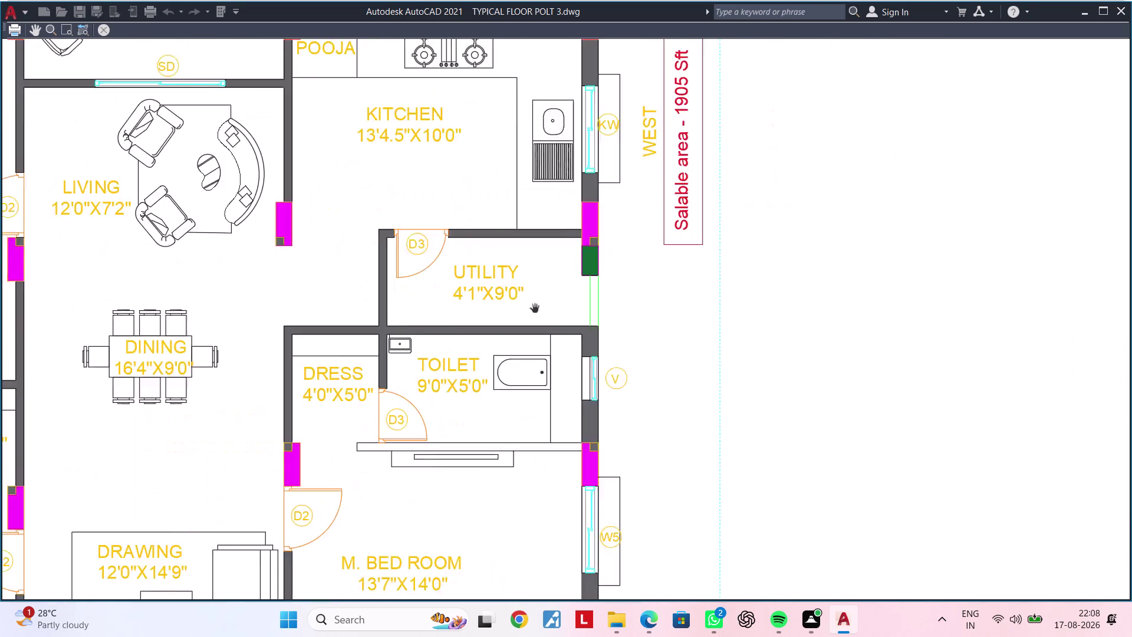
scroll(down, 3)
middle_drag(533, 348, 861, 89)
scroll(up, 3)
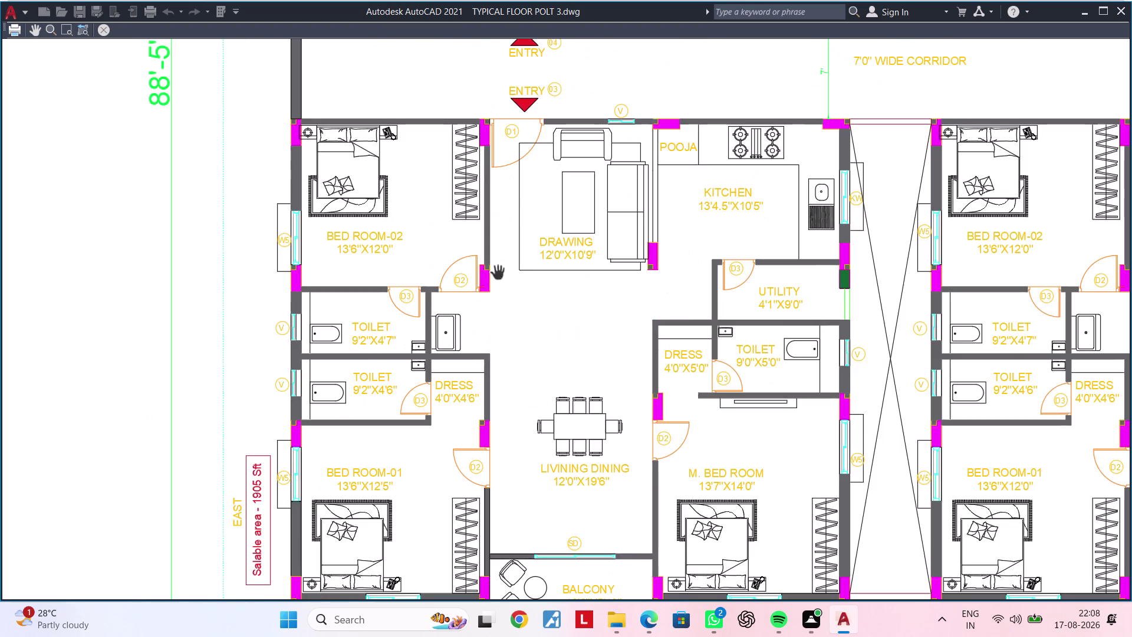
scroll(down, 3)
scroll(down, 3)
middle_drag(593, 266, 463, 277)
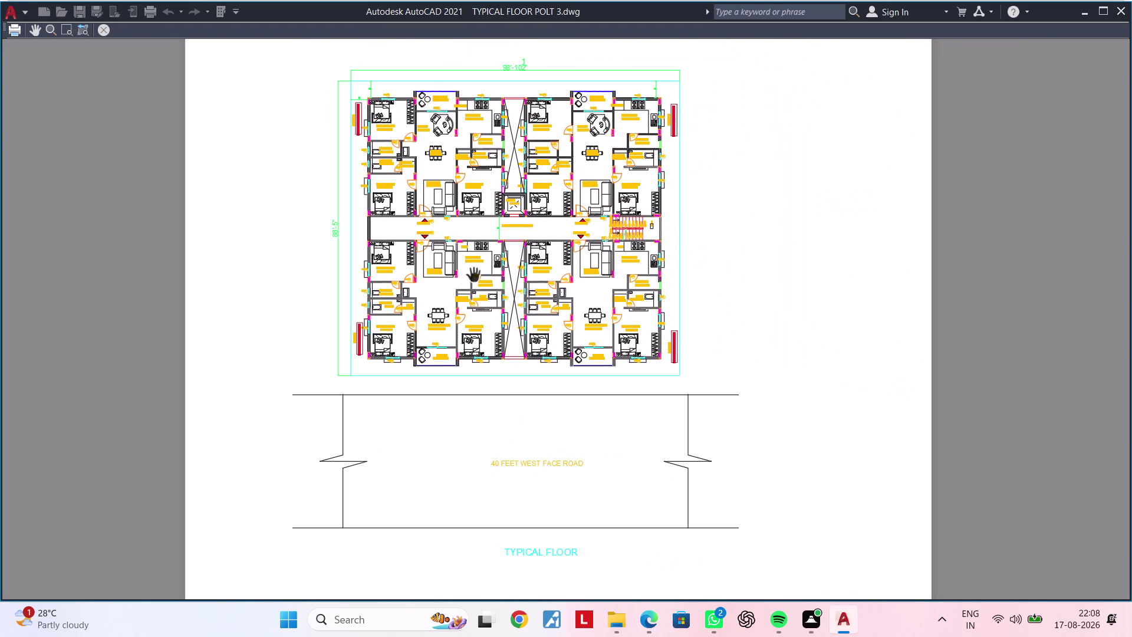
Inspect the corridor and top dimension in the preview, then recentre the plan.
scroll(up, 3)
middle_drag(502, 264, 478, 381)
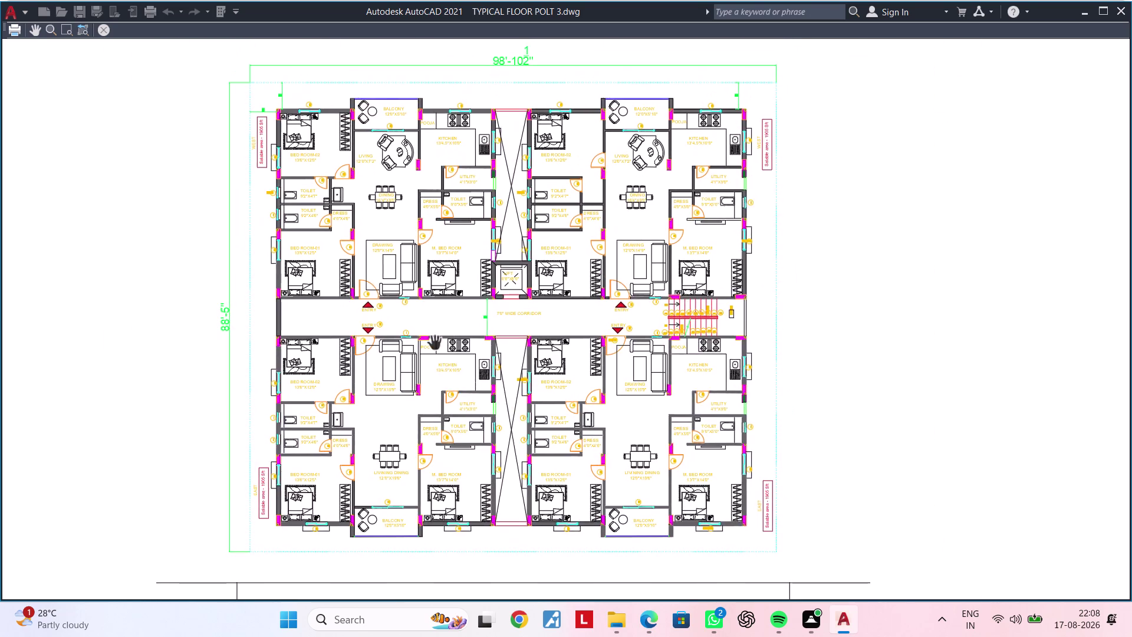
scroll(up, 3)
scroll(down, 3)
scroll(up, 3)
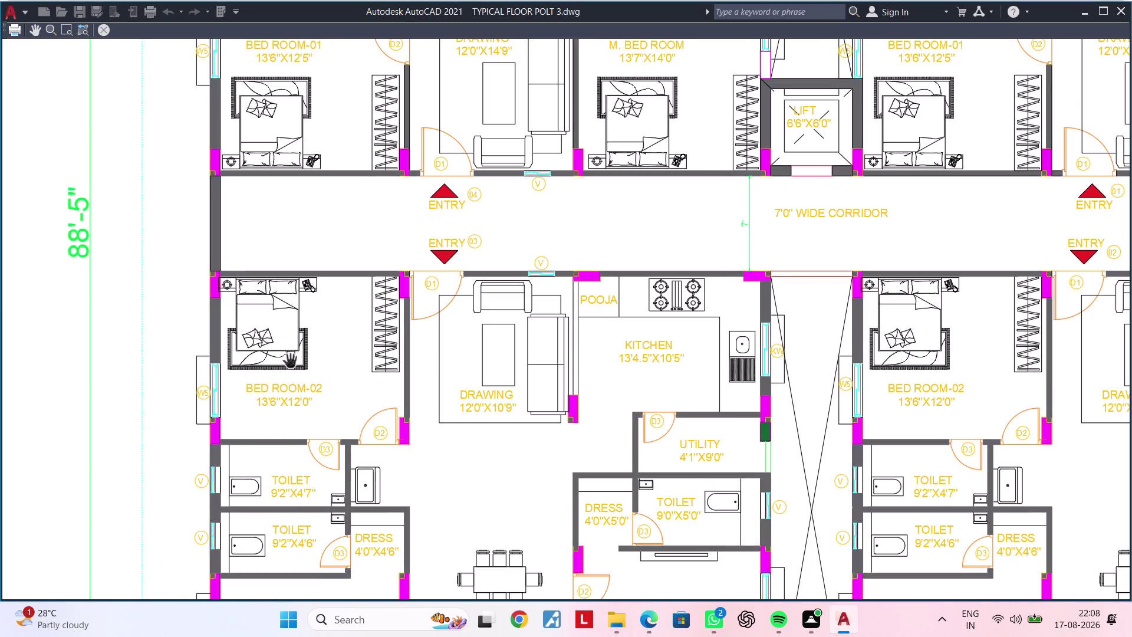
scroll(down, 3)
scroll(down, 3)
middle_drag(405, 307, 362, 431)
scroll(up, 3)
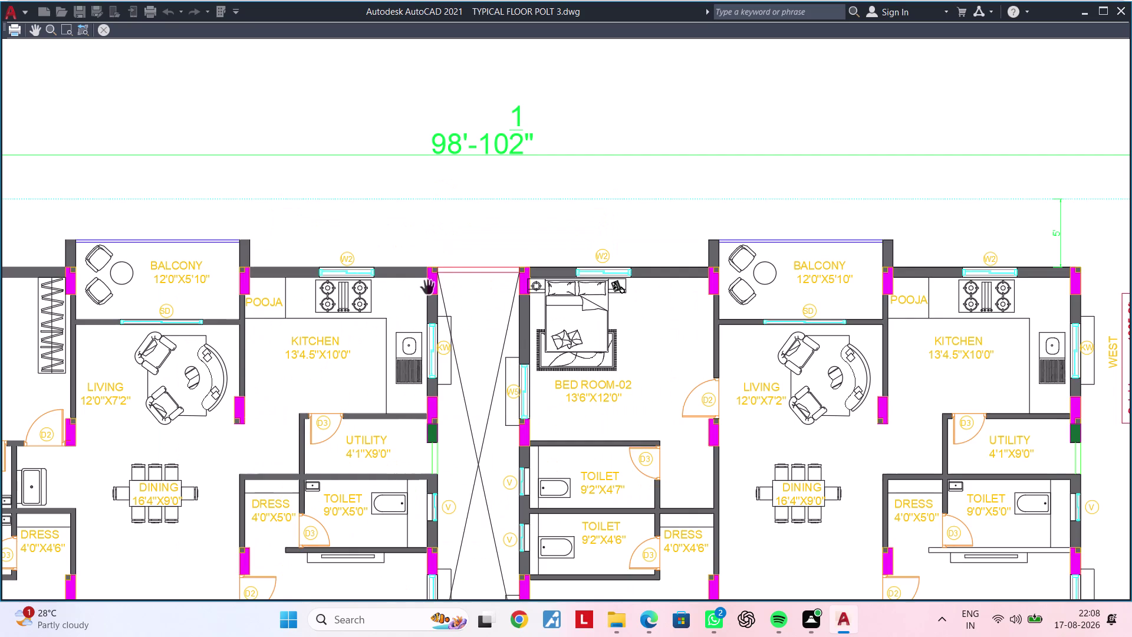
scroll(down, 3)
middle_drag(410, 271, 513, 227)
scroll(up, 3)
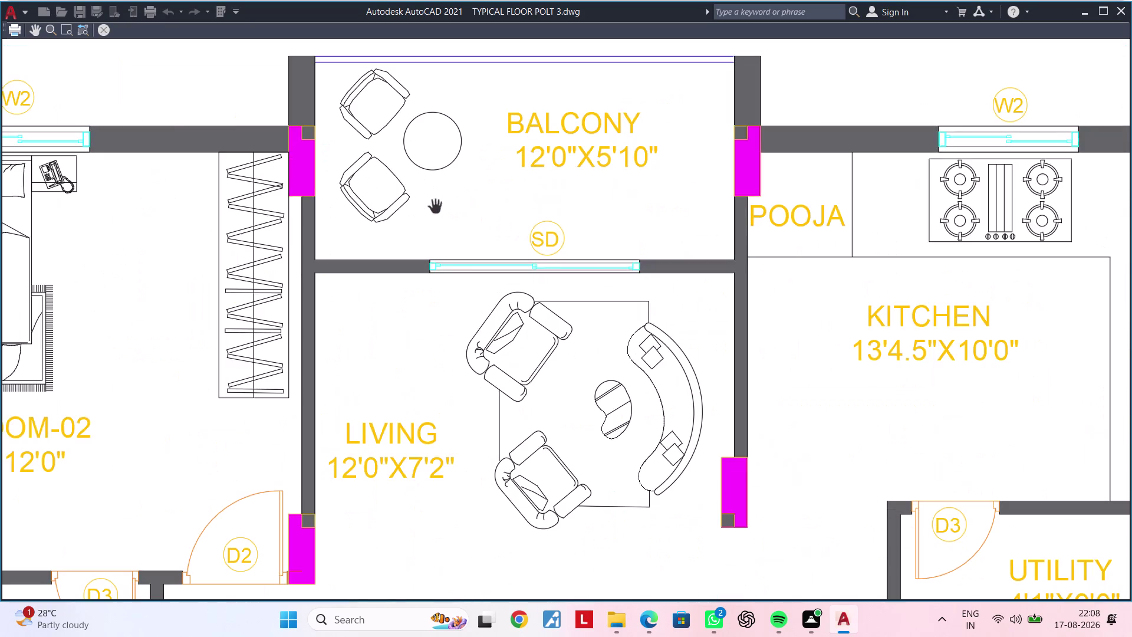
scroll(down, 3)
scroll(down, 3)
middle_drag(546, 254, 382, 248)
middle_drag(546, 291, 670, 66)
scroll(up, 3)
scroll(down, 3)
middle_drag(703, 414, 466, 364)
scroll(up, 3)
scroll(down, 3)
middle_drag(403, 312, 543, 467)
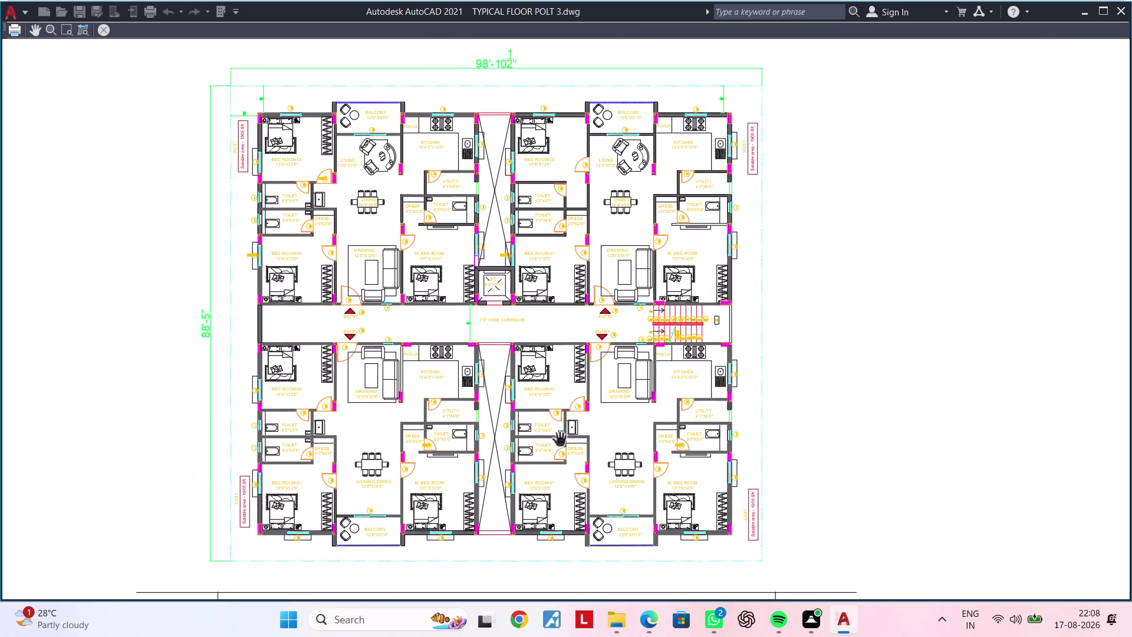
Check the staircase side and road below, then close the preview.
scroll(up, 3)
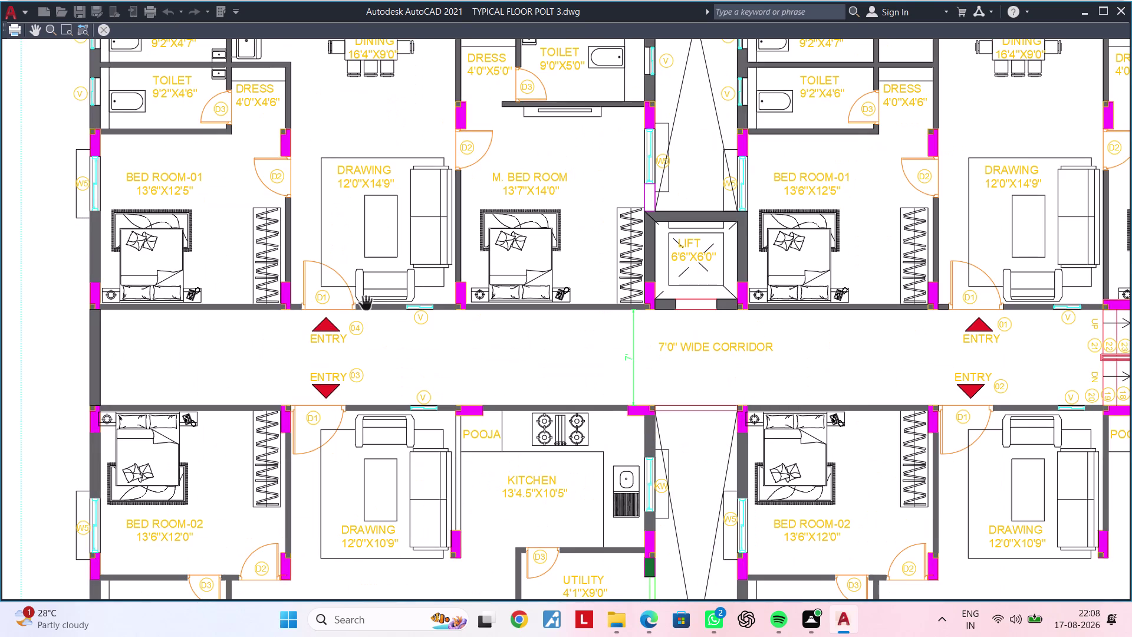
scroll(down, 3)
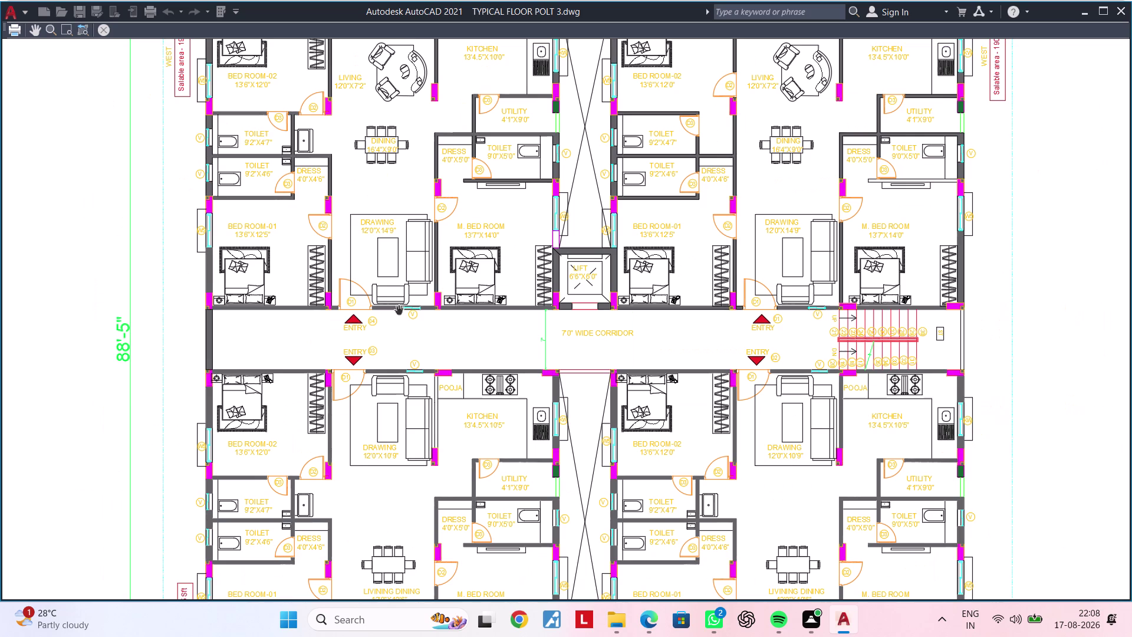
middle_drag(480, 332, 305, 372)
scroll(up, 3)
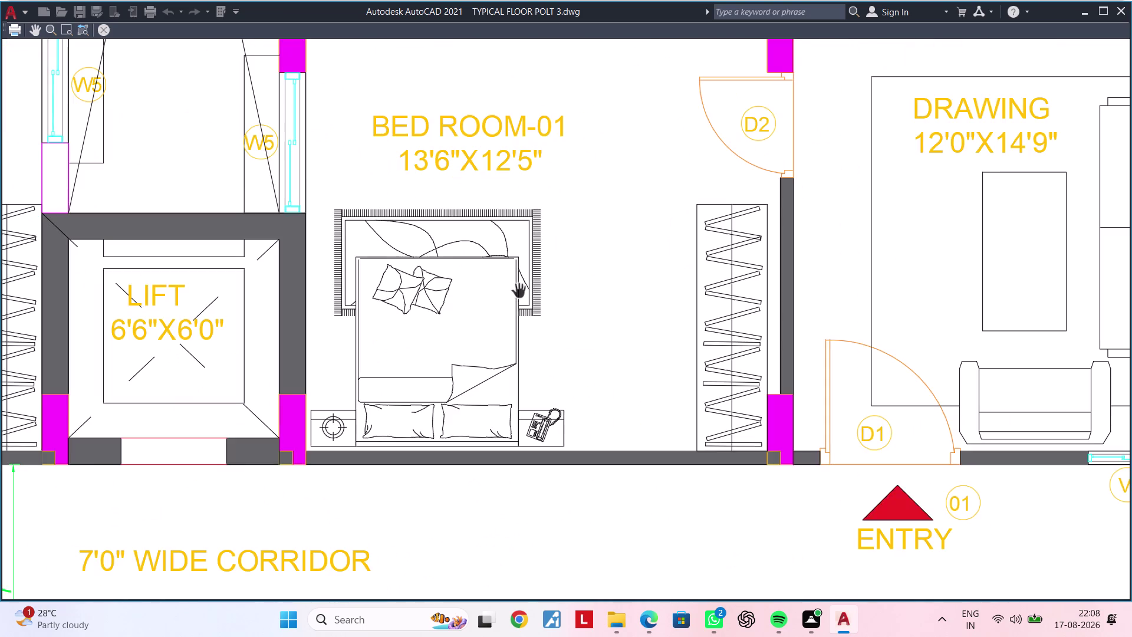
scroll(down, 3)
middle_drag(577, 304, 452, 353)
scroll(up, 3)
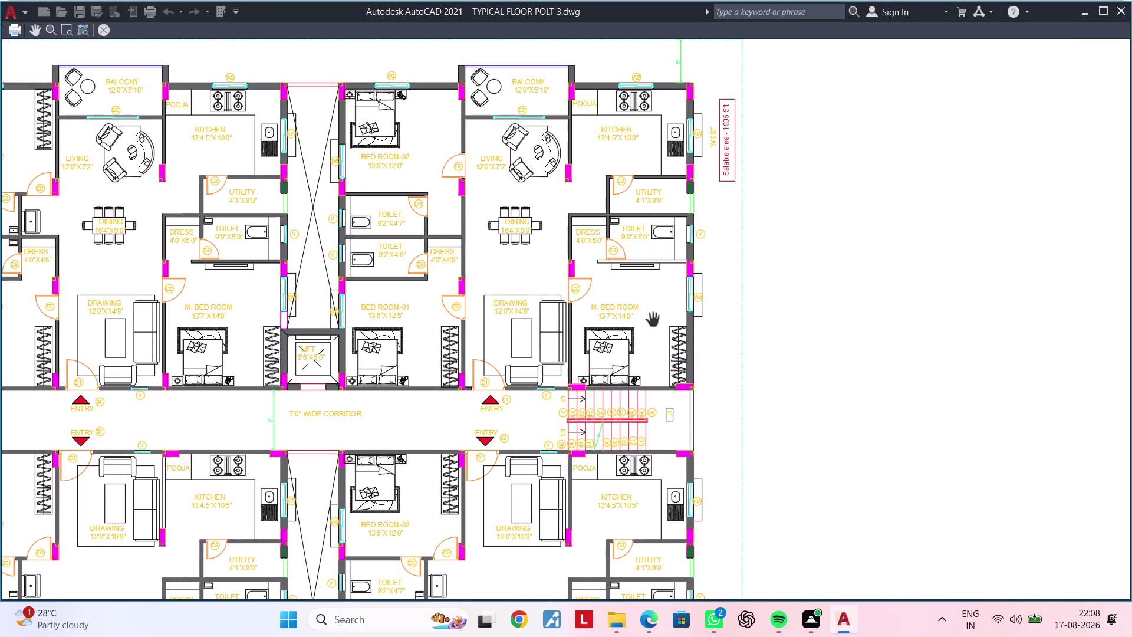
scroll(down, 3)
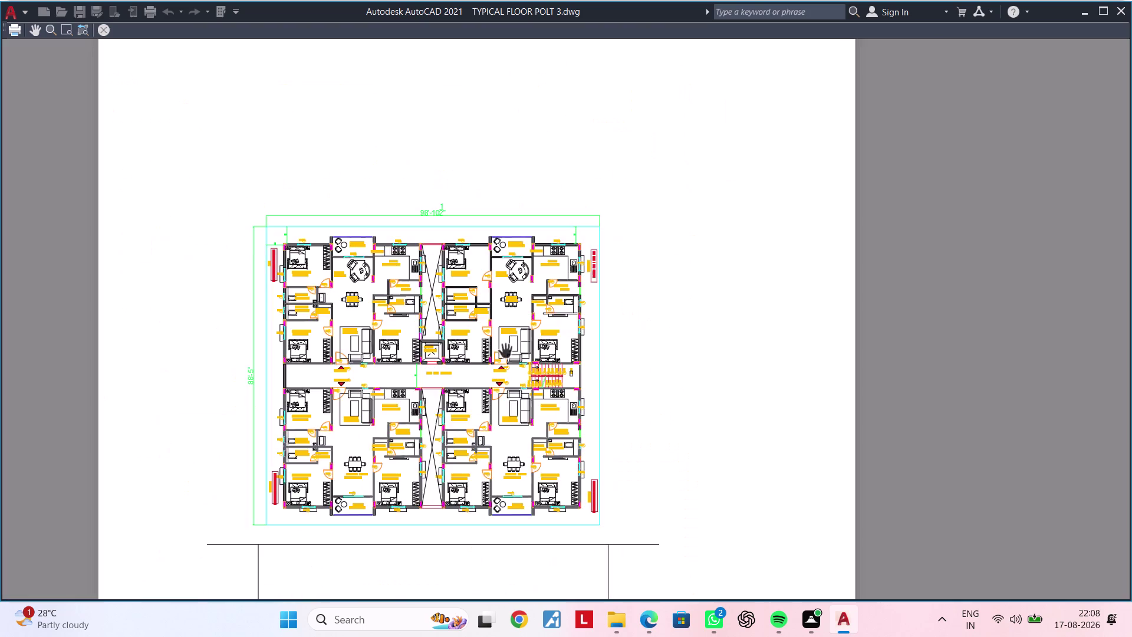
scroll(up, 3)
scroll(up, 3)
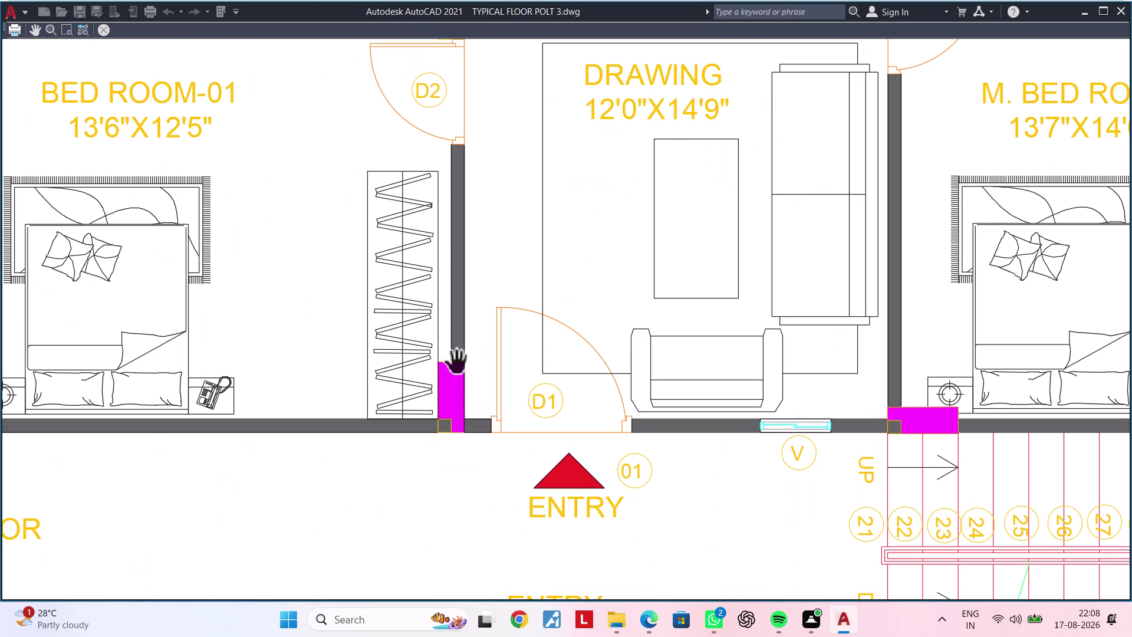
scroll(down, 3)
scroll(down, 3)
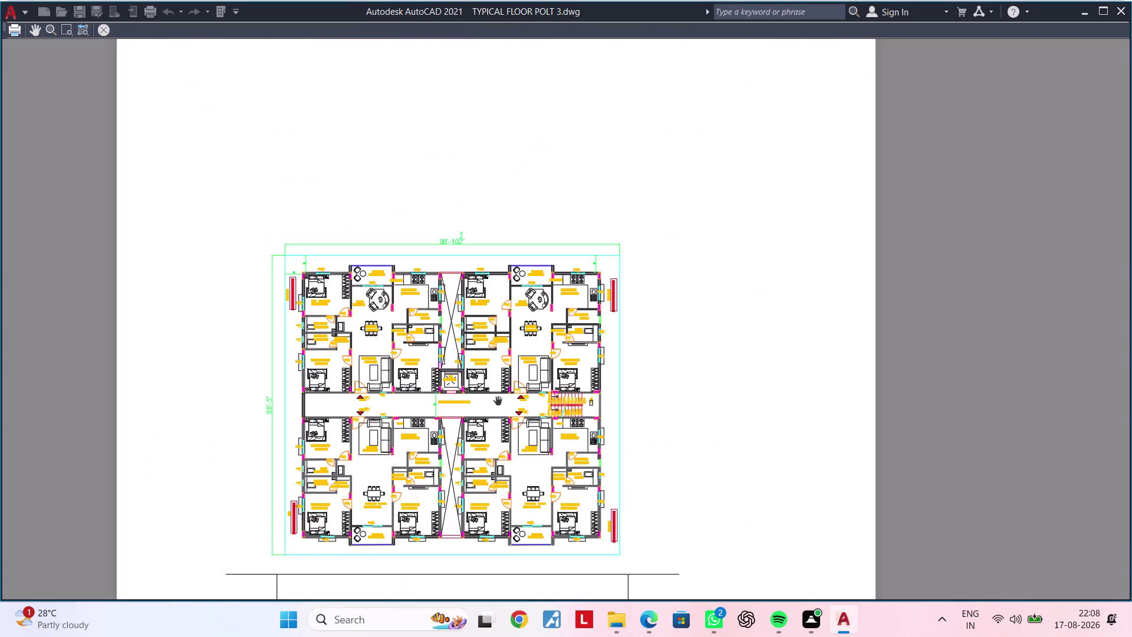
scroll(down, 3)
middle_drag(496, 401, 502, 342)
scroll(up, 3)
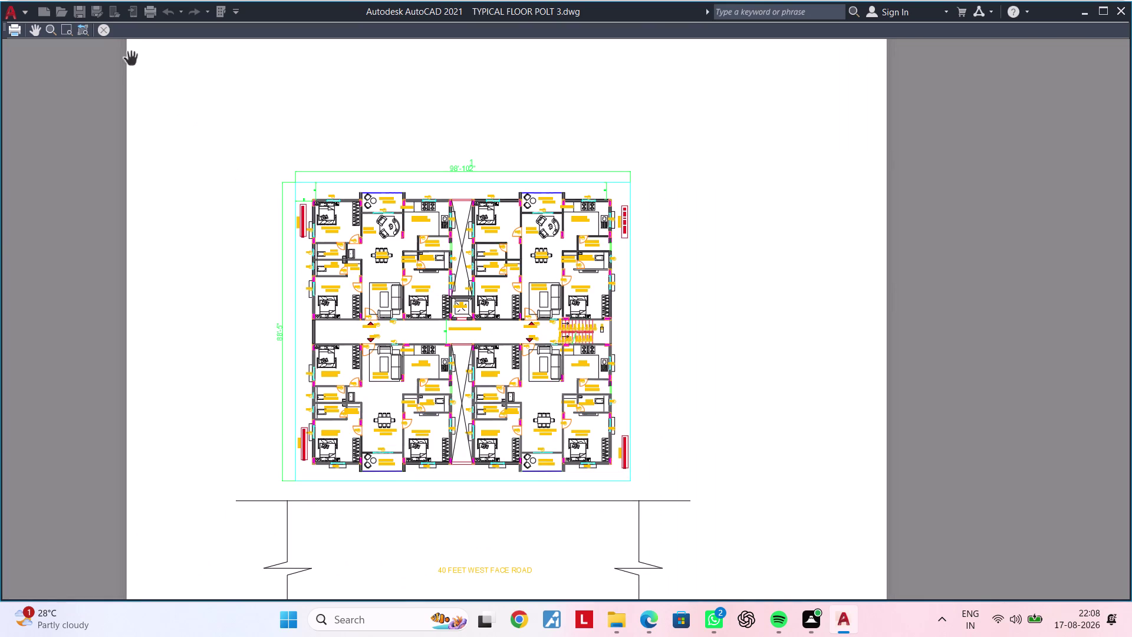
click(104, 31)
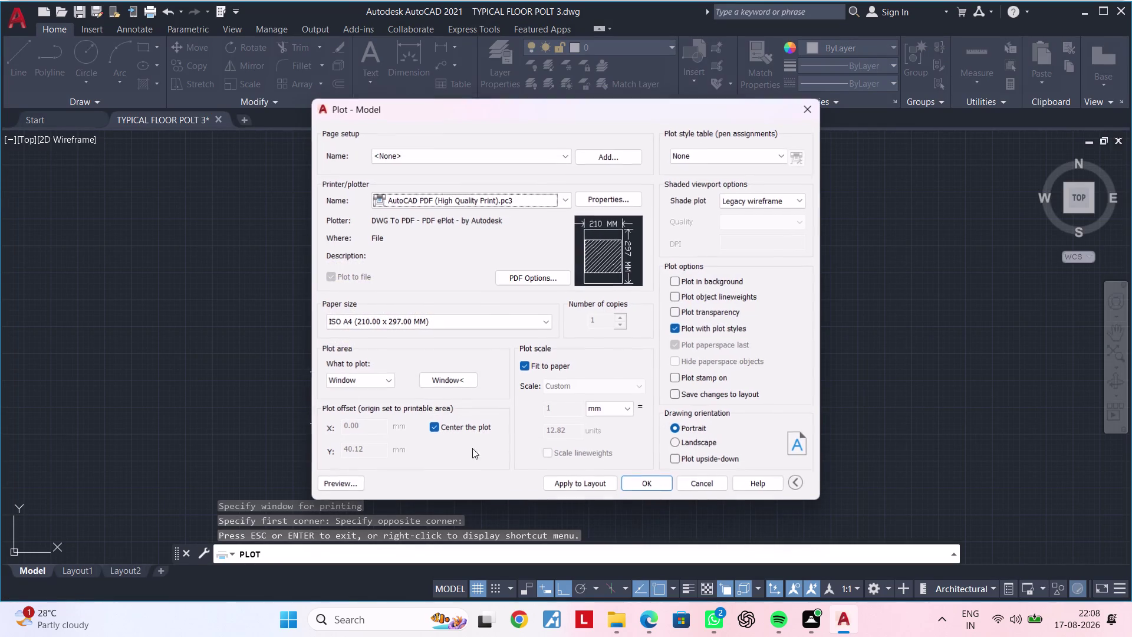
Apply settings to the layout and save the plot in Downloads > Autocad > FUJI PLAN > PDFs.
click(590, 487)
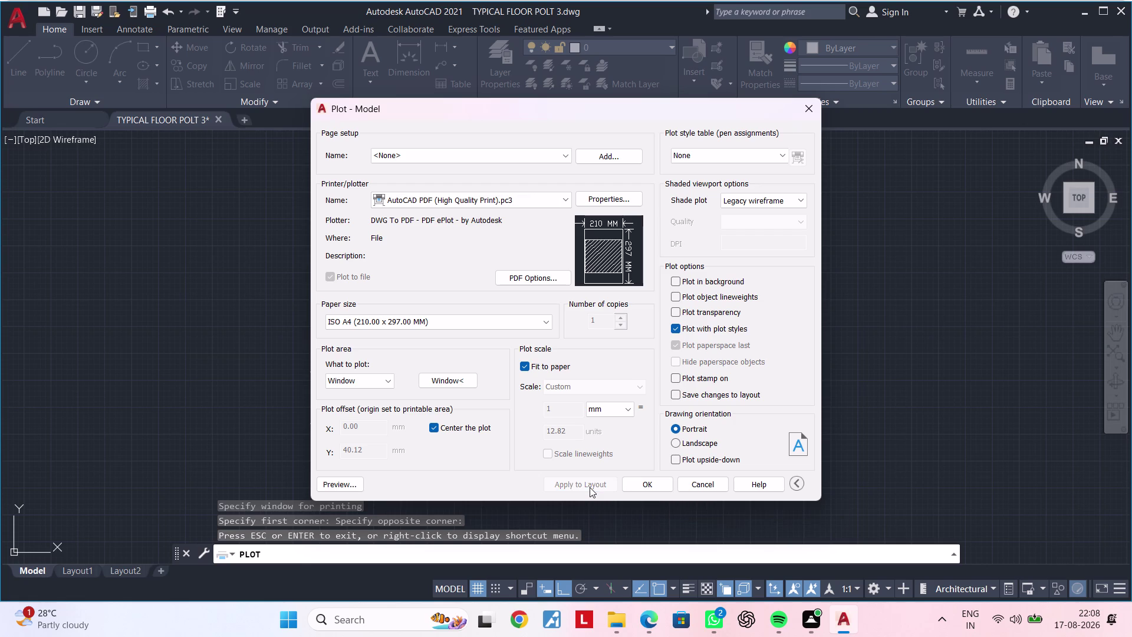
click(651, 486)
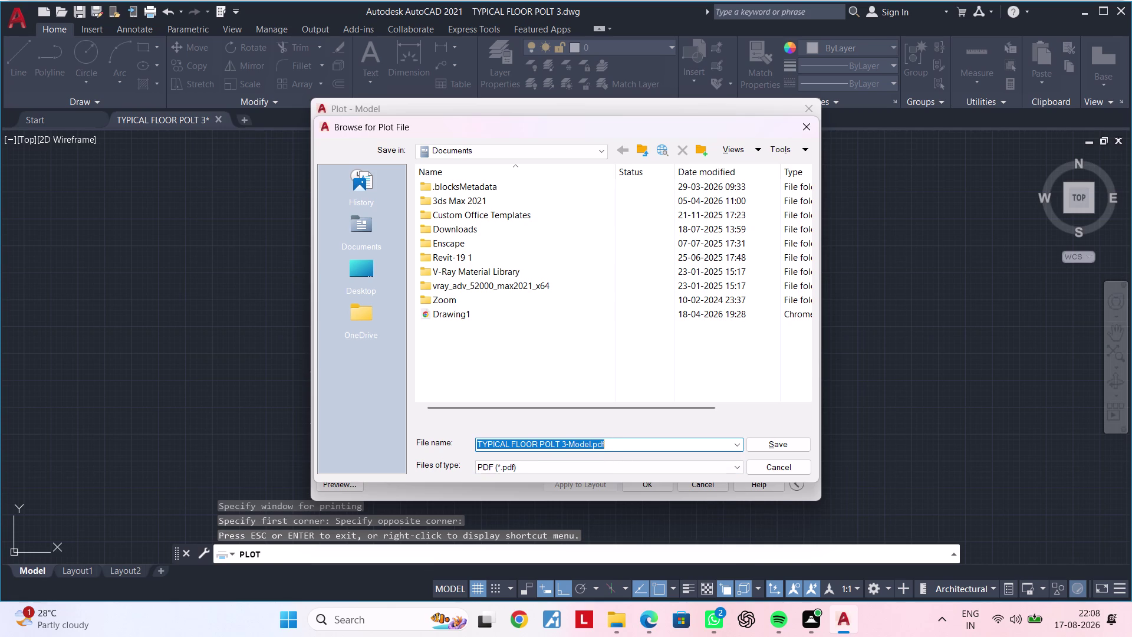
click(475, 153)
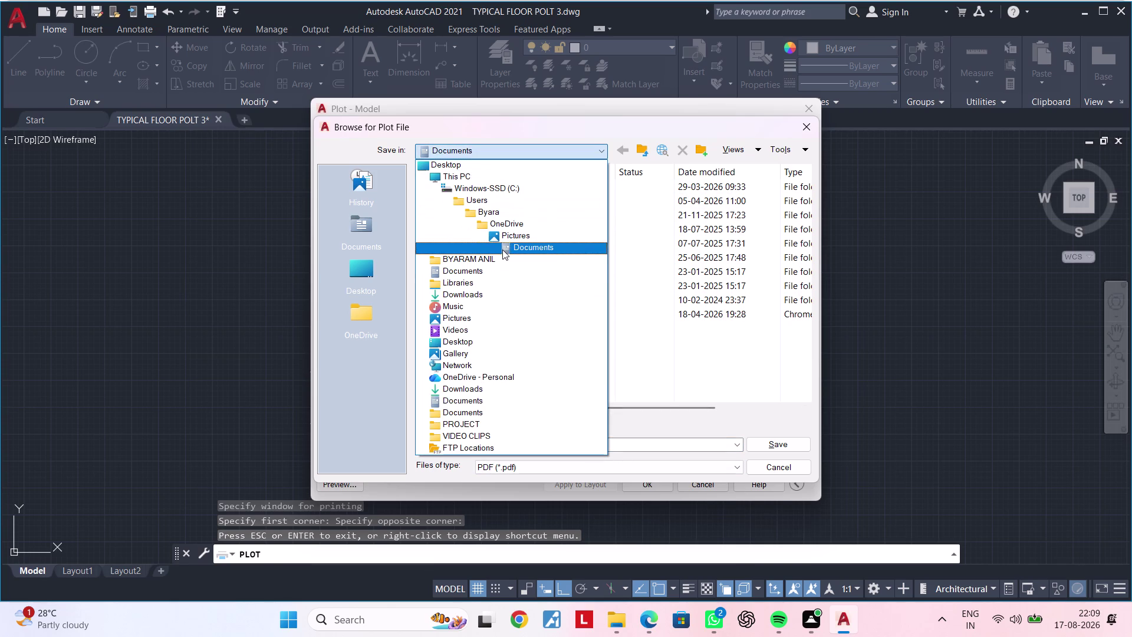
double_click(459, 297)
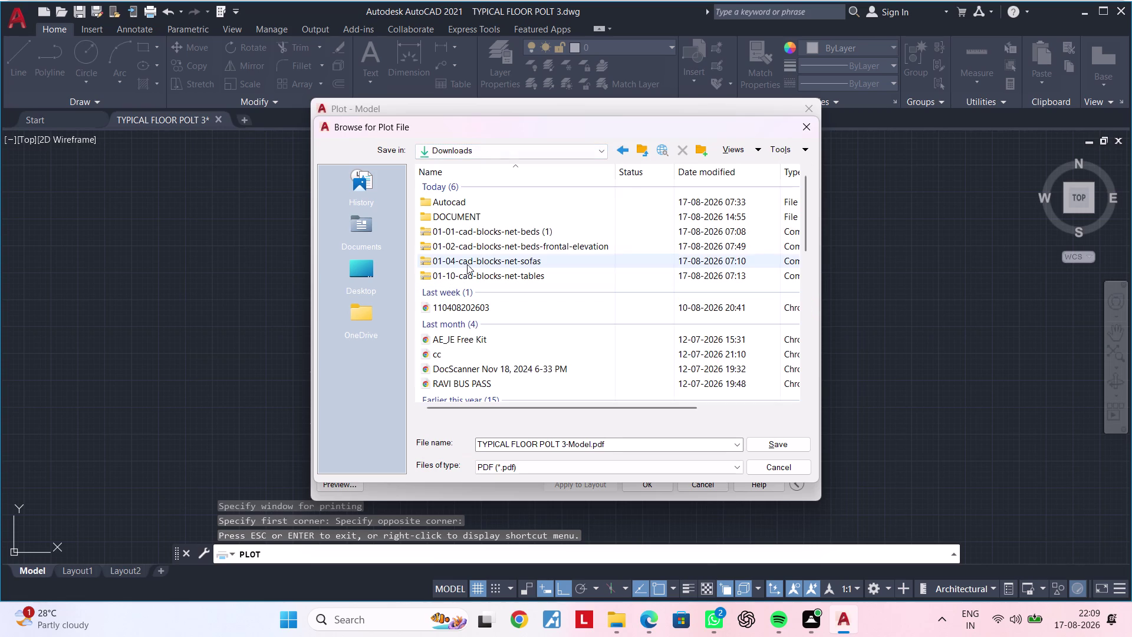
double_click(483, 204)
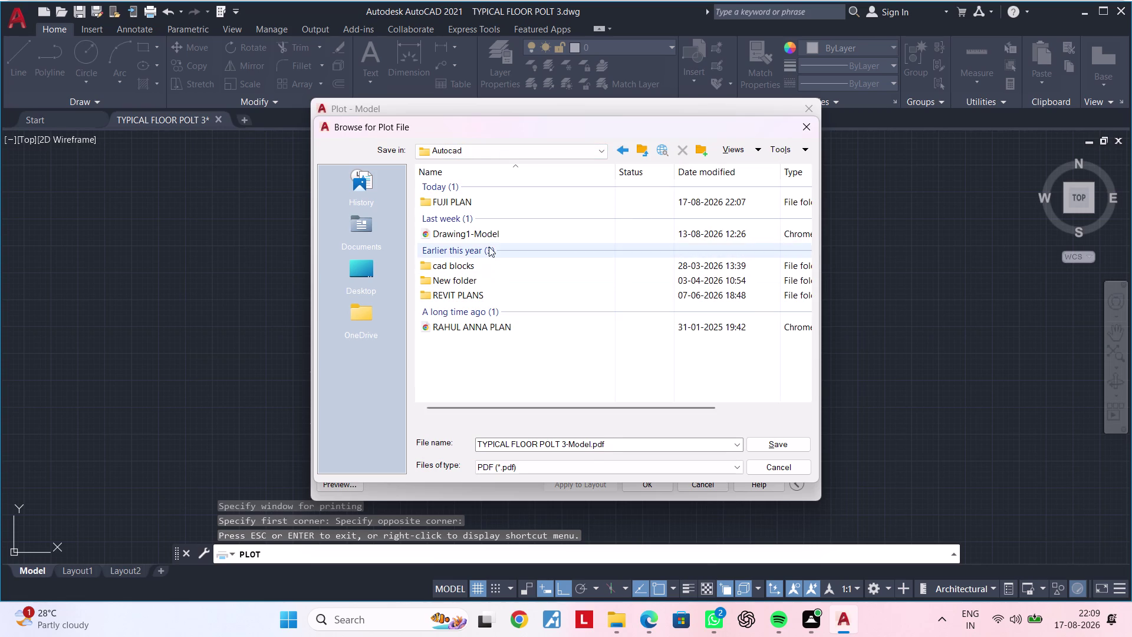
double_click(498, 203)
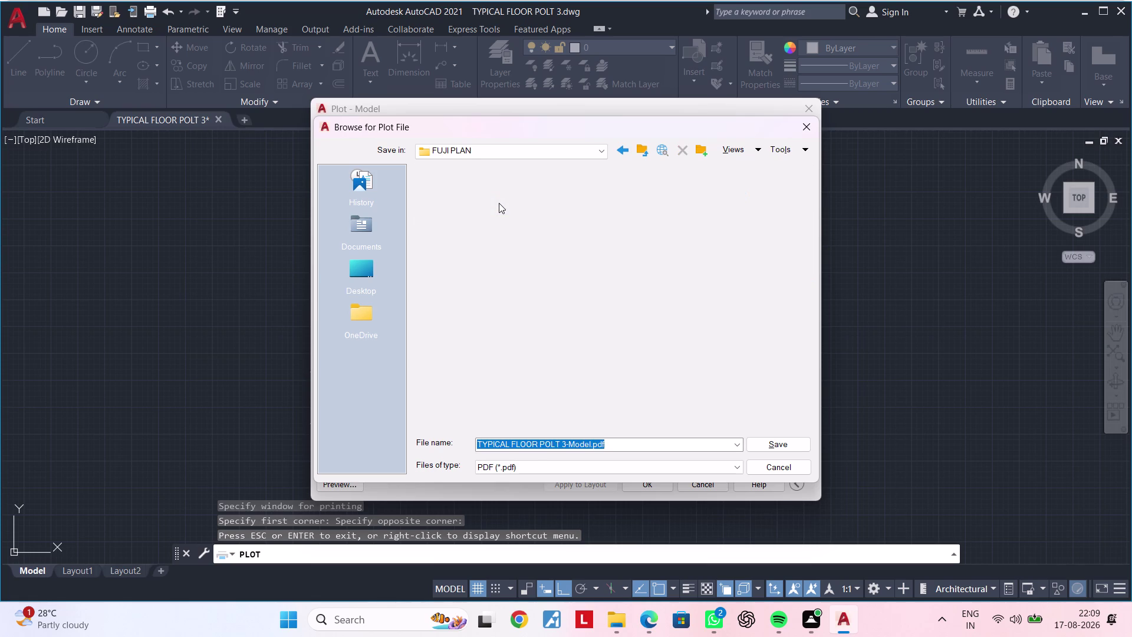
double_click(499, 204)
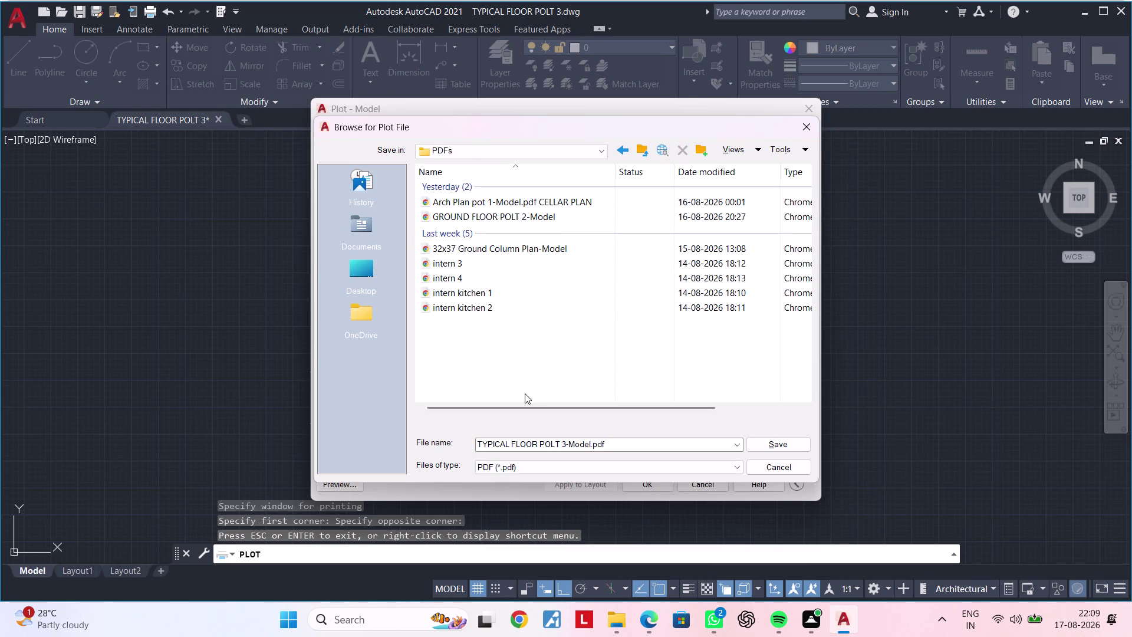
click(779, 447)
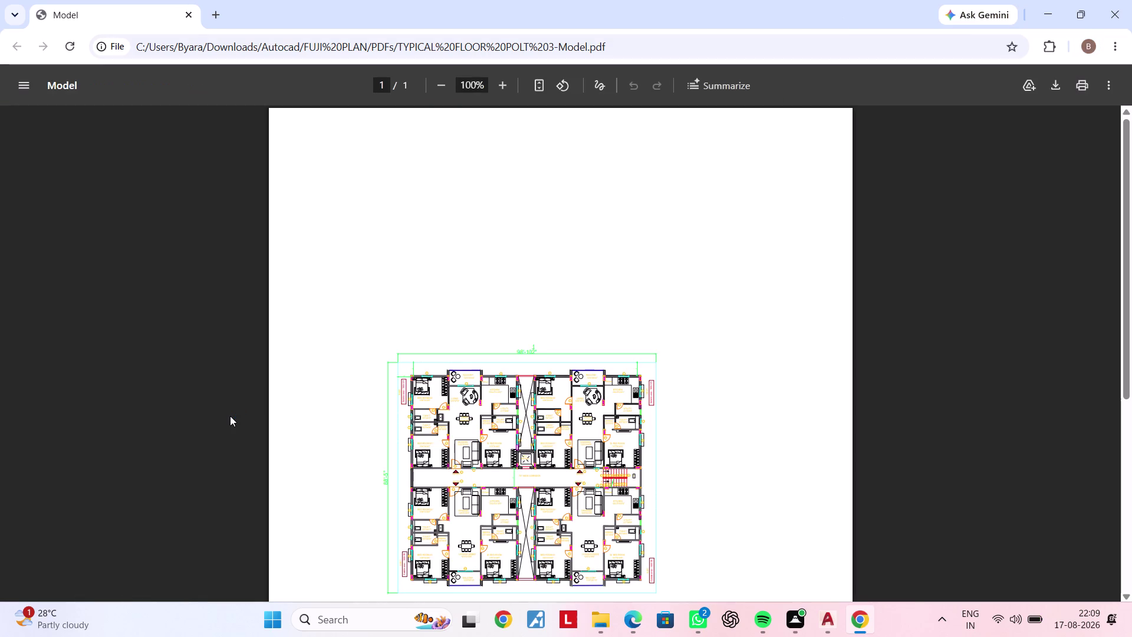
Scroll through the plotted floor plan PDF in Chrome, then leave it.
scroll(up, 3)
scroll(up, 3)
click(1113, 12)
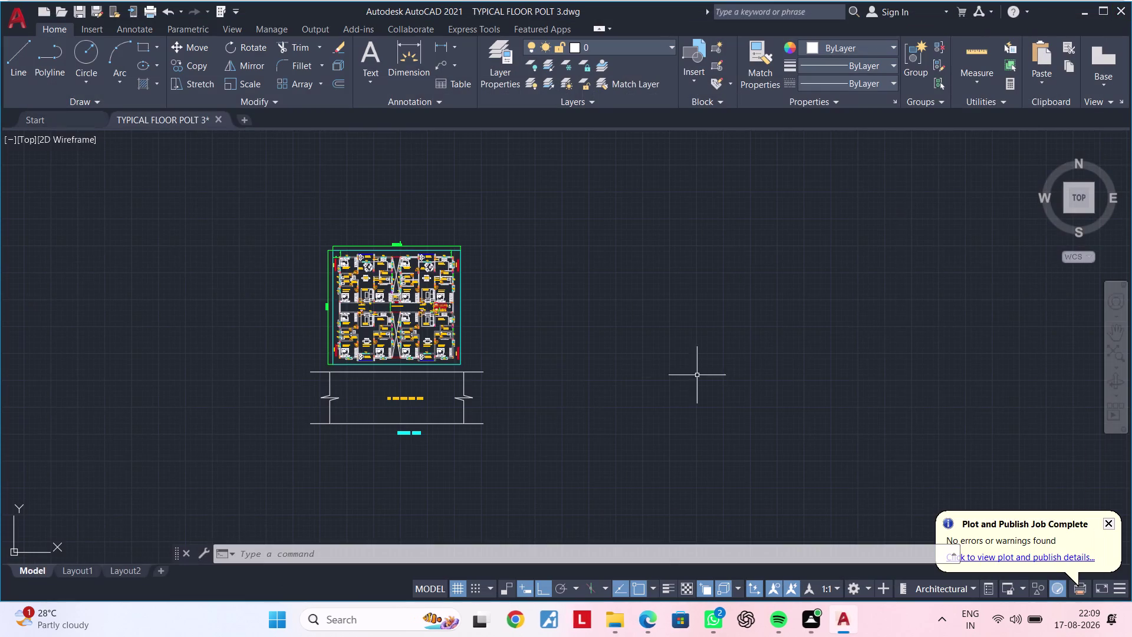
Back in AutoCAD, pan and zoom to centre the road and its label.
scroll(down, 3)
scroll(up, 3)
middle_drag(510, 379, 522, 472)
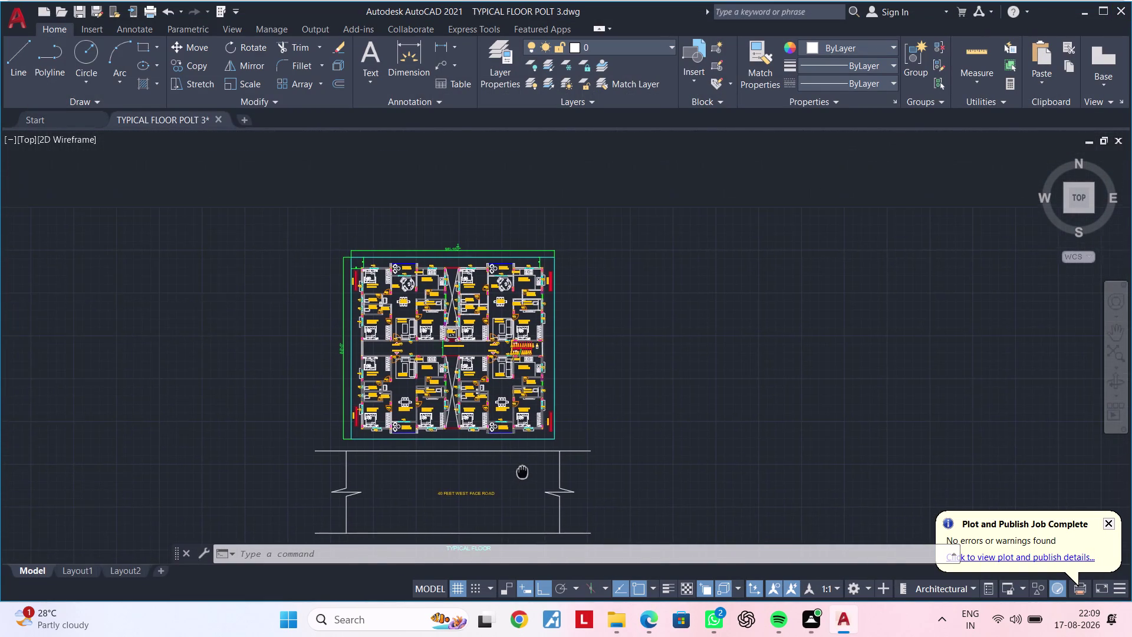
scroll(up, 3)
scroll(down, 3)
middle_drag(502, 451, 446, 416)
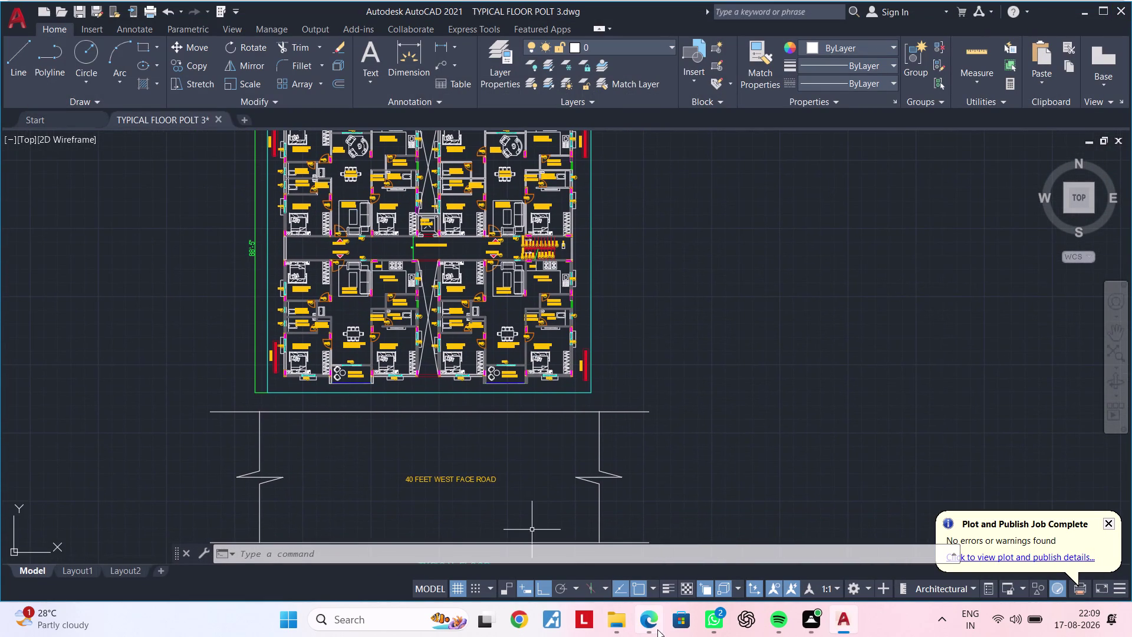